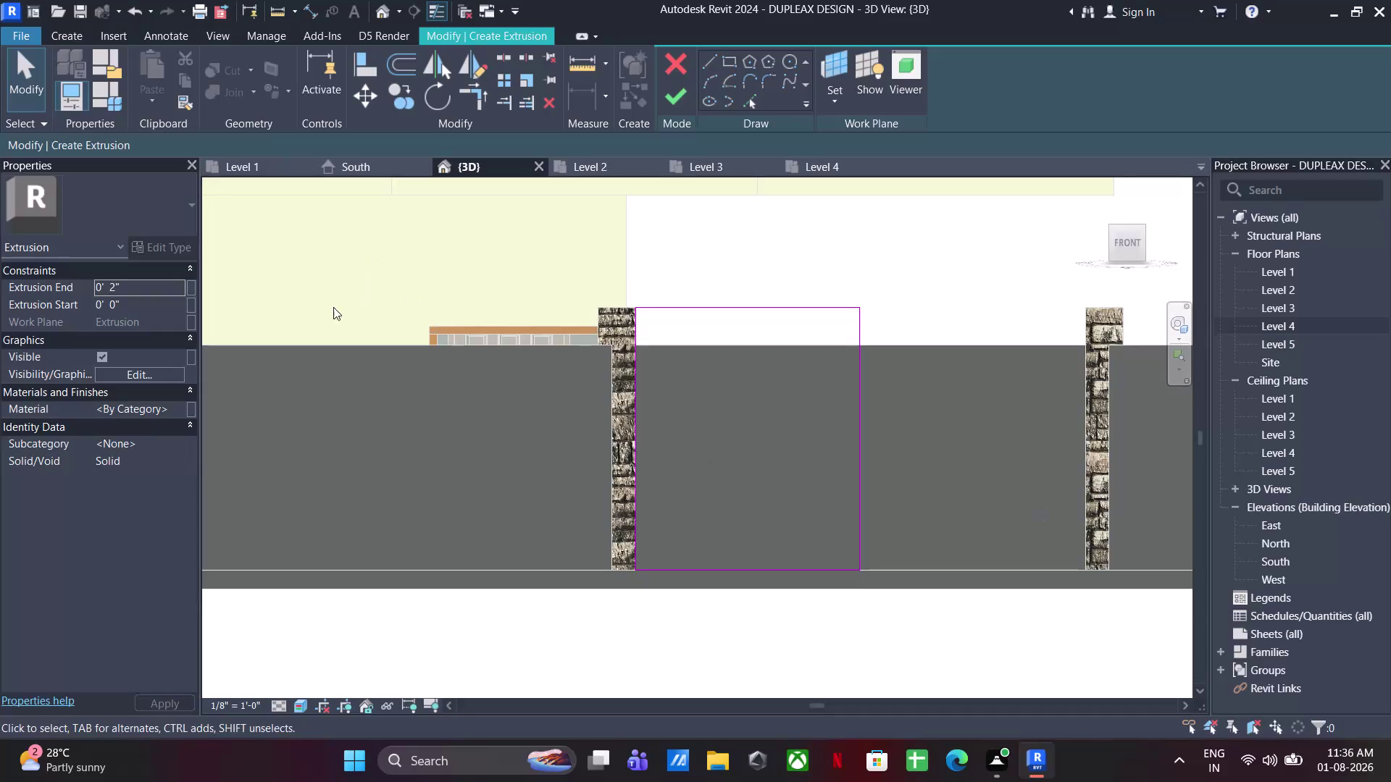
Set the extrusion end depth to 0' 1" and finish the panel extrusion.
click(161, 280)
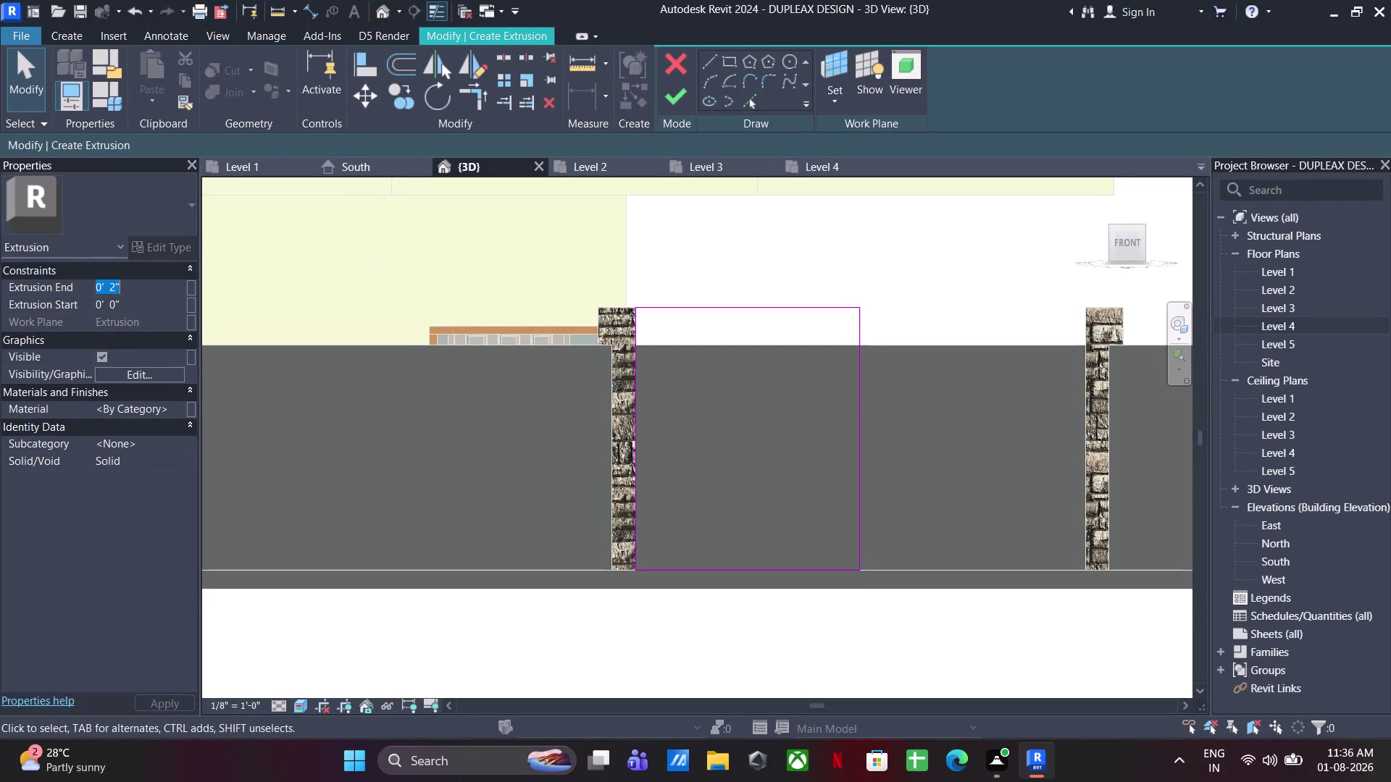
text(1")
key(Return)
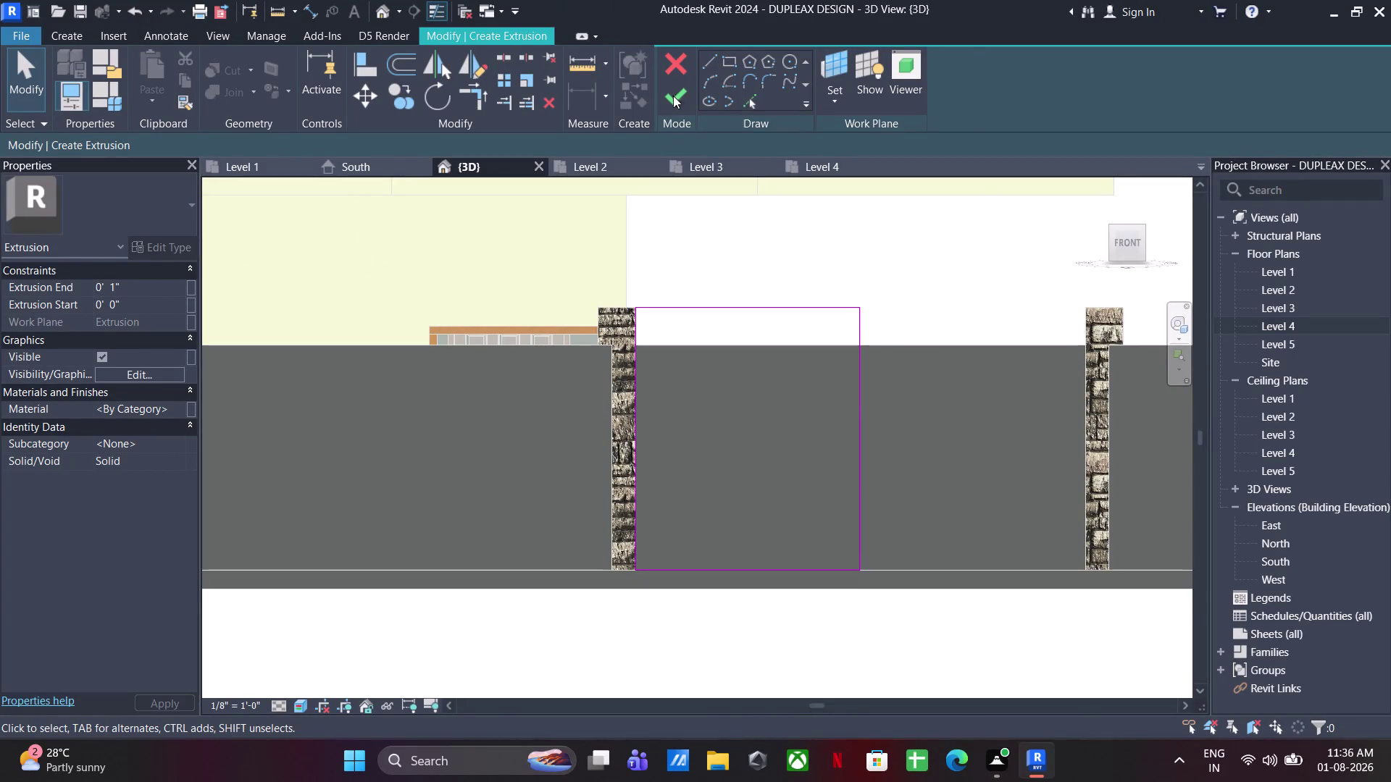
click(674, 95)
Orbit to the new panel beside the pillar, select it and view from above.
scroll(down, 3)
middle_drag(754, 423, 656, 629)
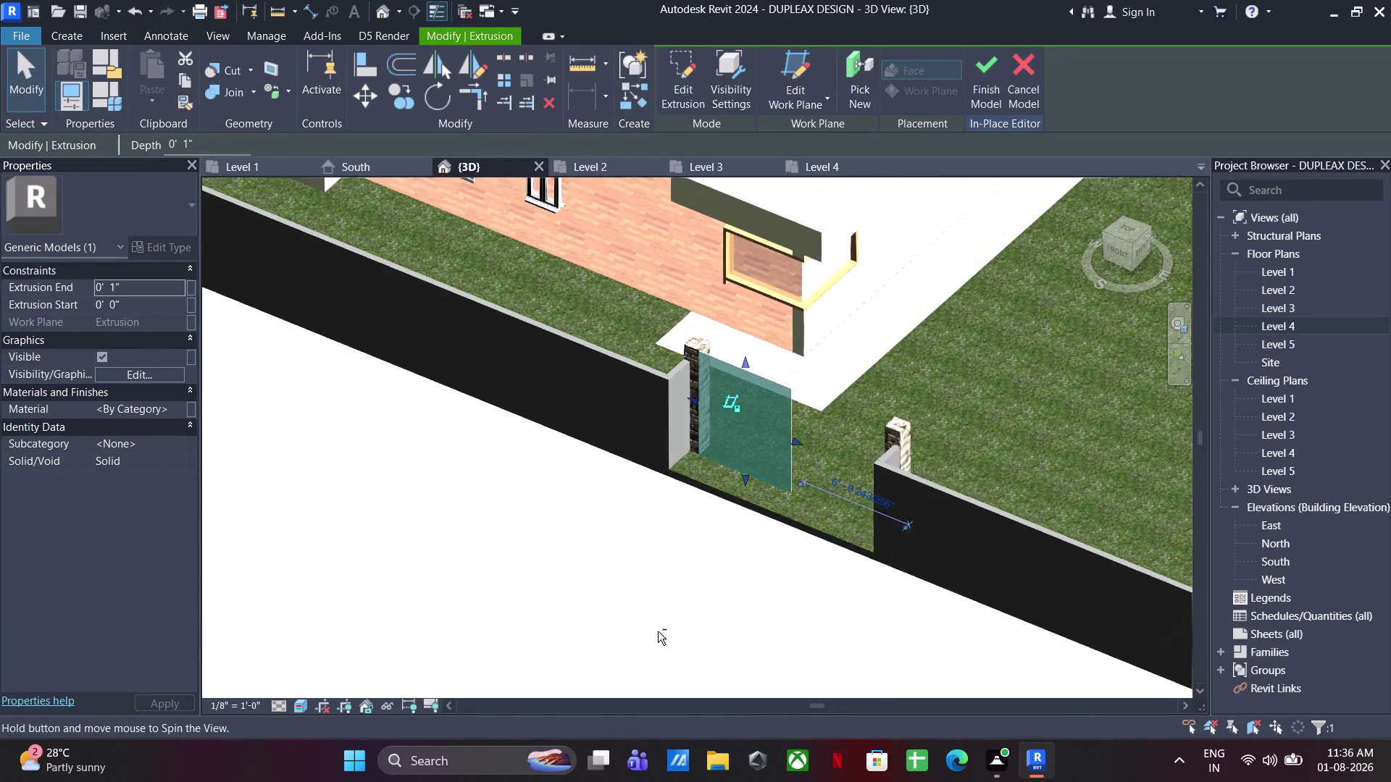
click(682, 617)
scroll(up, 3)
middle_drag(831, 413, 835, 586)
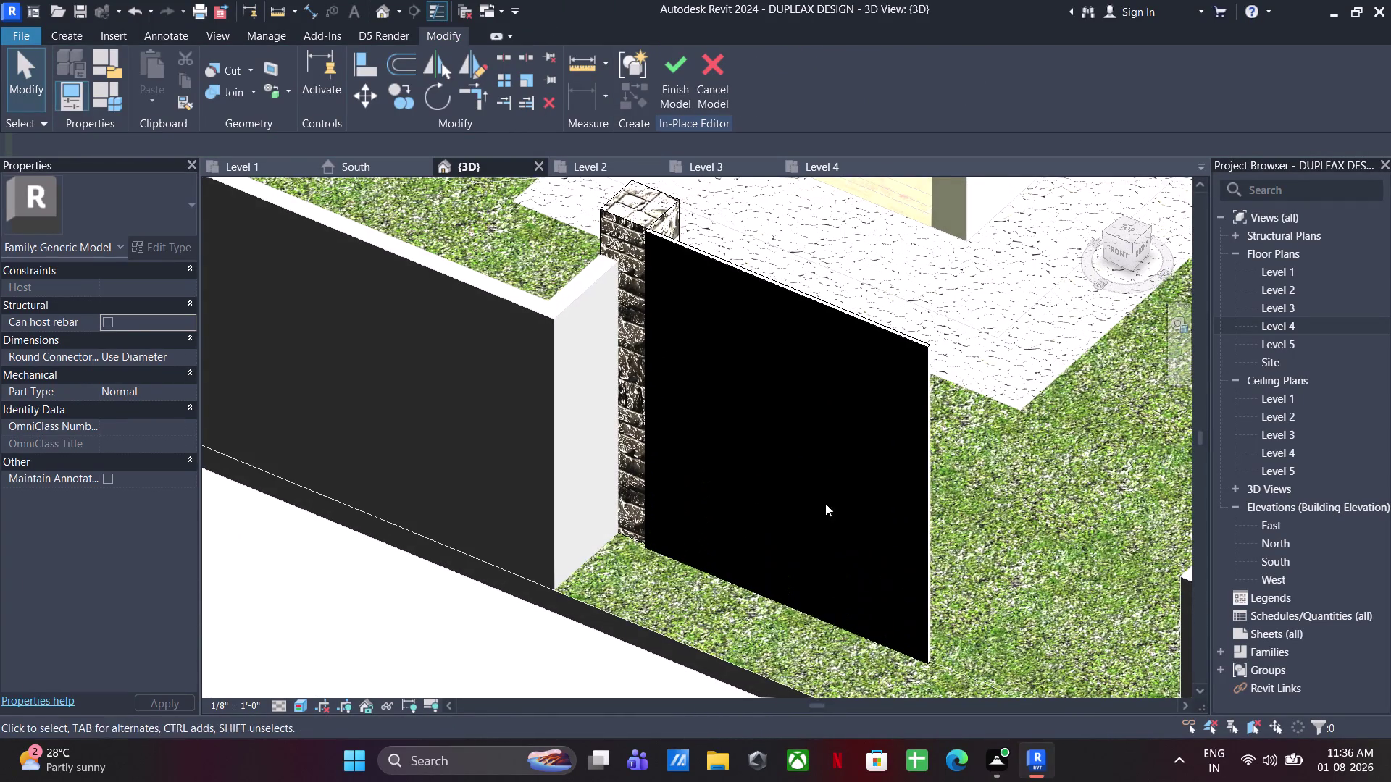
click(799, 292)
scroll(up, 3)
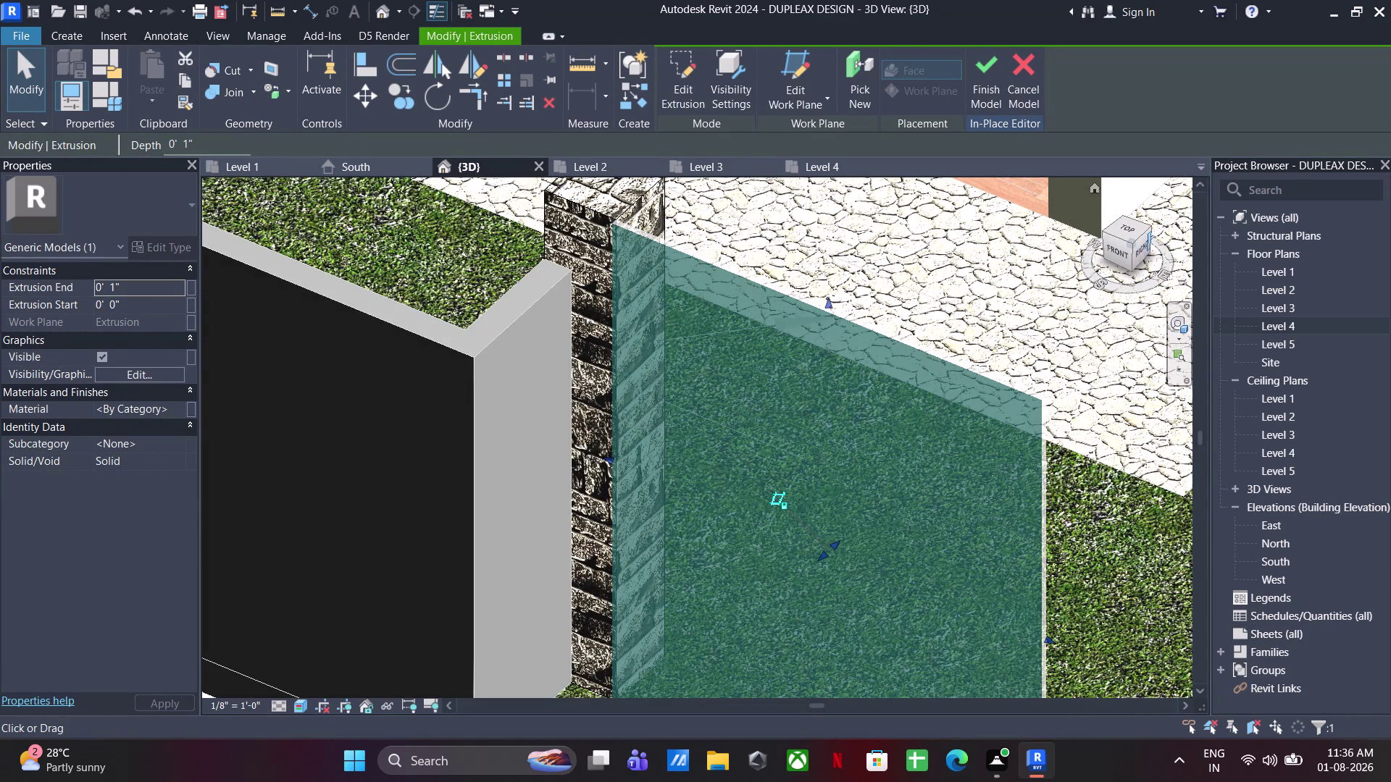
click(1127, 231)
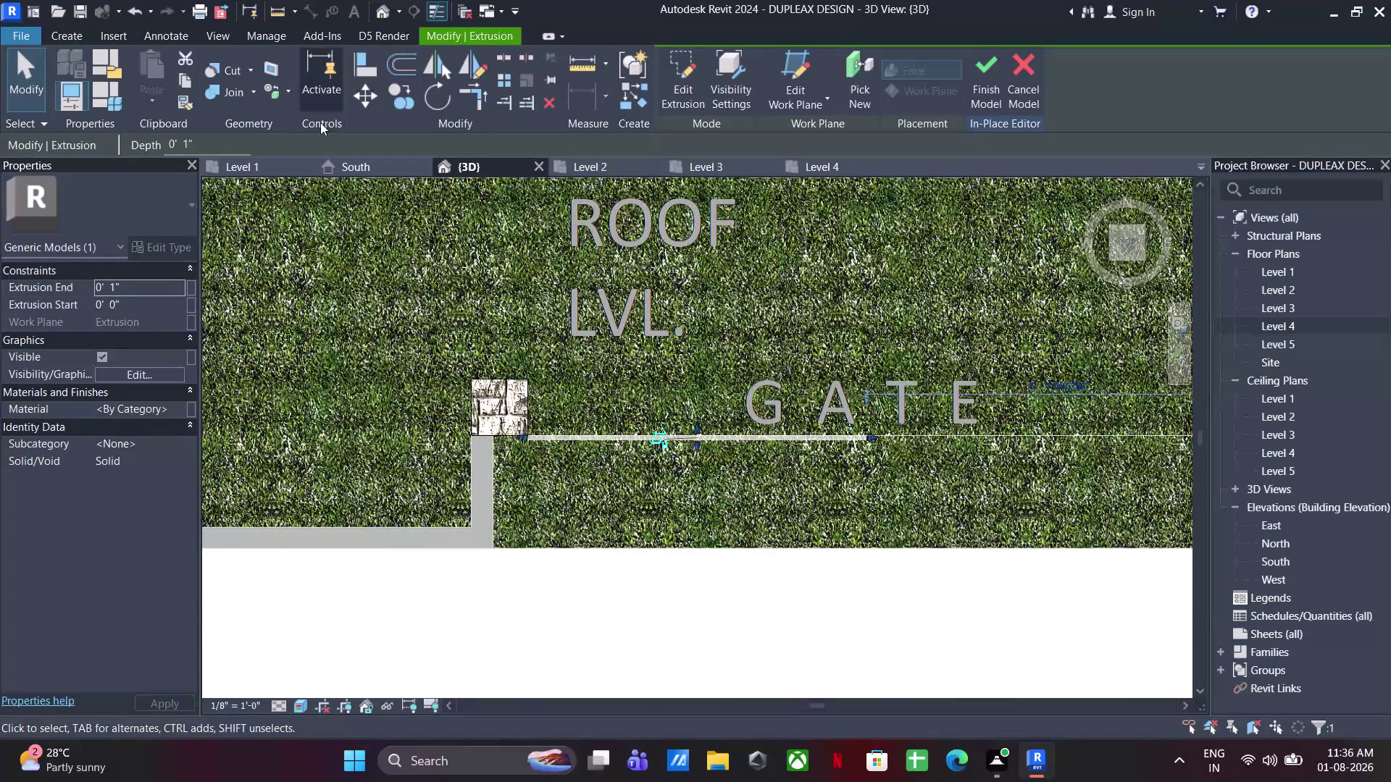
Try moving the panel with orthogonal constraint off, then cancel the move.
click(364, 102)
scroll(up, 3)
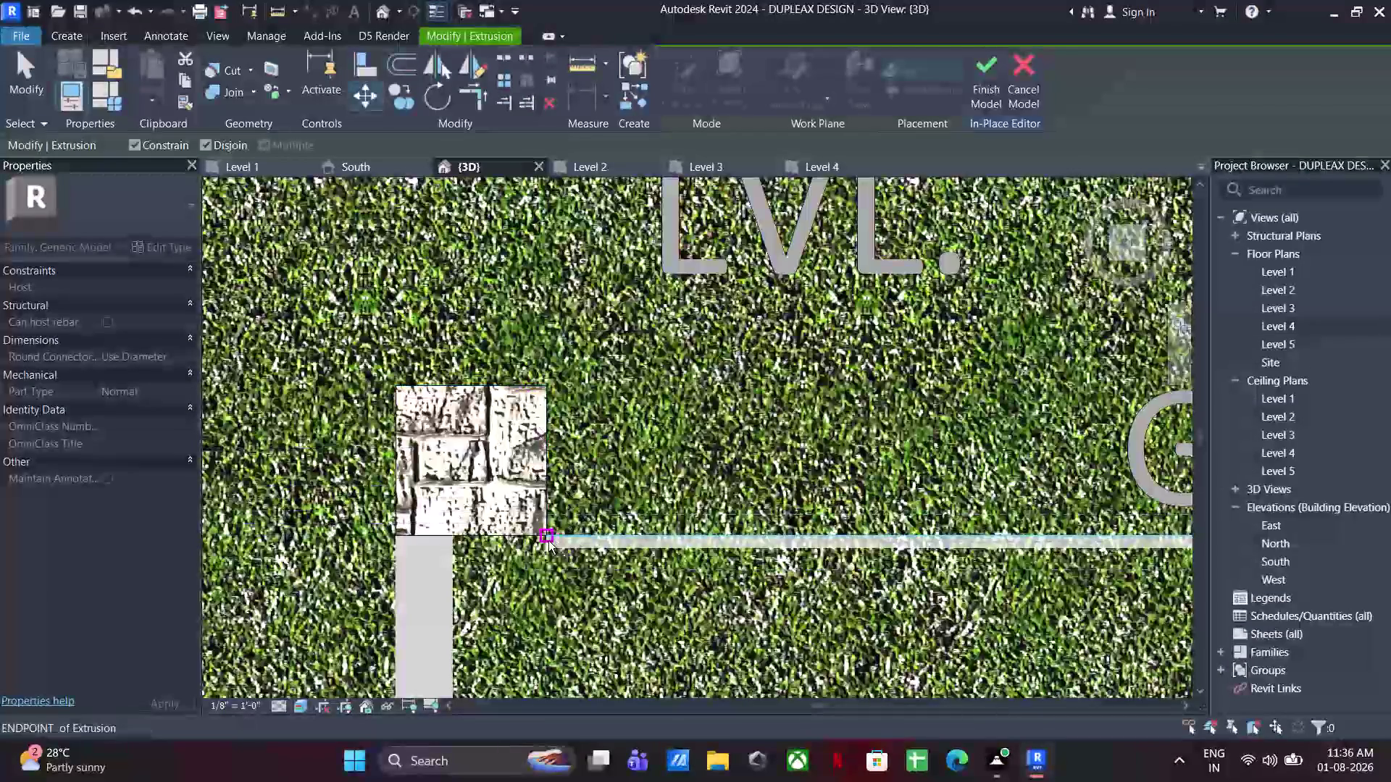
click(549, 541)
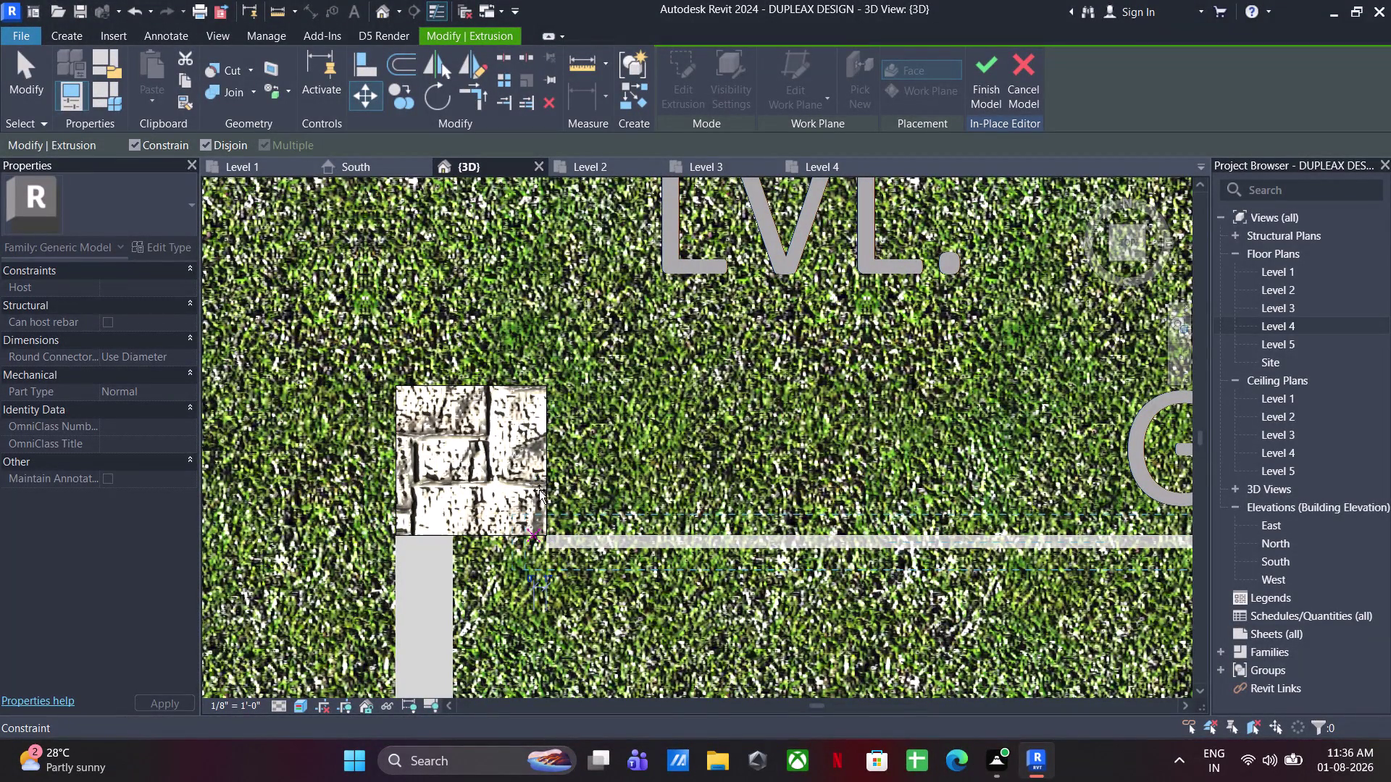
click(154, 141)
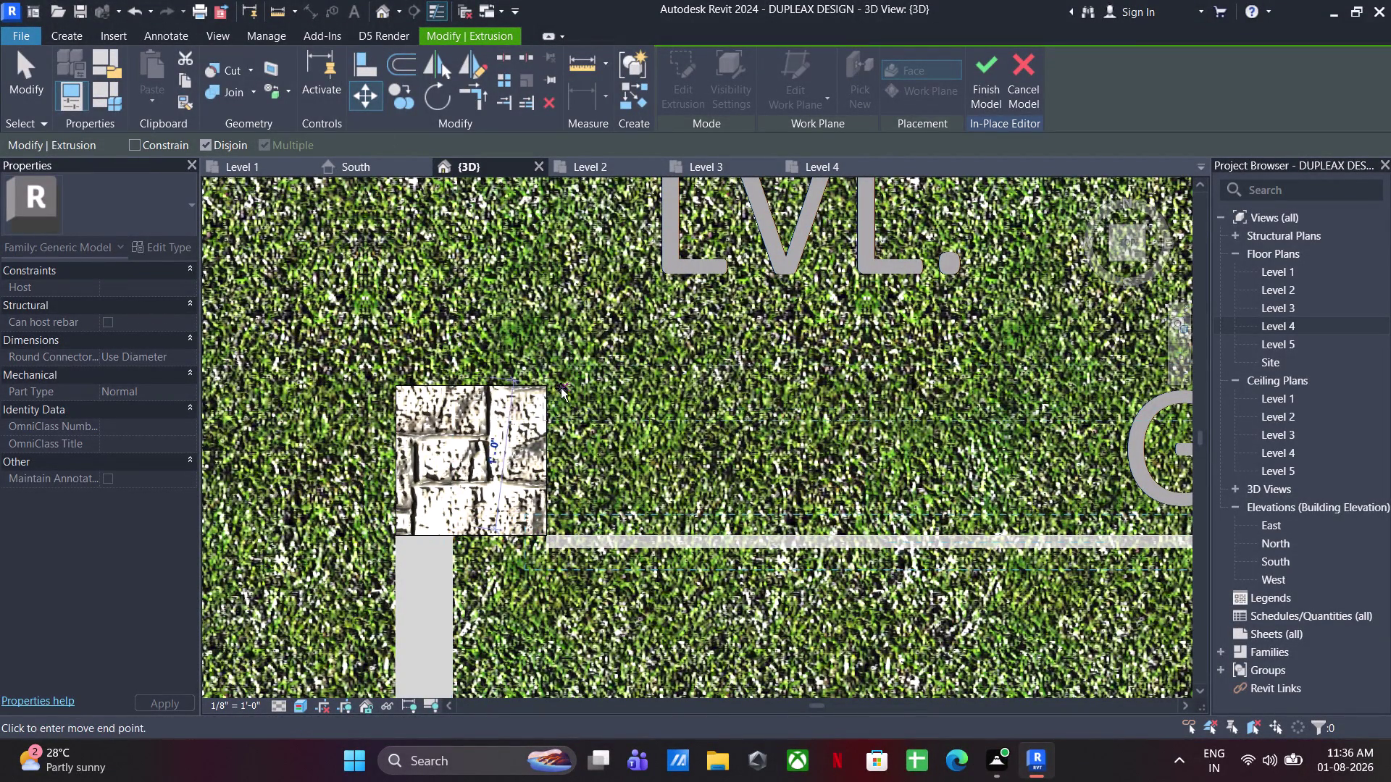
click(551, 393)
key(Escape)
key(Escape)
Orbit back to a wider 3D view of the gate panel.
scroll(down, 3)
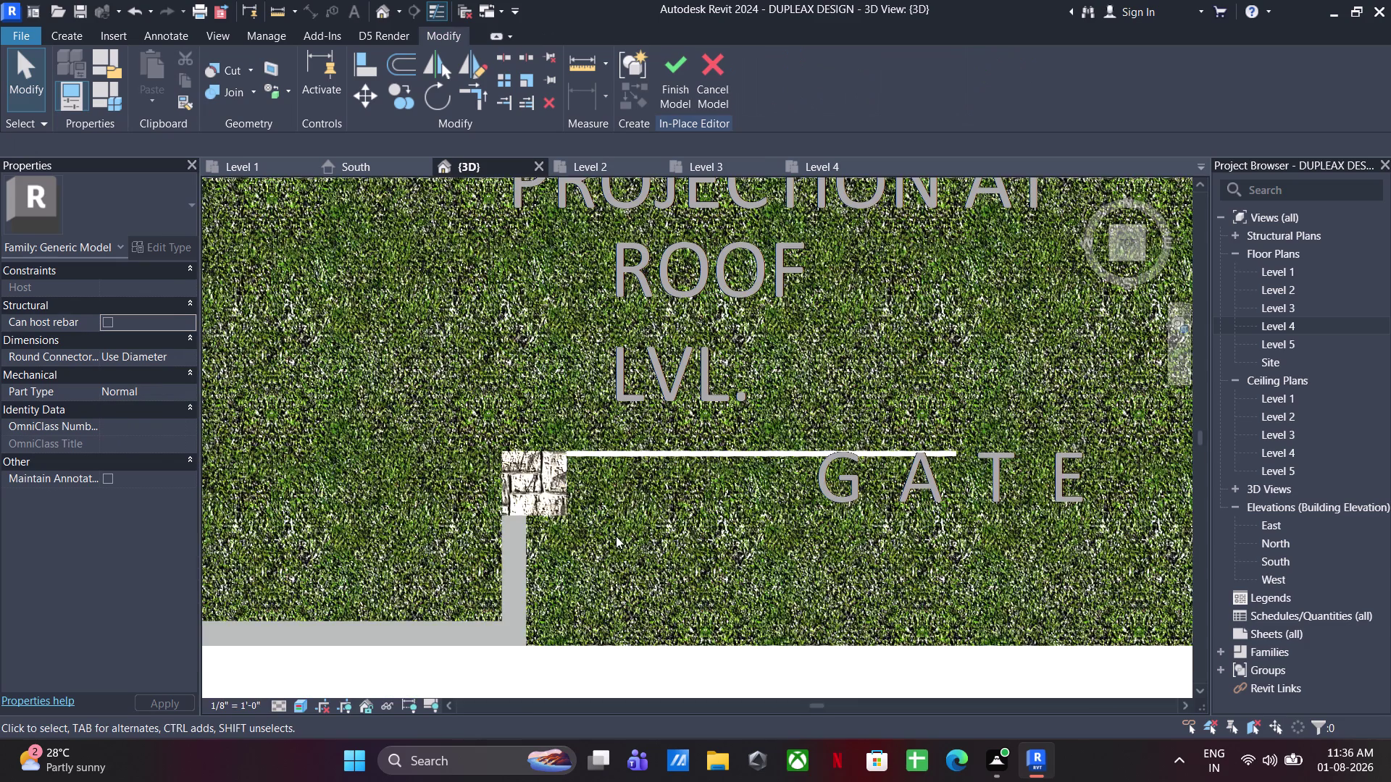
middle_drag(619, 532, 590, 278)
middle_drag(767, 406, 757, 229)
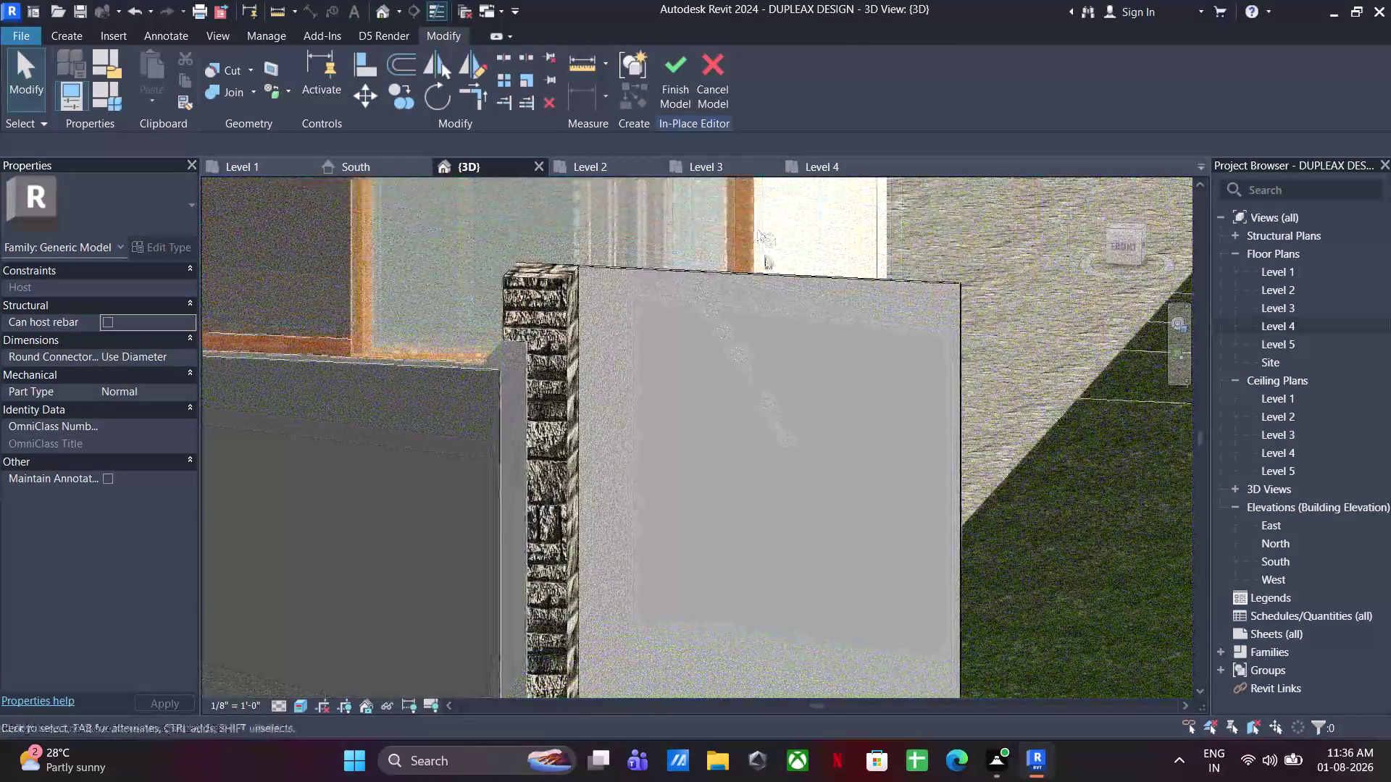
scroll(down, 3)
middle_drag(770, 285, 765, 313)
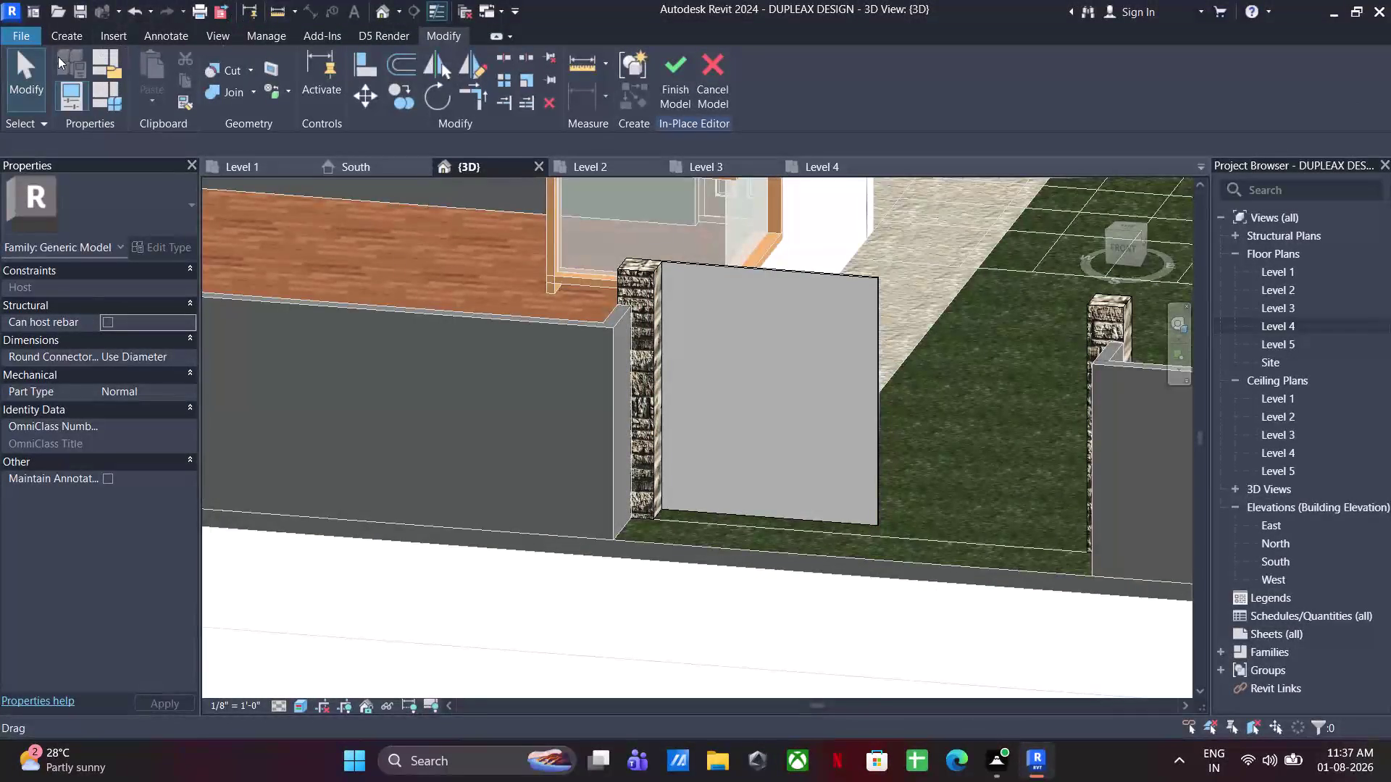
click(68, 33)
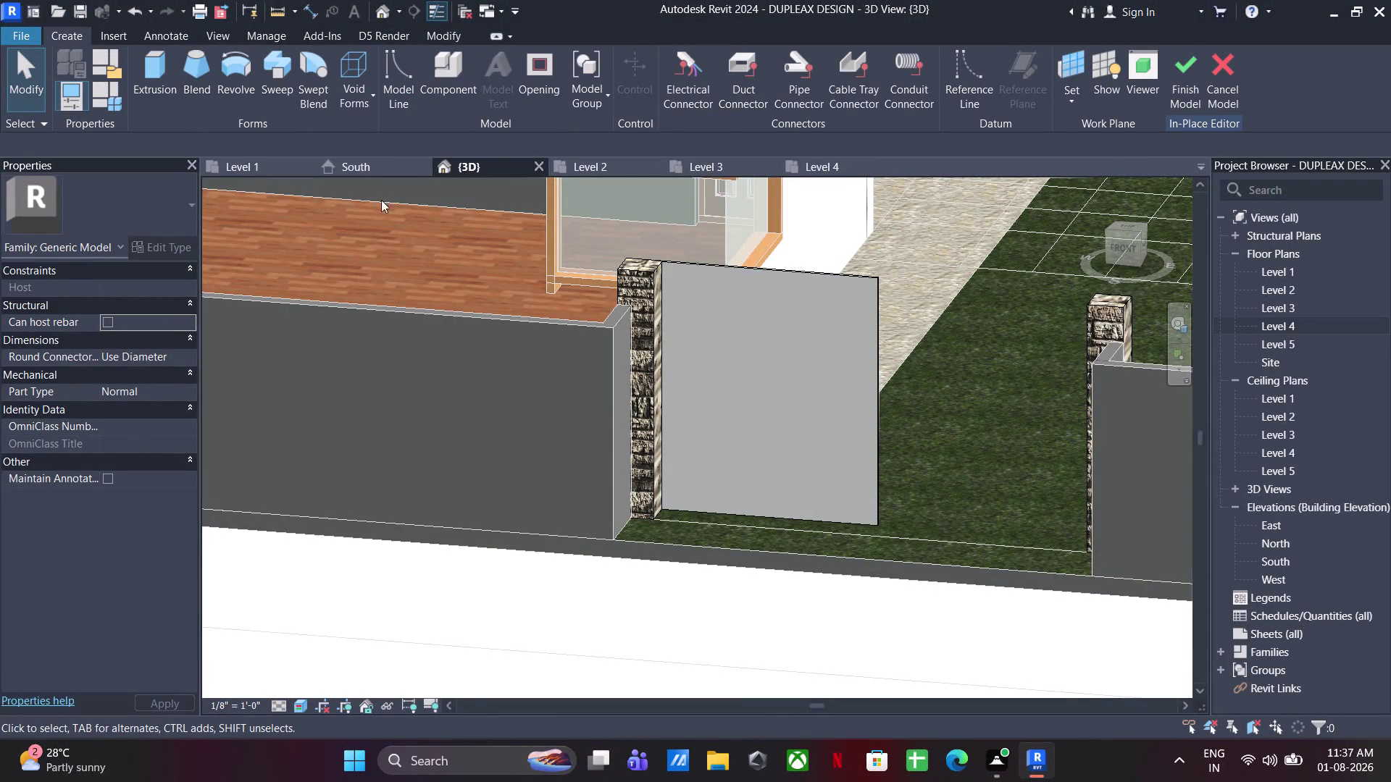
Start a new extrusion sketch using straight Line drawing.
click(146, 86)
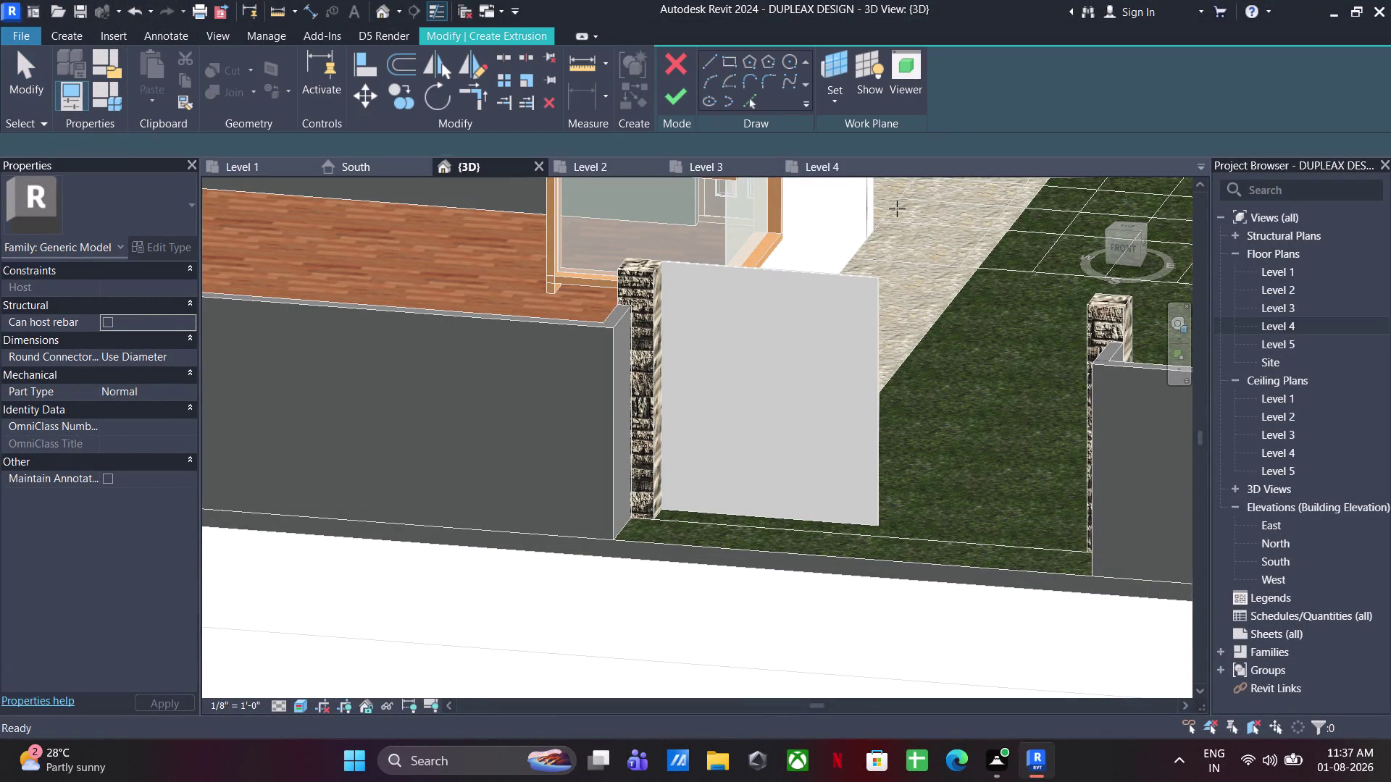
click(836, 106)
click(865, 176)
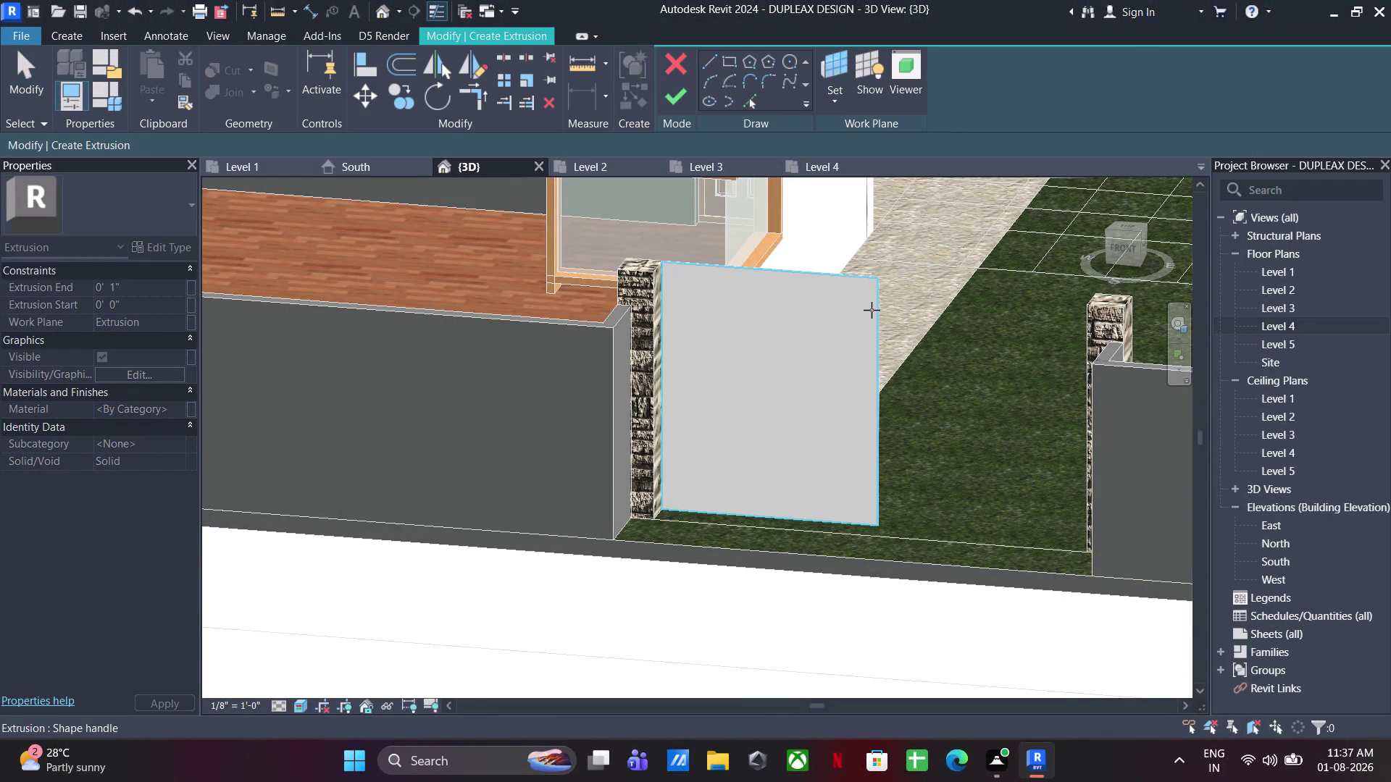
click(871, 310)
Sketch a vertical line on the panel face beside the stone pillar.
scroll(up, 3)
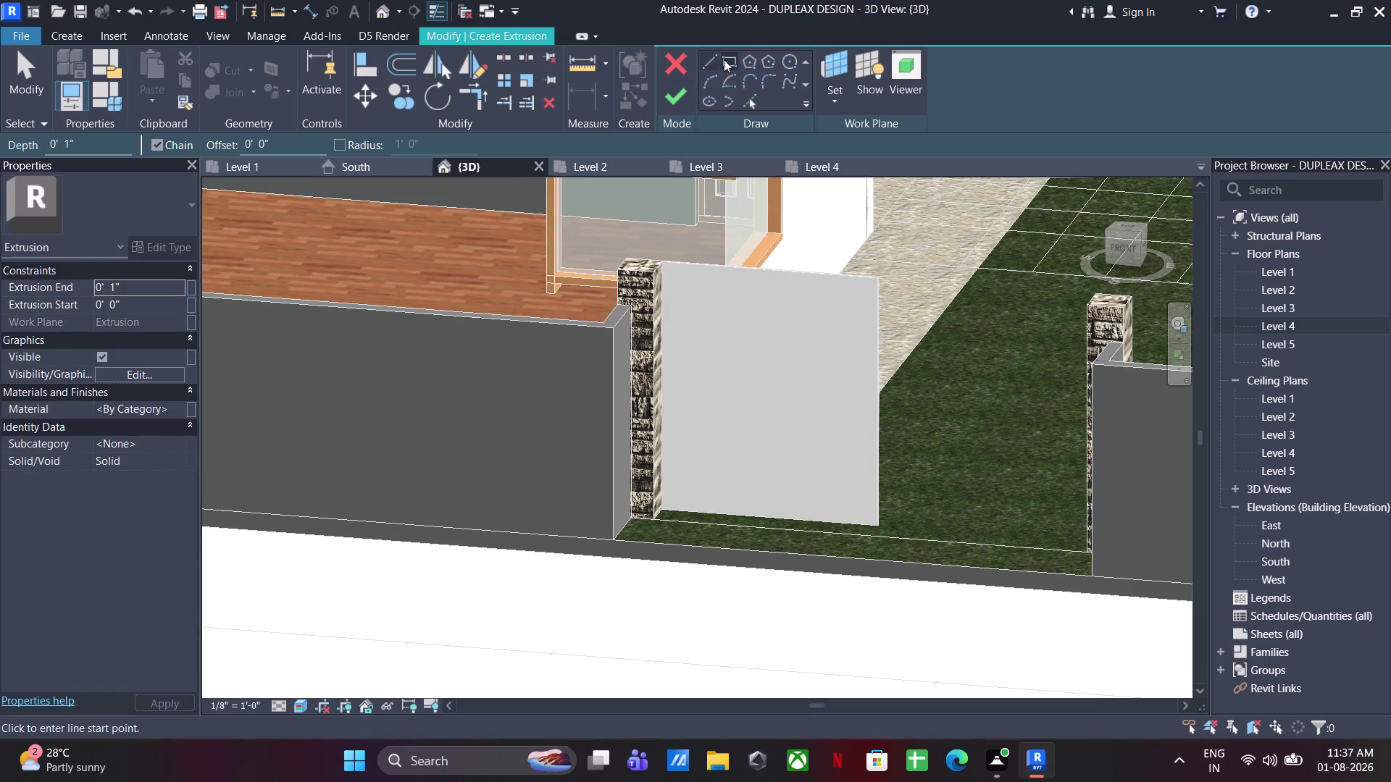
click(724, 61)
scroll(up, 3)
click(644, 522)
middle_drag(694, 351, 736, 517)
click(754, 257)
key(Escape)
key(Escape)
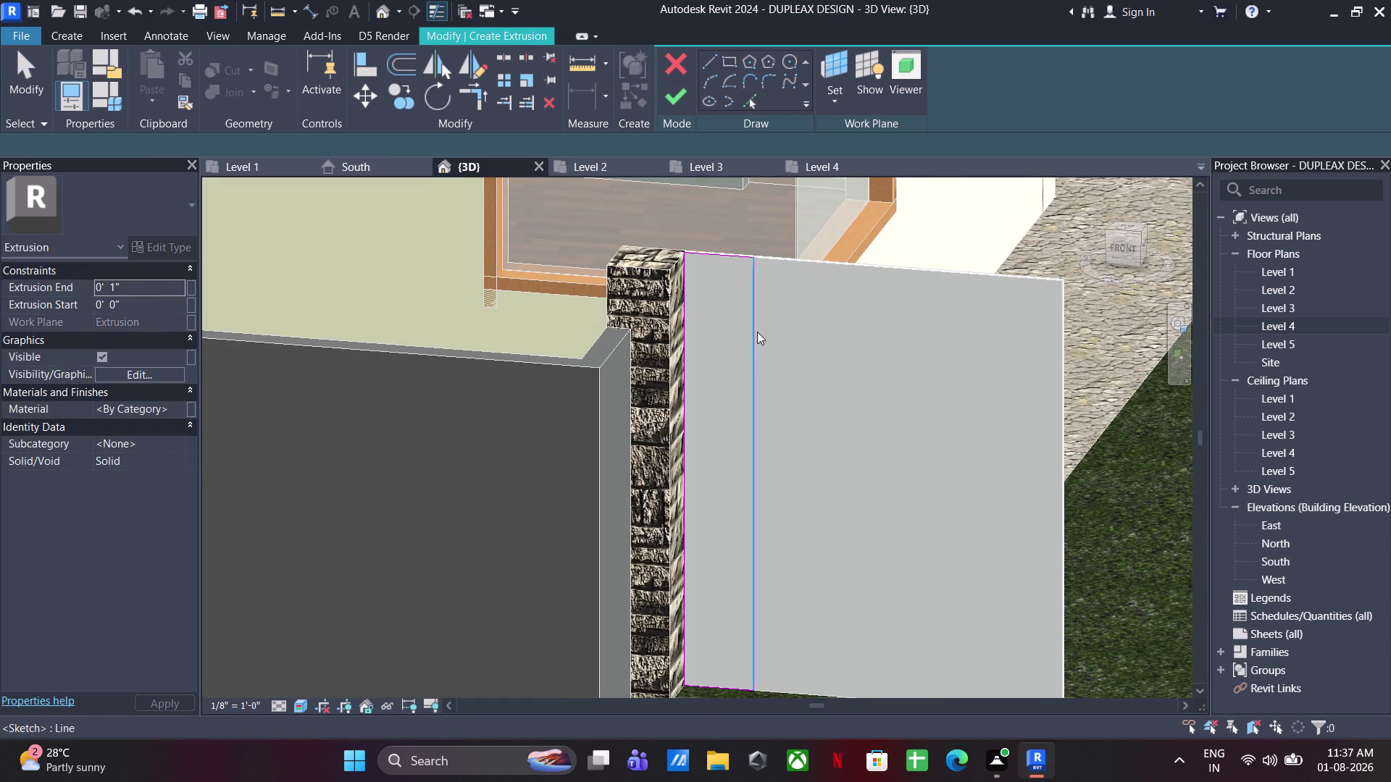
key(Escape)
Set the vertical line's offset from the pillar to 1', then 8".
click(753, 344)
middle_drag(718, 525, 783, 316)
click(784, 507)
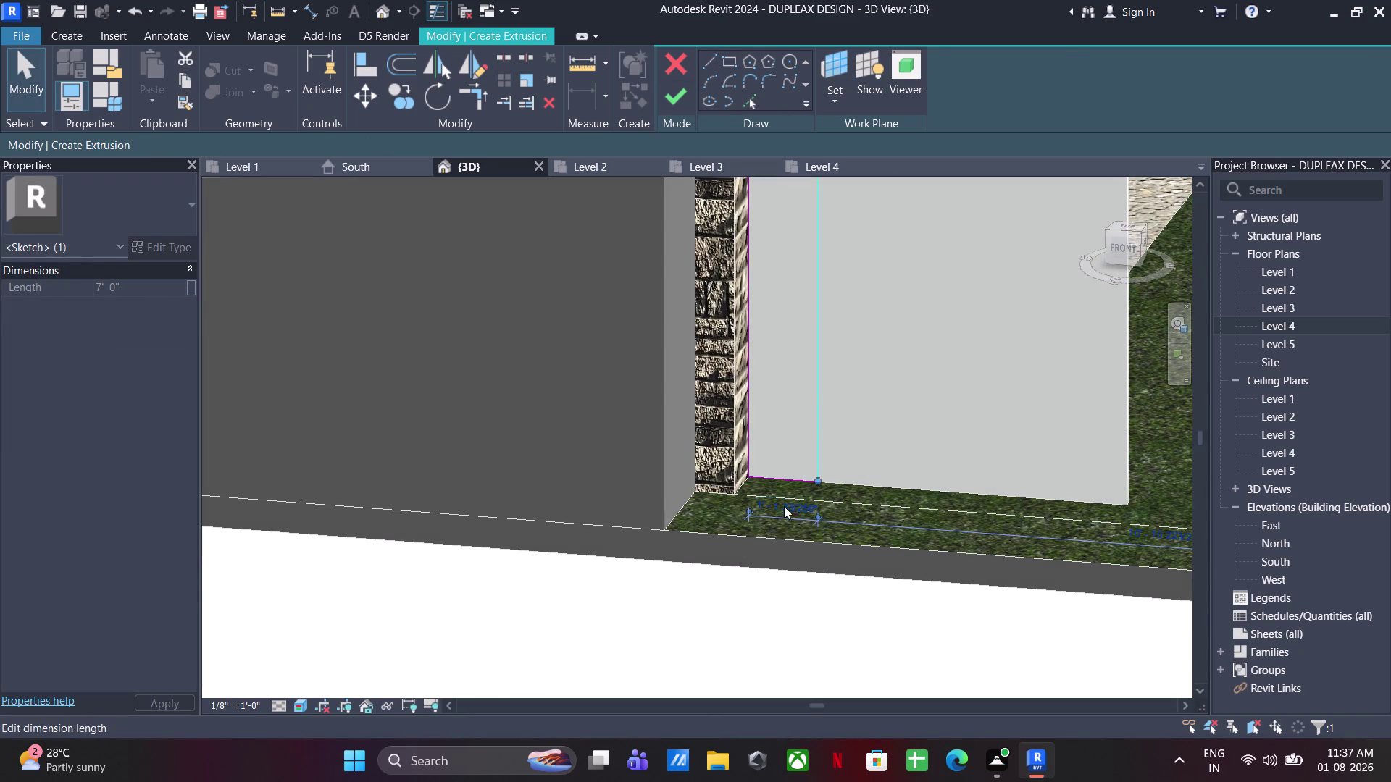
text(1')
key(Return)
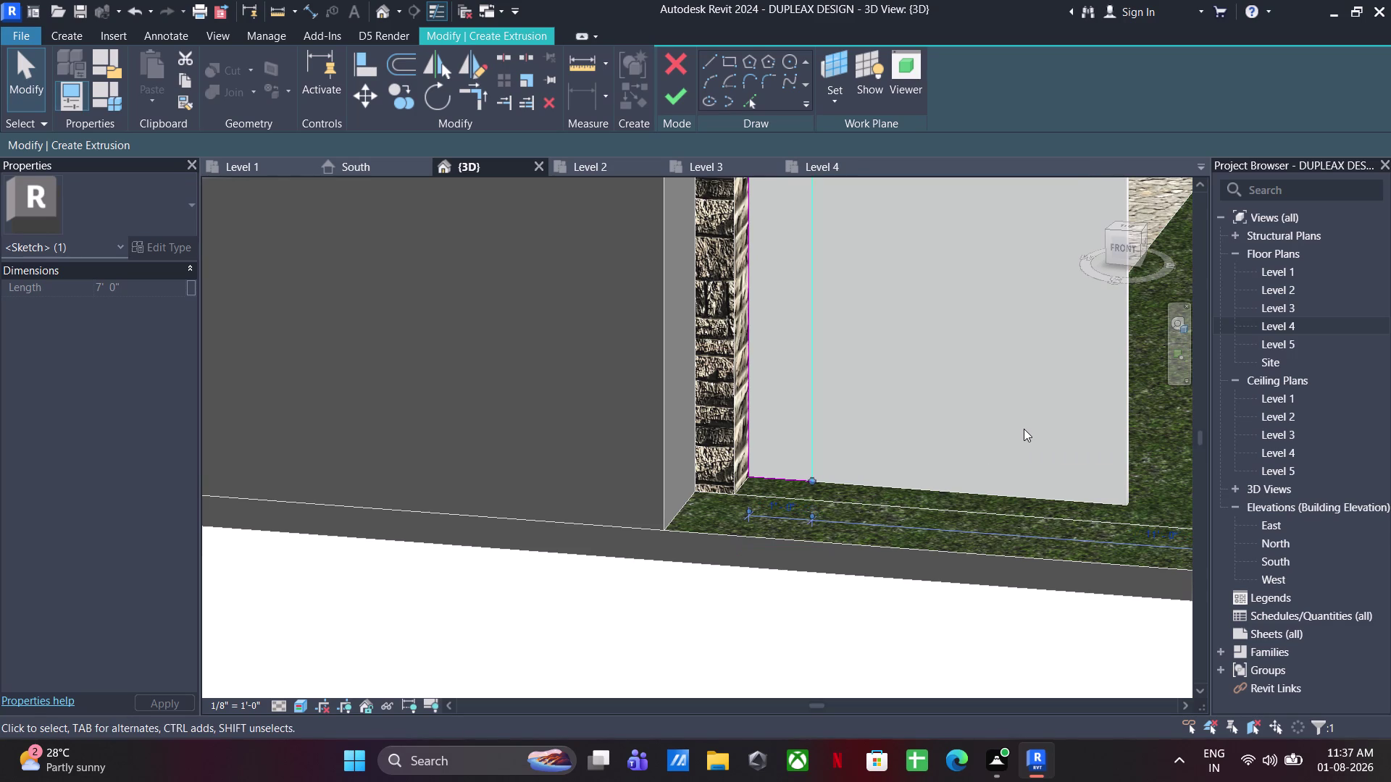
click(779, 505)
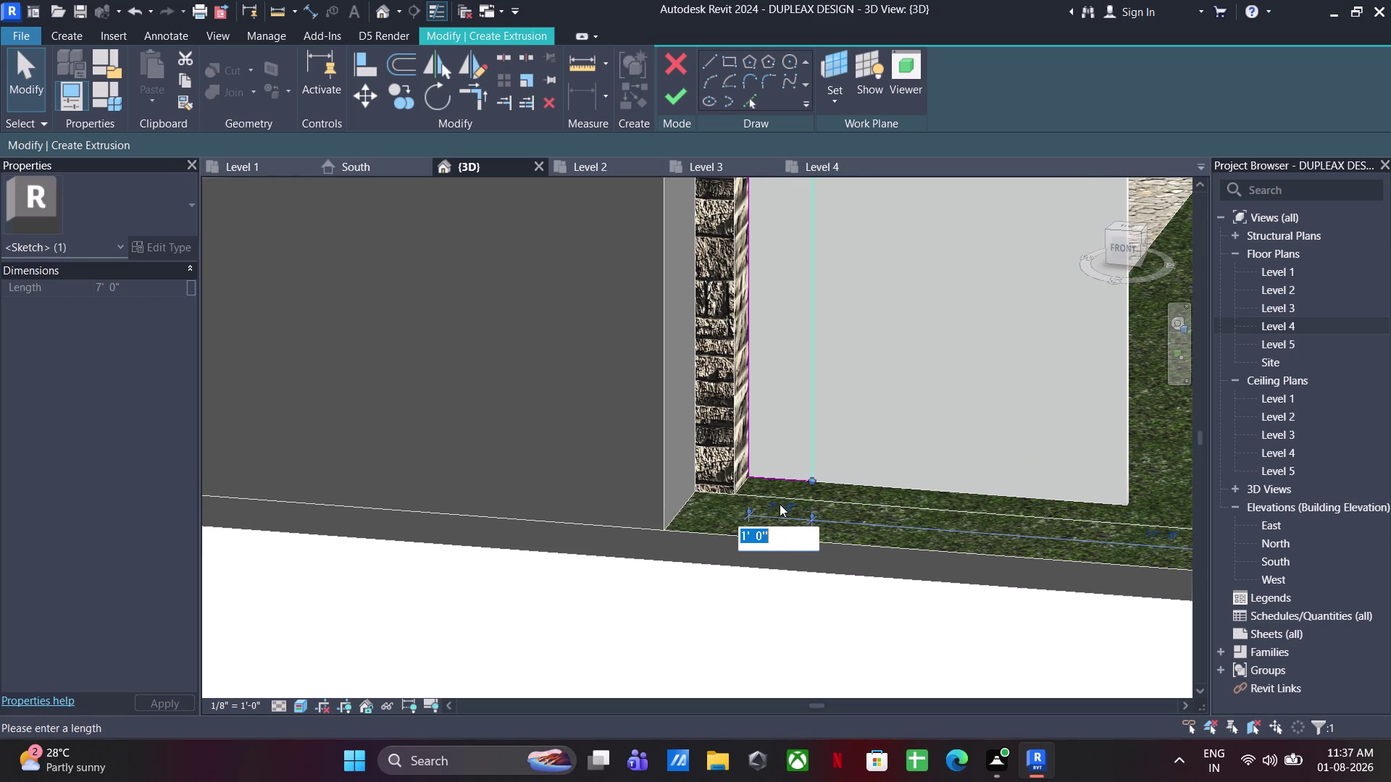
text(8")
key(Return)
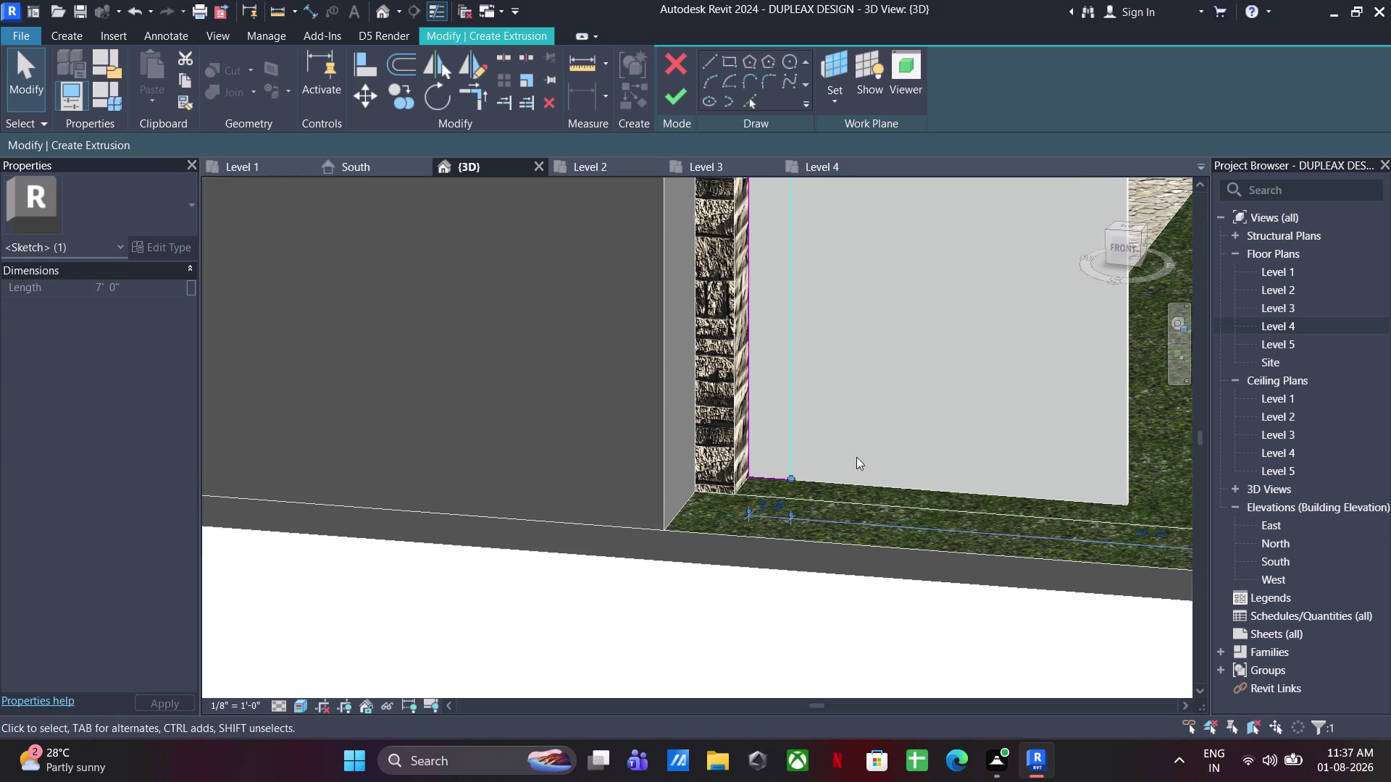
click(838, 408)
Copy the sketch lines beside the pillar 8.2" along the panel's top edge.
scroll(down, 3)
middle_drag(798, 477, 815, 572)
drag(865, 259, 746, 663)
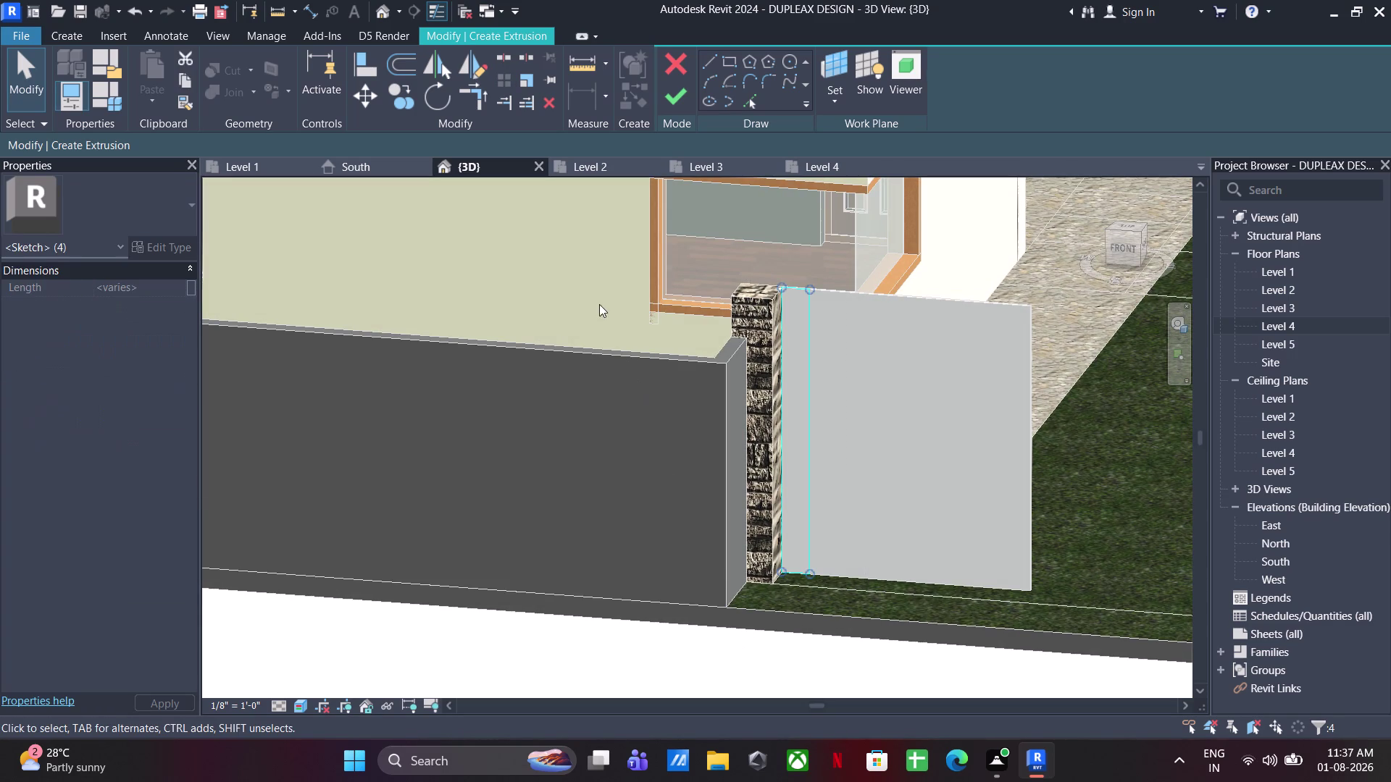
click(395, 103)
scroll(up, 3)
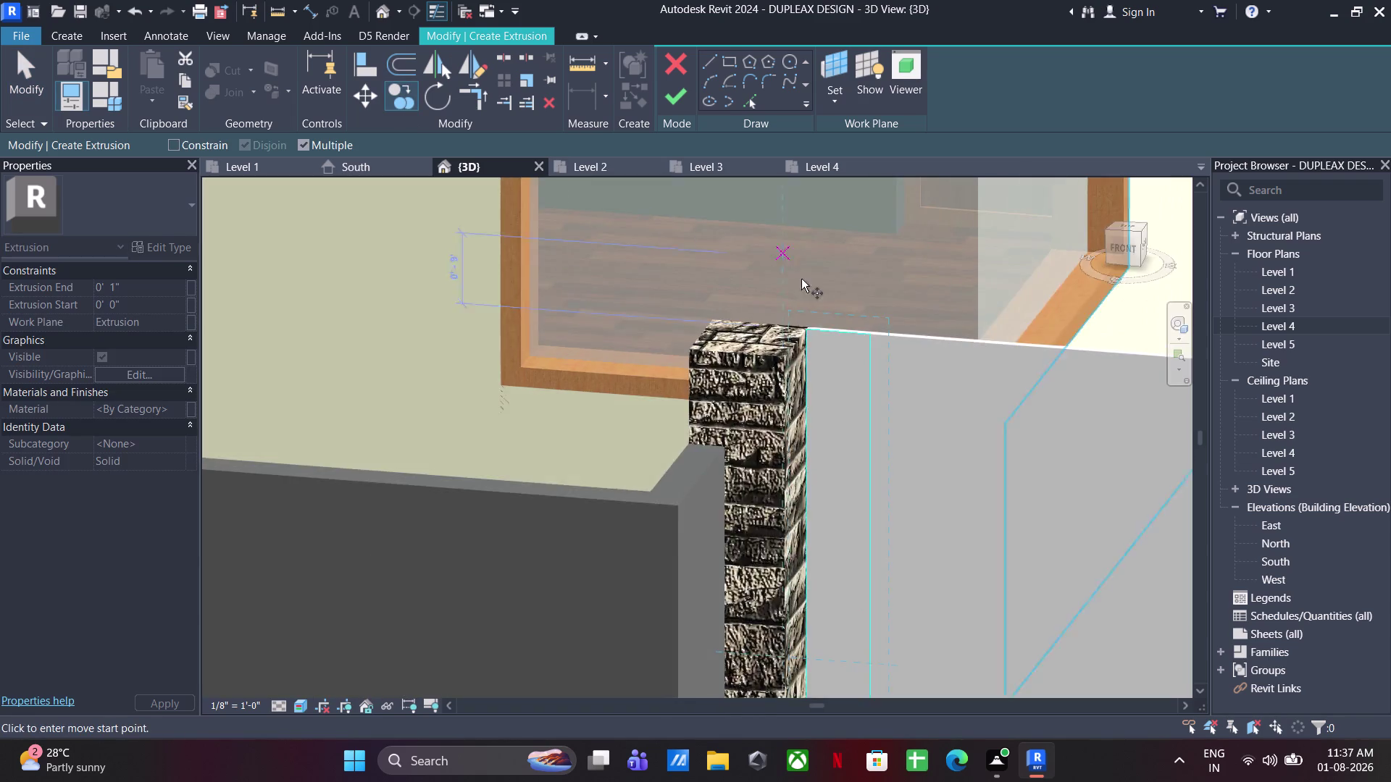
scroll(up, 3)
click(779, 324)
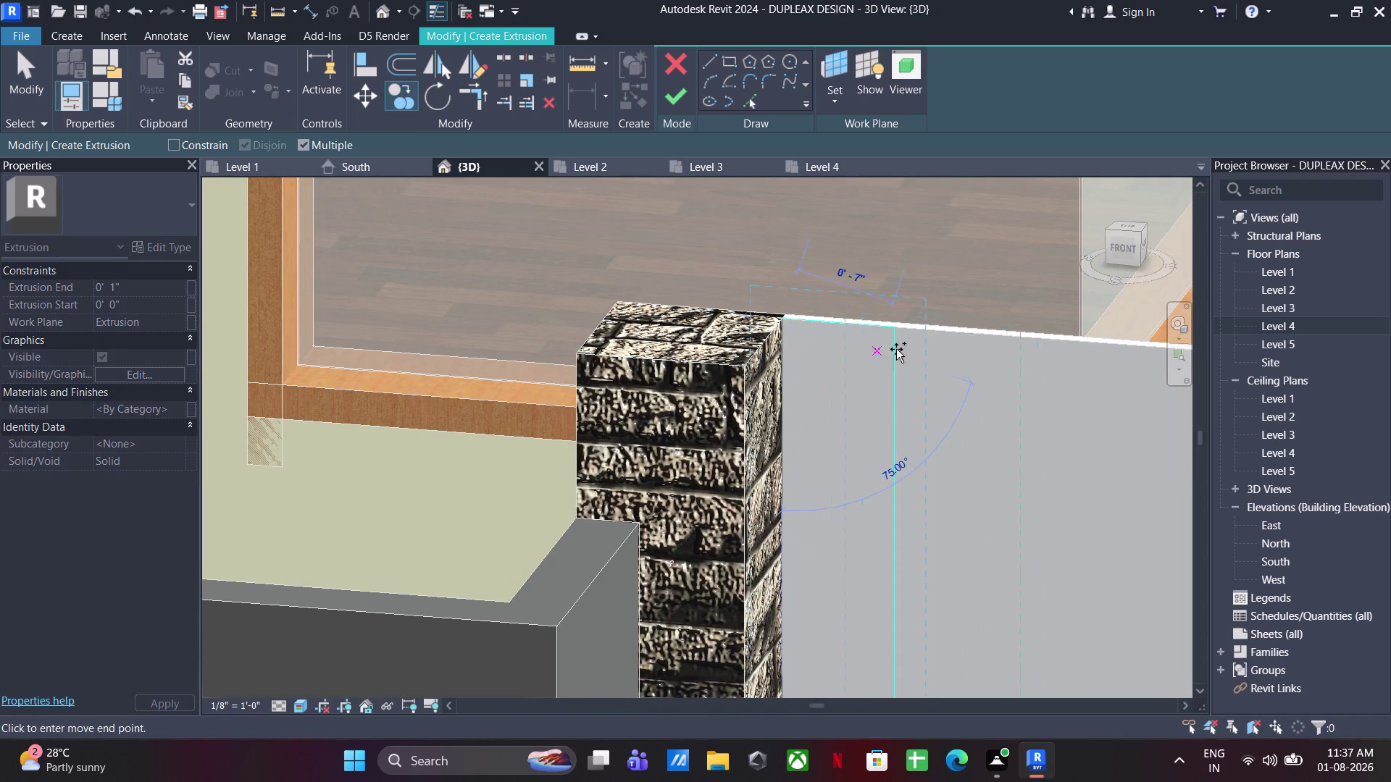
text(8)
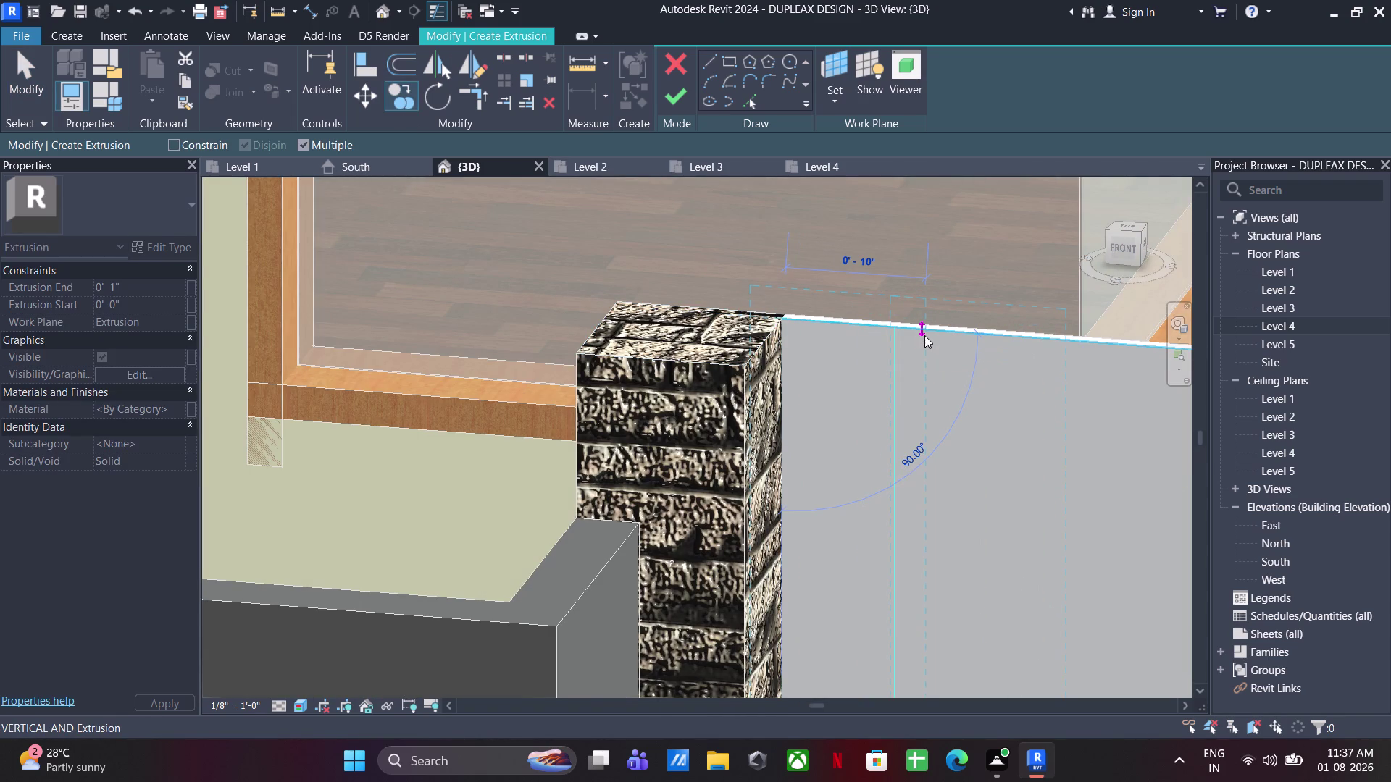
text(.2")
key(Return)
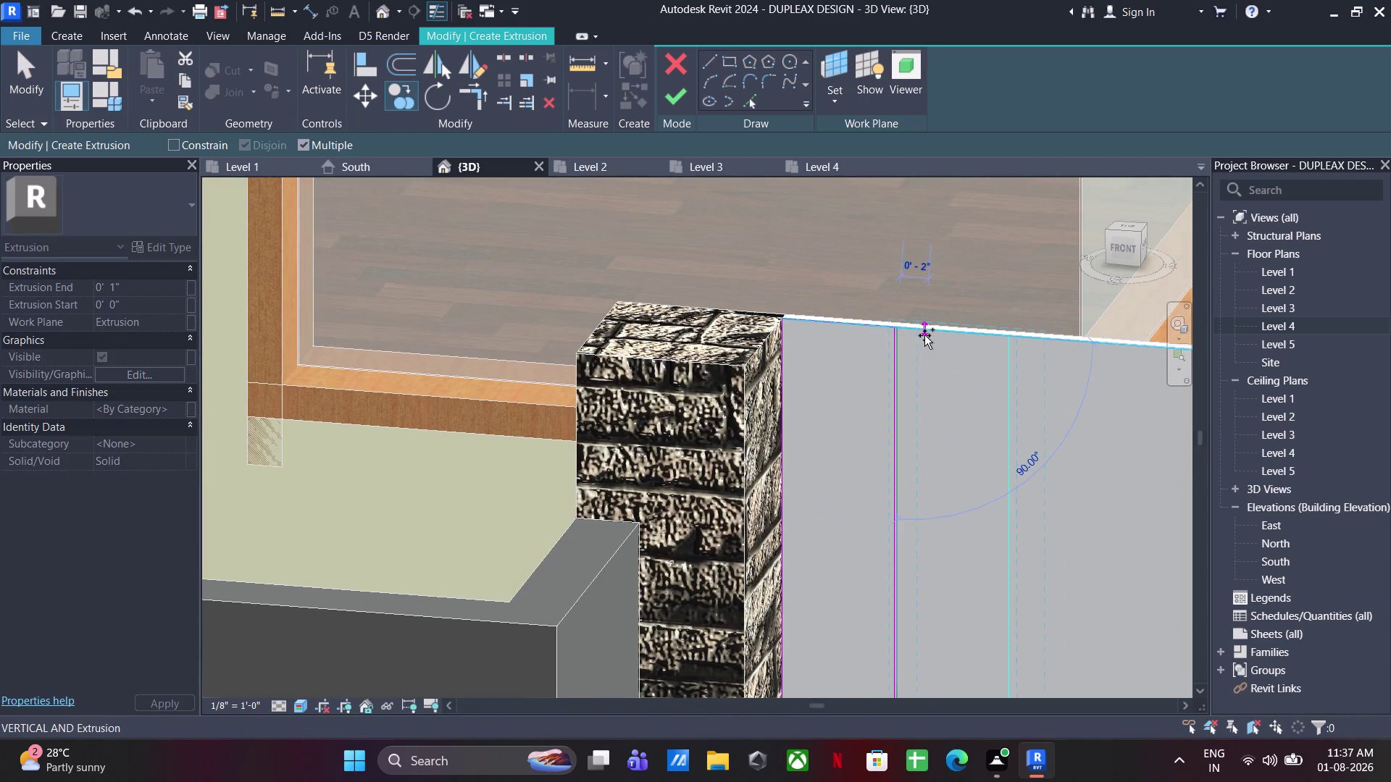
scroll(down, 3)
middle_drag(957, 326, 798, 245)
key(Escape)
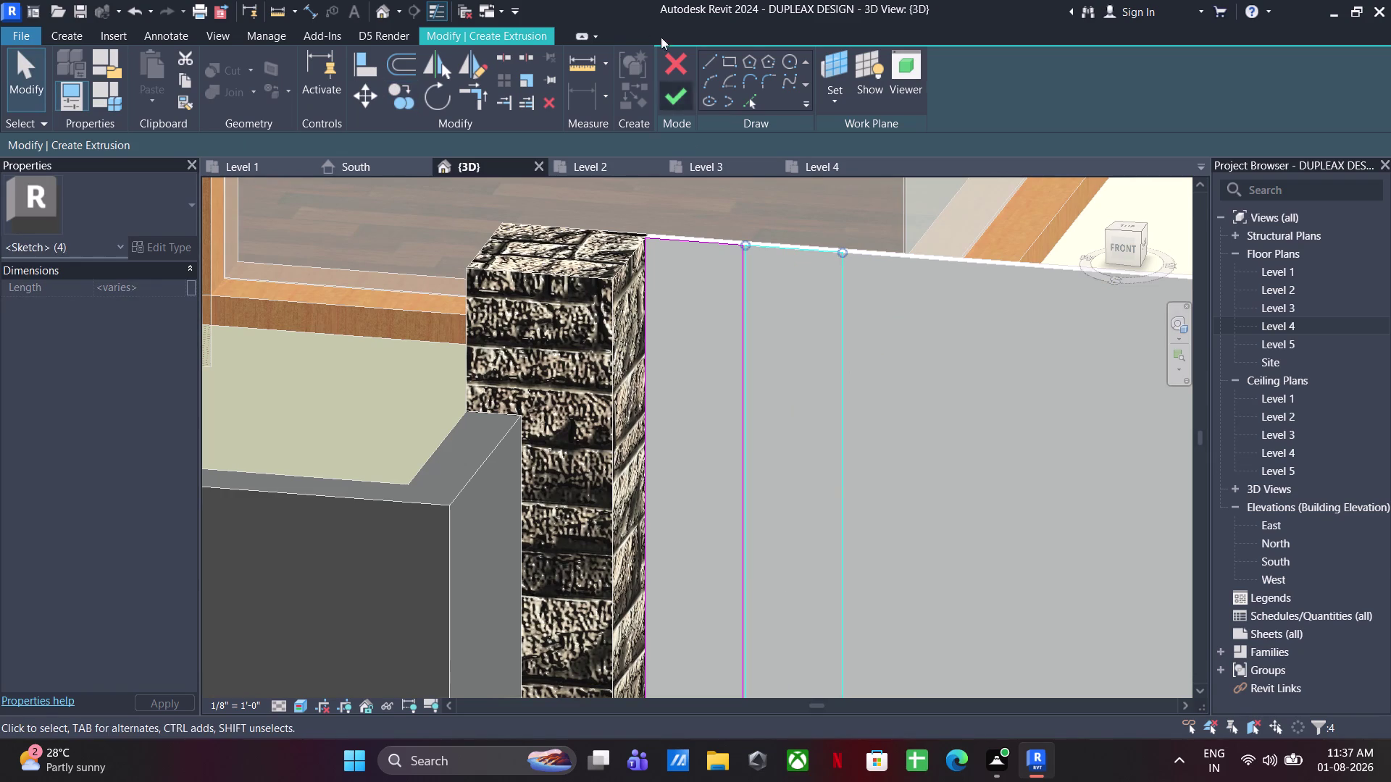
click(413, 94)
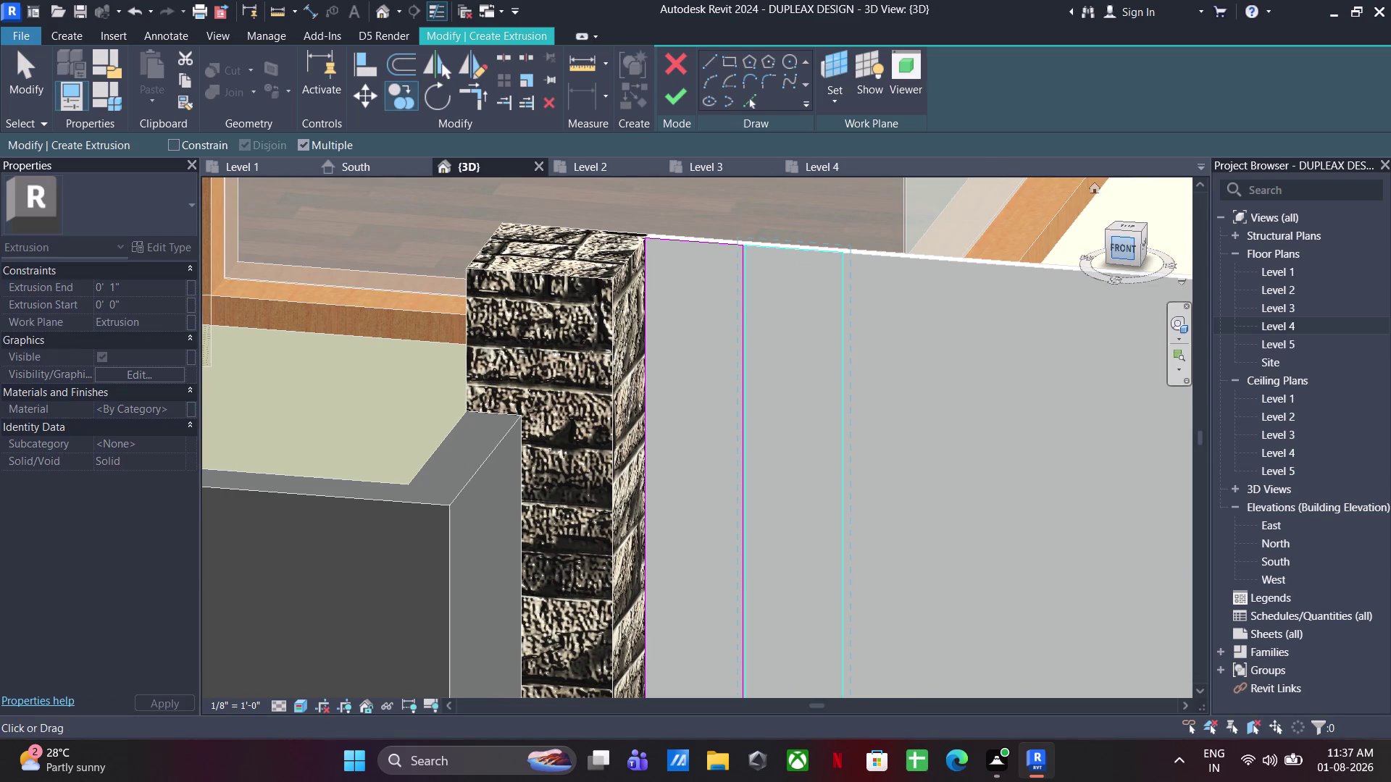
In front view, place the first slat line points along the opening's top edge.
click(1129, 246)
scroll(up, 3)
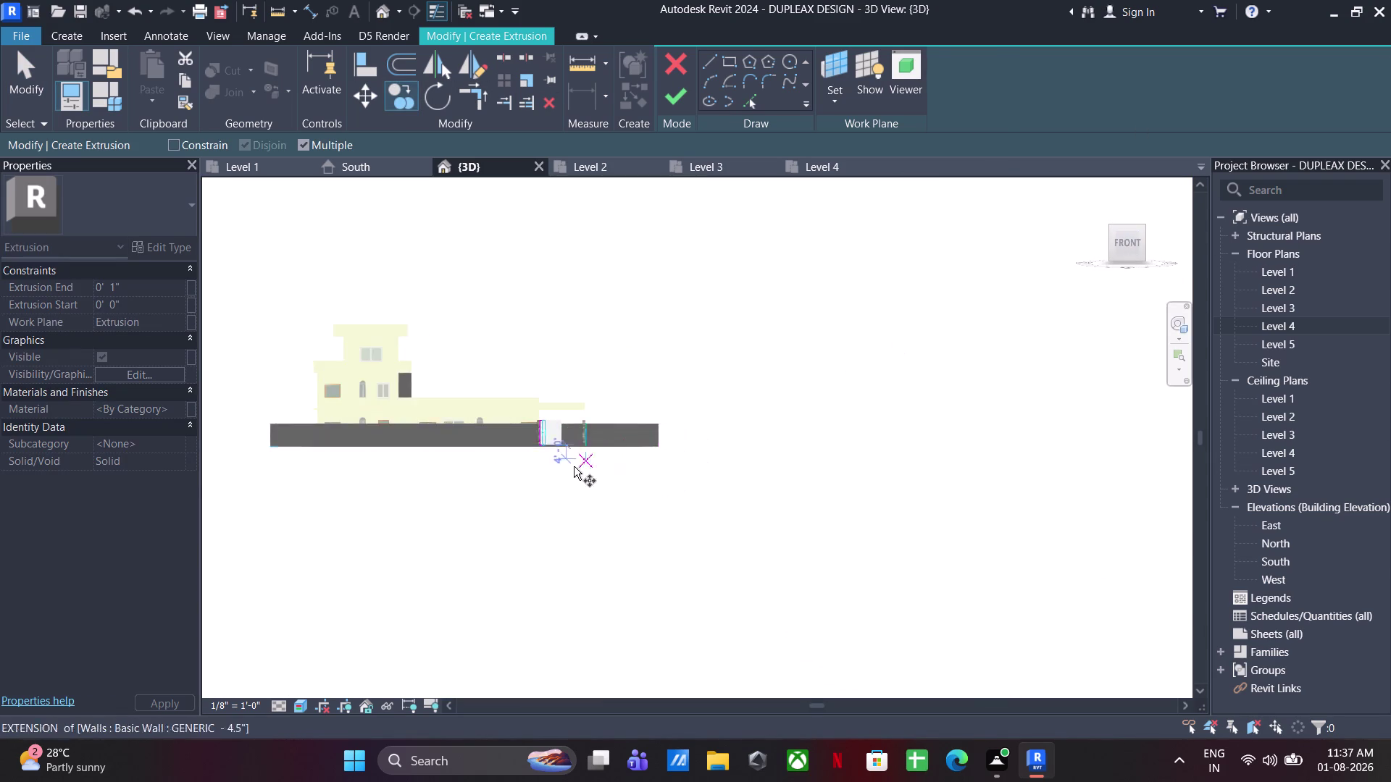
scroll(up, 3)
scroll(up, 3)
scroll(up, 3)
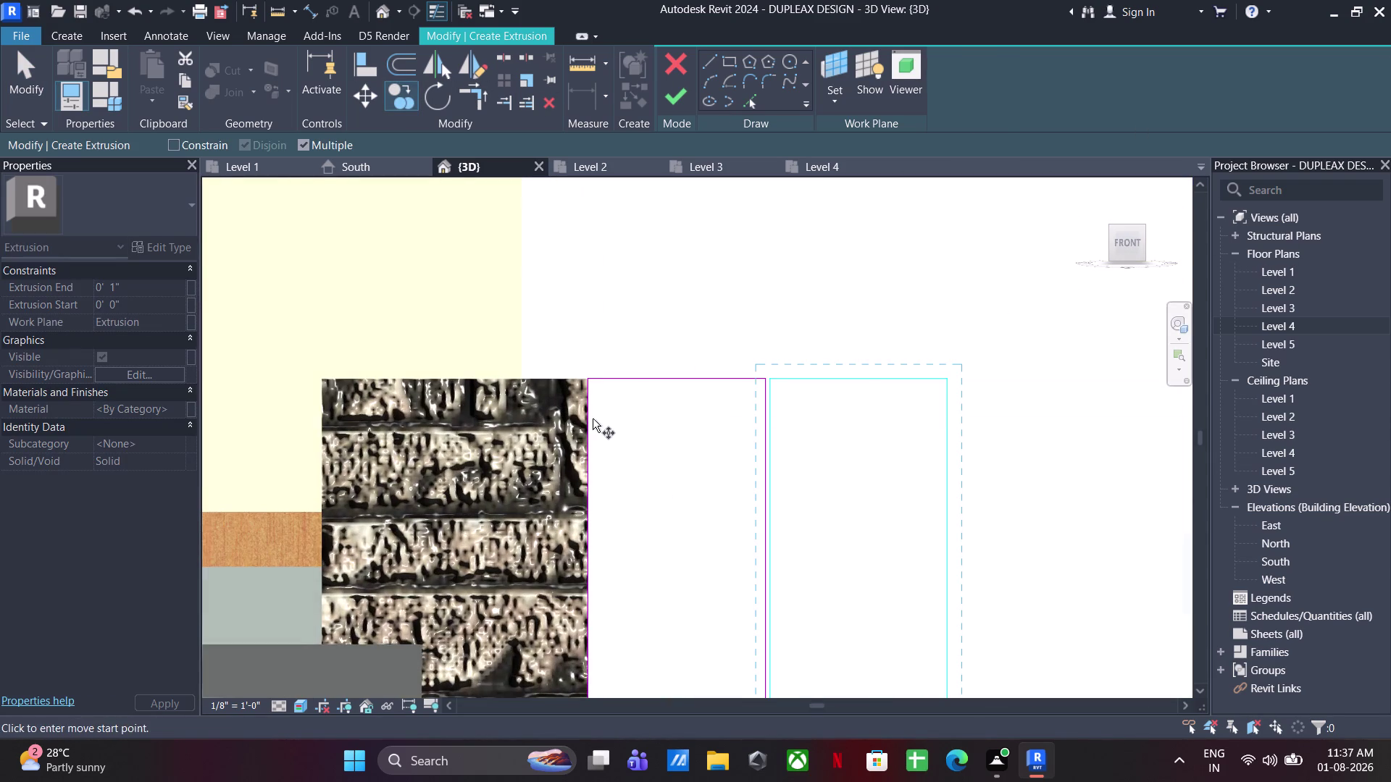
scroll(up, 3)
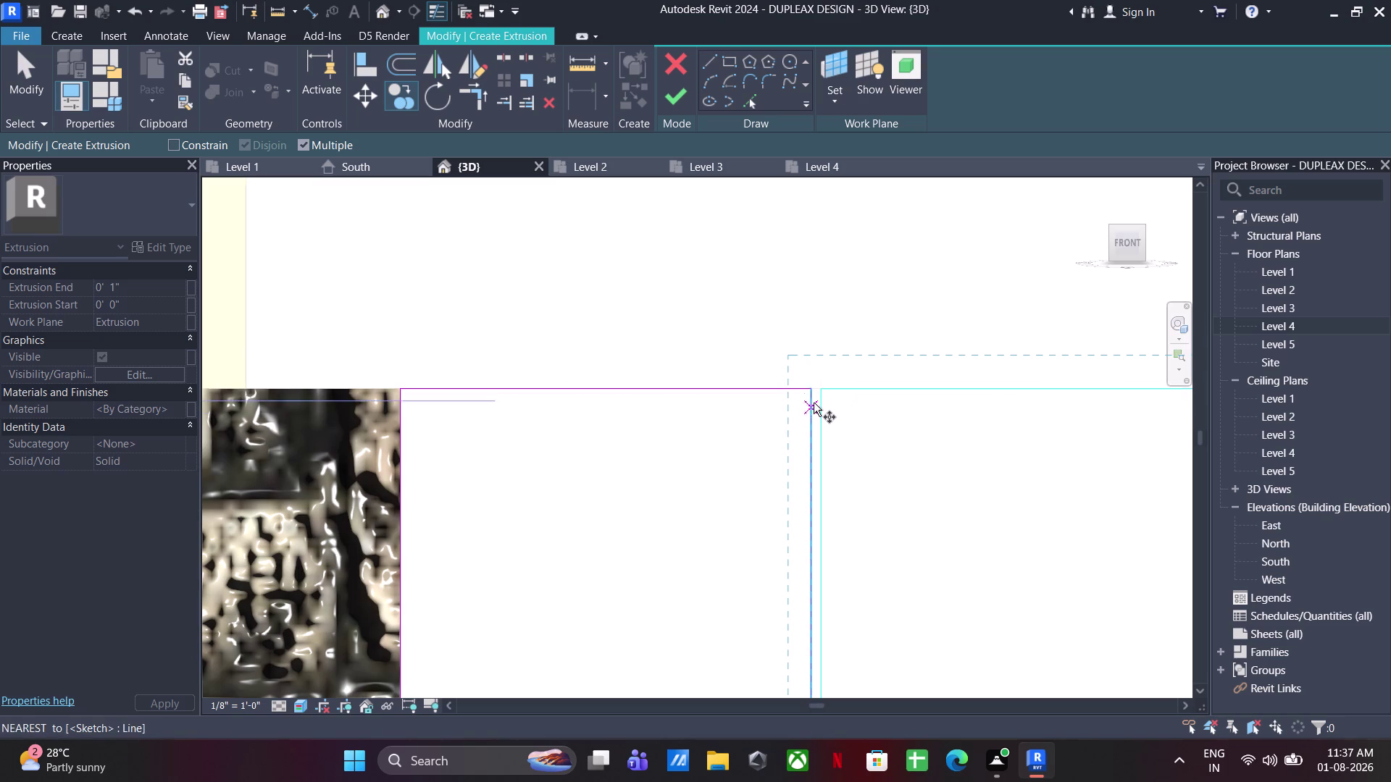
click(803, 389)
middle_drag(983, 434, 575, 427)
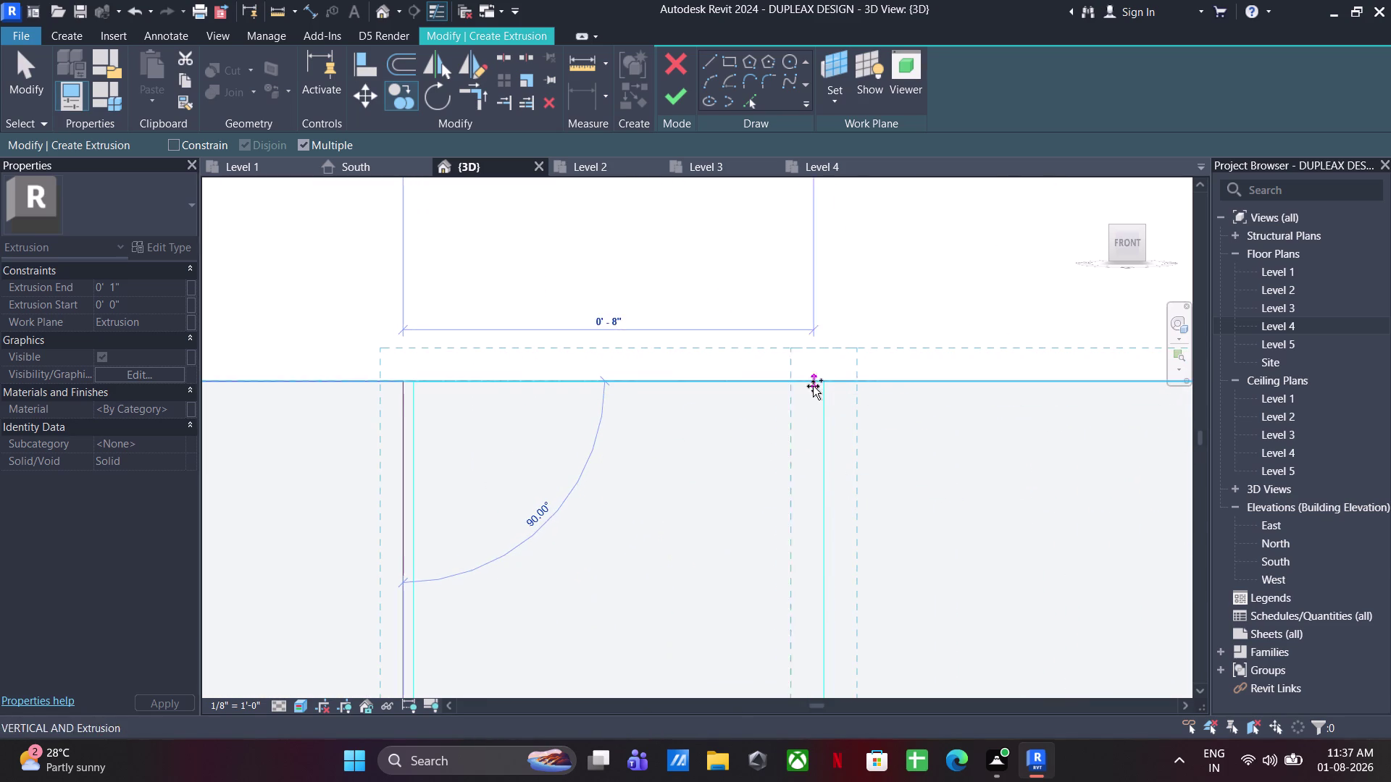
click(828, 386)
middle_drag(900, 417, 426, 394)
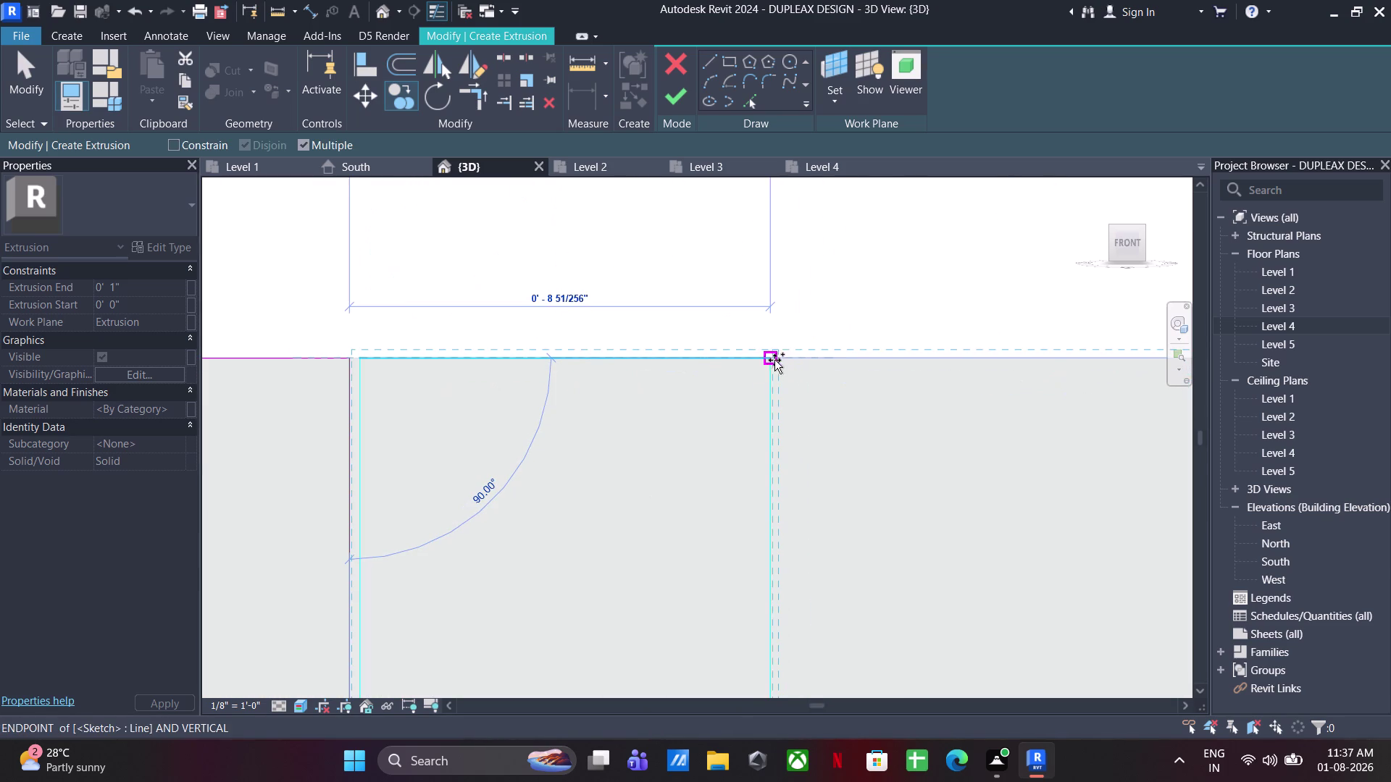
click(767, 359)
middle_drag(978, 421, 470, 422)
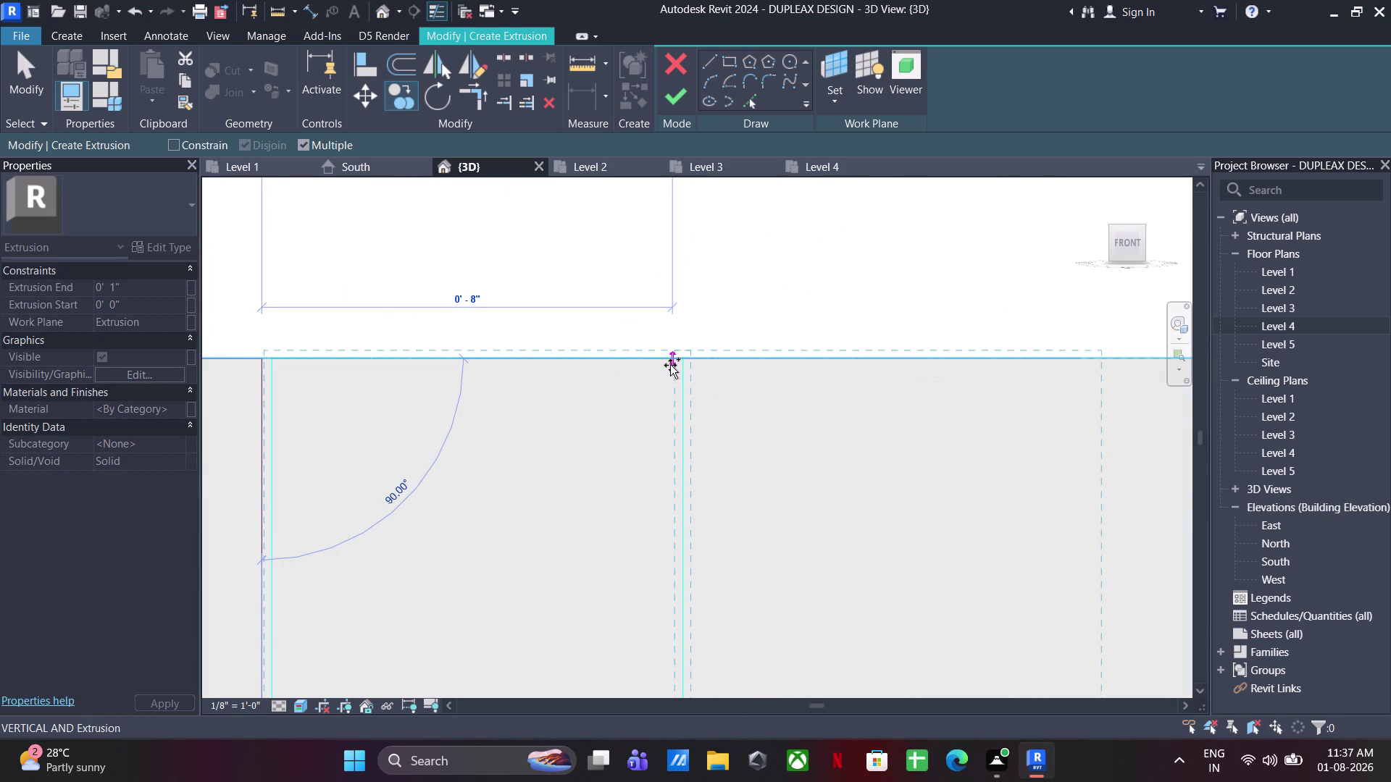
click(679, 361)
middle_drag(913, 441, 468, 444)
click(658, 357)
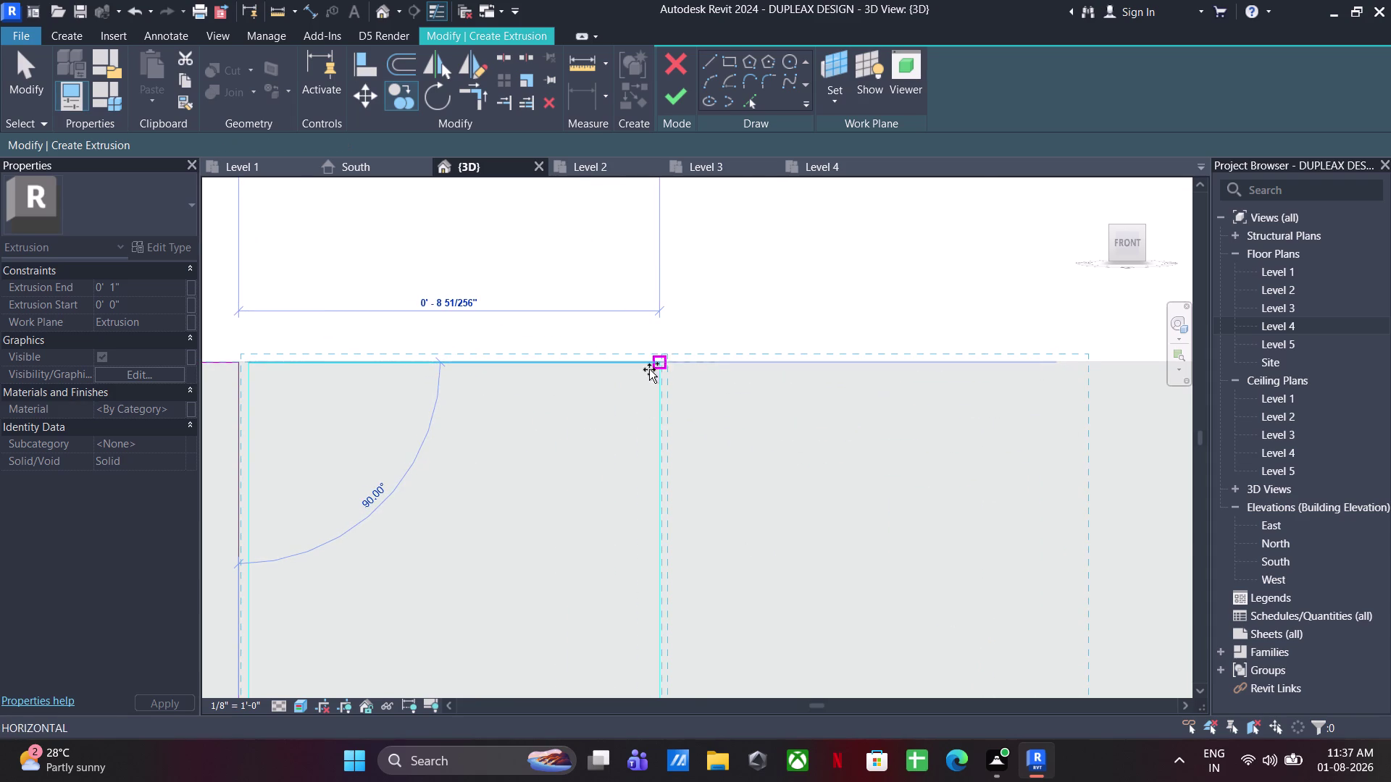
Place the remaining slat line points across the opening and stop drawing.
scroll(down, 3)
middle_drag(929, 457, 625, 470)
click(760, 385)
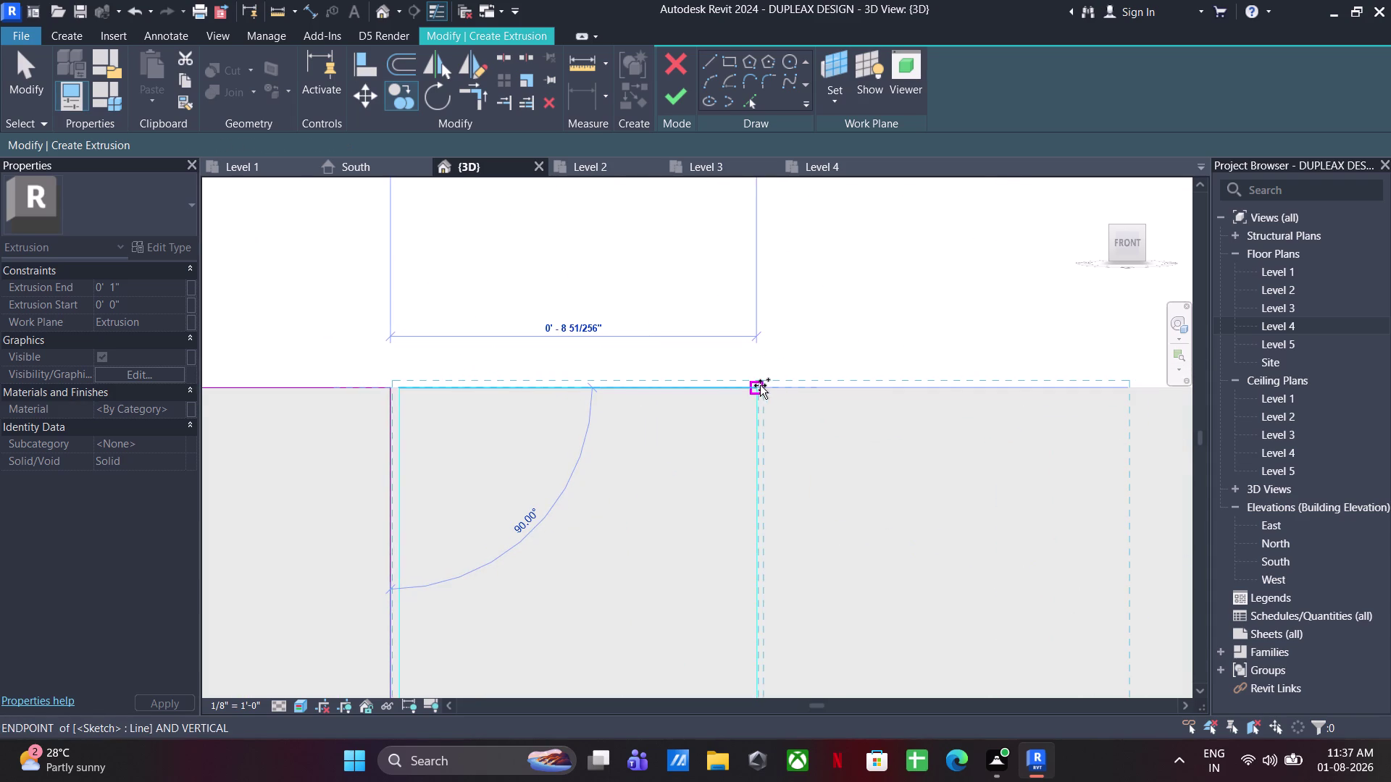
middle_drag(962, 471, 584, 493)
click(745, 410)
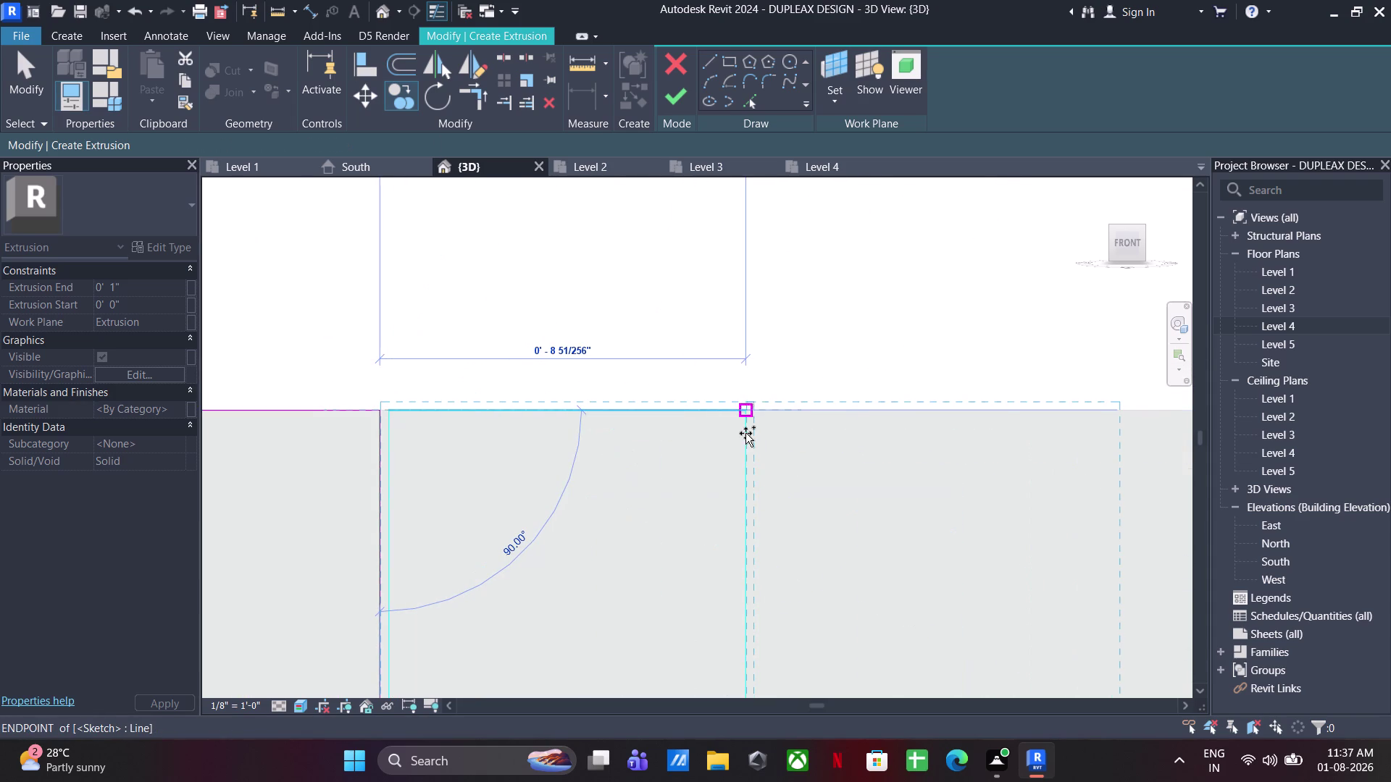
middle_drag(866, 479, 450, 483)
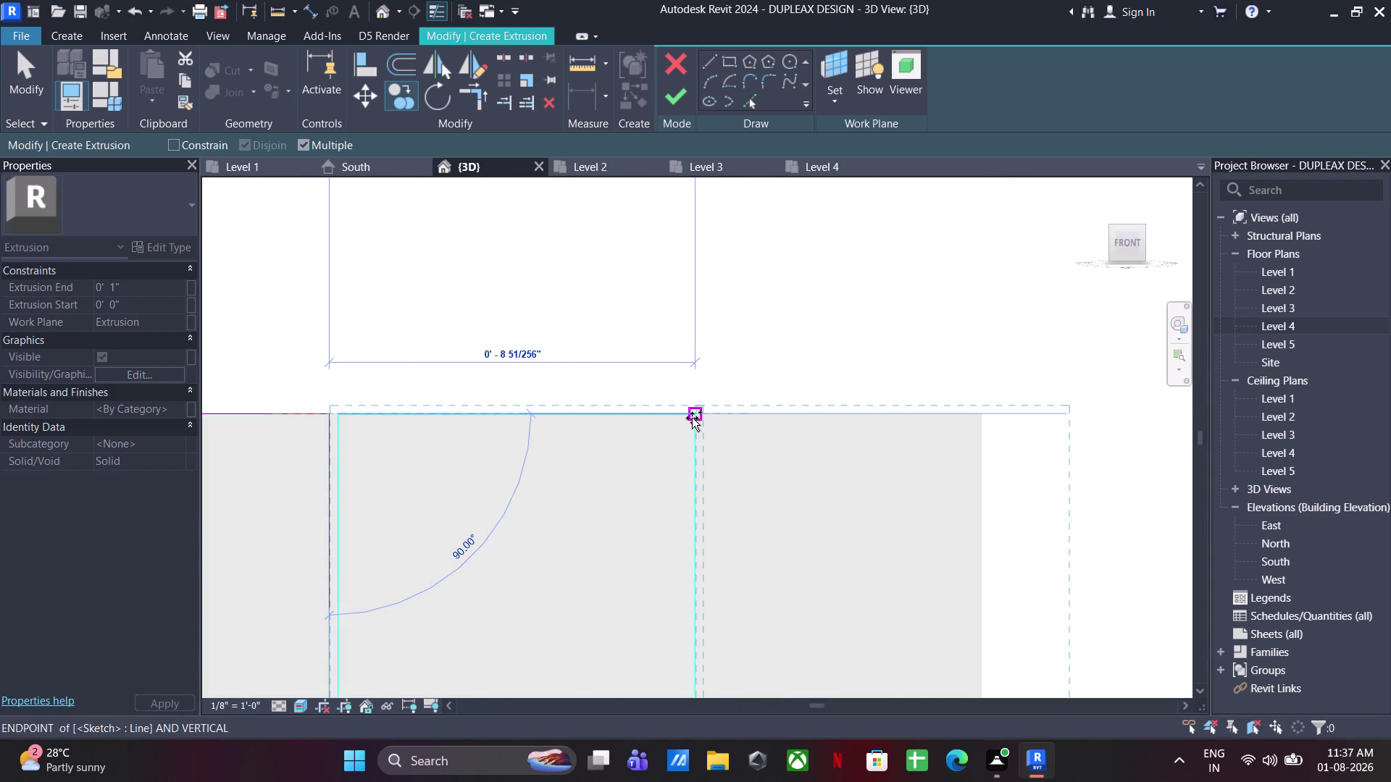
click(692, 418)
scroll(down, 3)
middle_drag(897, 409, 904, 376)
key(Escape)
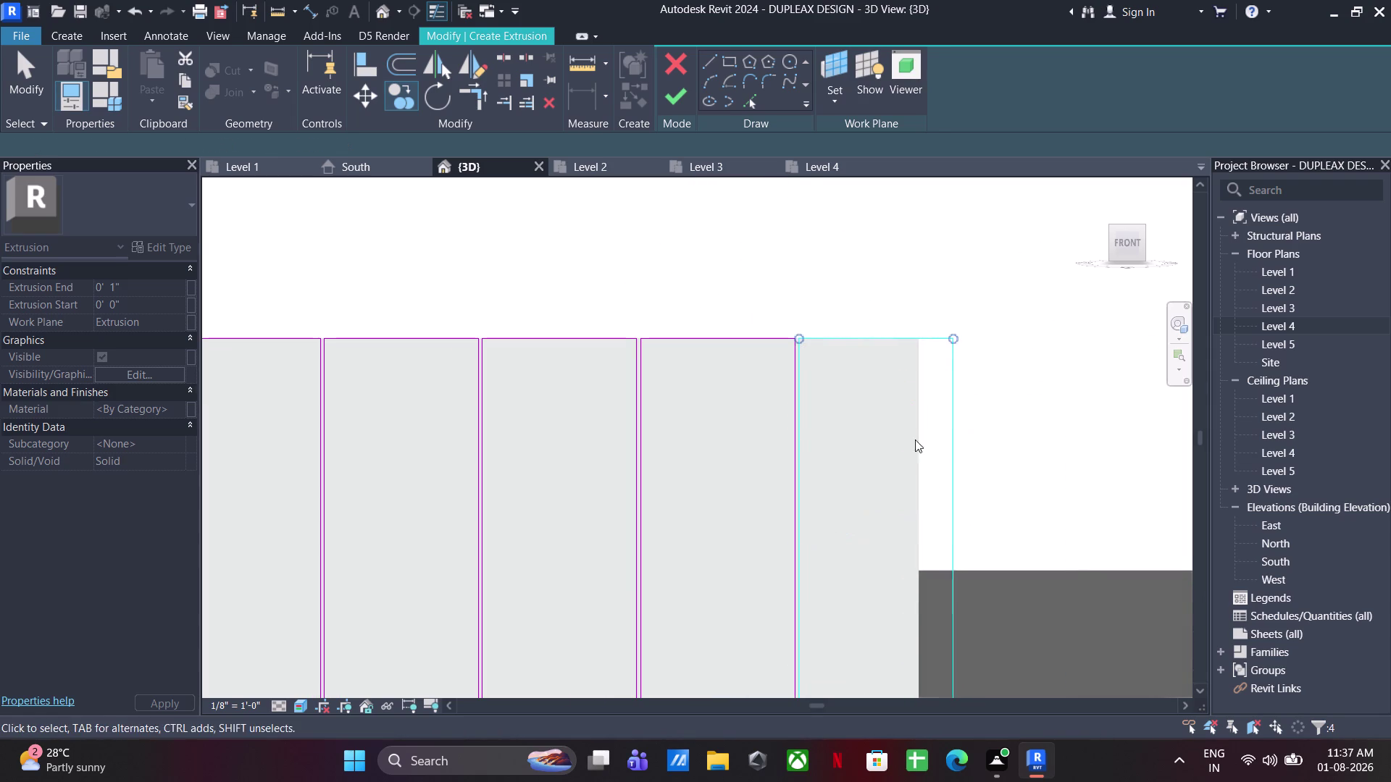
key(Escape)
key(Escape)
Adjust the rightmost sketch lines and finish the slat extrusion.
click(951, 440)
drag(954, 447, 919, 451)
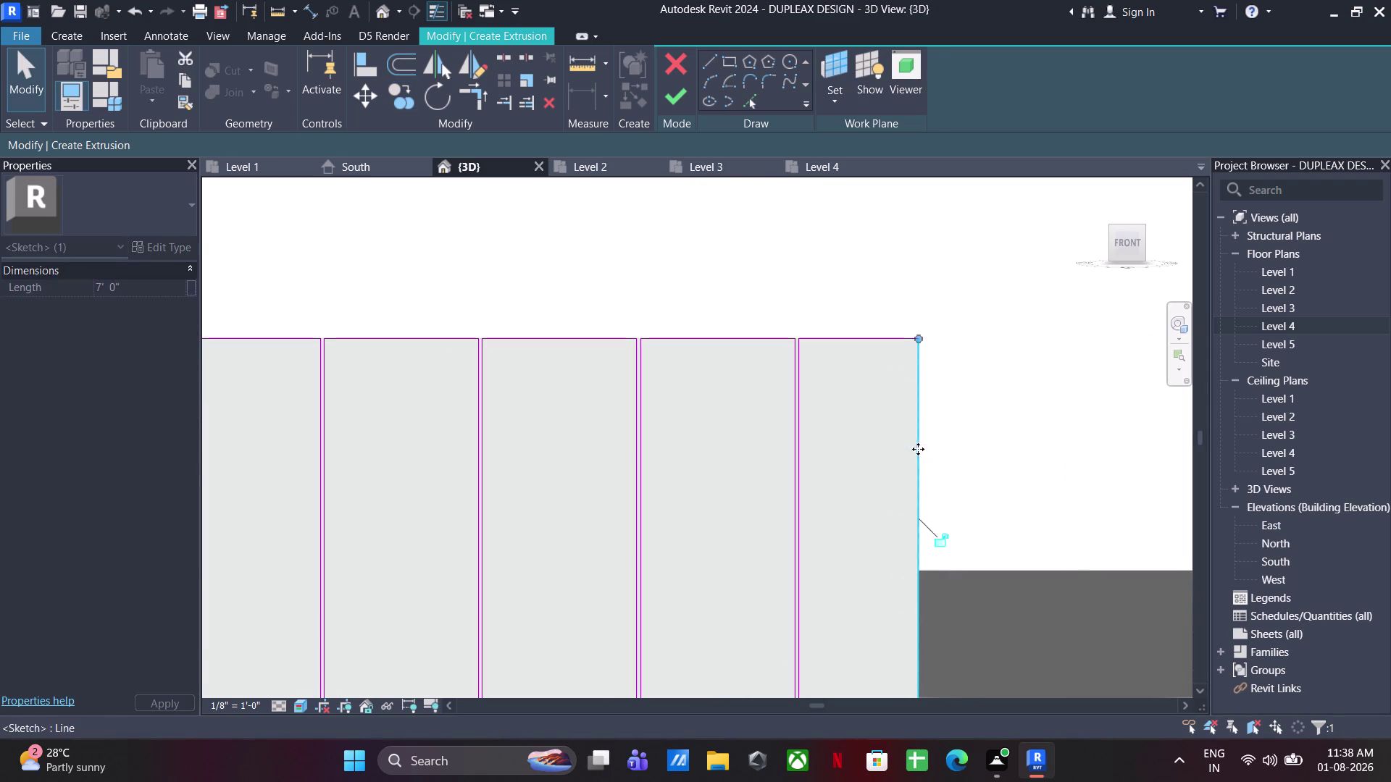
click(996, 405)
scroll(down, 3)
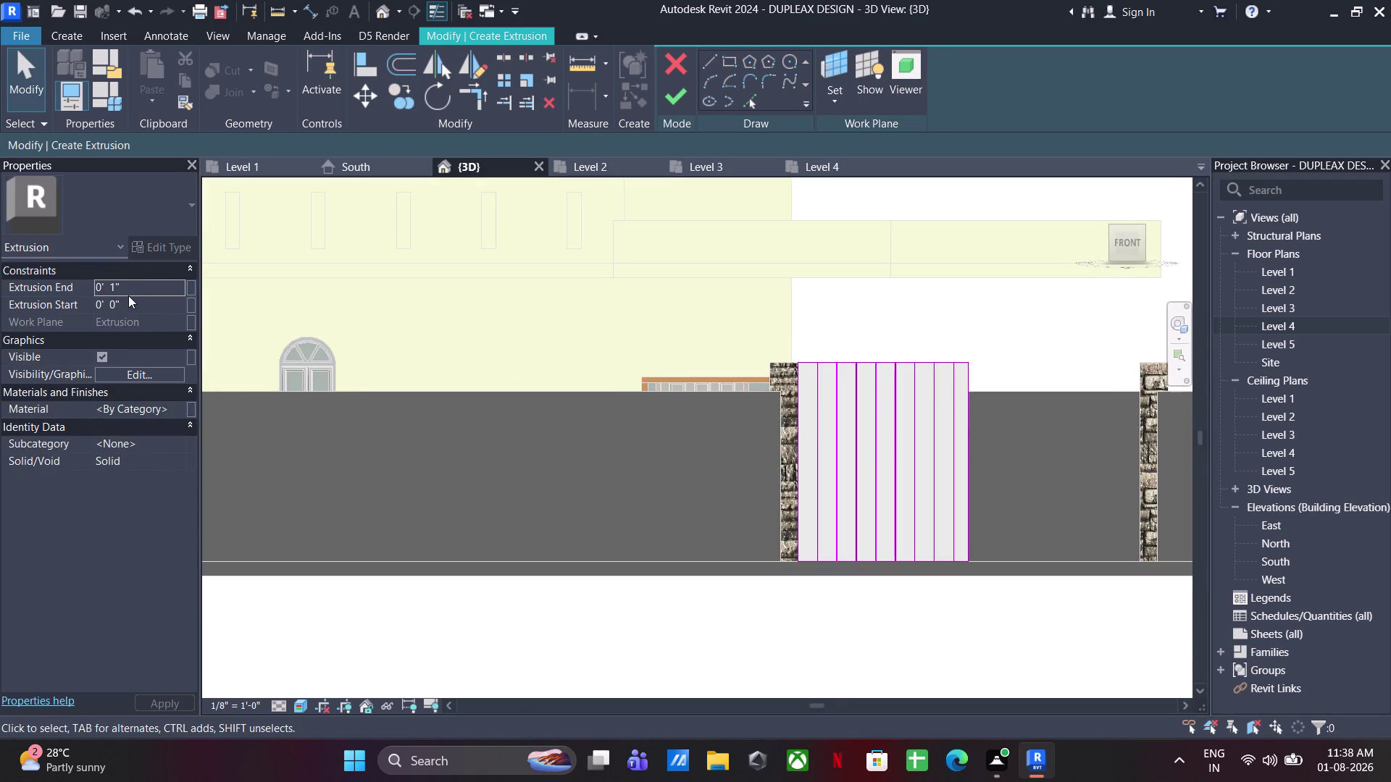
click(666, 97)
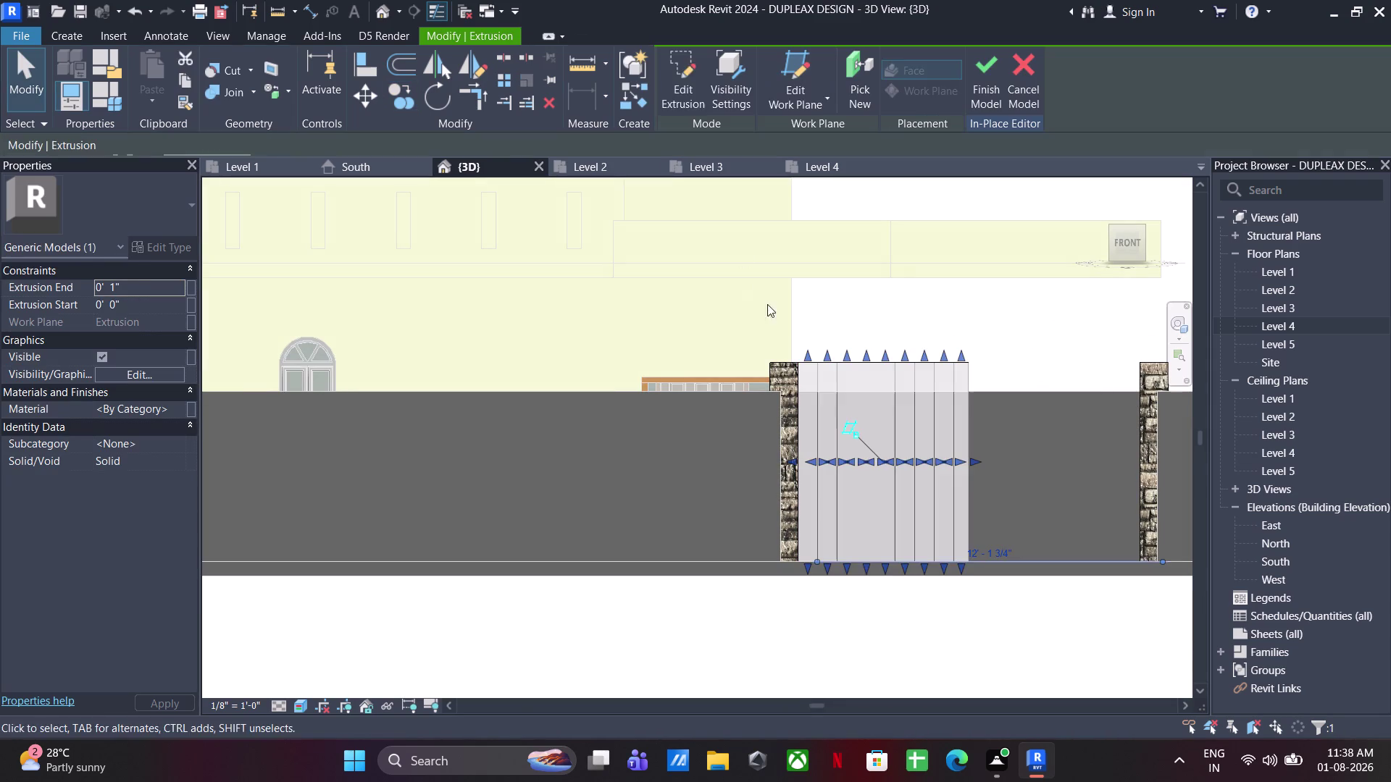
Orbit to bring the slatted gate into 3D view.
click(915, 575)
scroll(down, 3)
middle_drag(899, 501, 799, 638)
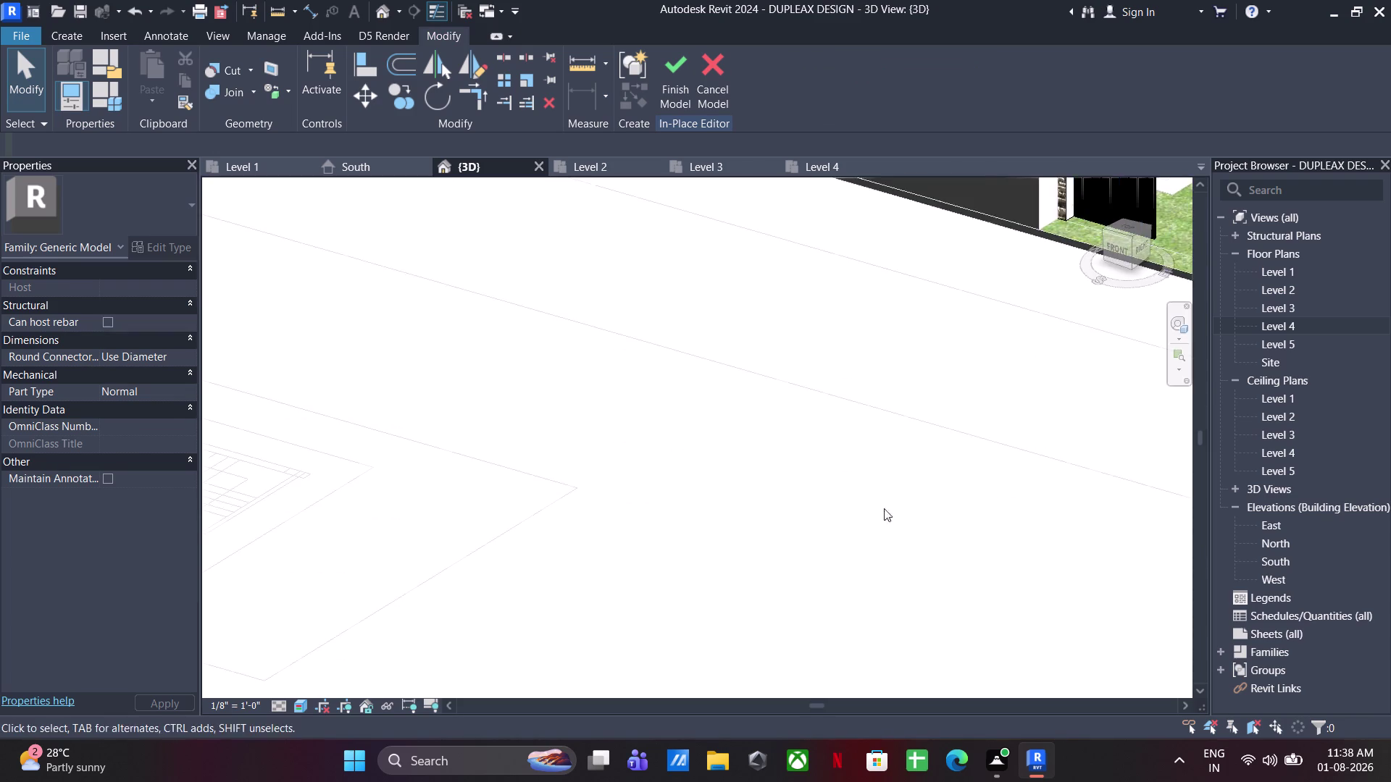
middle_drag(963, 434, 611, 712)
scroll(up, 3)
middle_drag(865, 528, 862, 494)
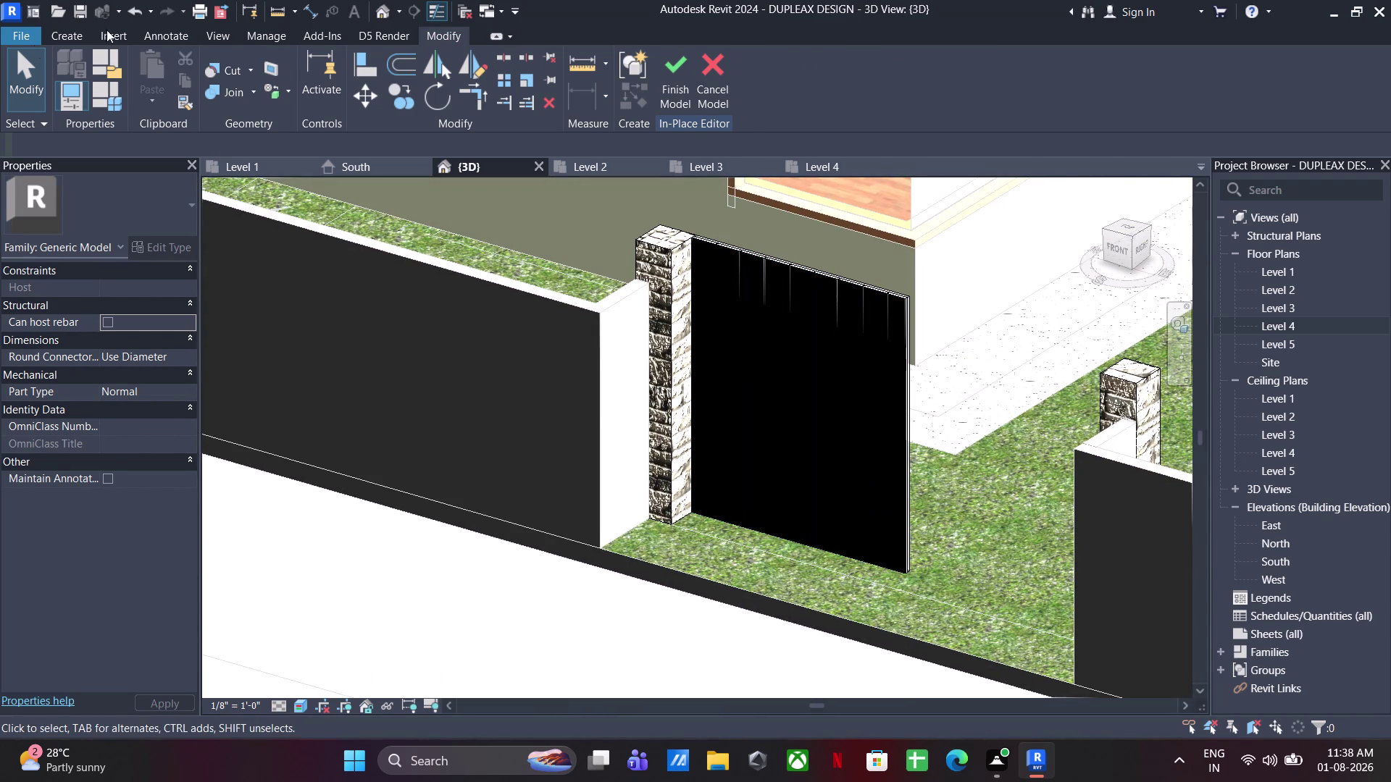
Start a new extrusion with the gate face as work plane.
click(57, 33)
click(178, 55)
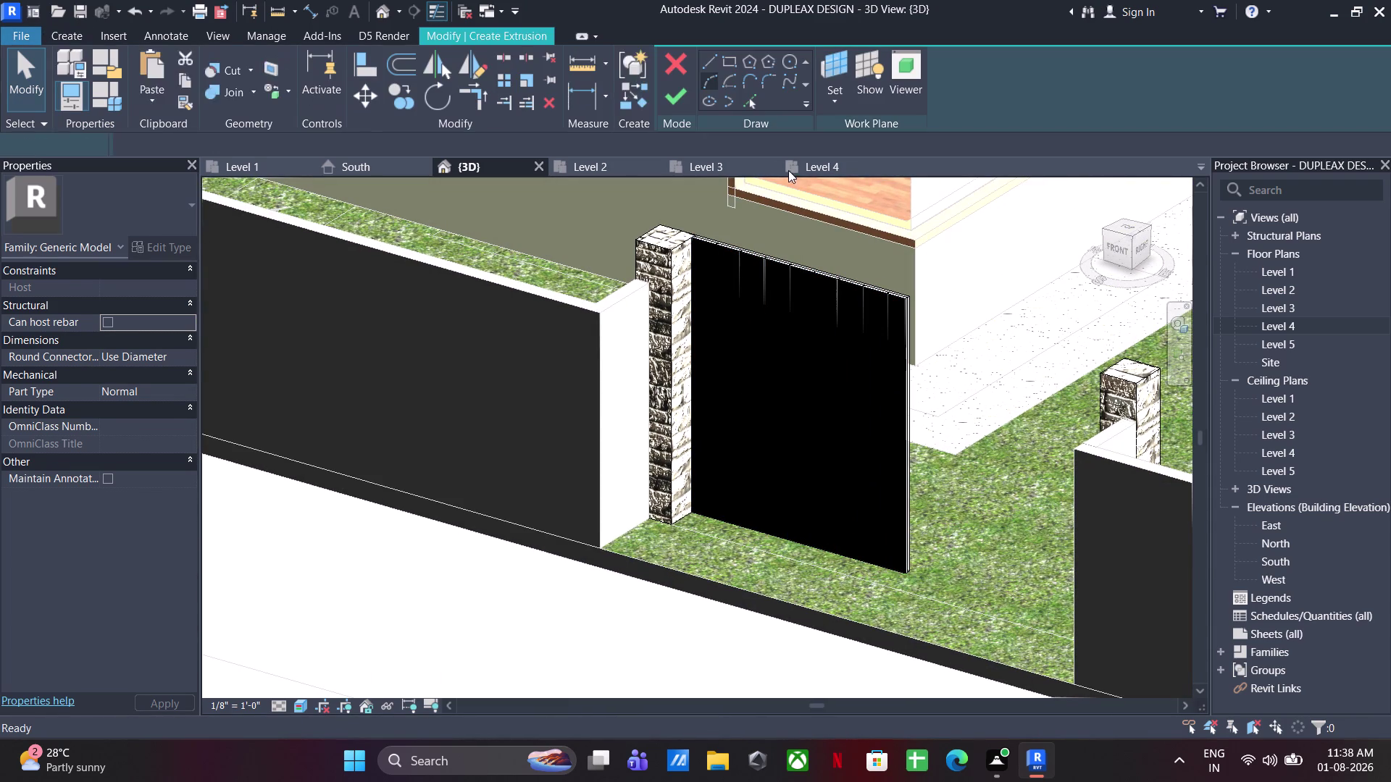
click(828, 102)
click(859, 175)
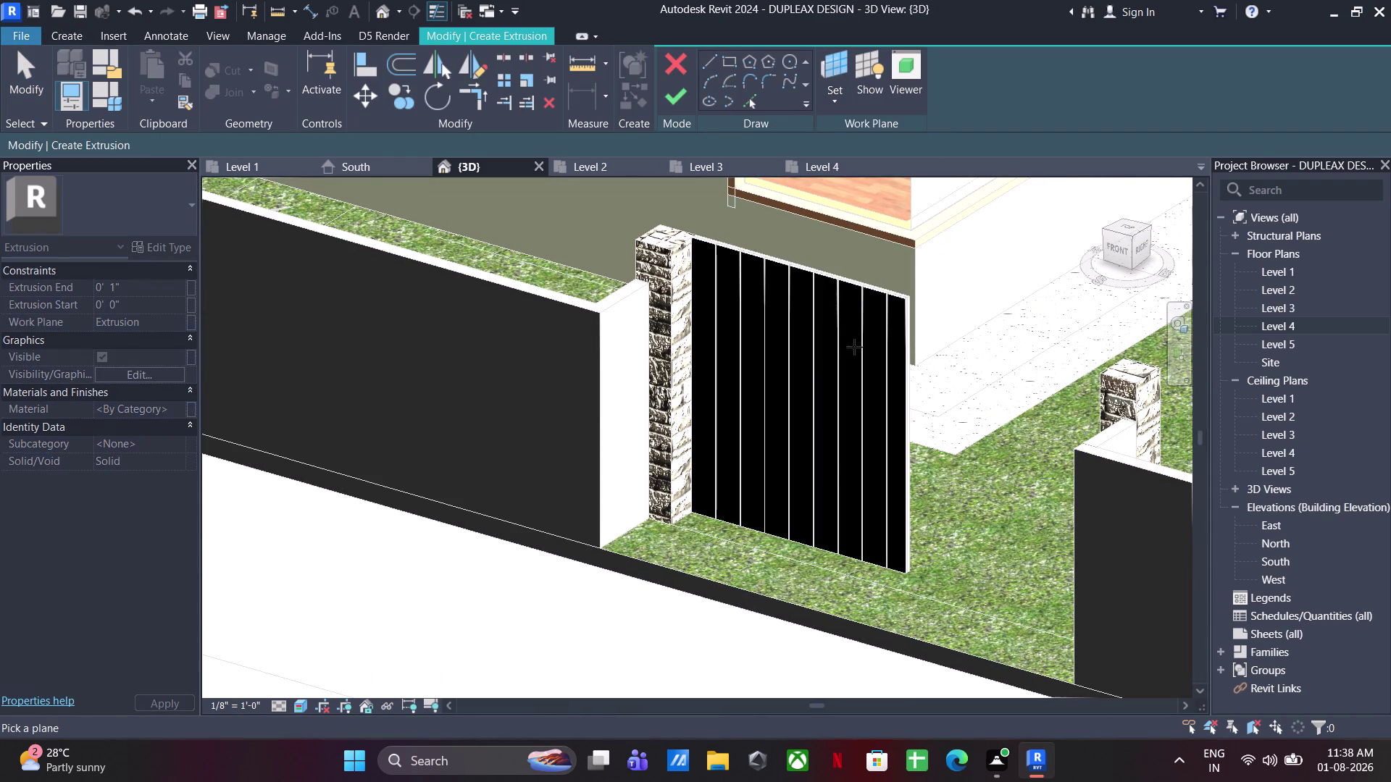
click(864, 325)
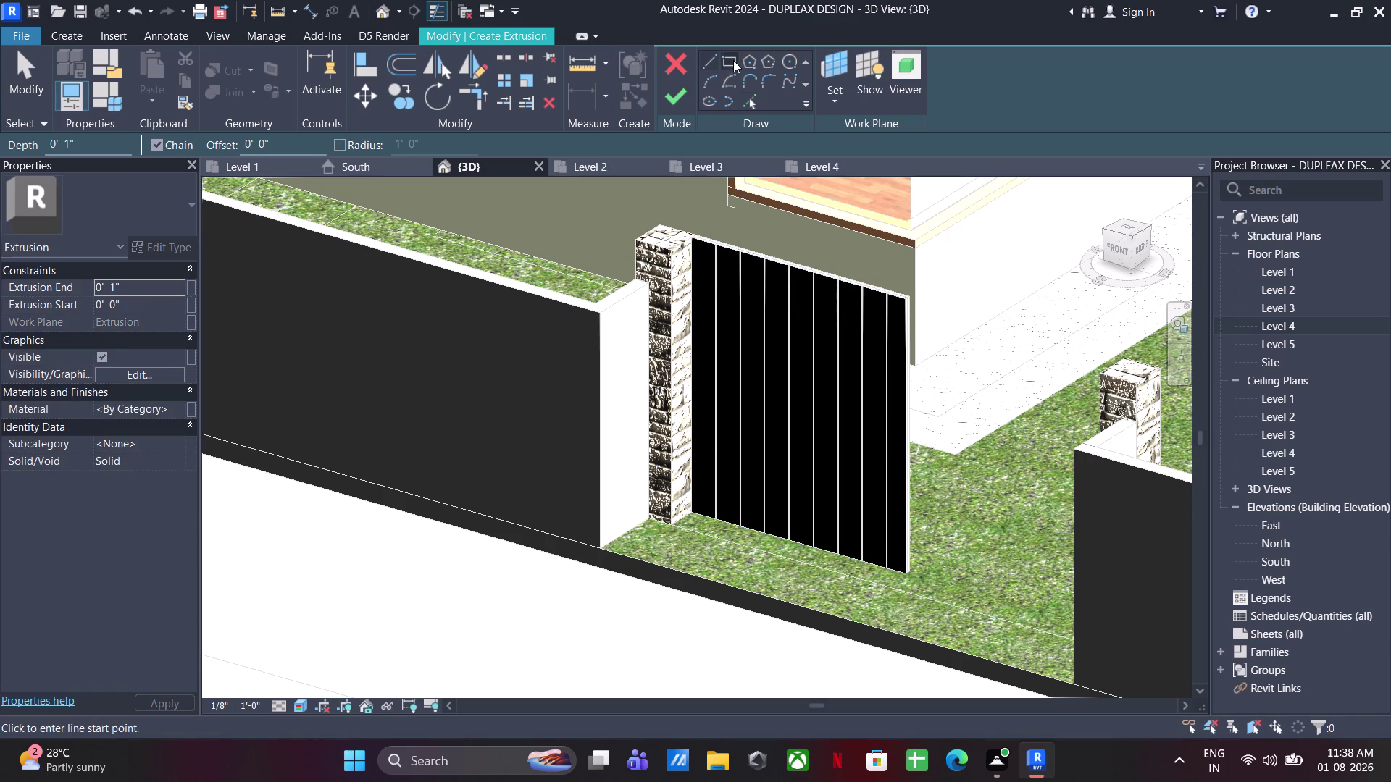
Try an offset rectangle around the gate at 6", then cancel it.
click(729, 57)
click(688, 513)
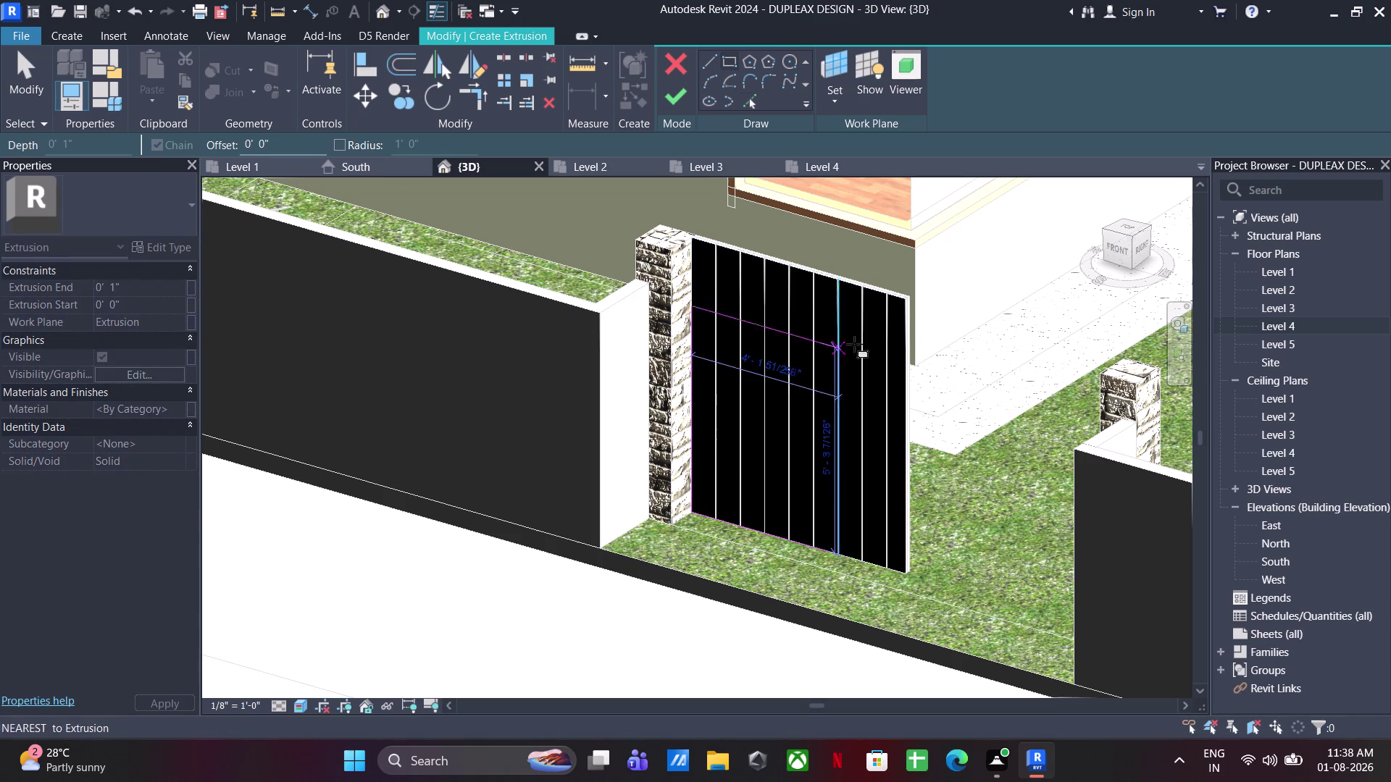
click(912, 303)
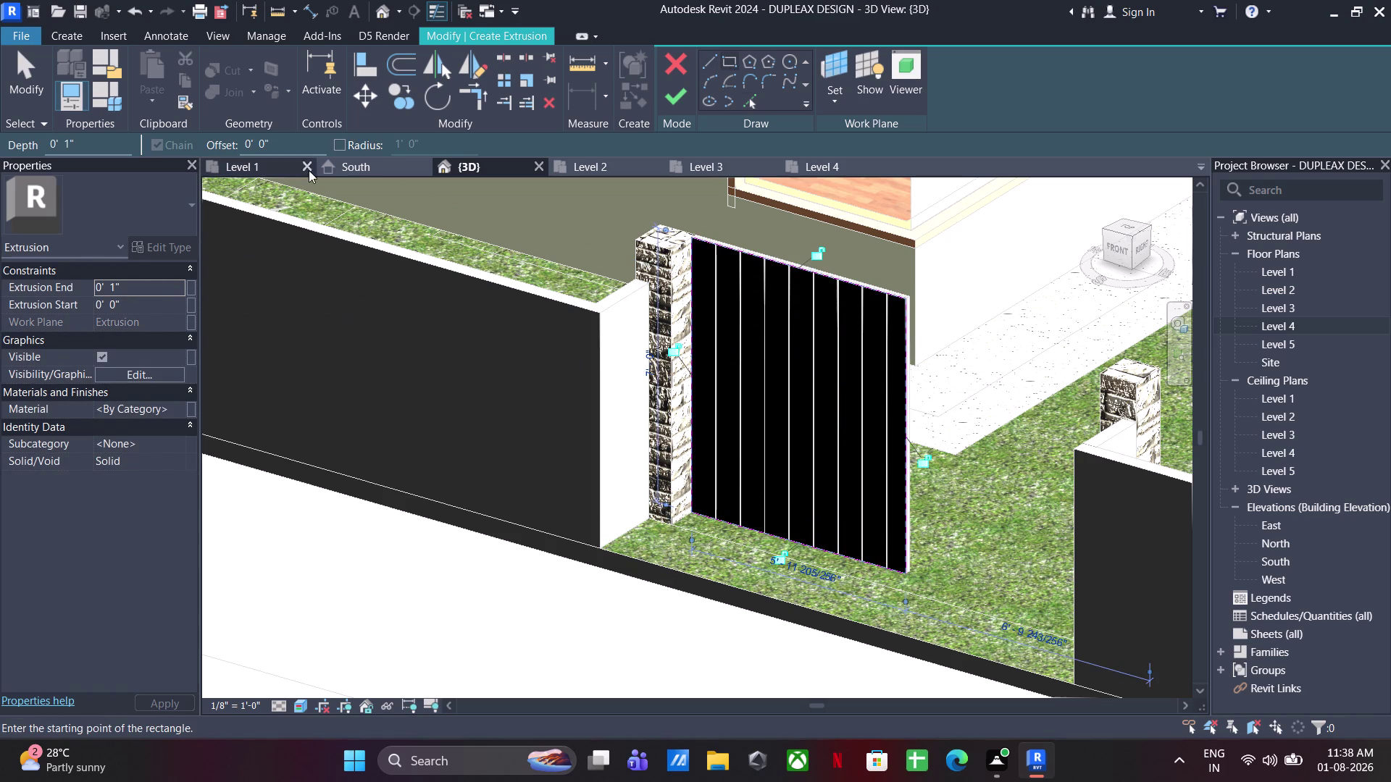
drag(280, 142, 237, 142)
text(6")
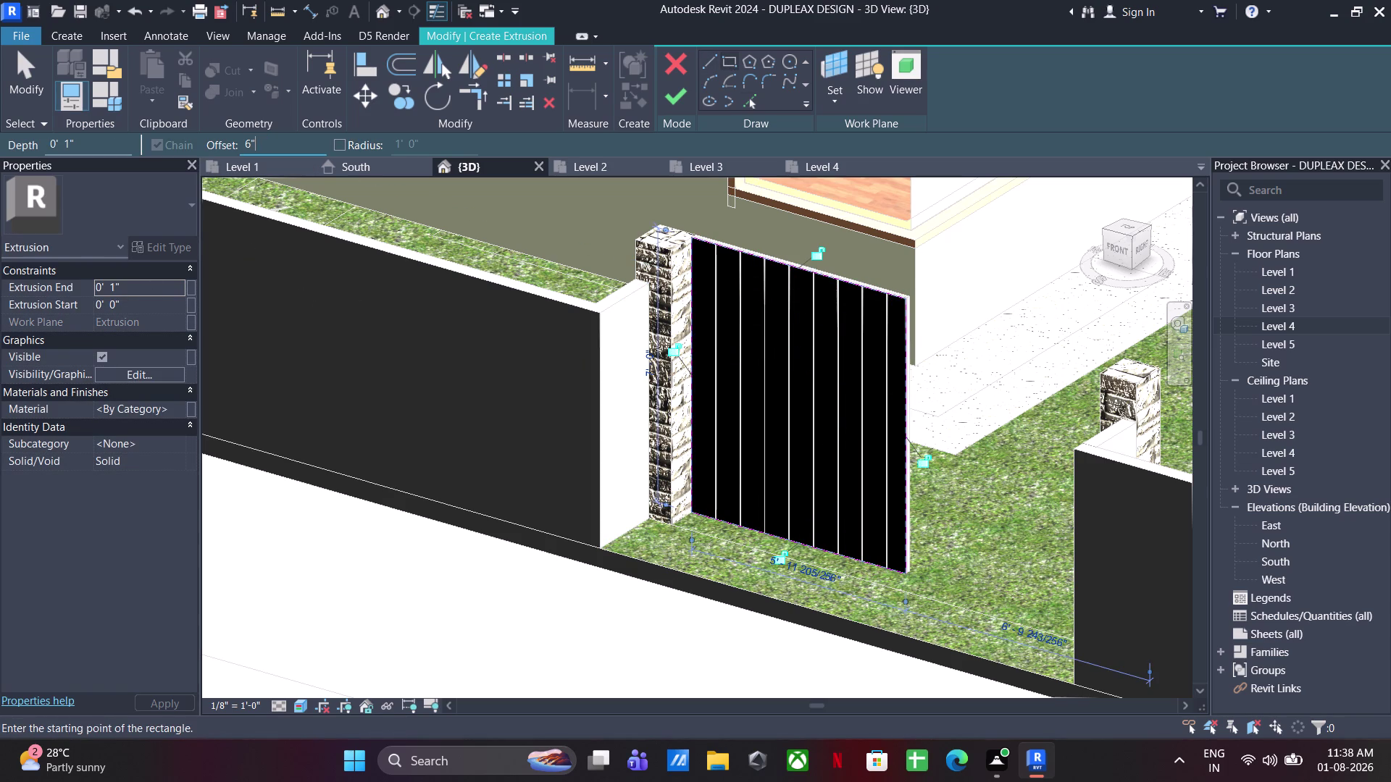
key(Return)
click(687, 506)
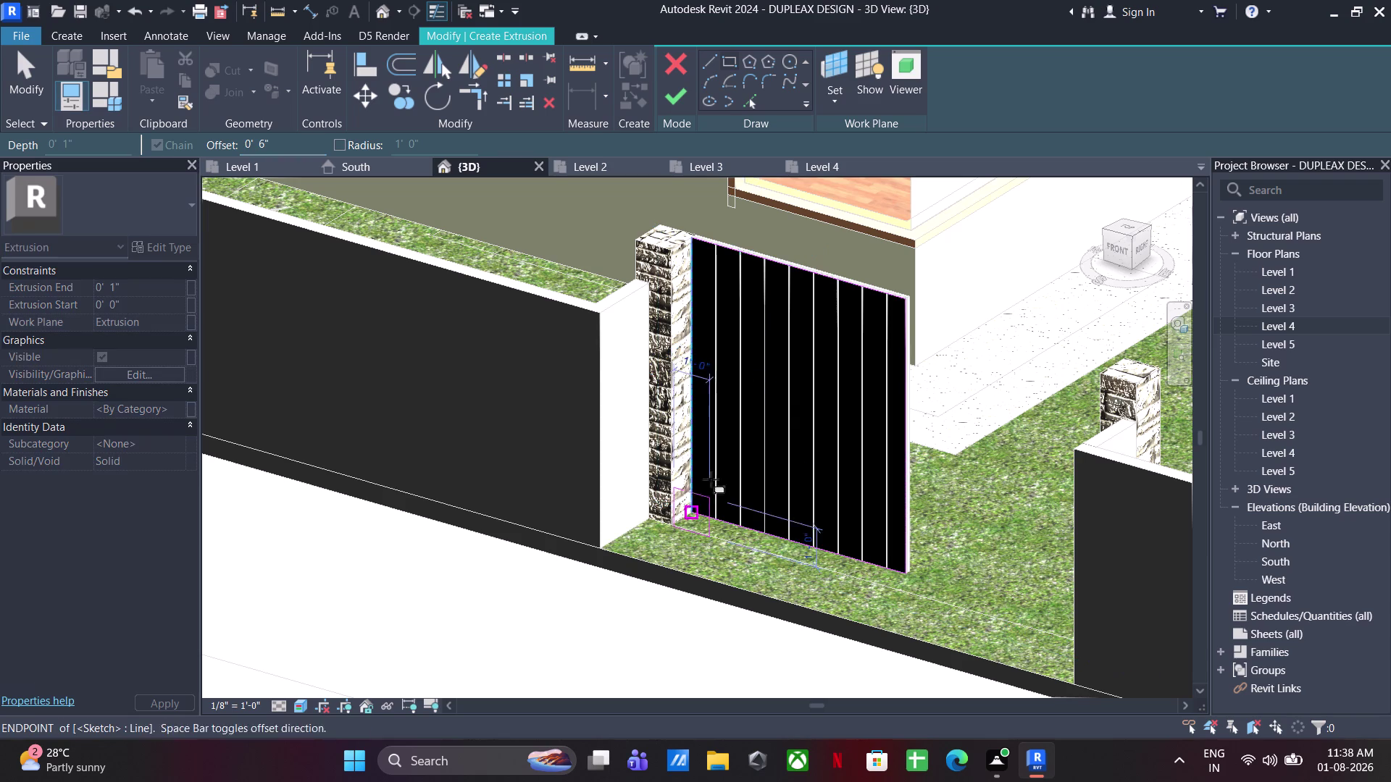
key(space)
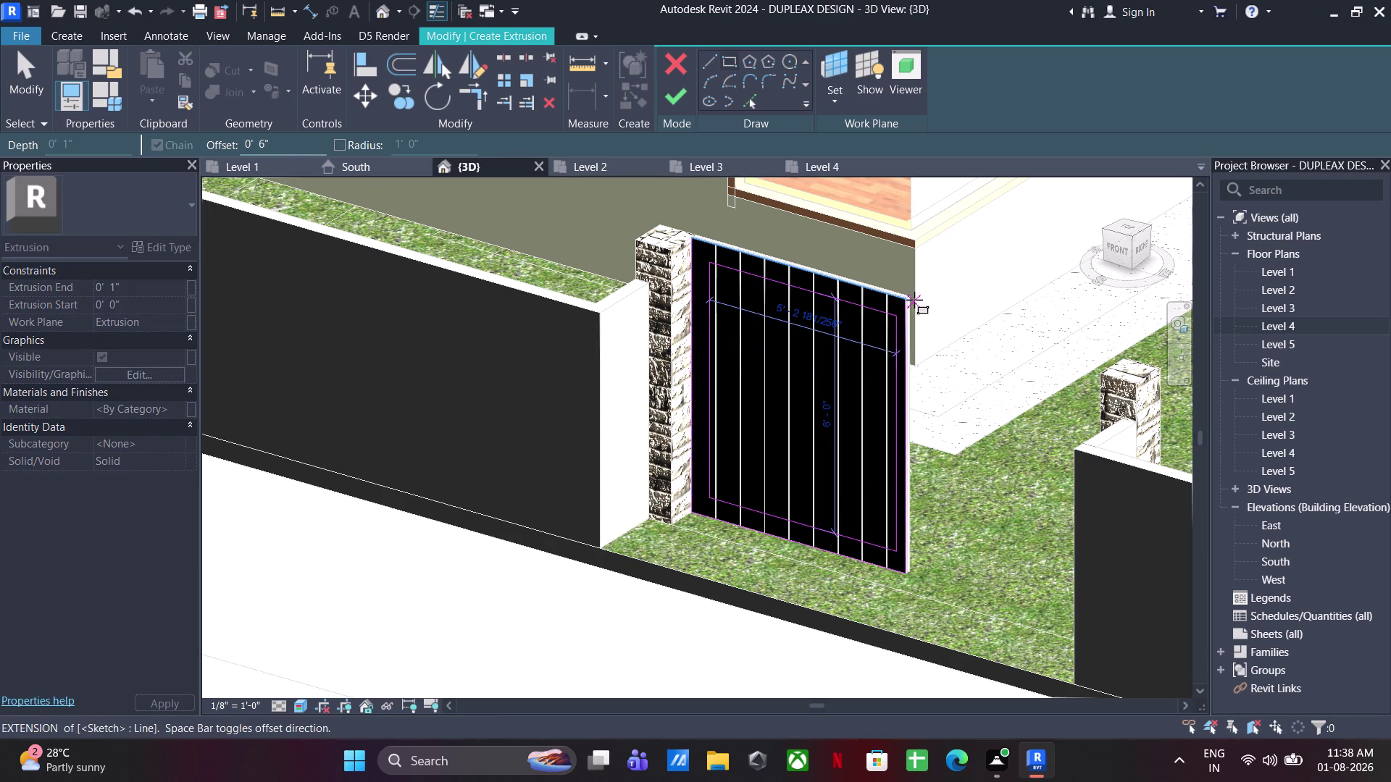
key(Escape)
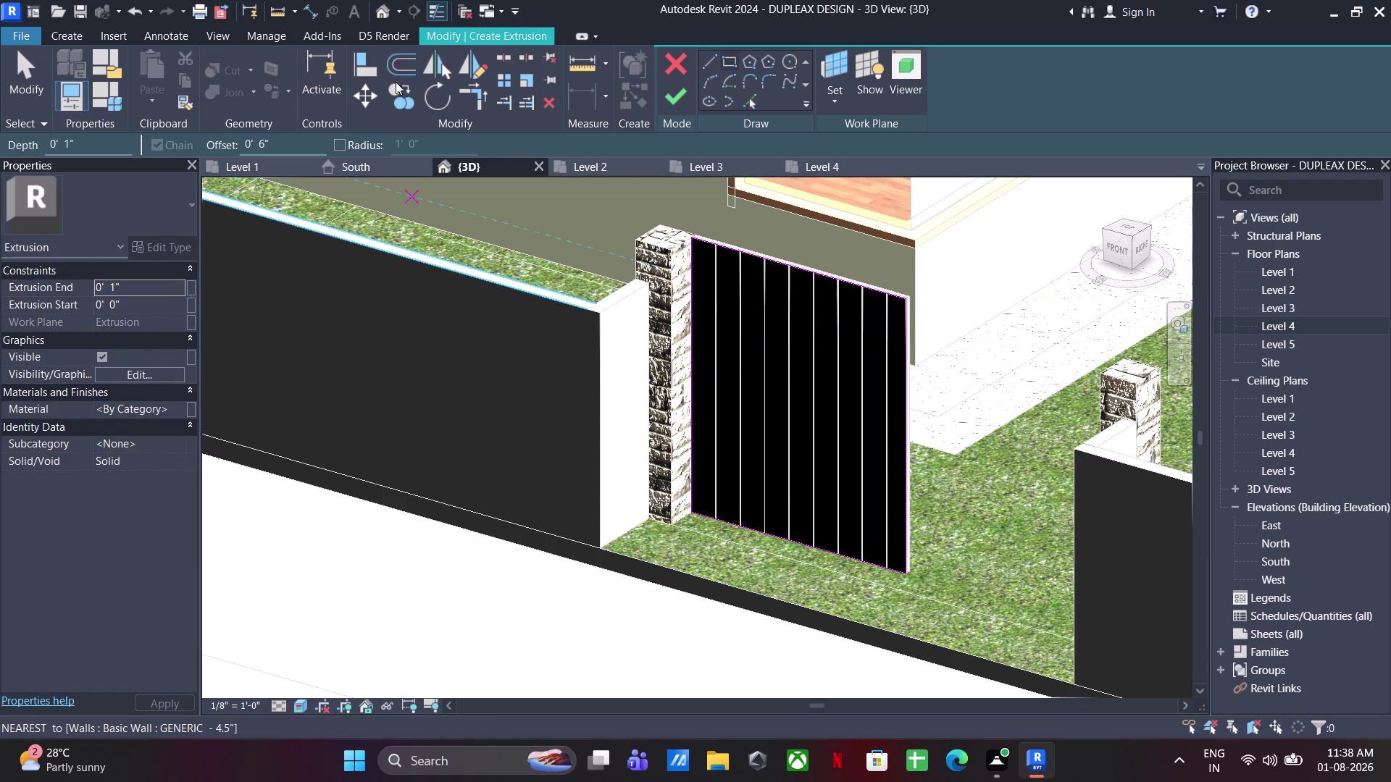
Draw a 4" offset rectangle around the gate corners and finish the frame extrusion.
drag(303, 141, 213, 136)
text(4")
key(Return)
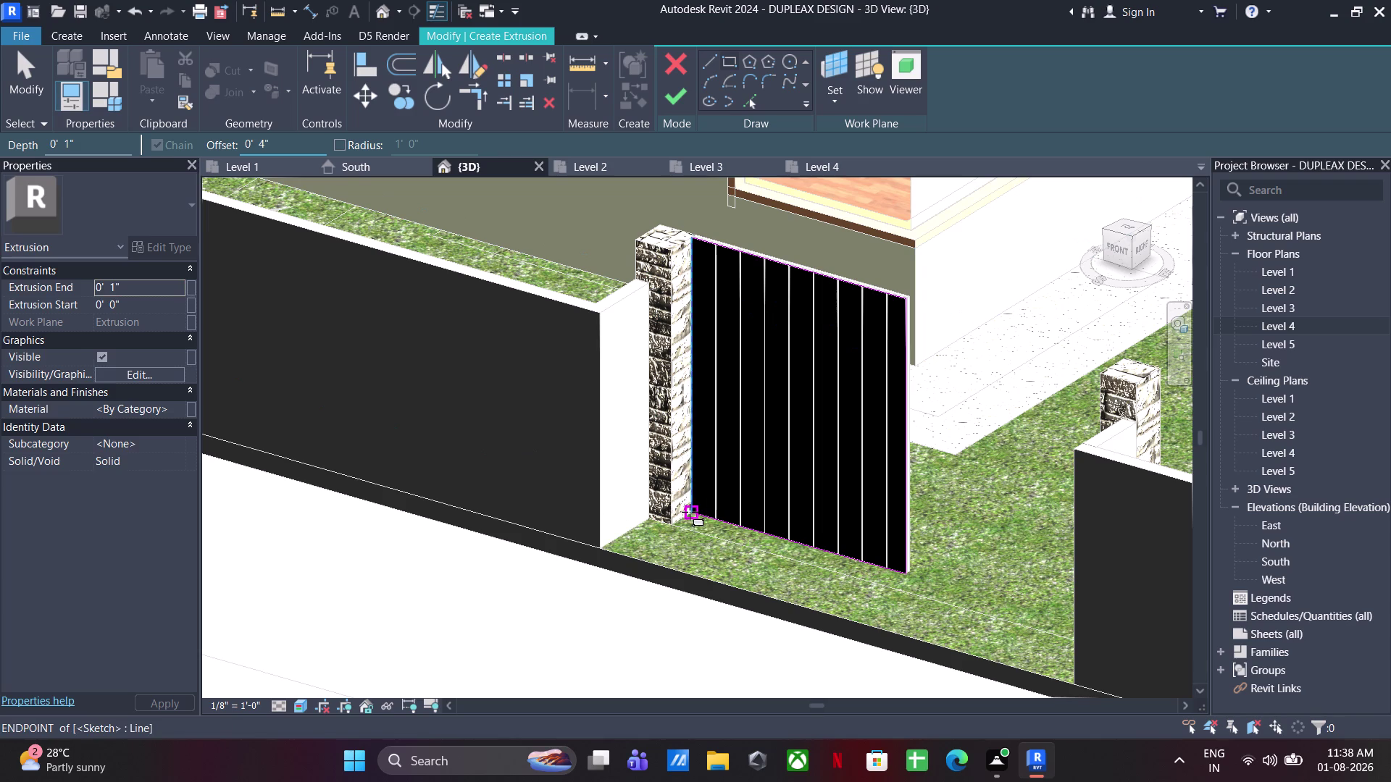
click(689, 512)
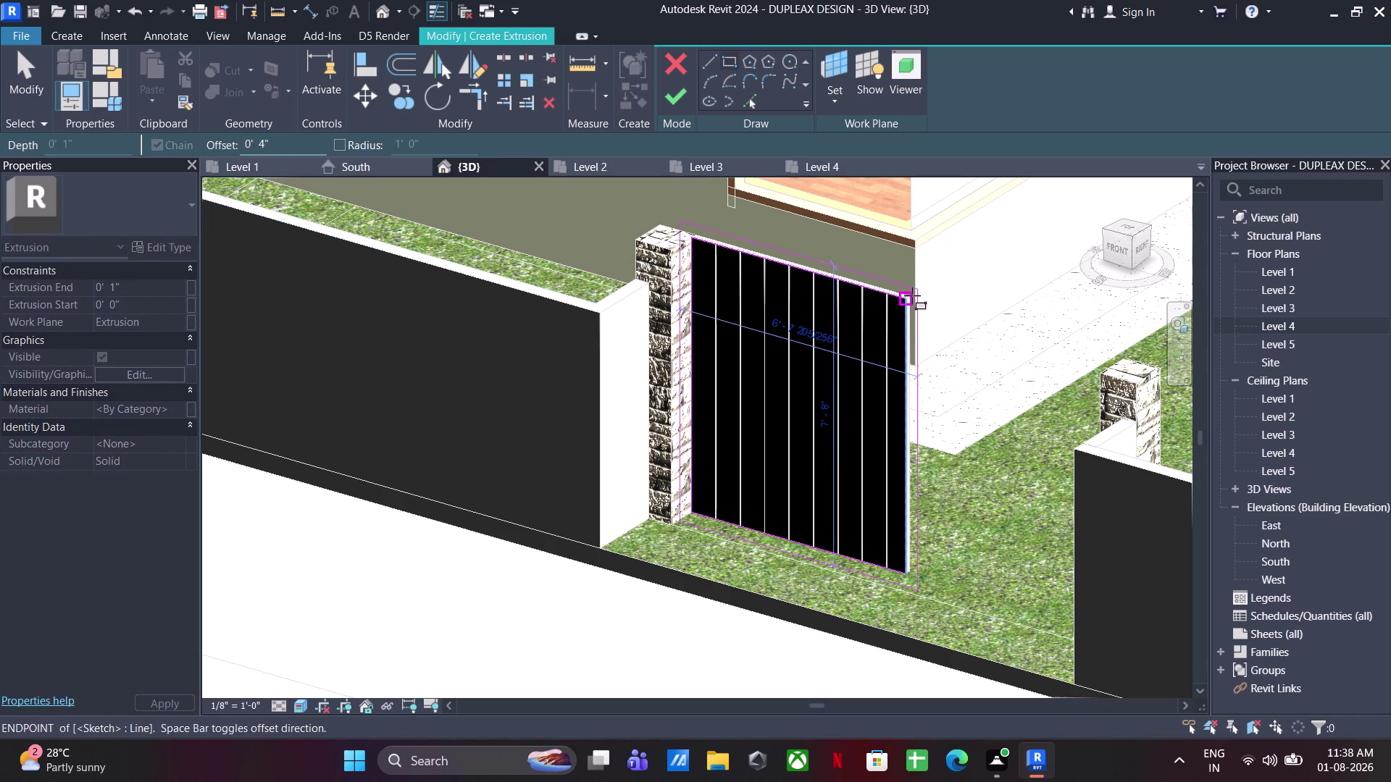
key(space)
click(911, 297)
key(Escape)
key(Escape)
key(Escape)
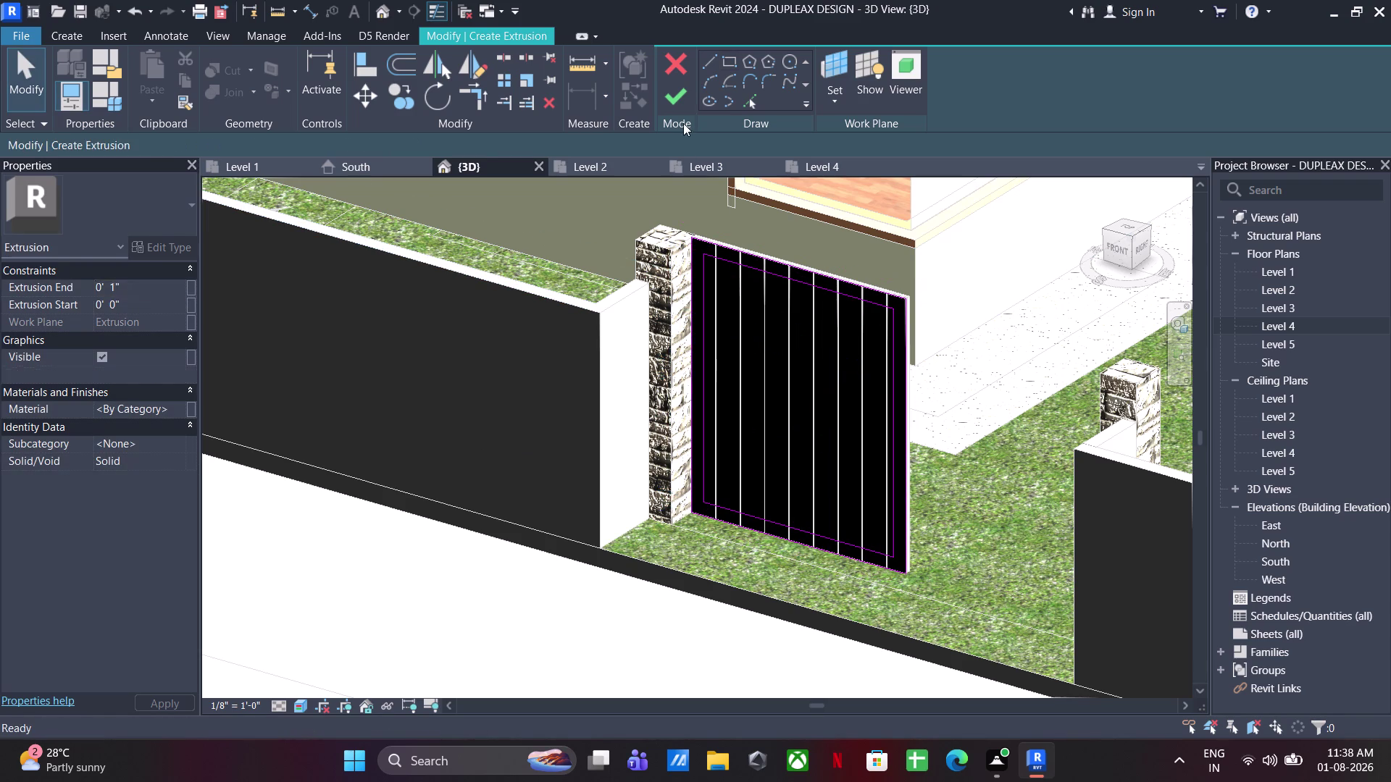
click(679, 99)
Finish the frame extrusion and select the gate frame and slats.
click(1004, 429)
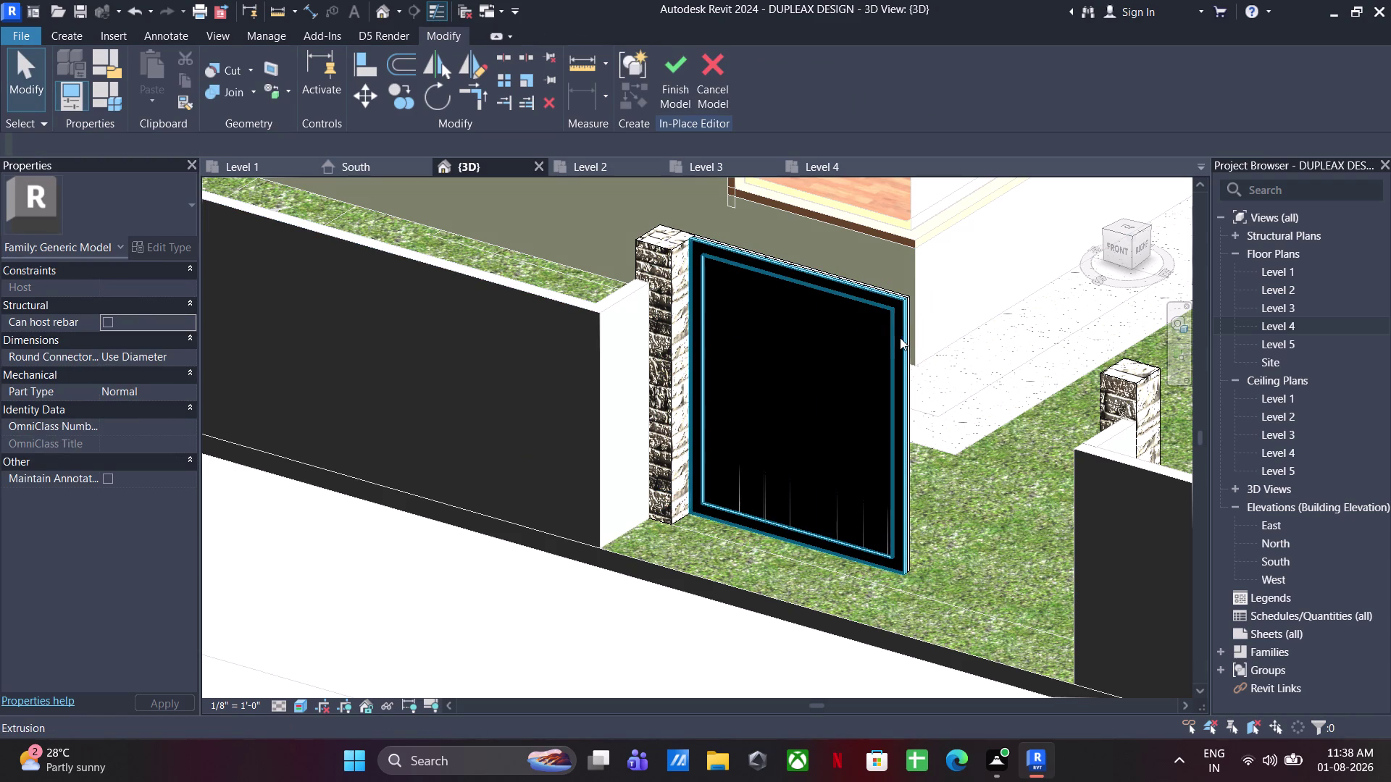
drag(966, 262, 709, 585)
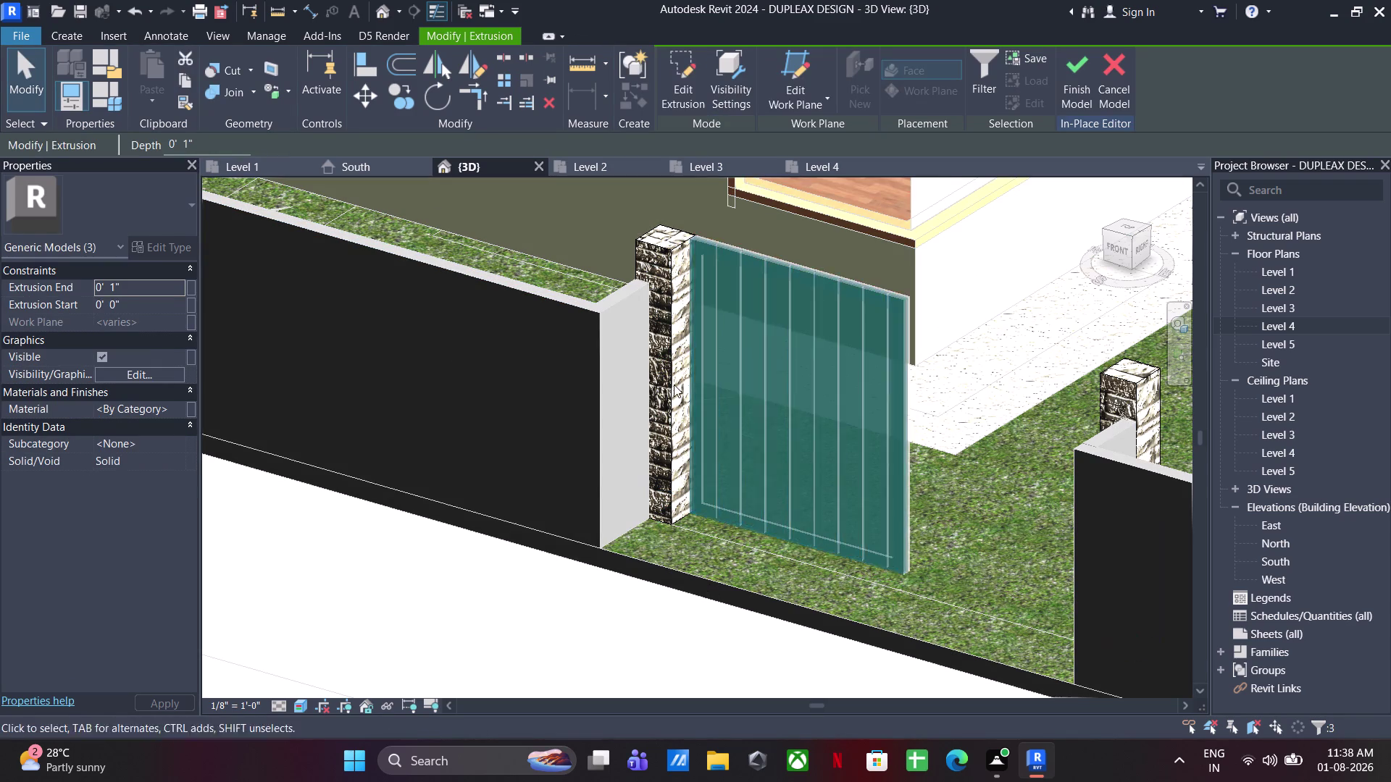
scroll(down, 3)
middle_drag(799, 452, 822, 453)
click(870, 467)
drag(880, 449, 816, 508)
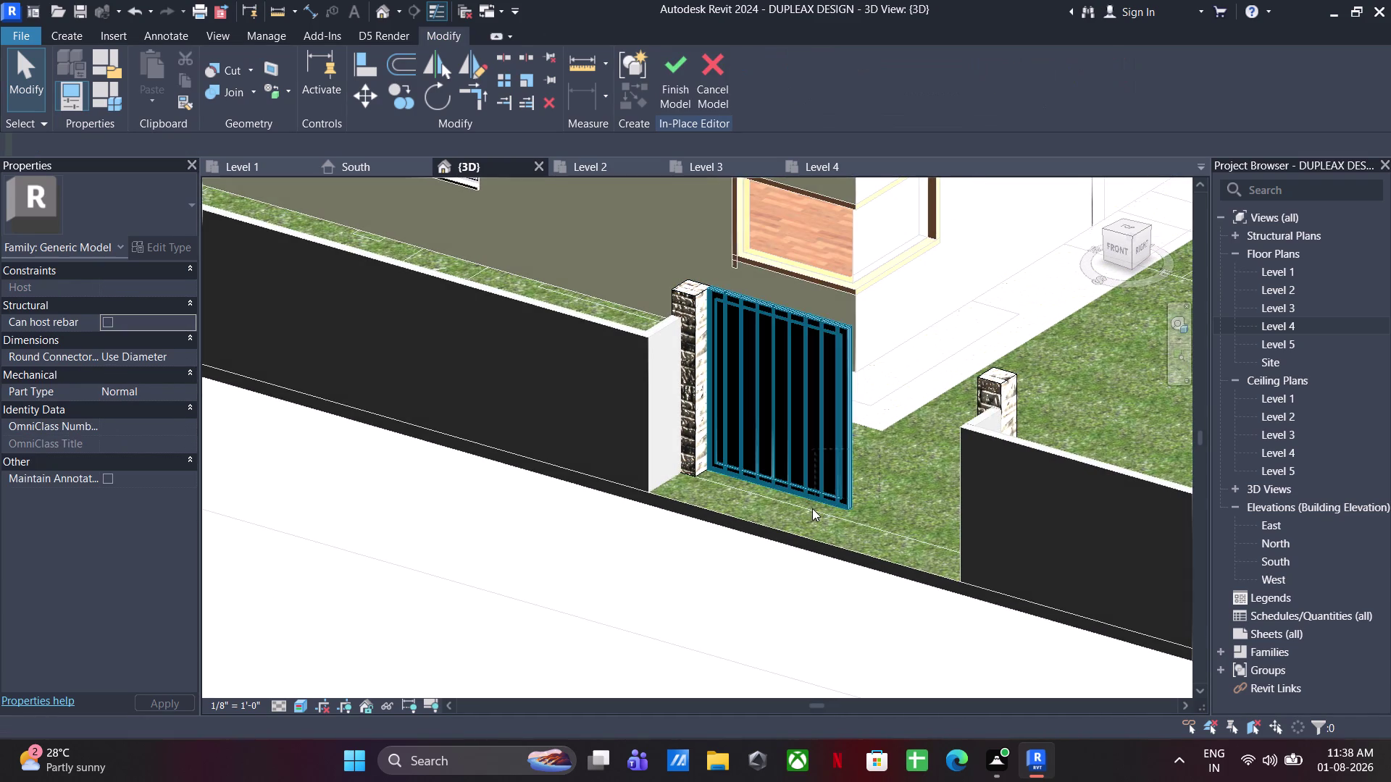
drag(817, 508, 812, 509)
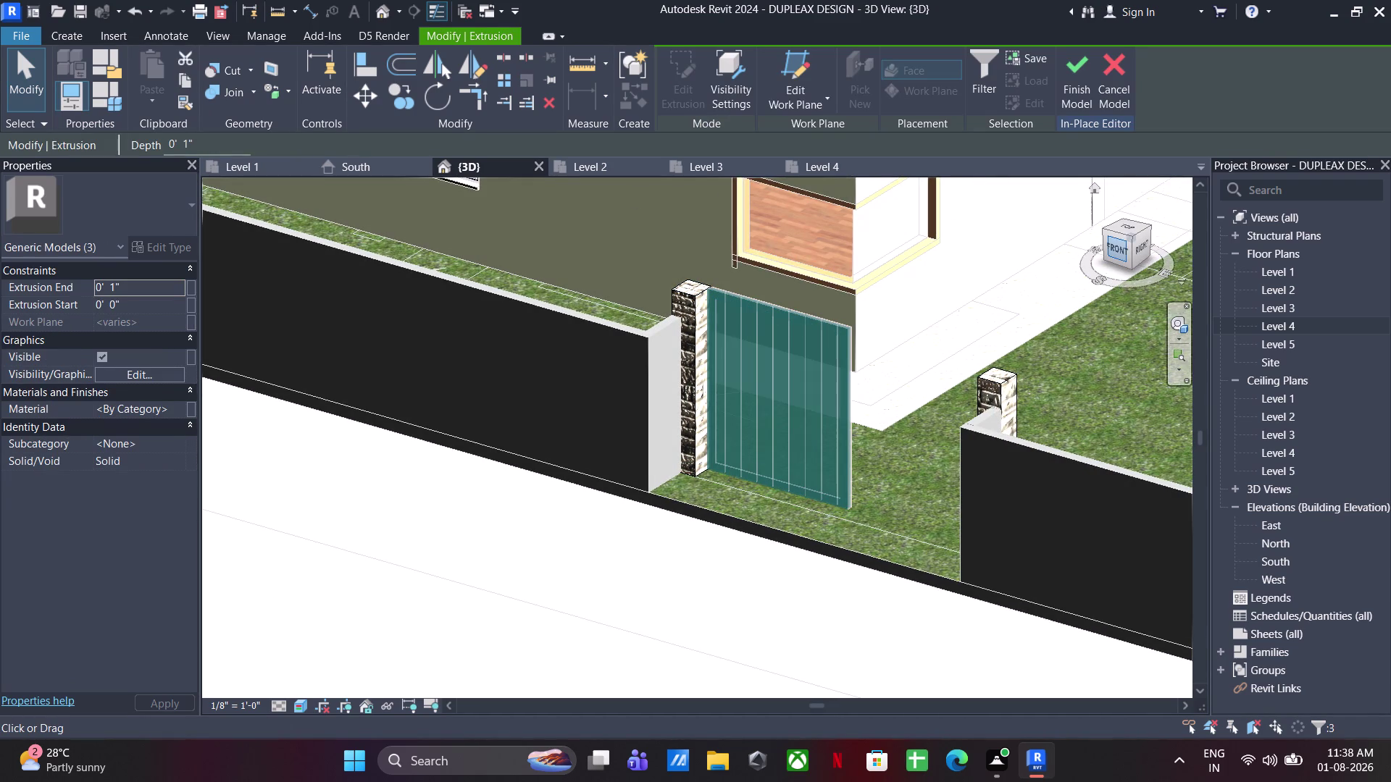
click(1119, 260)
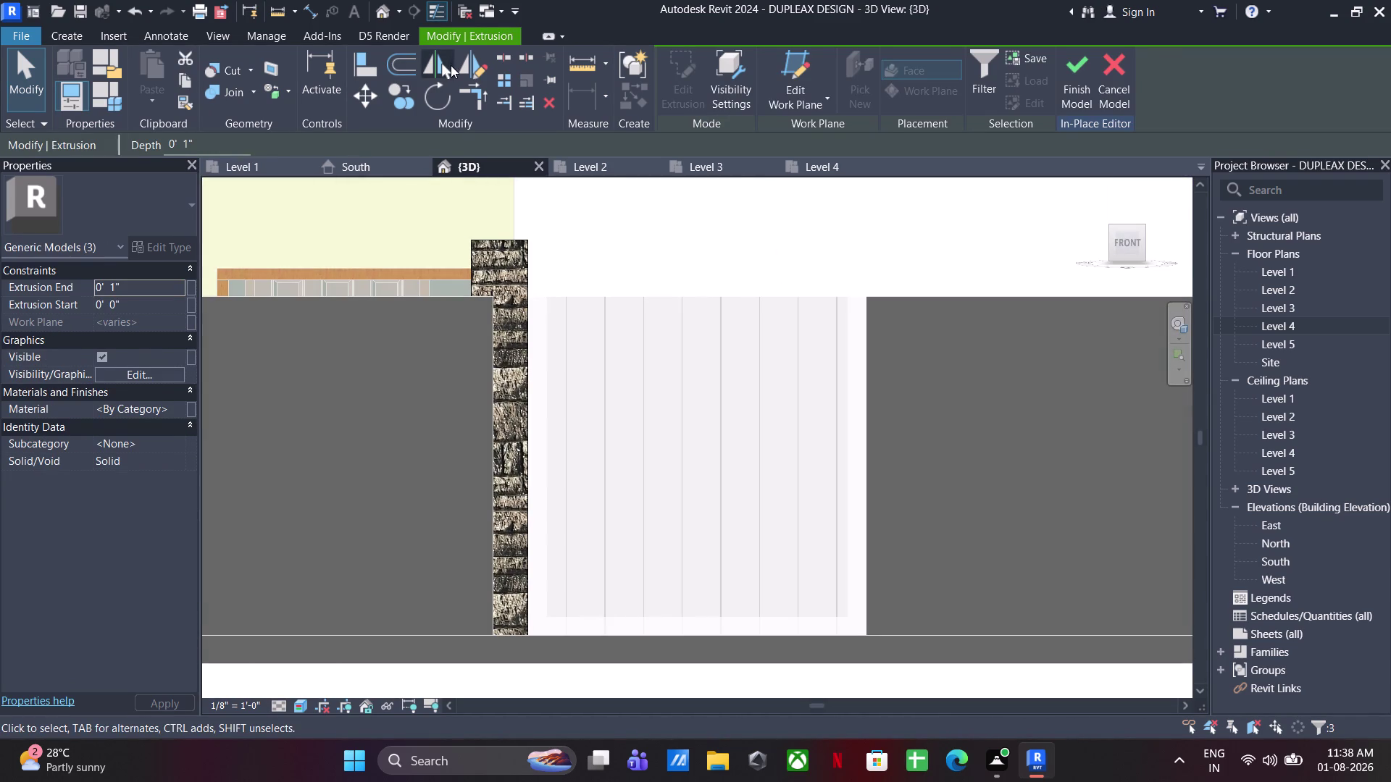
Select the second gate leaf's pieces, panning out to see both leaves.
click(451, 65)
click(865, 378)
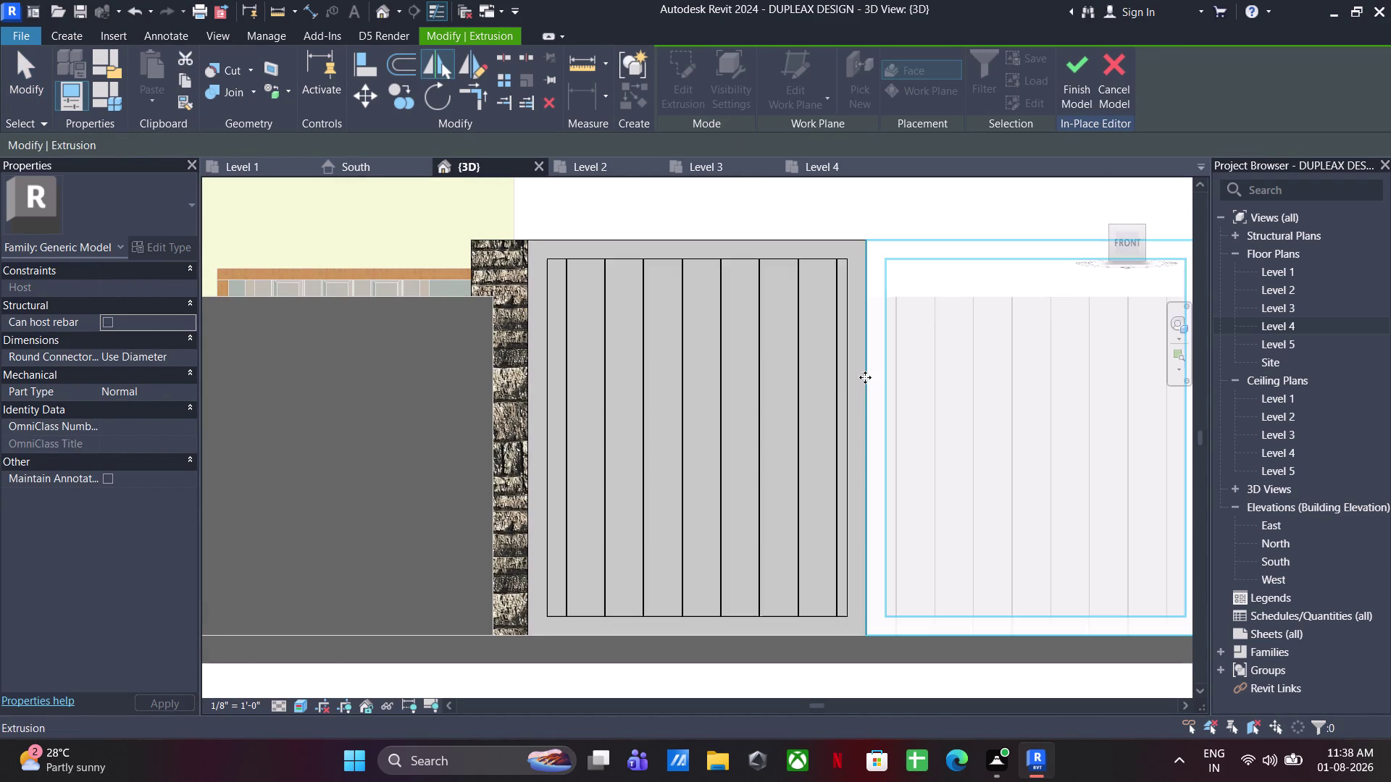
scroll(down, 3)
middle_drag(847, 373, 833, 374)
key(Escape)
key(Escape)
key(Escape)
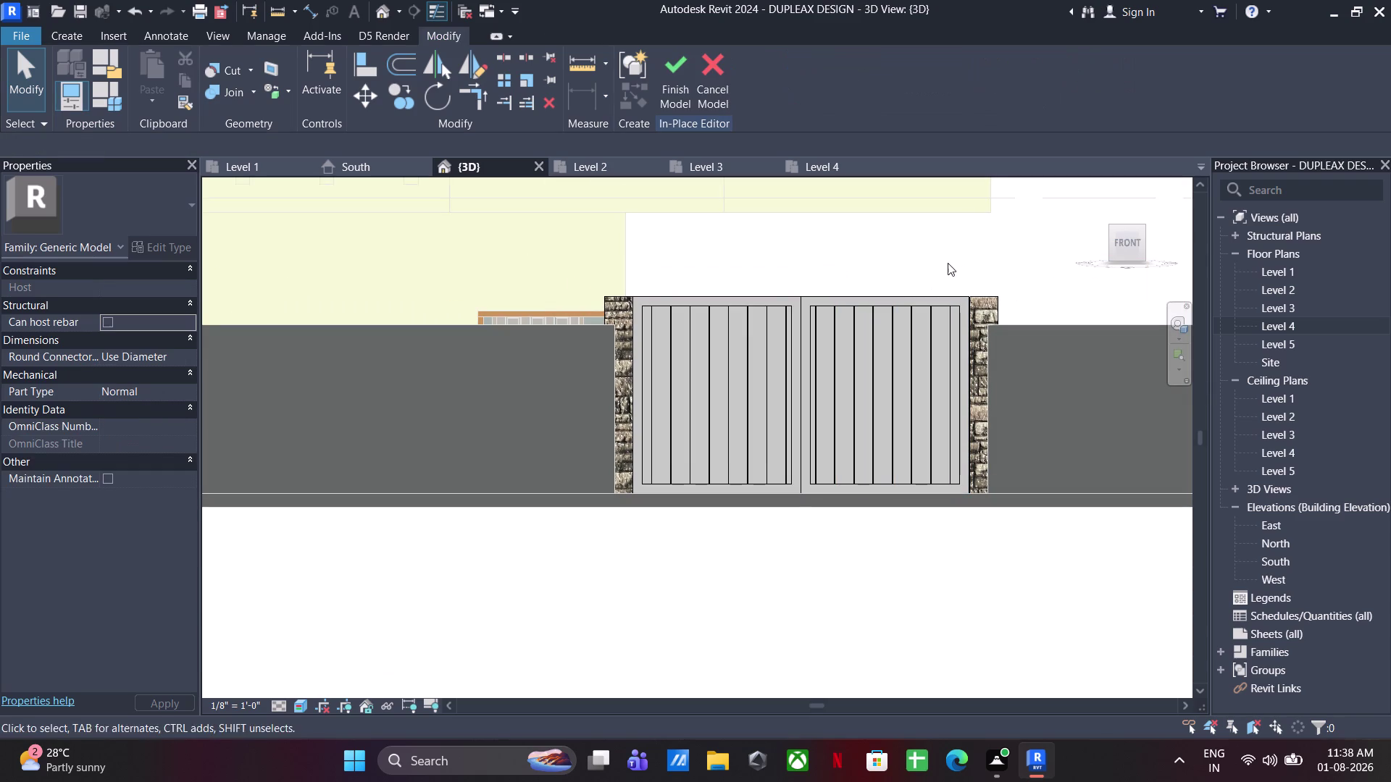
drag(939, 262, 857, 393)
scroll(up, 3)
scroll(up, 3)
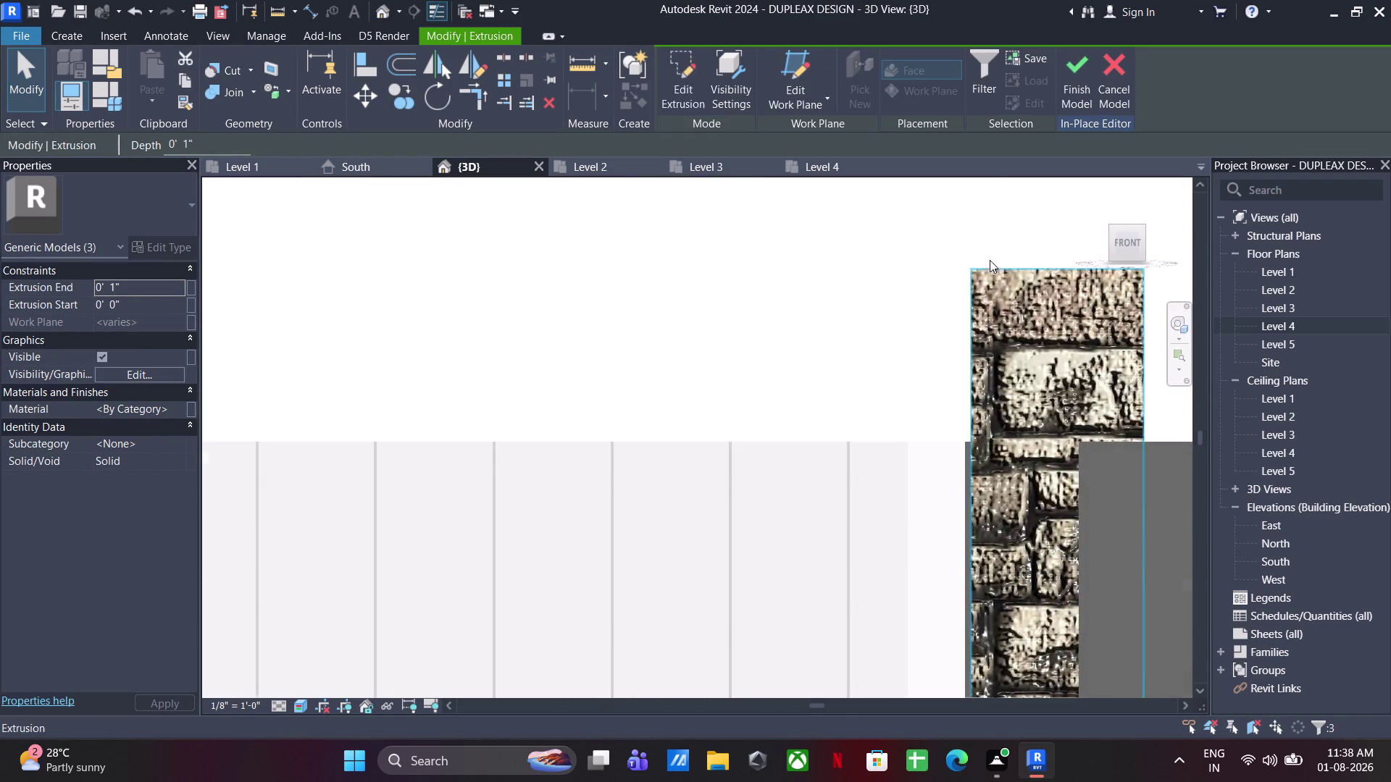
scroll(up, 3)
Move the leaf from its corner flush against the pillar edge and orbit to check.
click(373, 87)
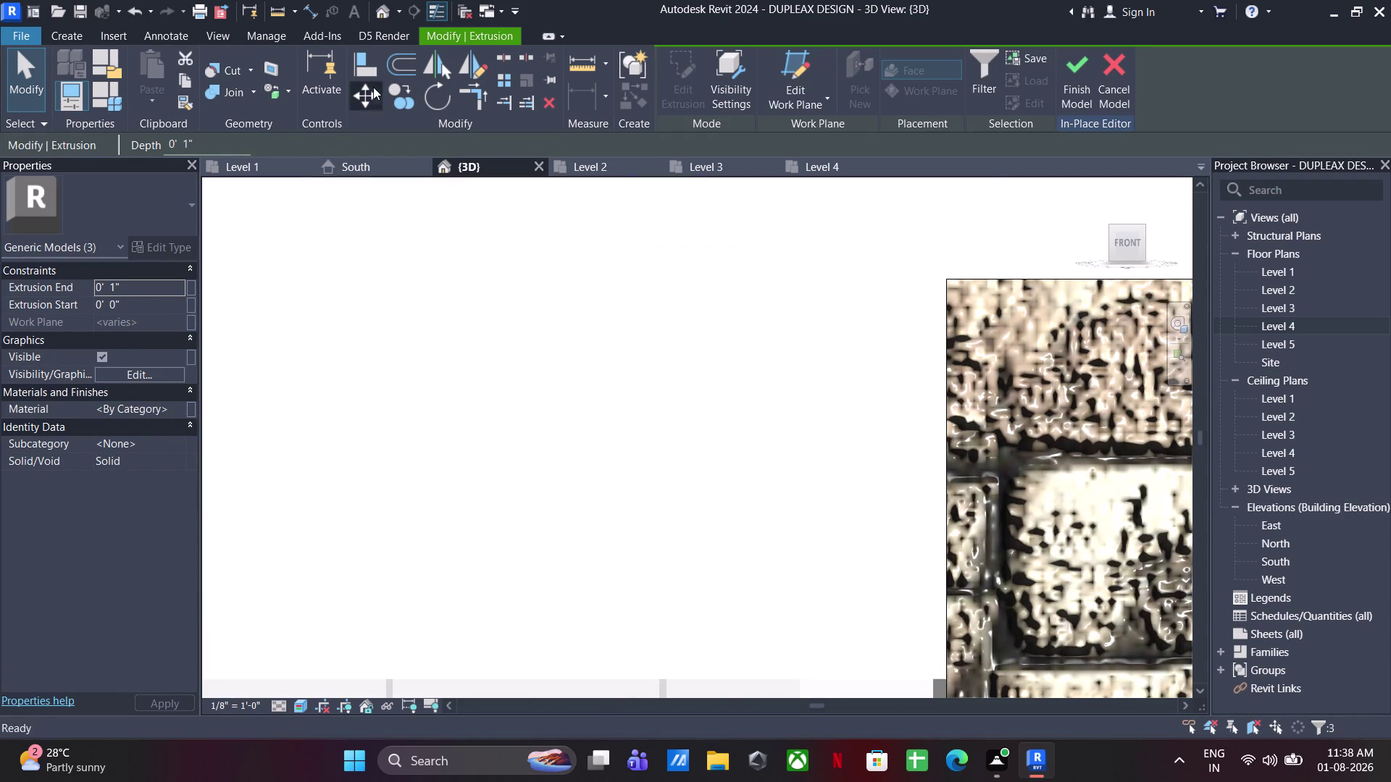
click(939, 284)
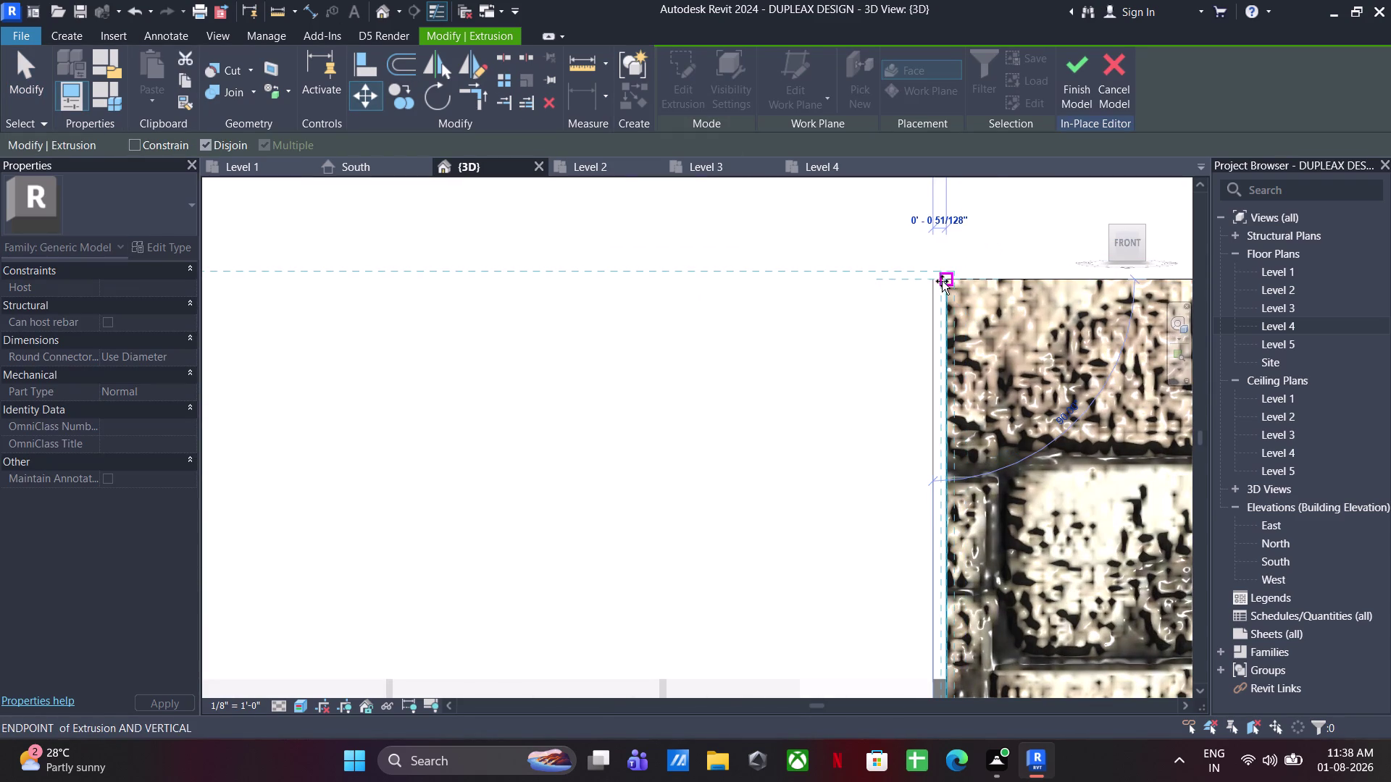
click(942, 281)
scroll(down, 3)
key(Escape)
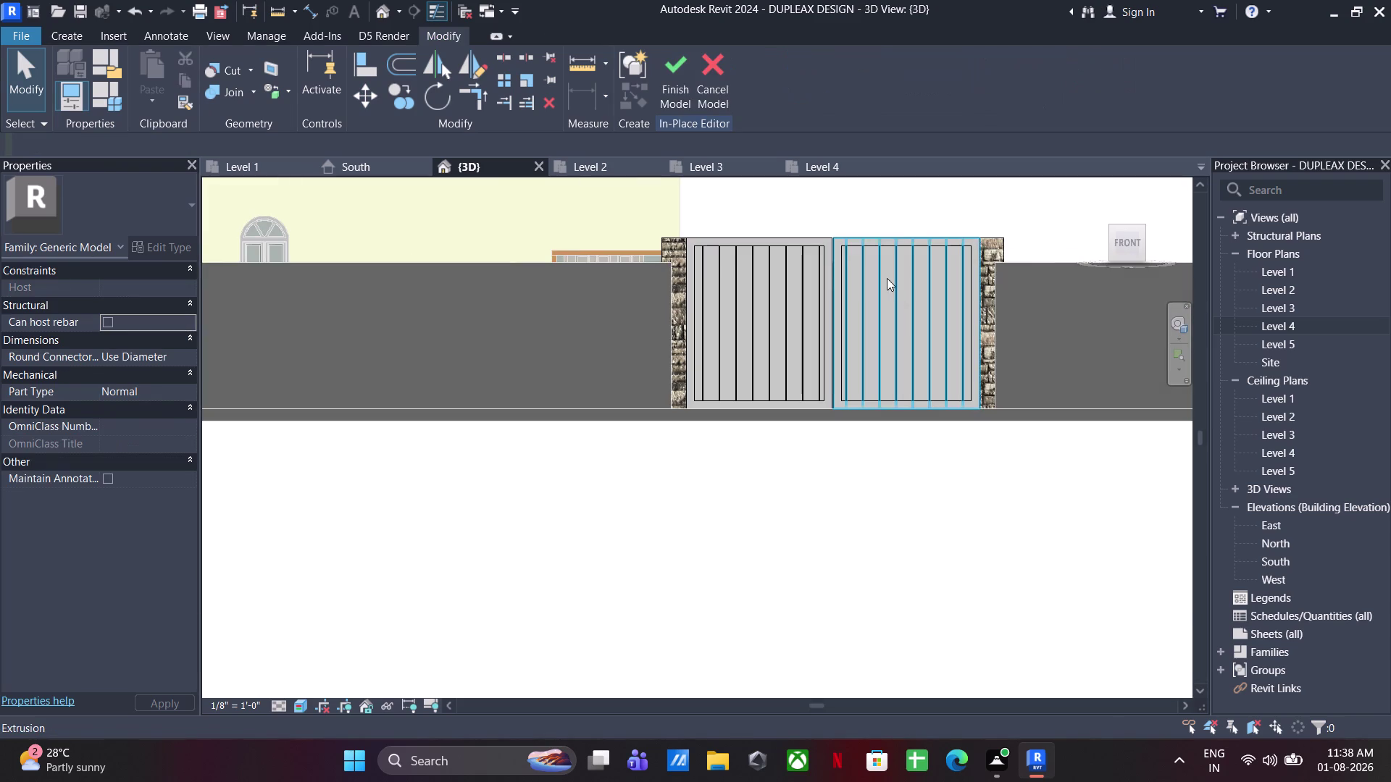
key(Escape)
middle_drag(895, 267, 880, 493)
drag(907, 228, 906, 246)
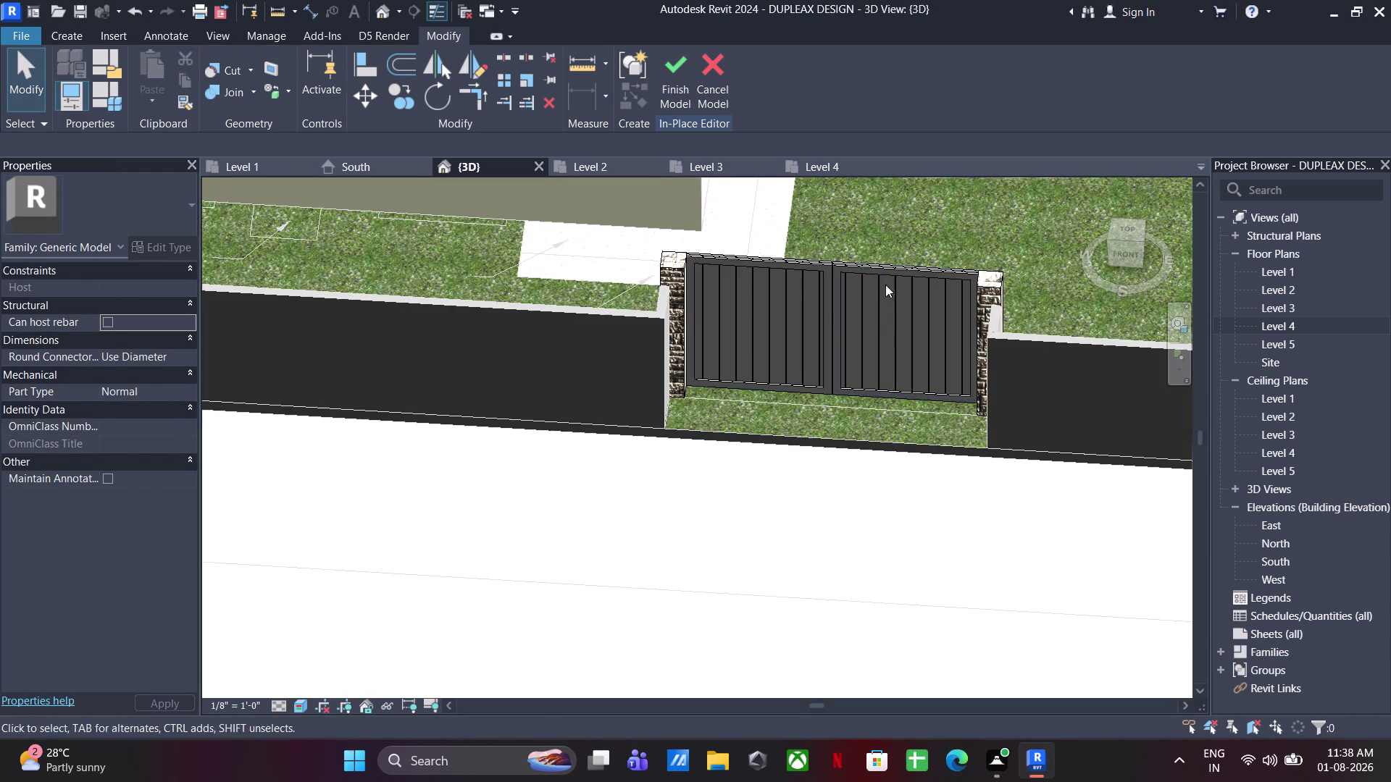
drag(907, 246, 718, 425)
Give both gate leaves the Door - Architrave material from the Wood-filtered project materials.
click(187, 416)
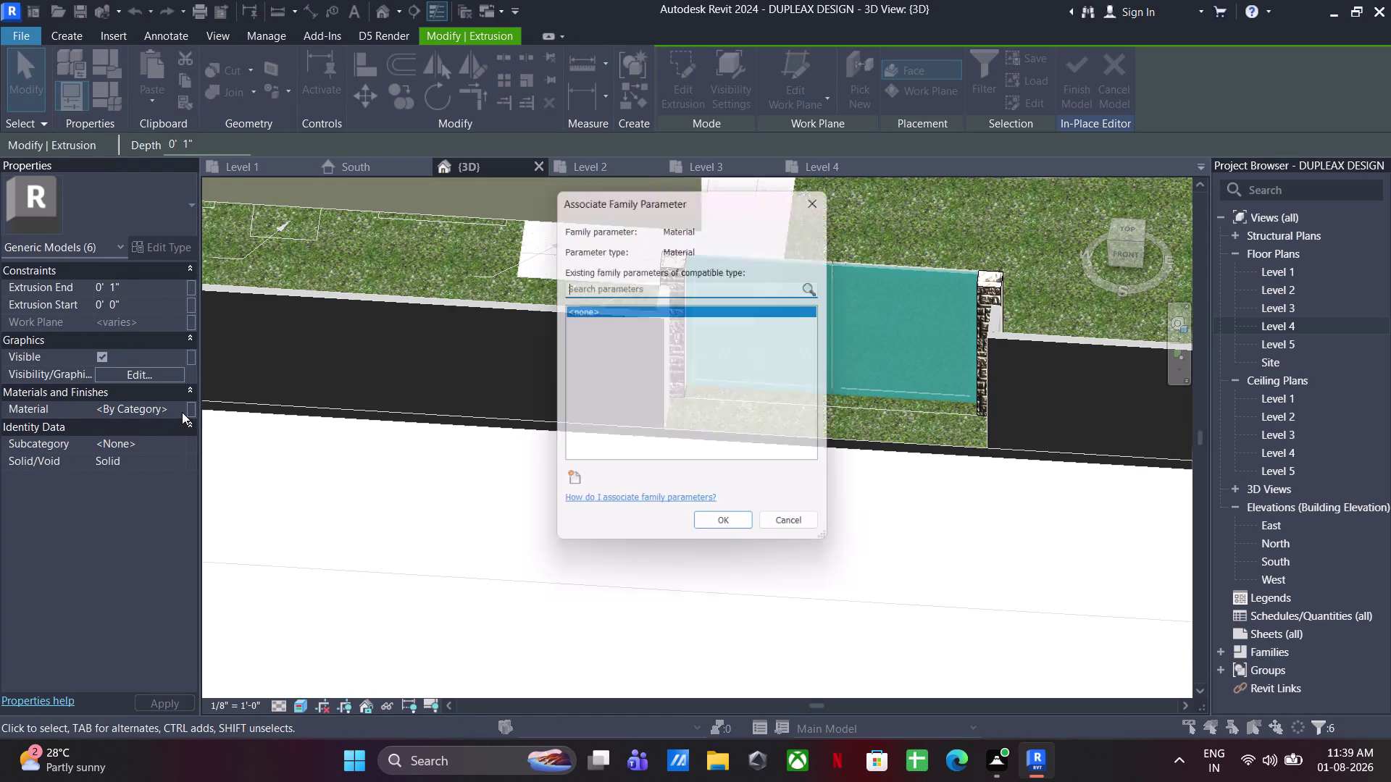
click(182, 411)
click(829, 199)
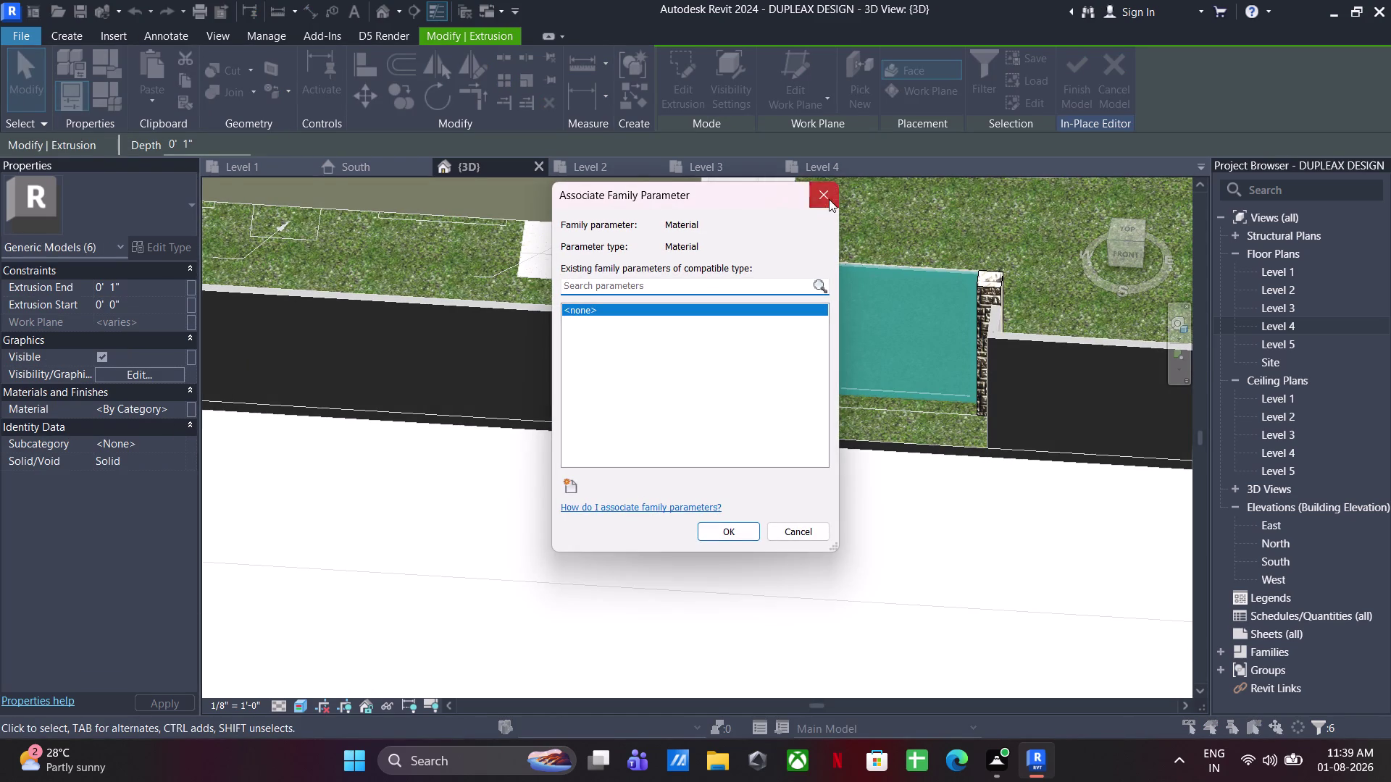
click(183, 410)
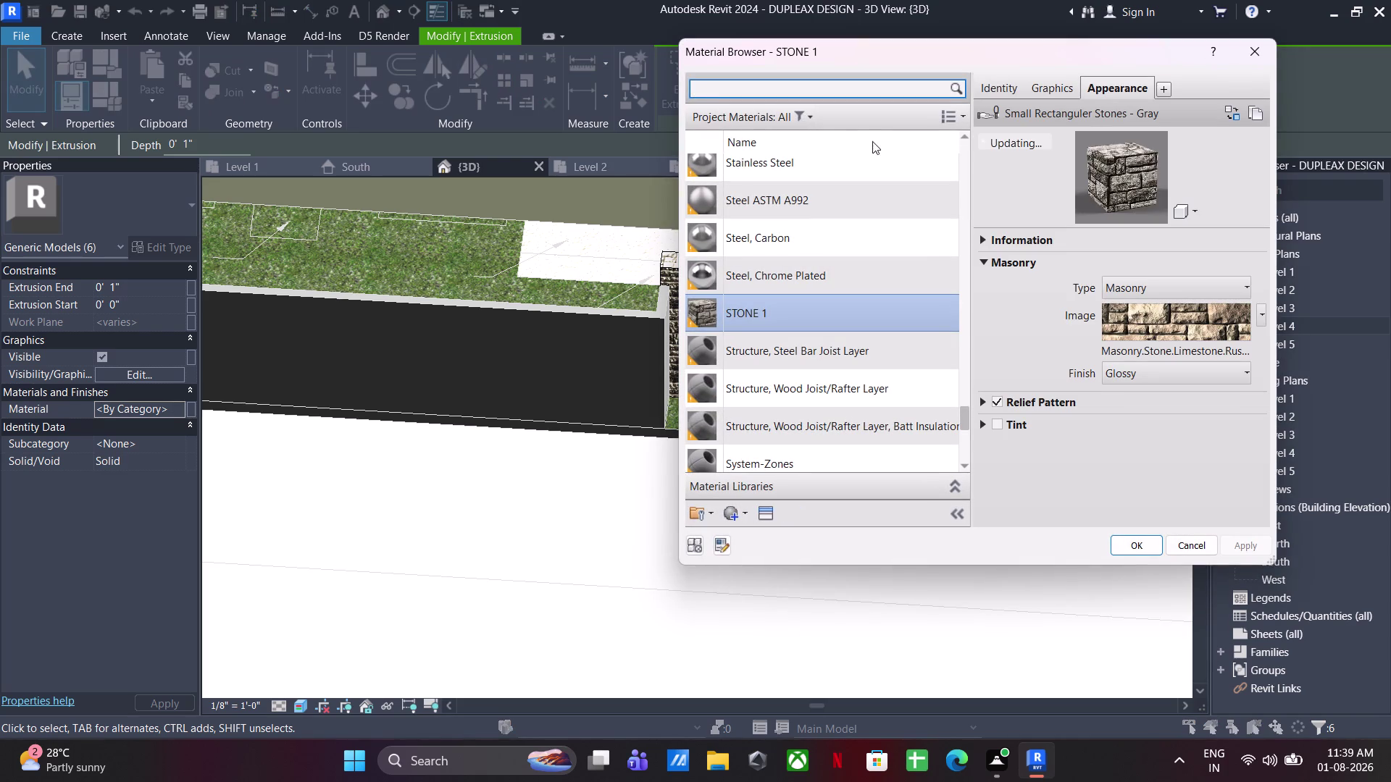
click(813, 119)
click(718, 430)
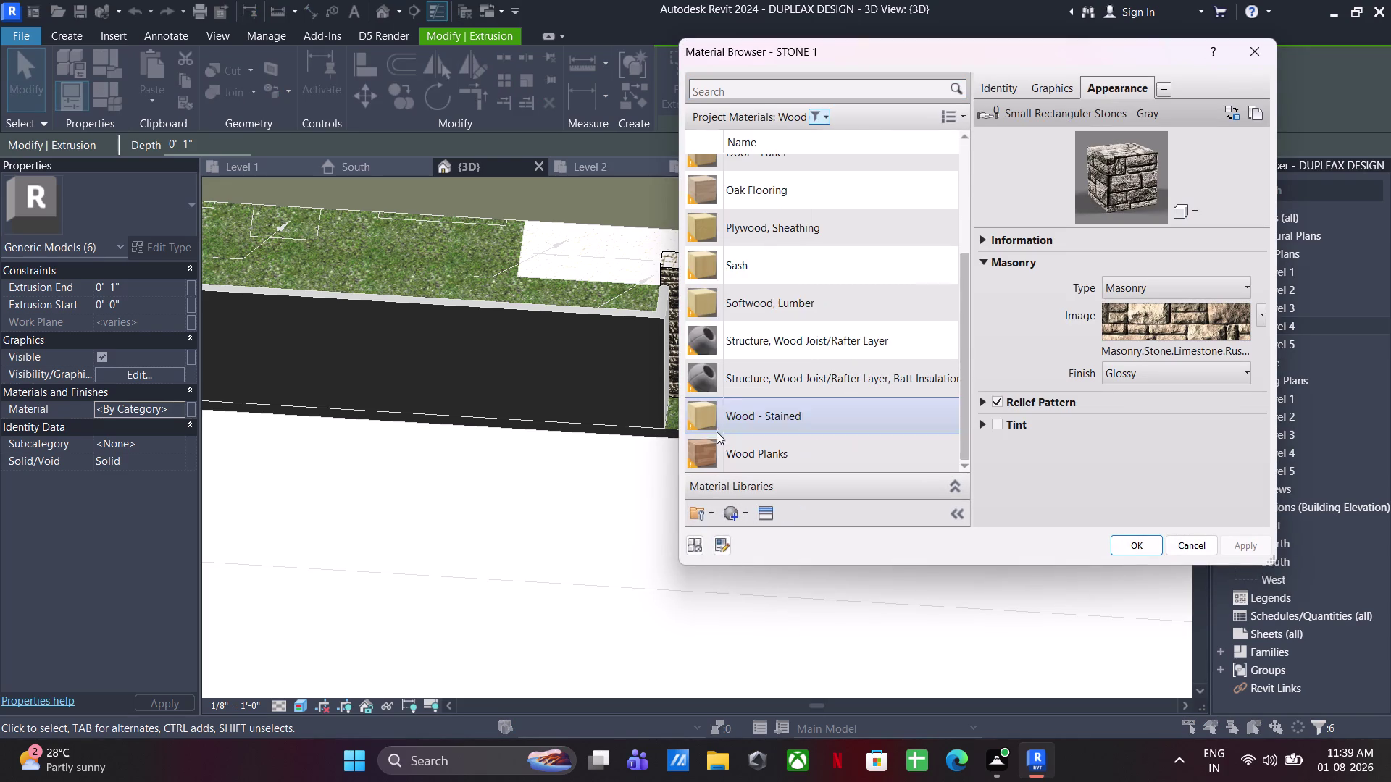
scroll(up, 3)
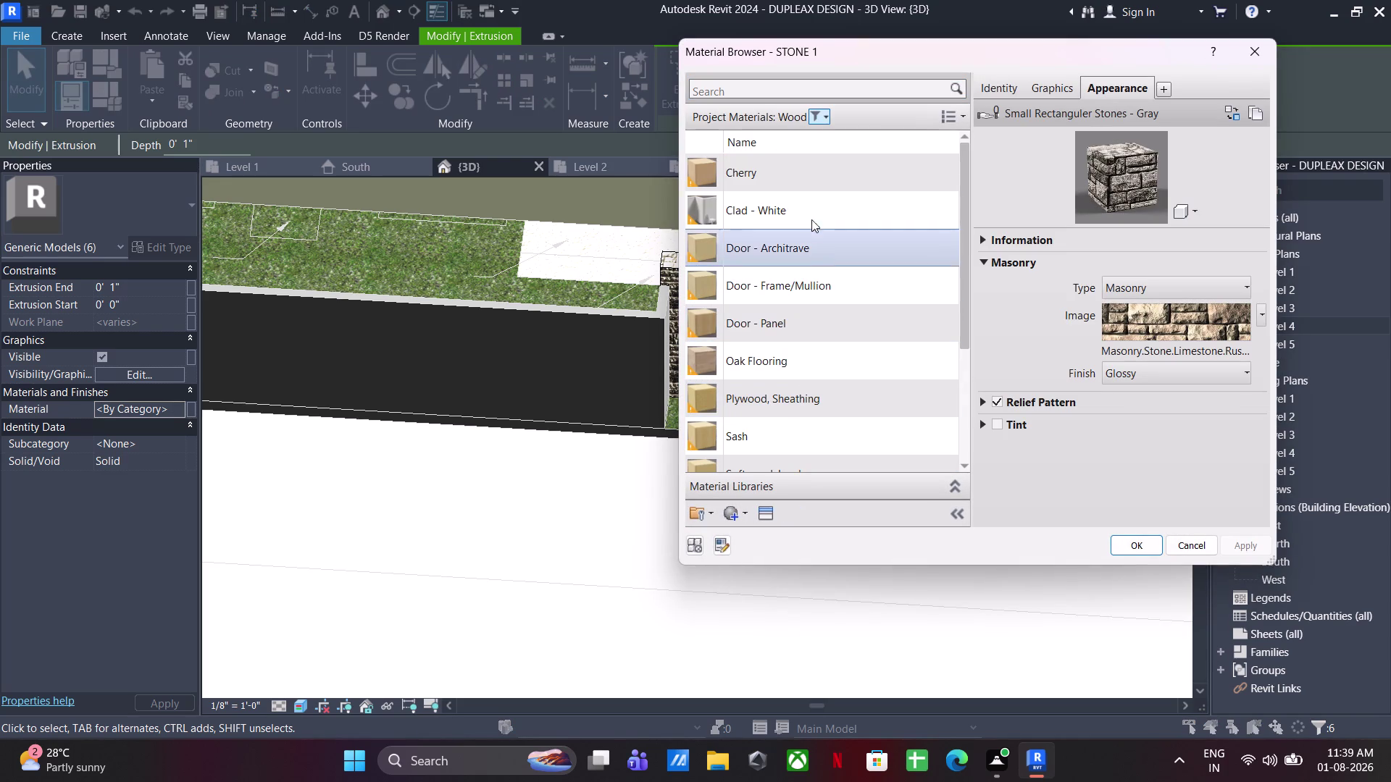
click(795, 242)
click(1144, 540)
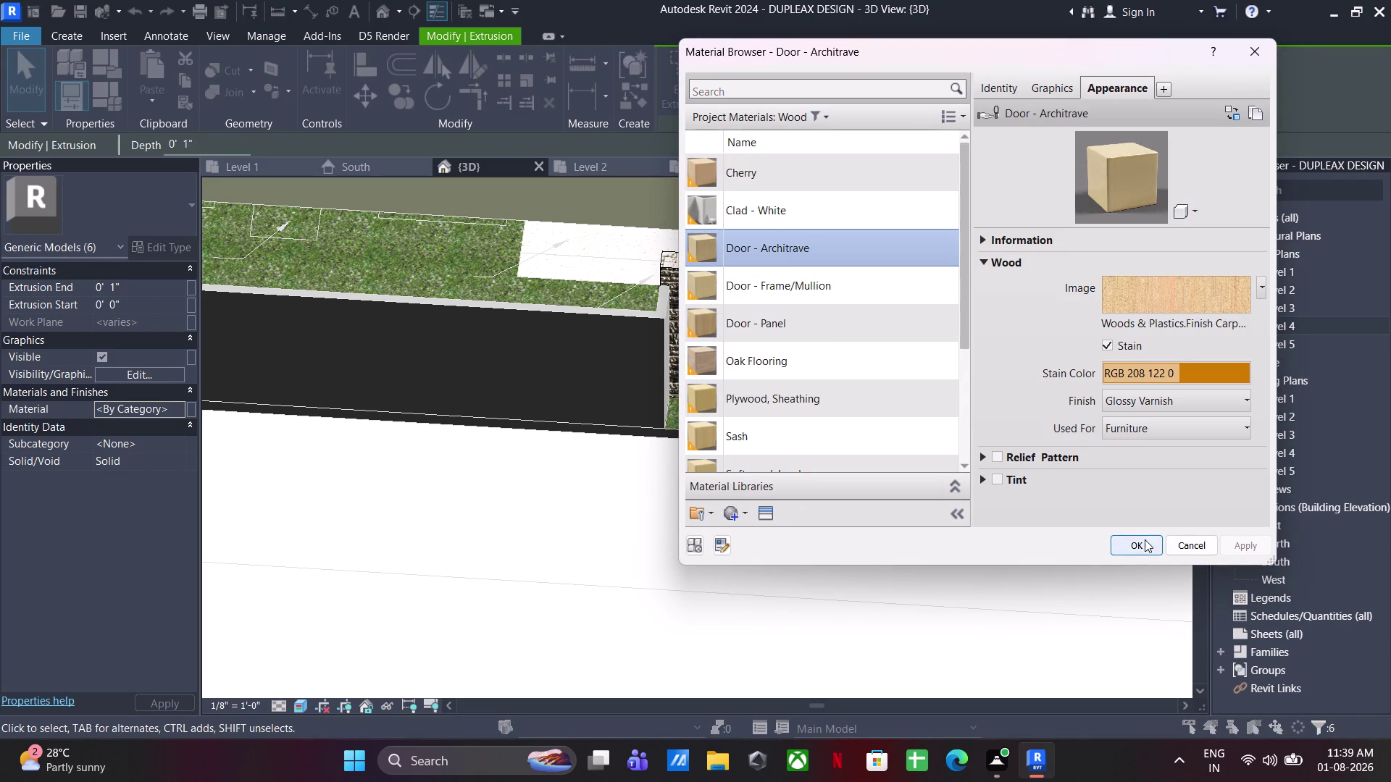
click(865, 579)
middle_drag(807, 499, 838, 475)
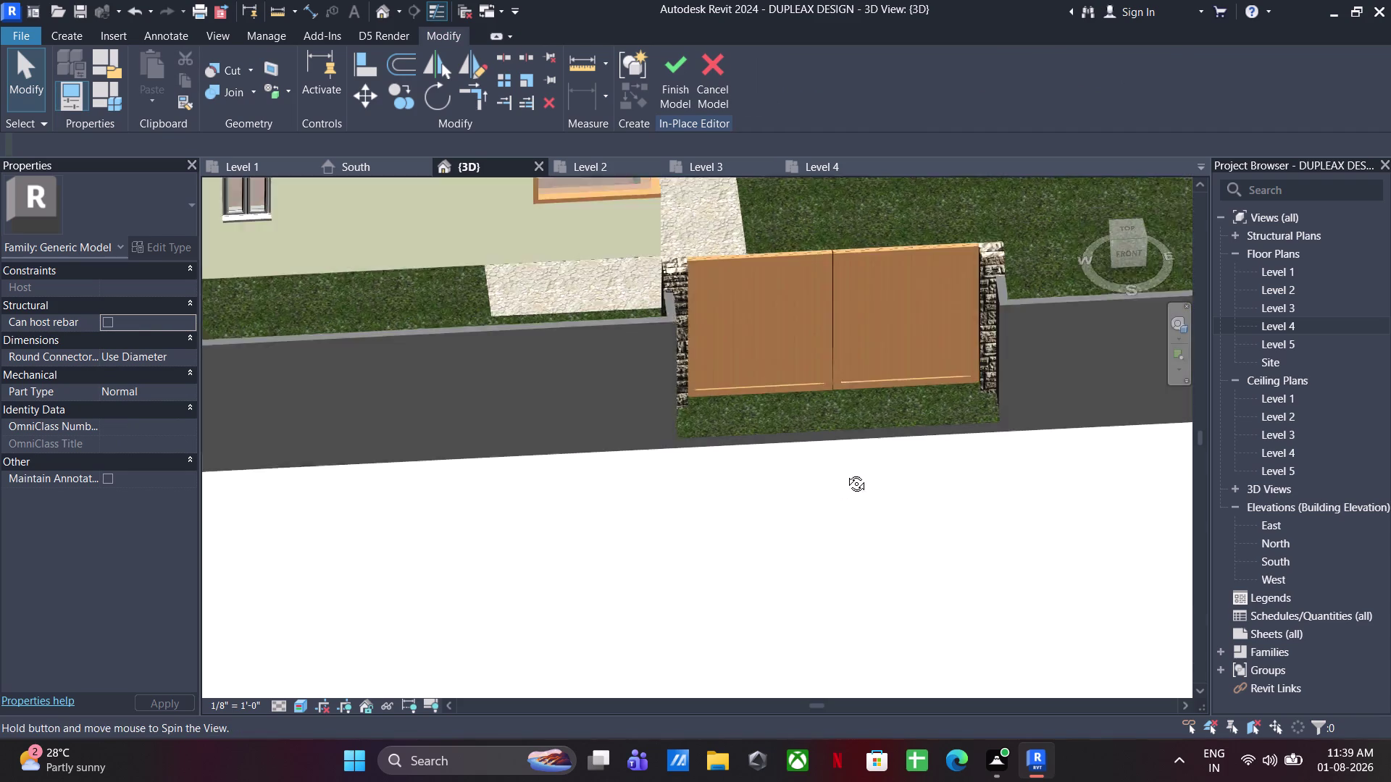
Select the right gate leaf and orbit between top and 3D views of the gate.
middle_drag(838, 475, 872, 462)
drag(908, 198, 873, 273)
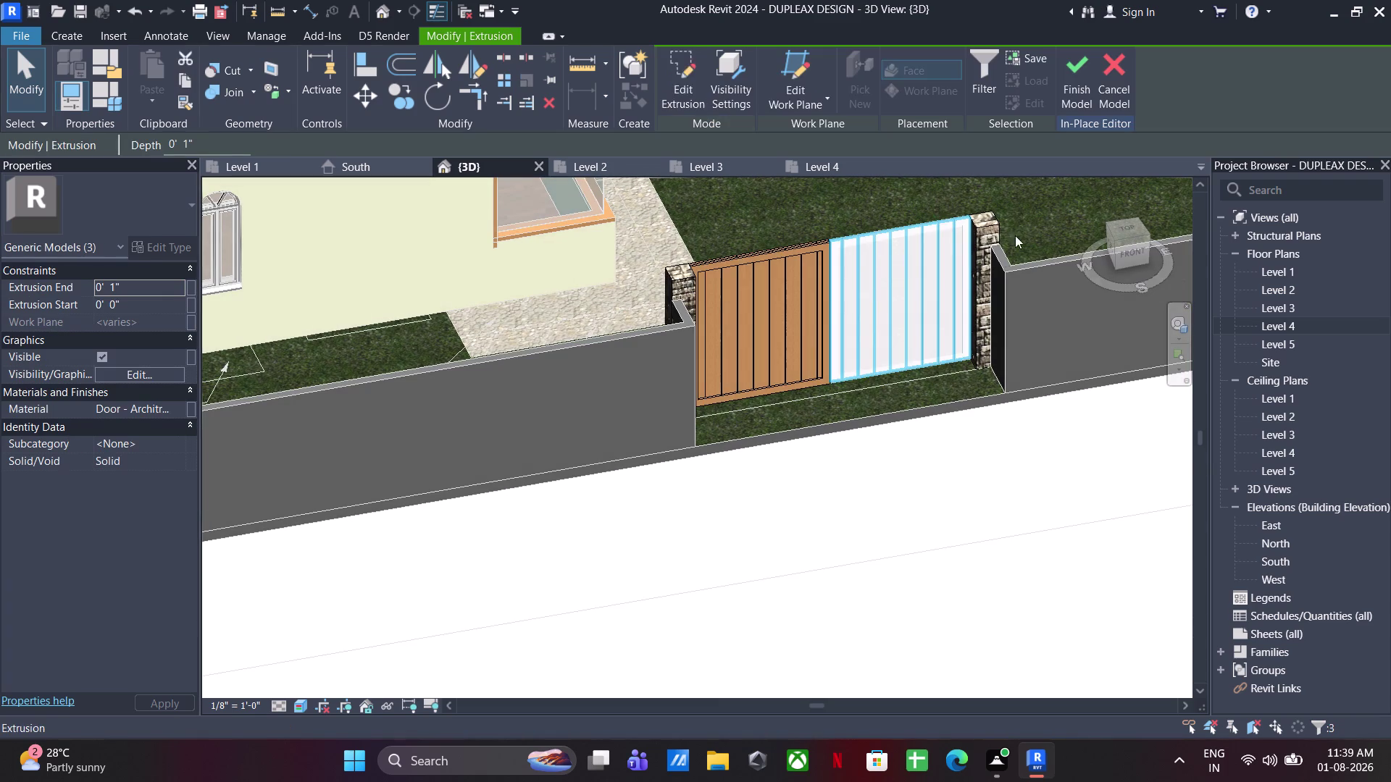
click(1130, 229)
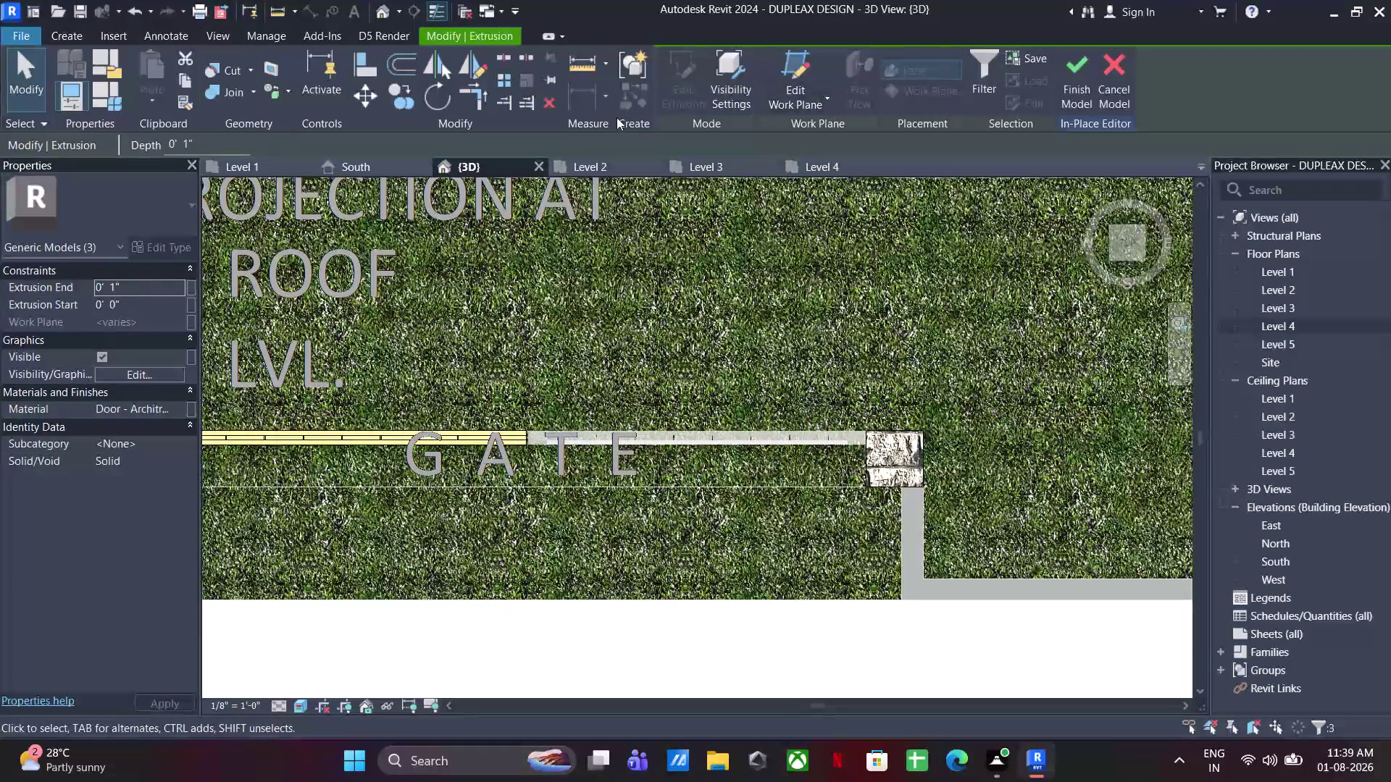
key(Escape)
key(Escape)
click(80, 28)
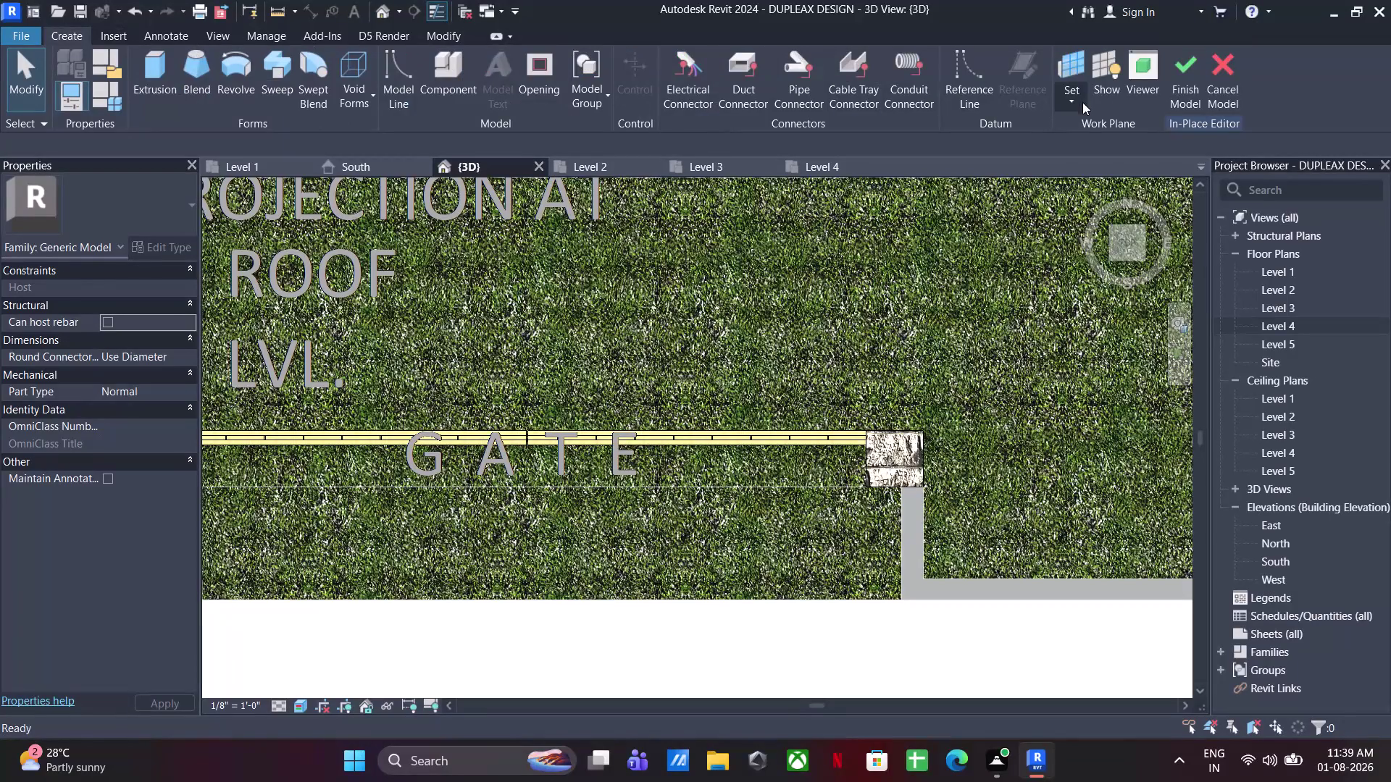
click(1082, 100)
click(1074, 170)
middle_drag(821, 604, 817, 599)
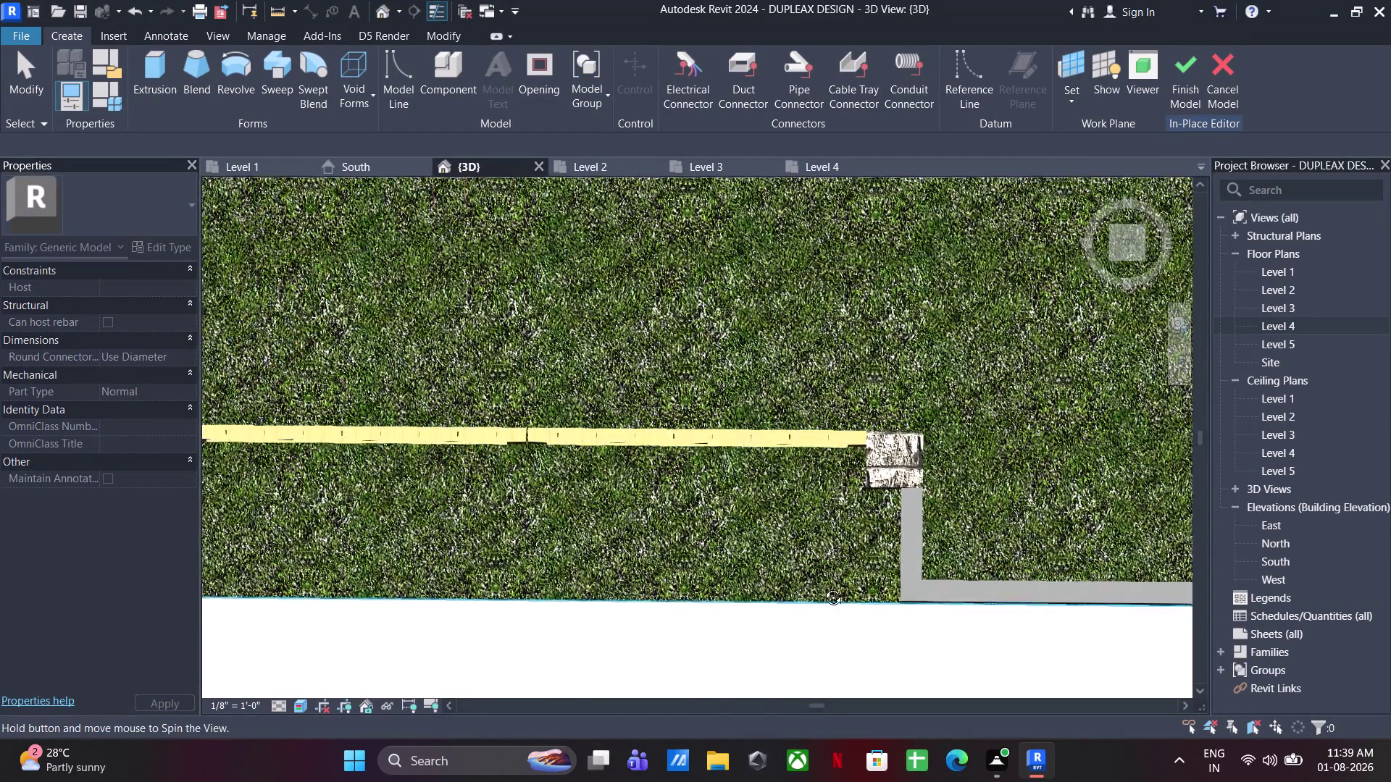
middle_drag(817, 600, 891, 381)
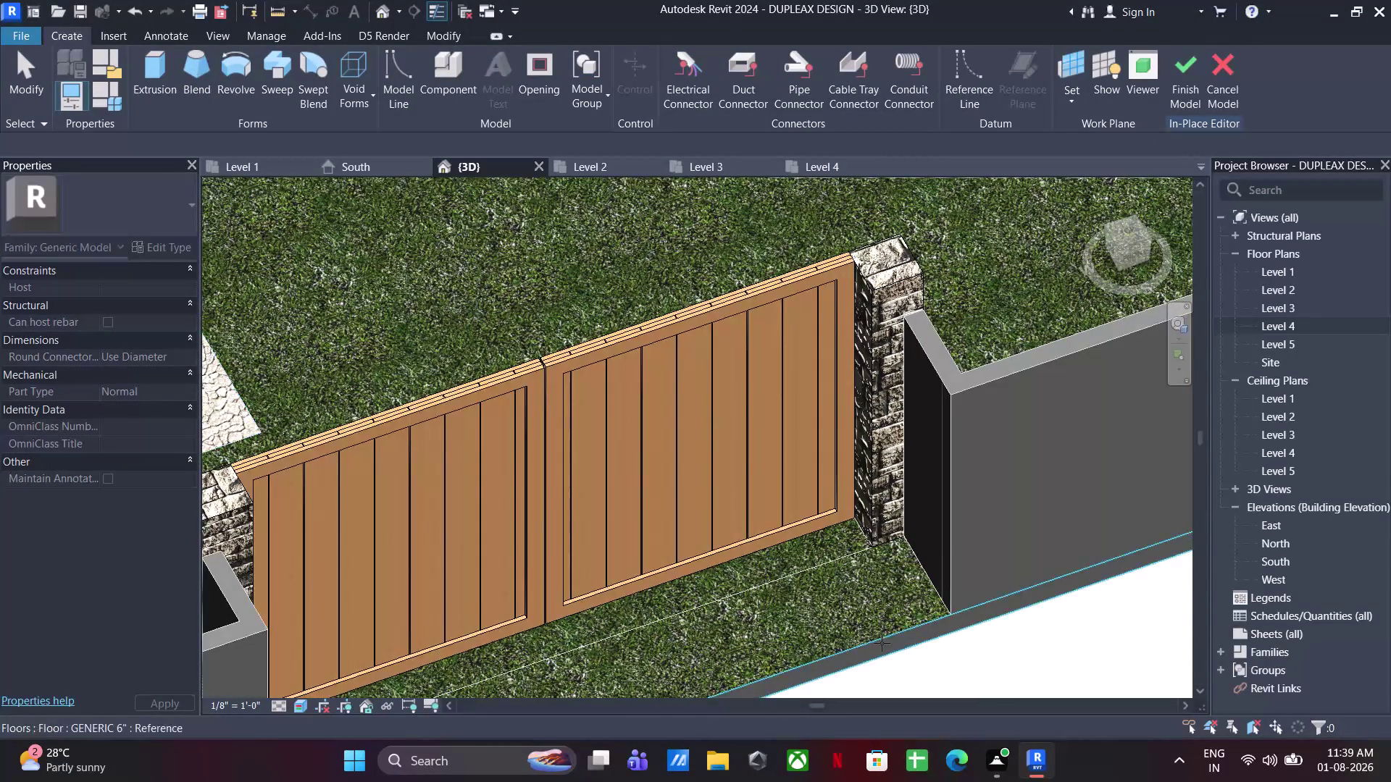
scroll(down, 3)
middle_drag(881, 624, 884, 568)
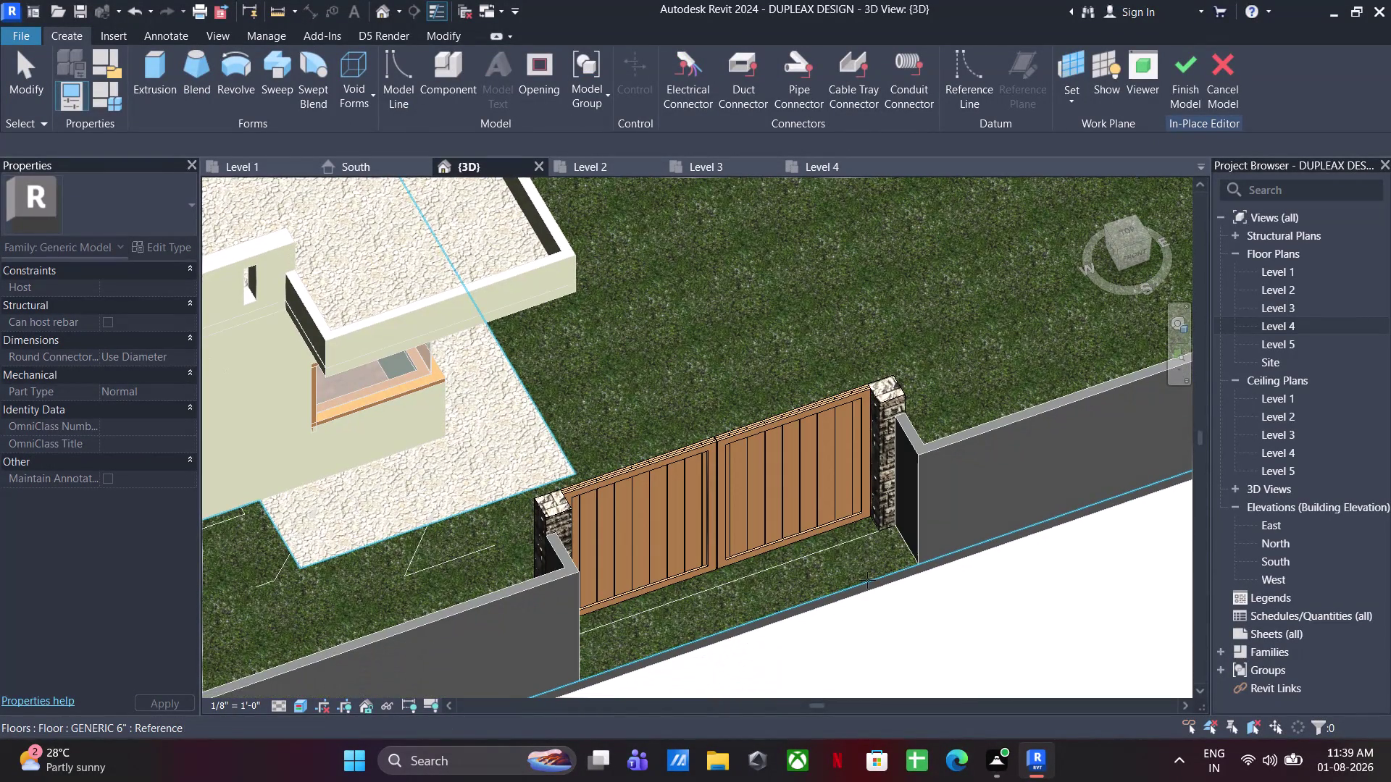
click(867, 581)
key(Escape)
key(Escape)
key(Escape)
Rotate the right gate leaf about a pivot at its end to swing it open.
drag(815, 354, 769, 441)
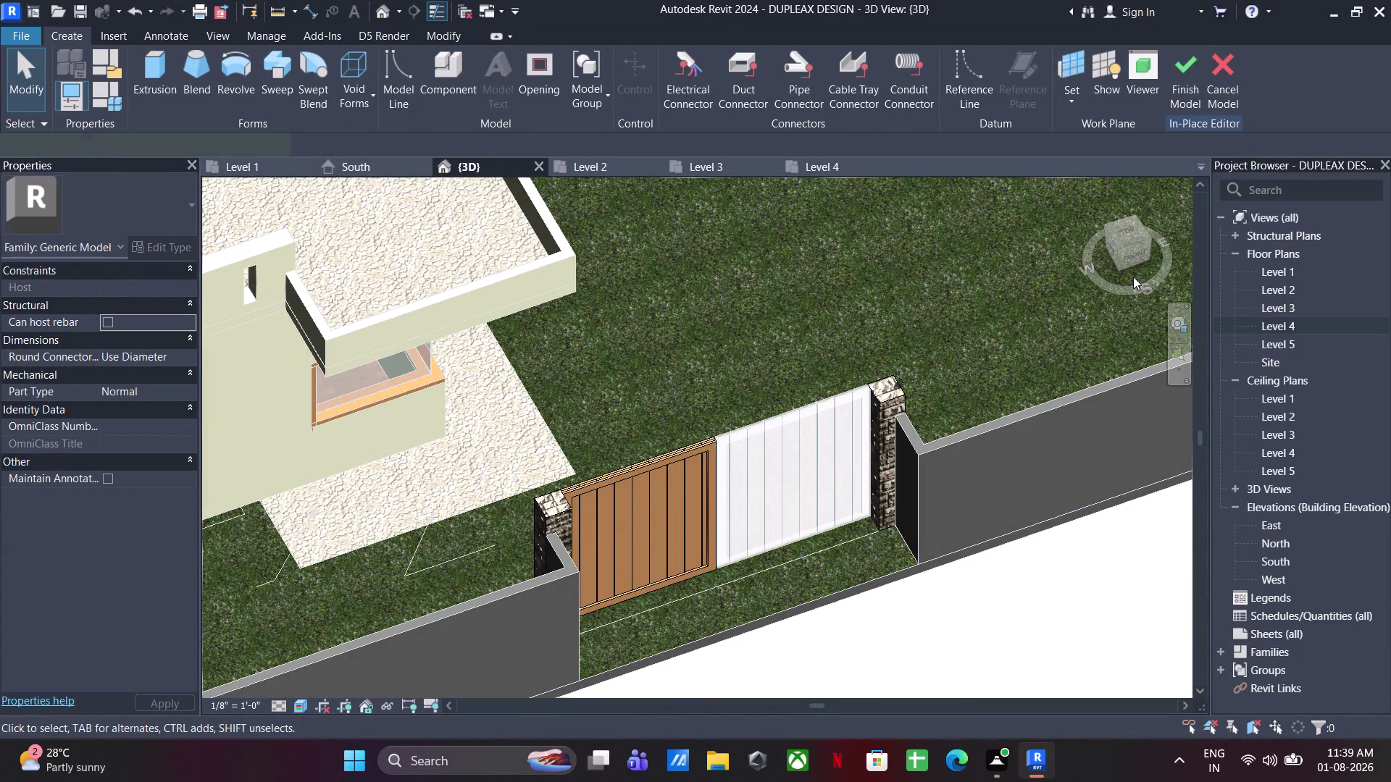
click(1128, 234)
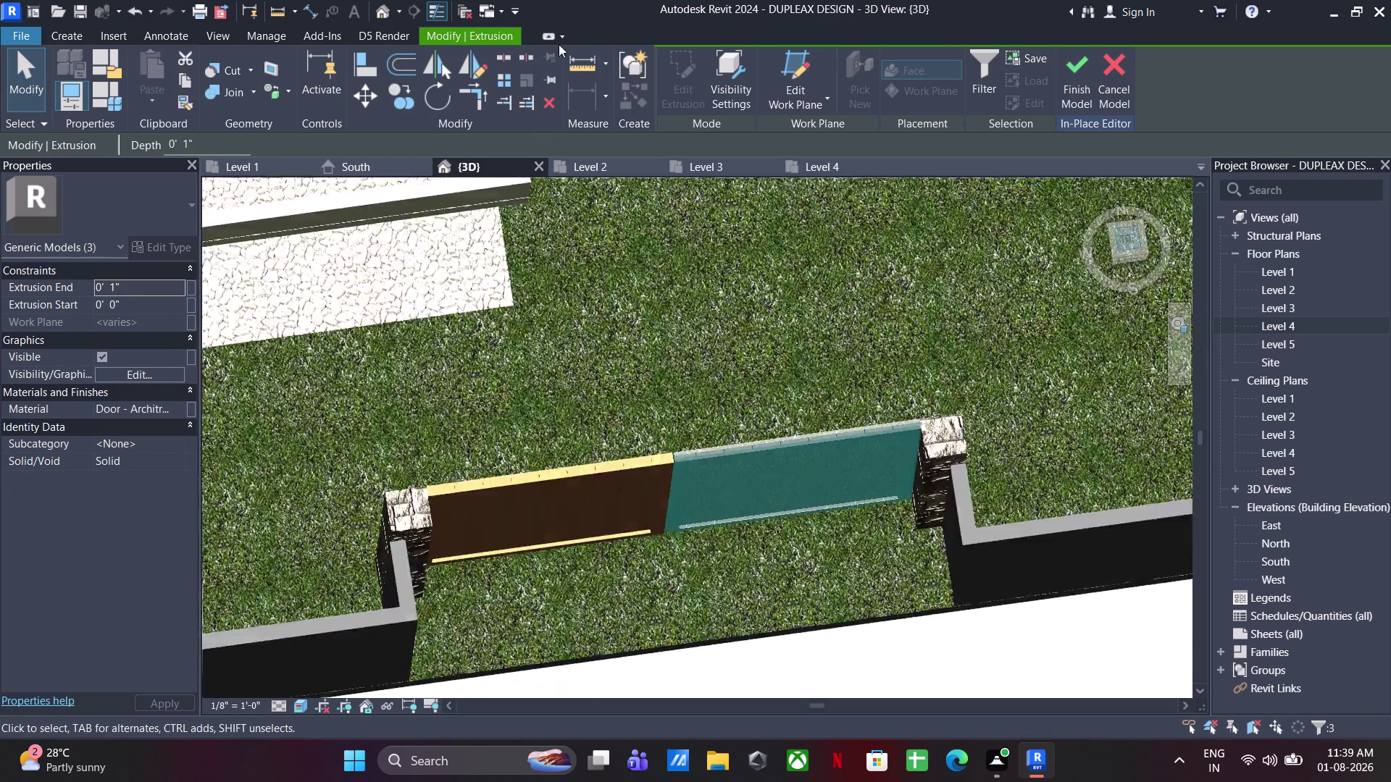
click(441, 97)
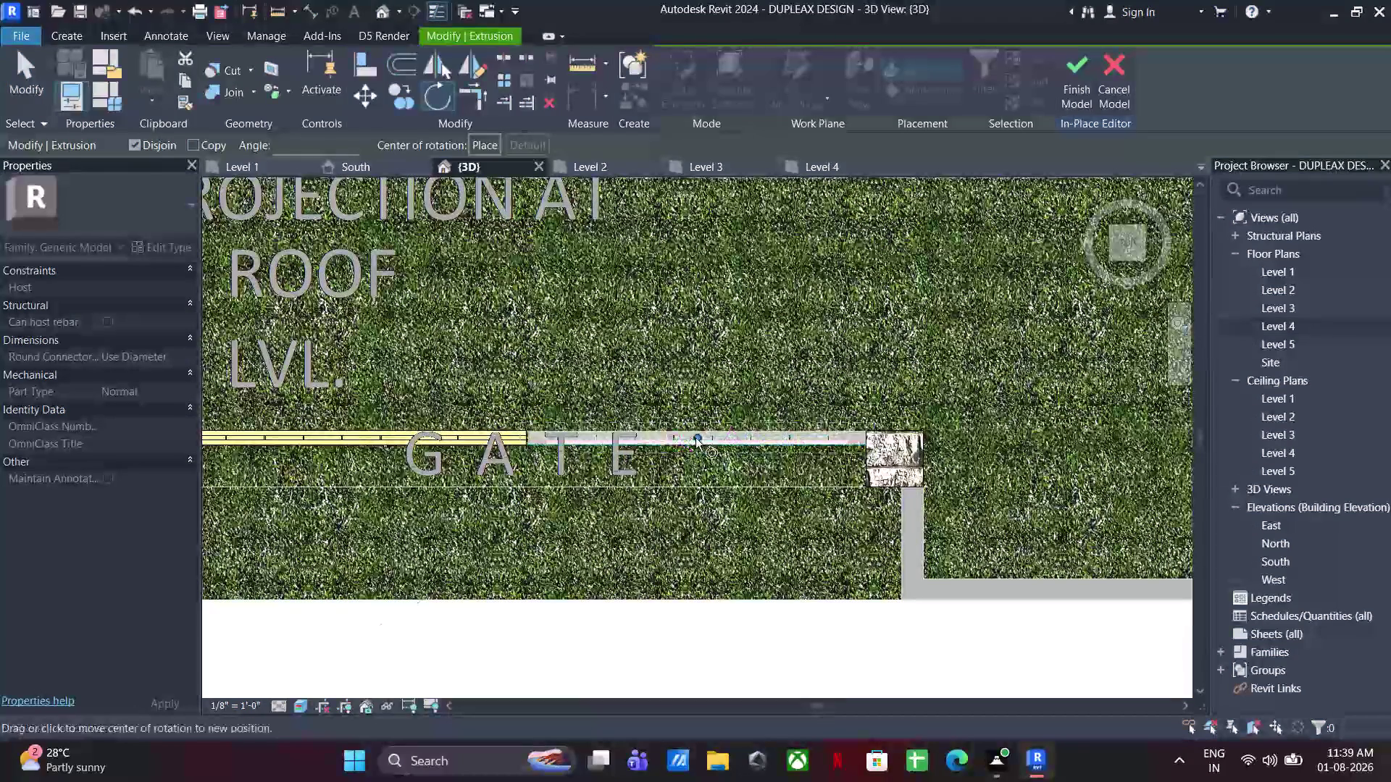
drag(695, 438, 868, 435)
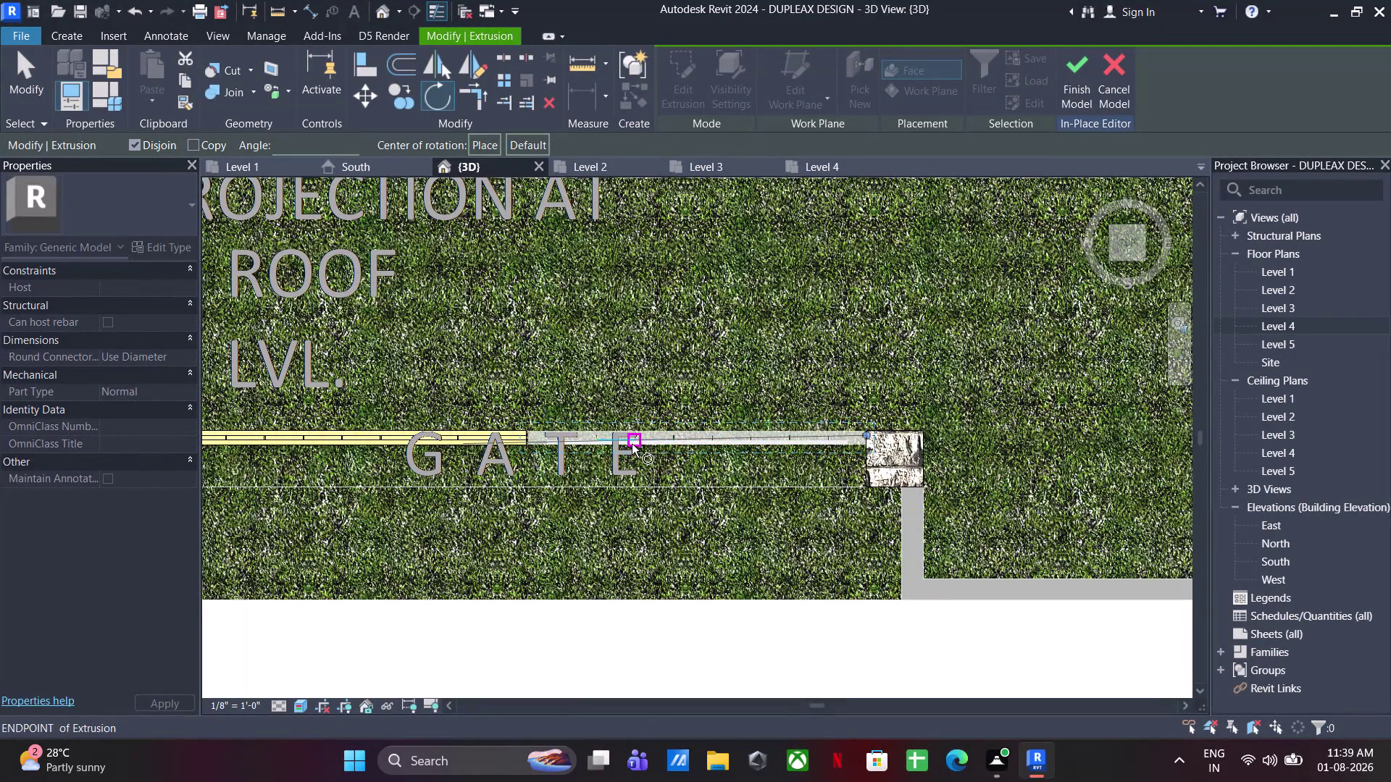
click(636, 433)
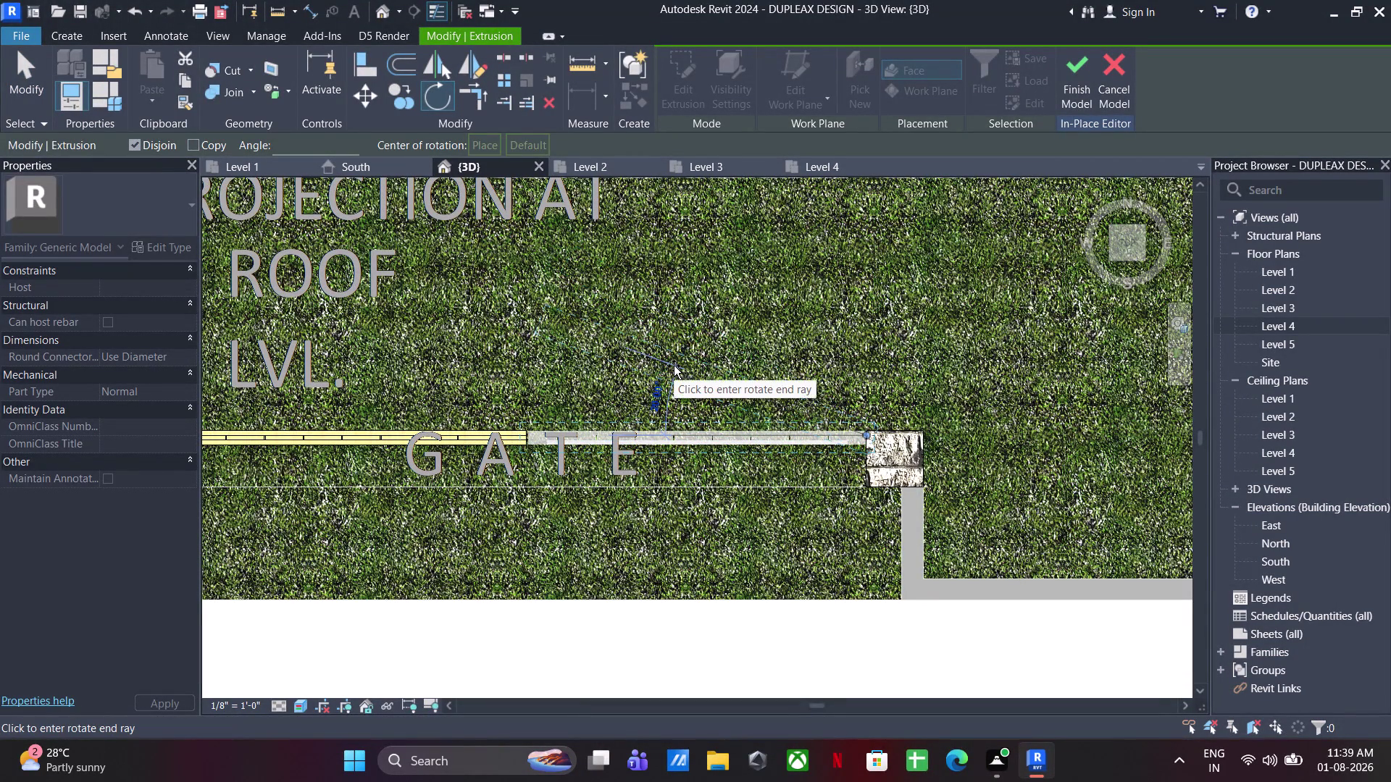
click(674, 366)
Inspect the opened leaf from several angles and finish the in-place gate model.
key(Escape)
key(Escape)
scroll(down, 3)
key(Escape)
key(Escape)
middle_drag(821, 371, 809, 238)
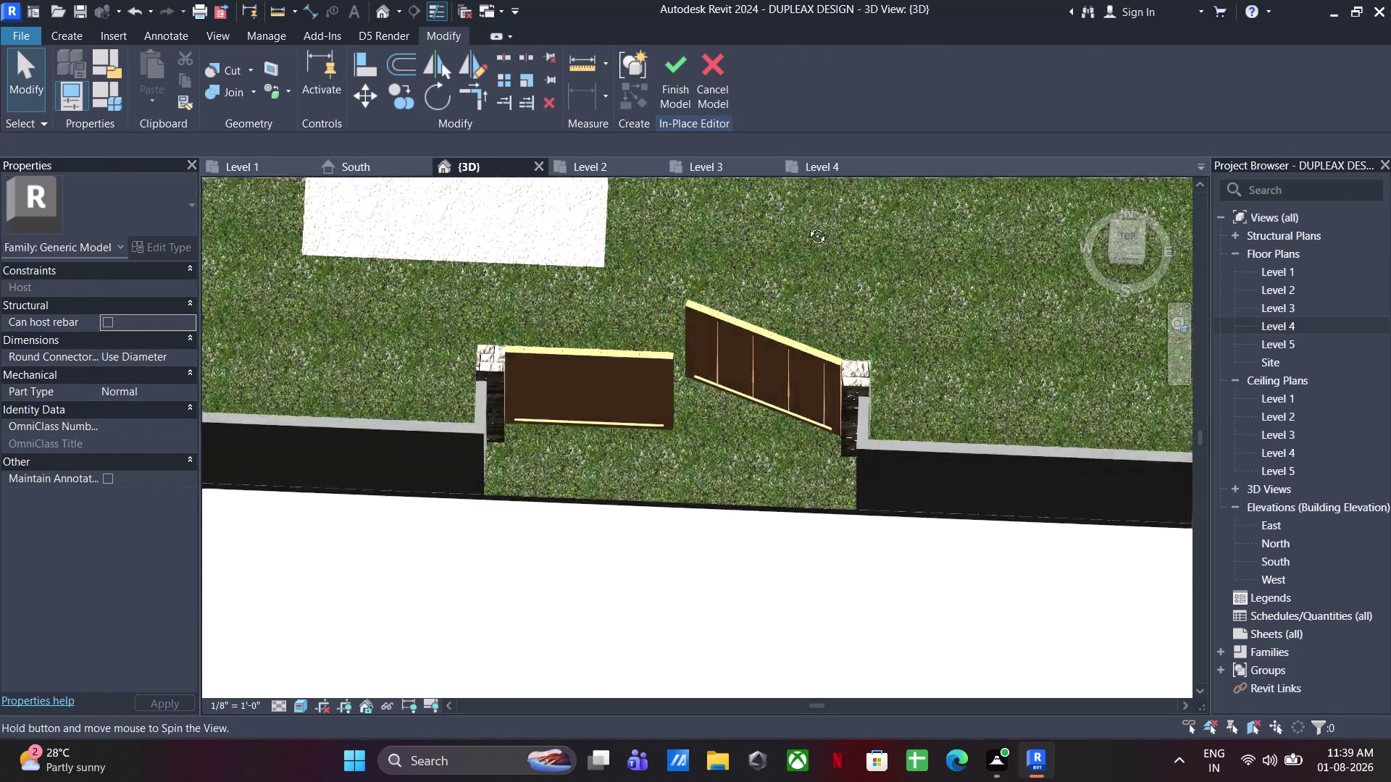
middle_drag(809, 238, 825, 94)
middle_drag(803, 454, 919, 350)
middle_drag(824, 555, 623, 497)
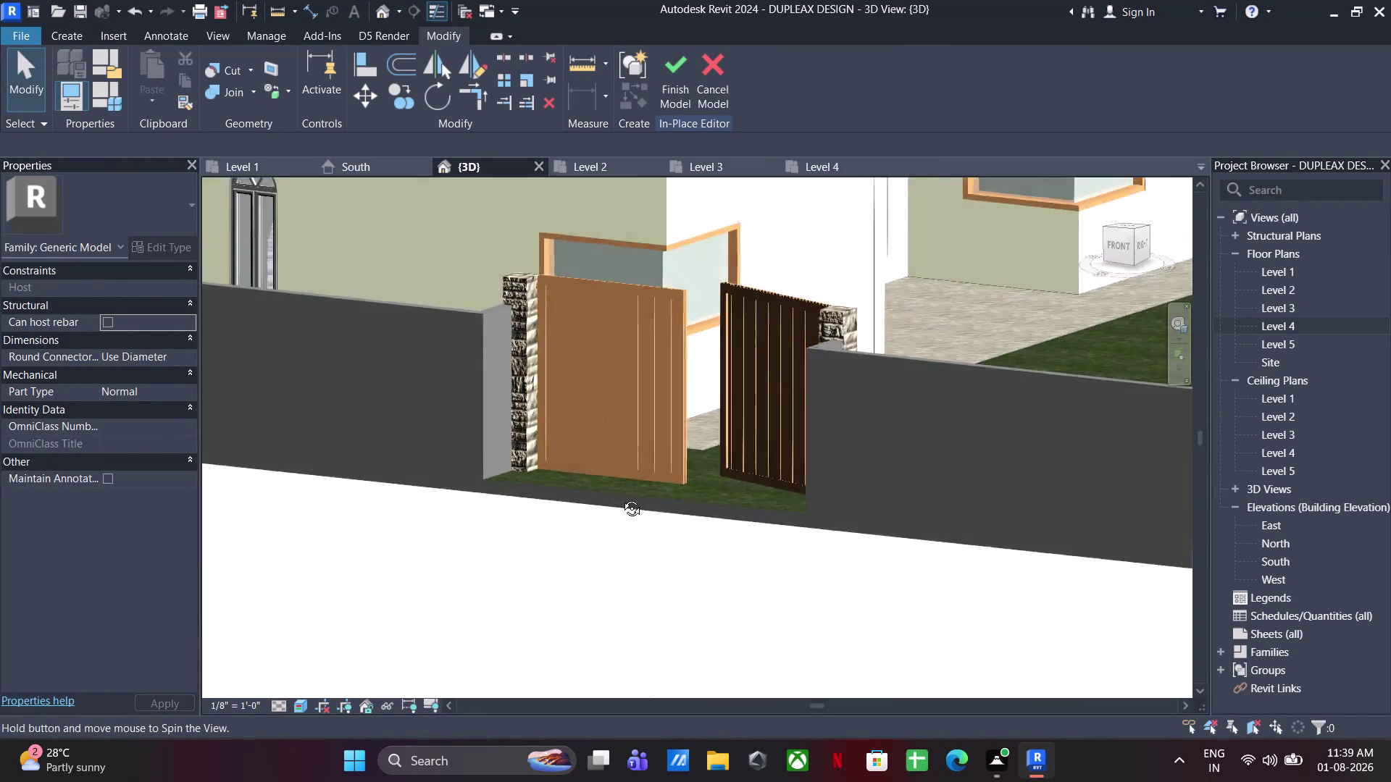
middle_drag(624, 498, 786, 488)
click(683, 67)
Start the Paint tool (PT) and pick OUTER WALL PAINT by searching 'OUTER'.
scroll(down, 3)
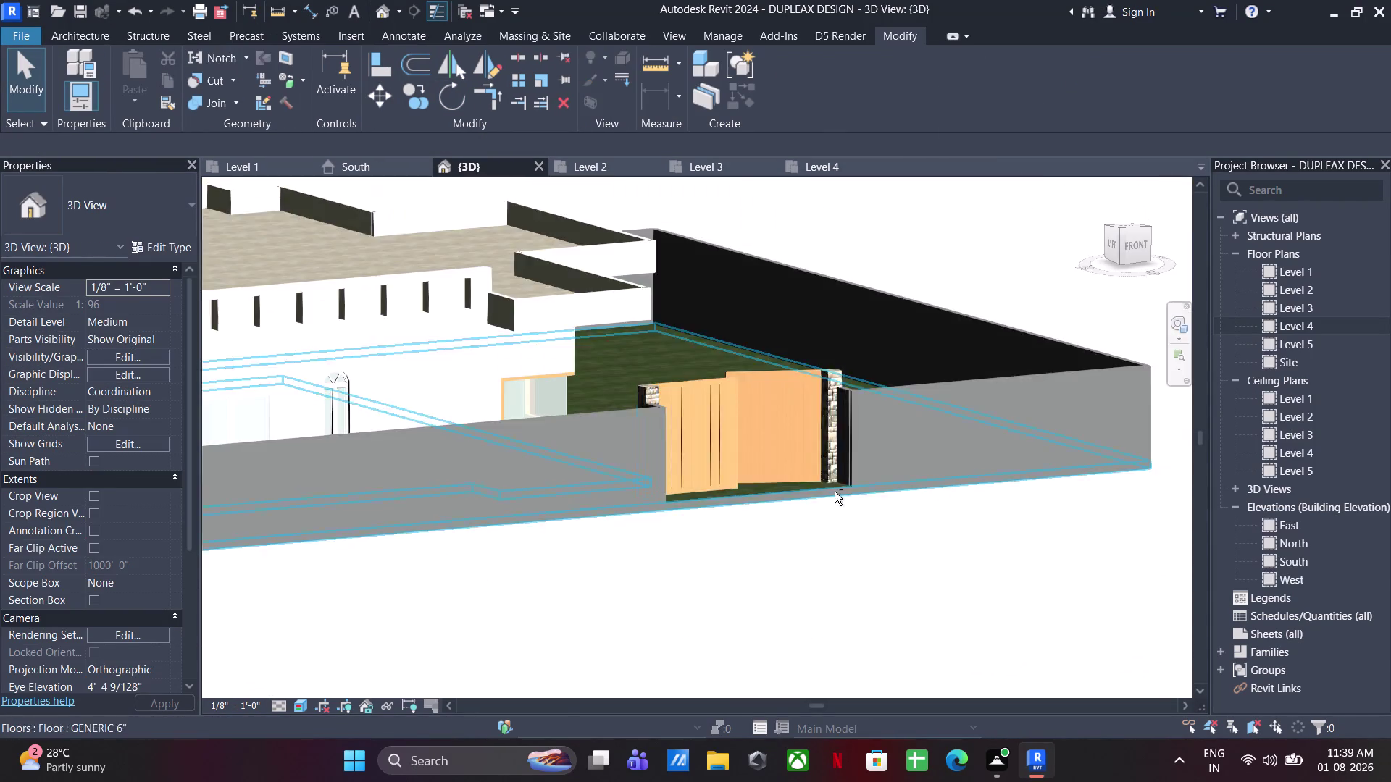
middle_drag(825, 505, 730, 585)
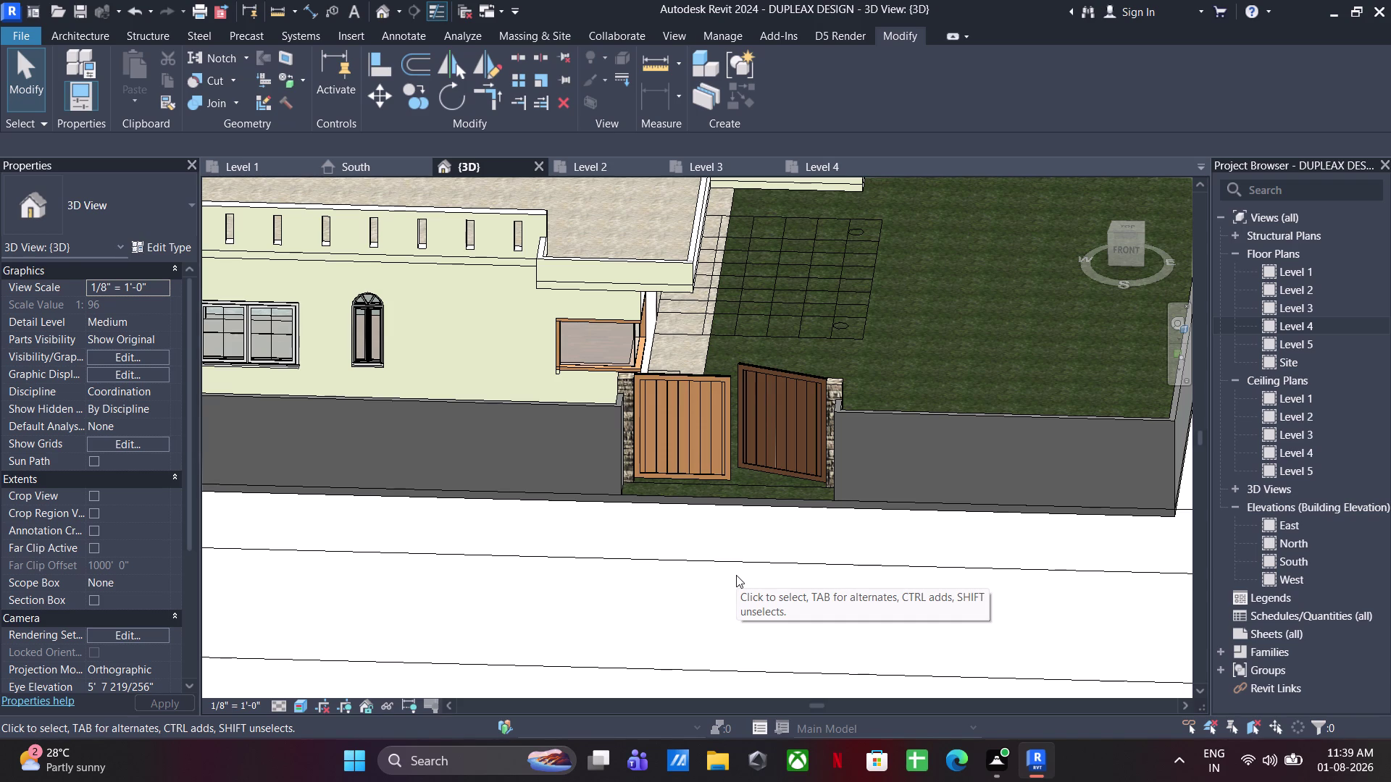
text(PT)
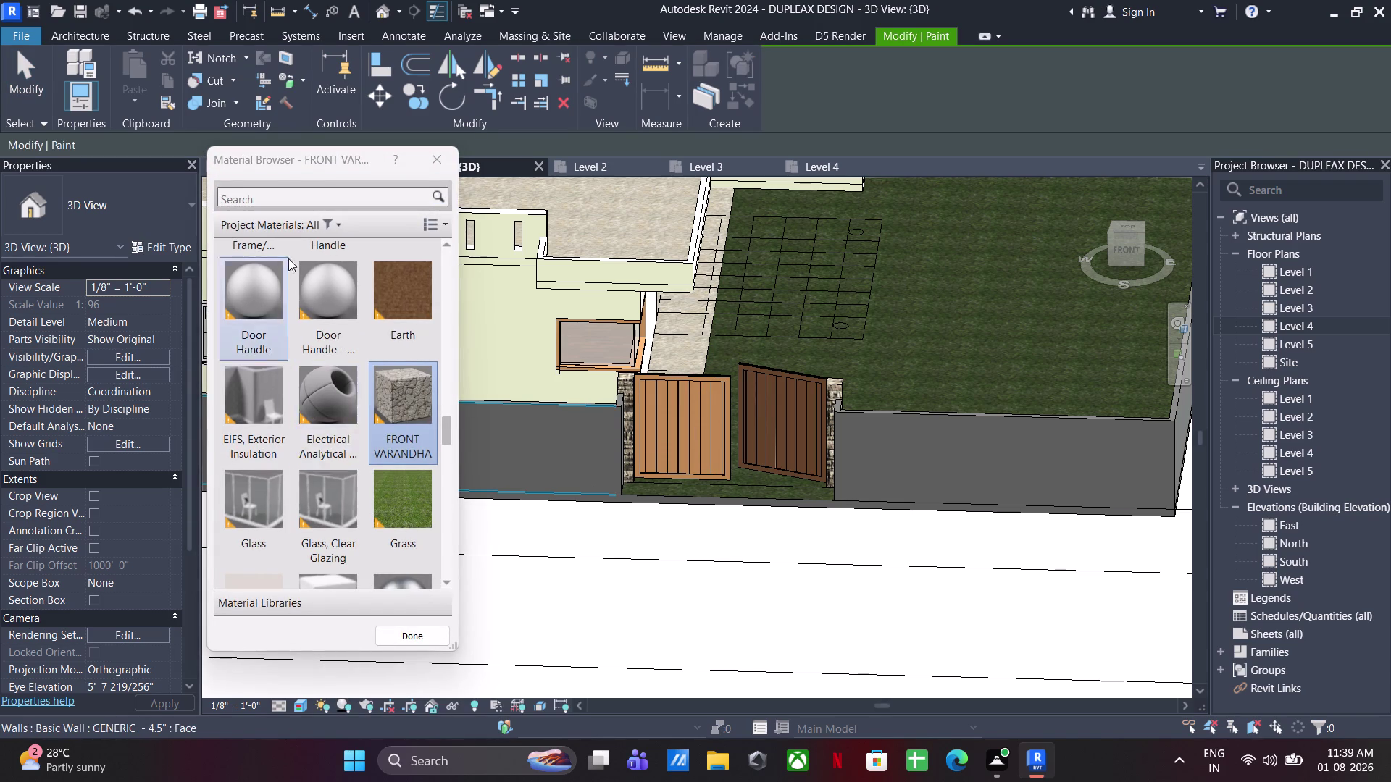
click(319, 198)
text(OU)
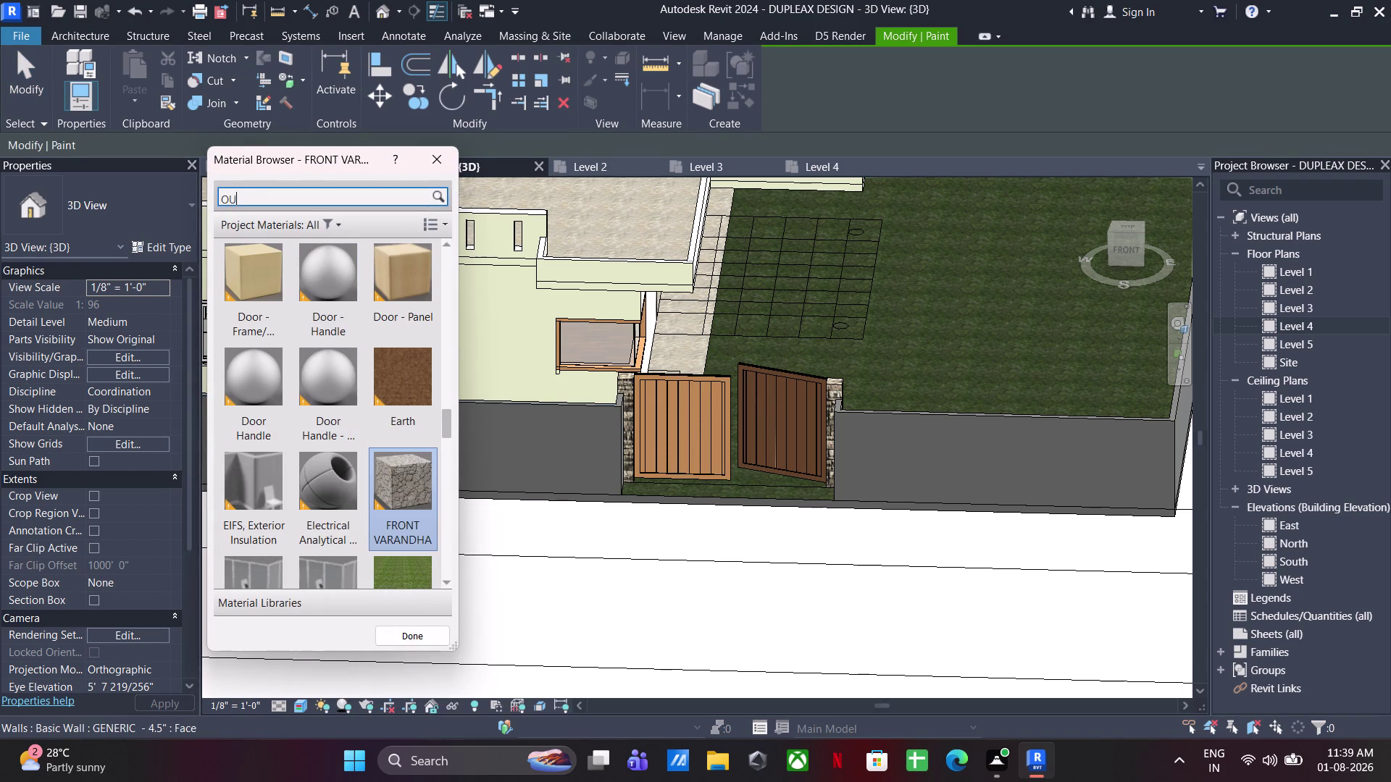
text(TER)
click(254, 300)
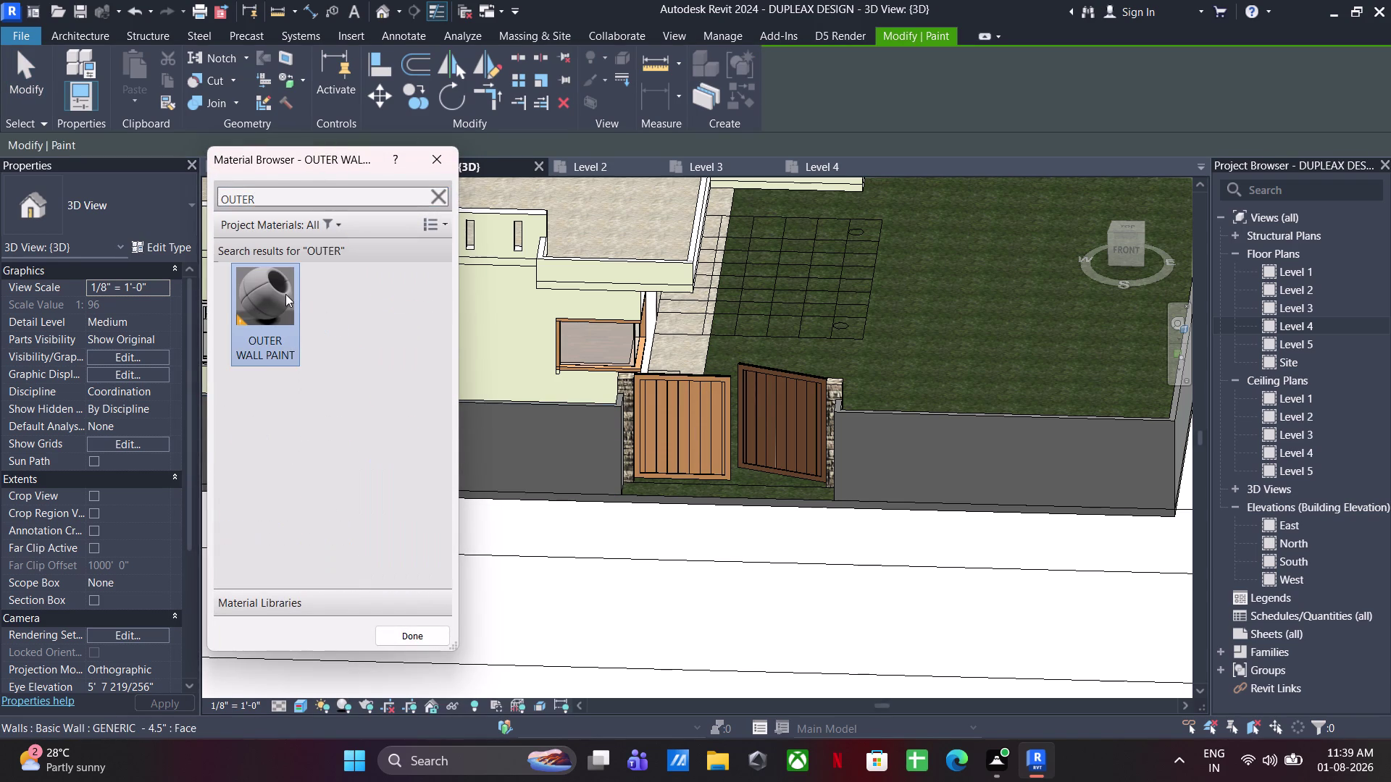
Paint a wall face and the boundary walls beside and in front of the gate.
click(946, 444)
middle_drag(851, 485, 1069, 503)
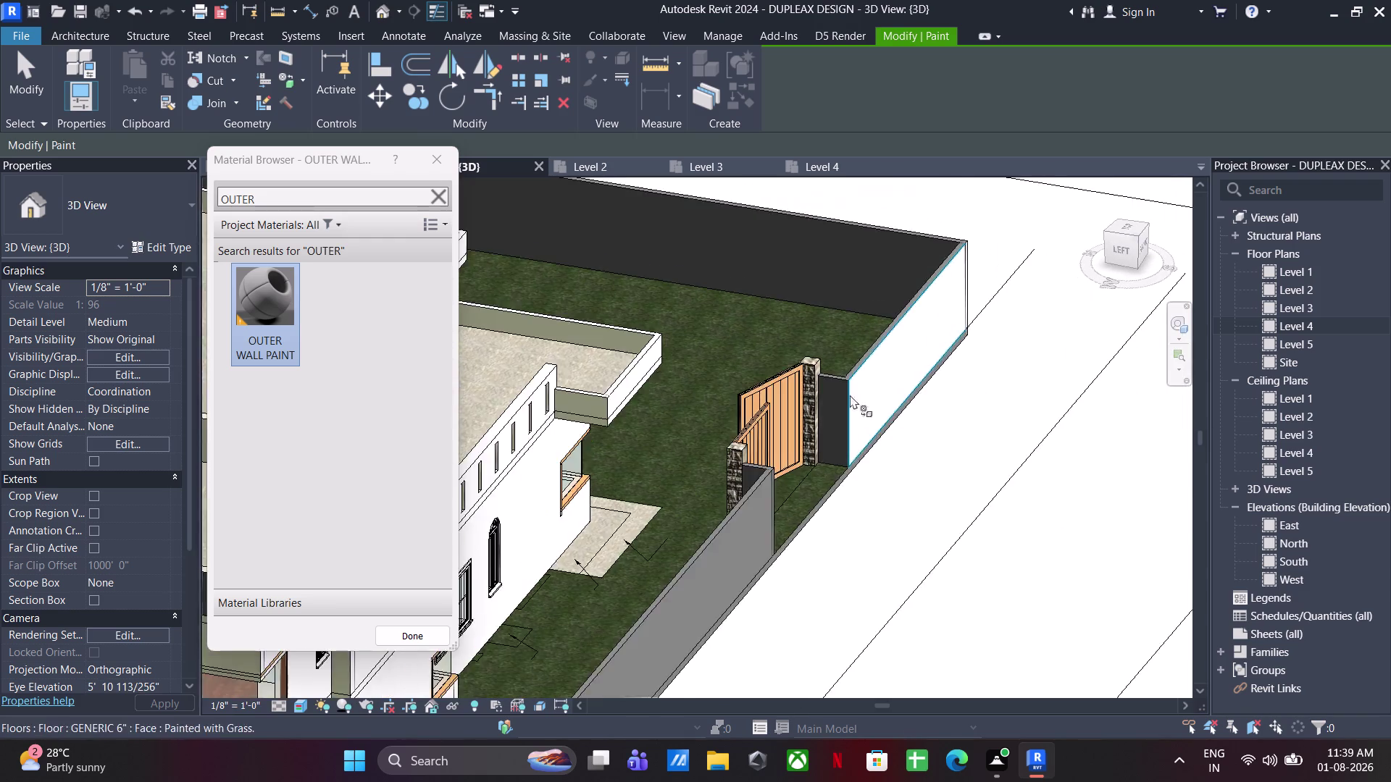
scroll(up, 3)
click(833, 402)
scroll(down, 3)
middle_drag(943, 498, 617, 483)
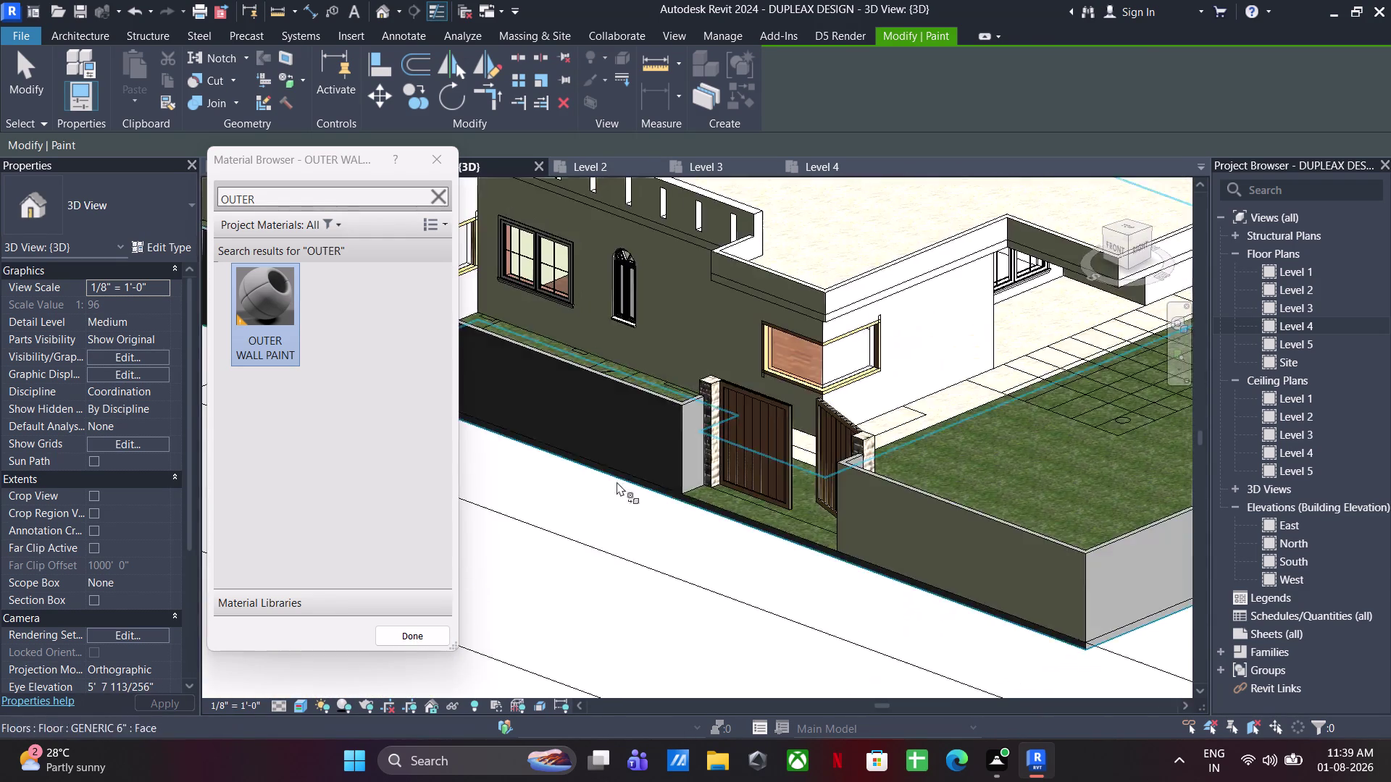
scroll(up, 3)
click(728, 431)
Paint more boundary and house wall faces while orbiting around the site.
click(688, 423)
scroll(down, 3)
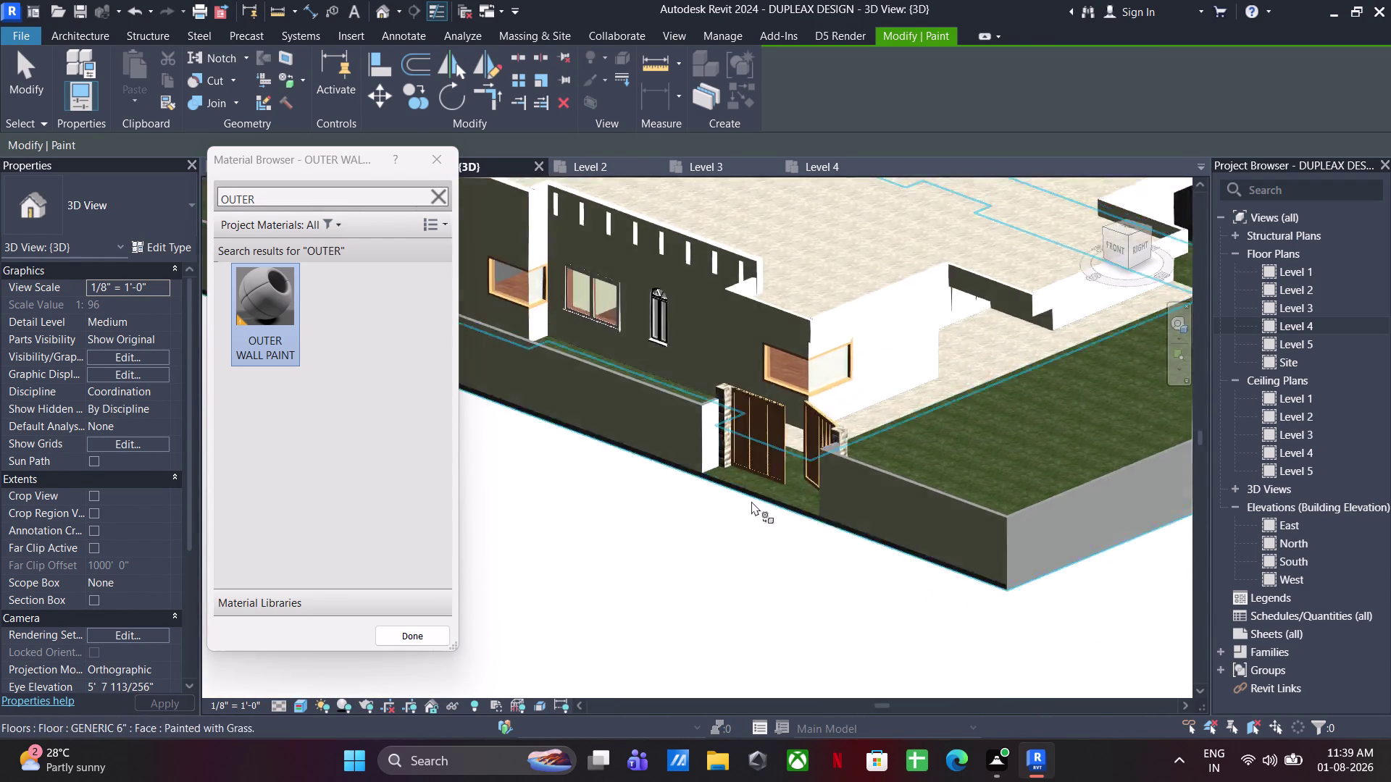
scroll(down, 3)
middle_drag(857, 525, 490, 461)
click(665, 444)
scroll(down, 3)
middle_drag(1028, 451, 707, 516)
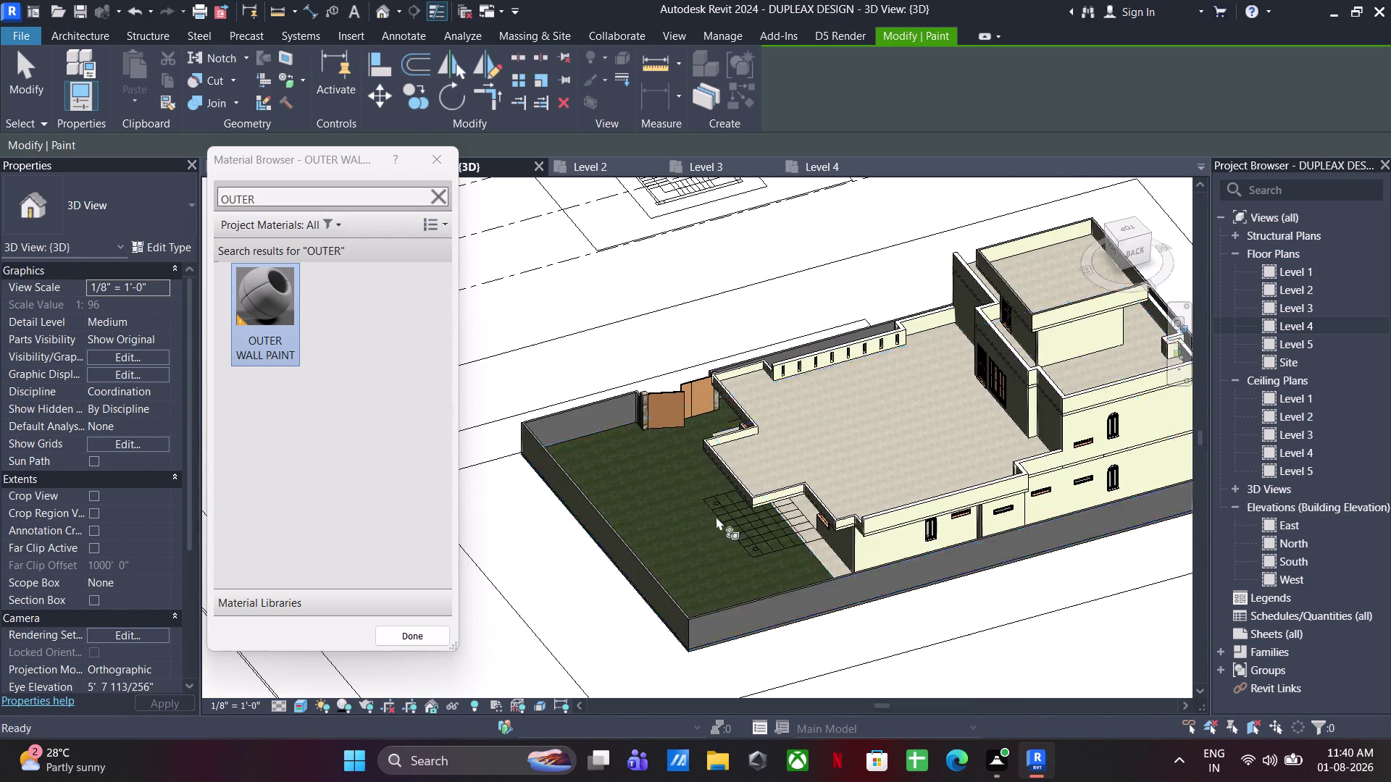
click(783, 611)
scroll(down, 3)
middle_drag(995, 552, 664, 561)
middle_drag(662, 555, 662, 525)
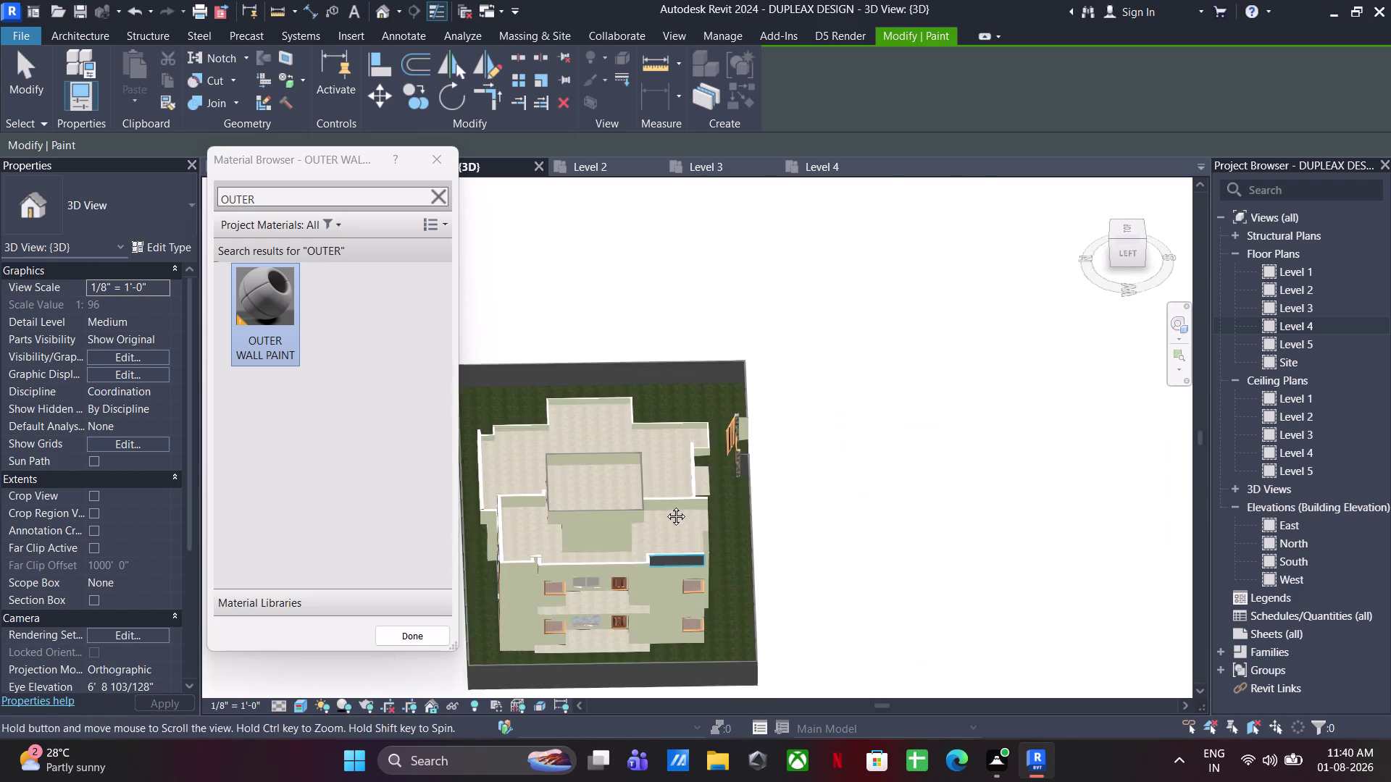
middle_drag(662, 525, 686, 400)
click(631, 520)
middle_drag(757, 531, 583, 444)
middle_drag(678, 342, 794, 414)
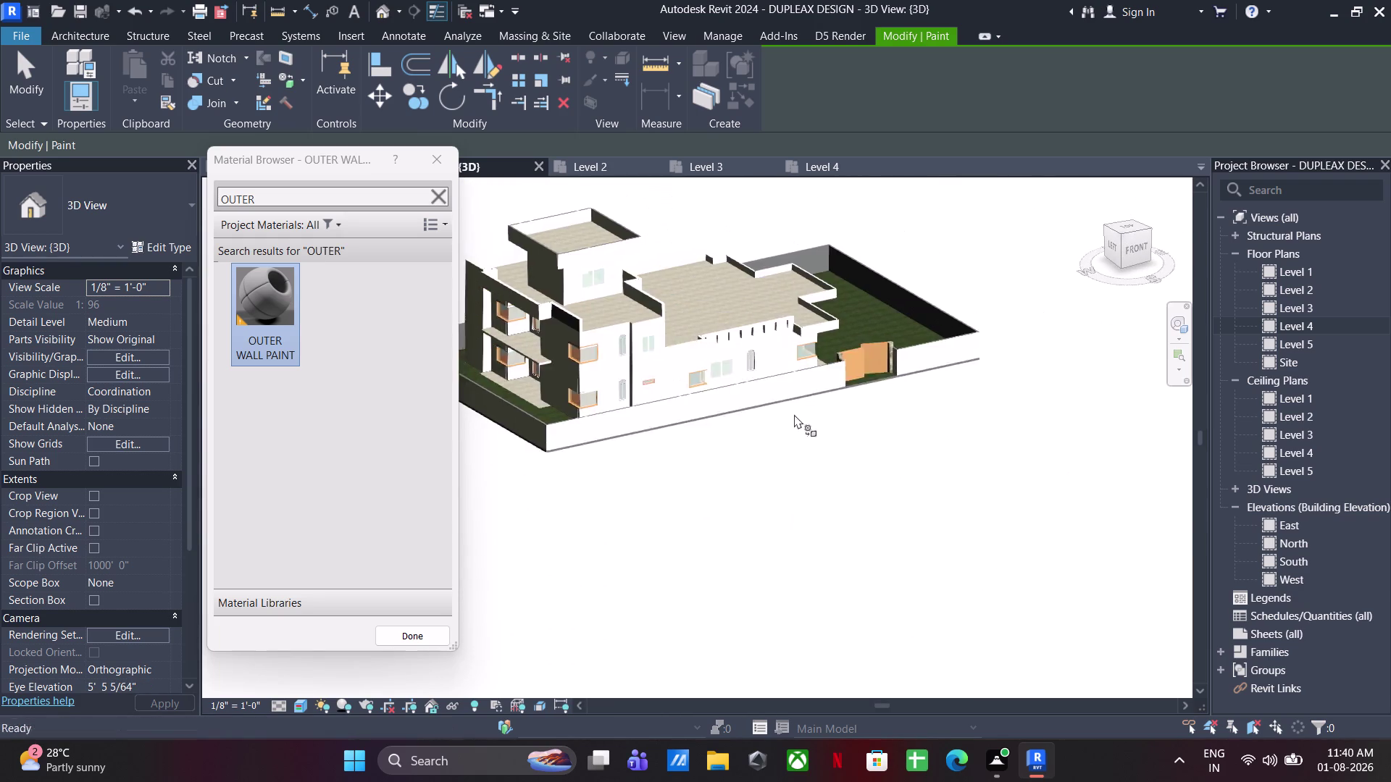
Exit painting and orbit around the house and over the roofs.
key(Escape)
scroll(up, 3)
key(Escape)
key(Escape)
scroll(up, 3)
middle_drag(801, 404, 723, 406)
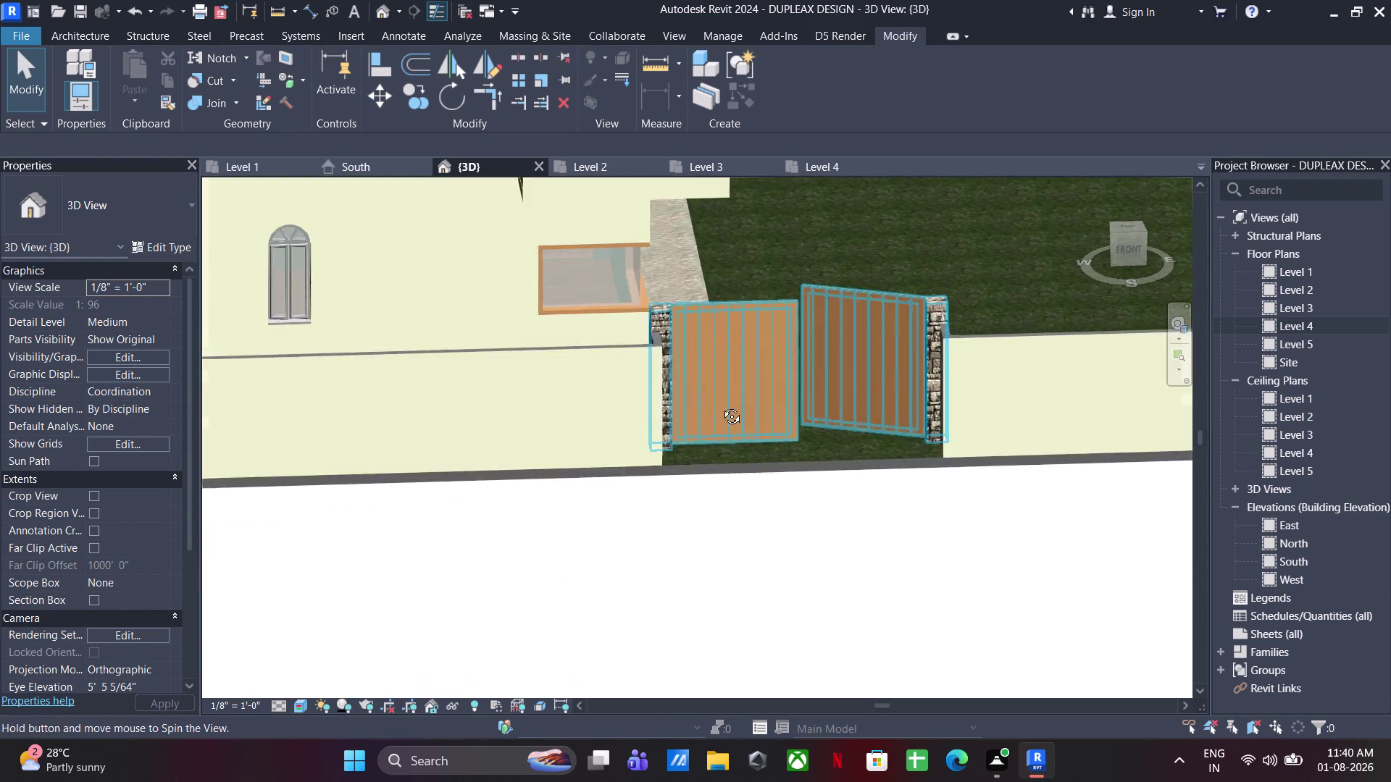
middle_drag(723, 406, 710, 390)
scroll(down, 3)
middle_drag(832, 417, 1076, 420)
scroll(down, 3)
middle_drag(852, 495, 740, 449)
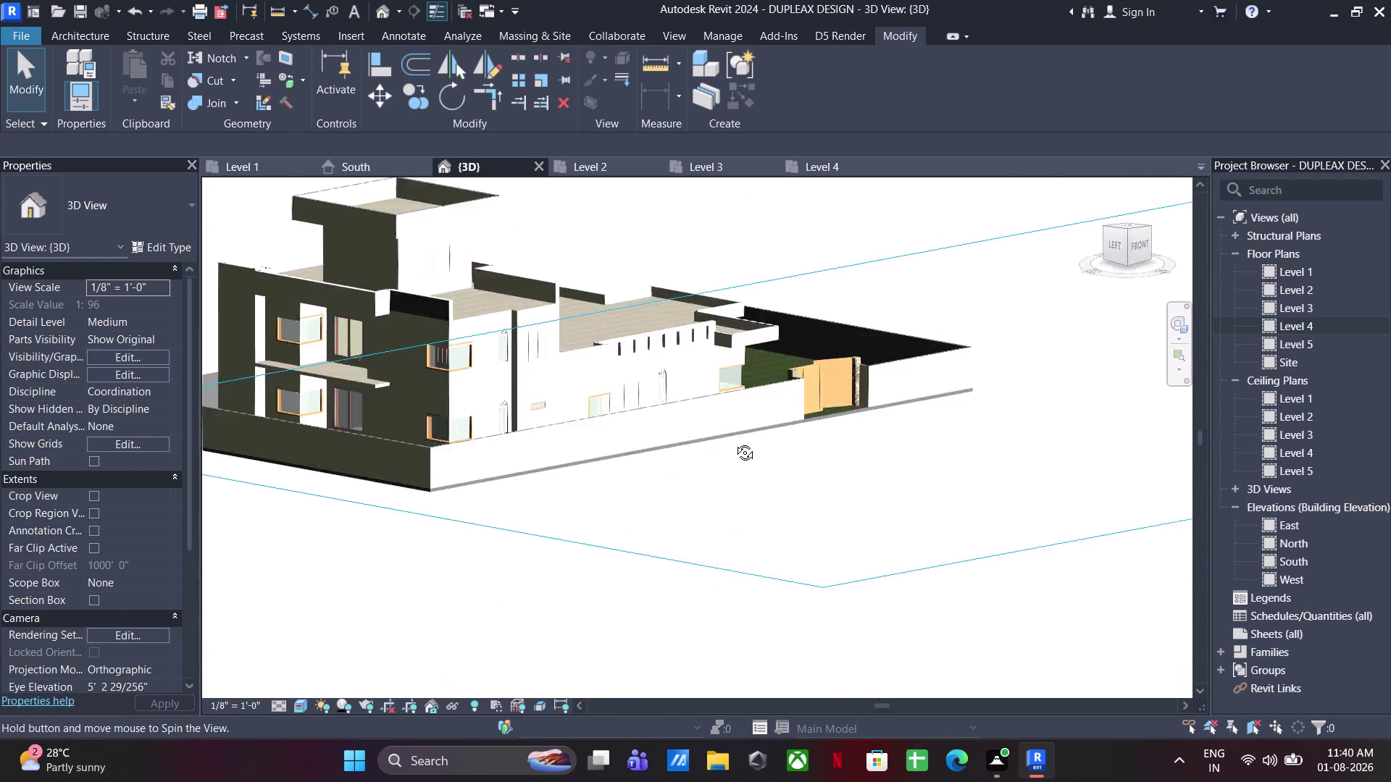
middle_drag(741, 450, 720, 412)
middle_drag(665, 439, 660, 549)
middle_drag(804, 436, 838, 516)
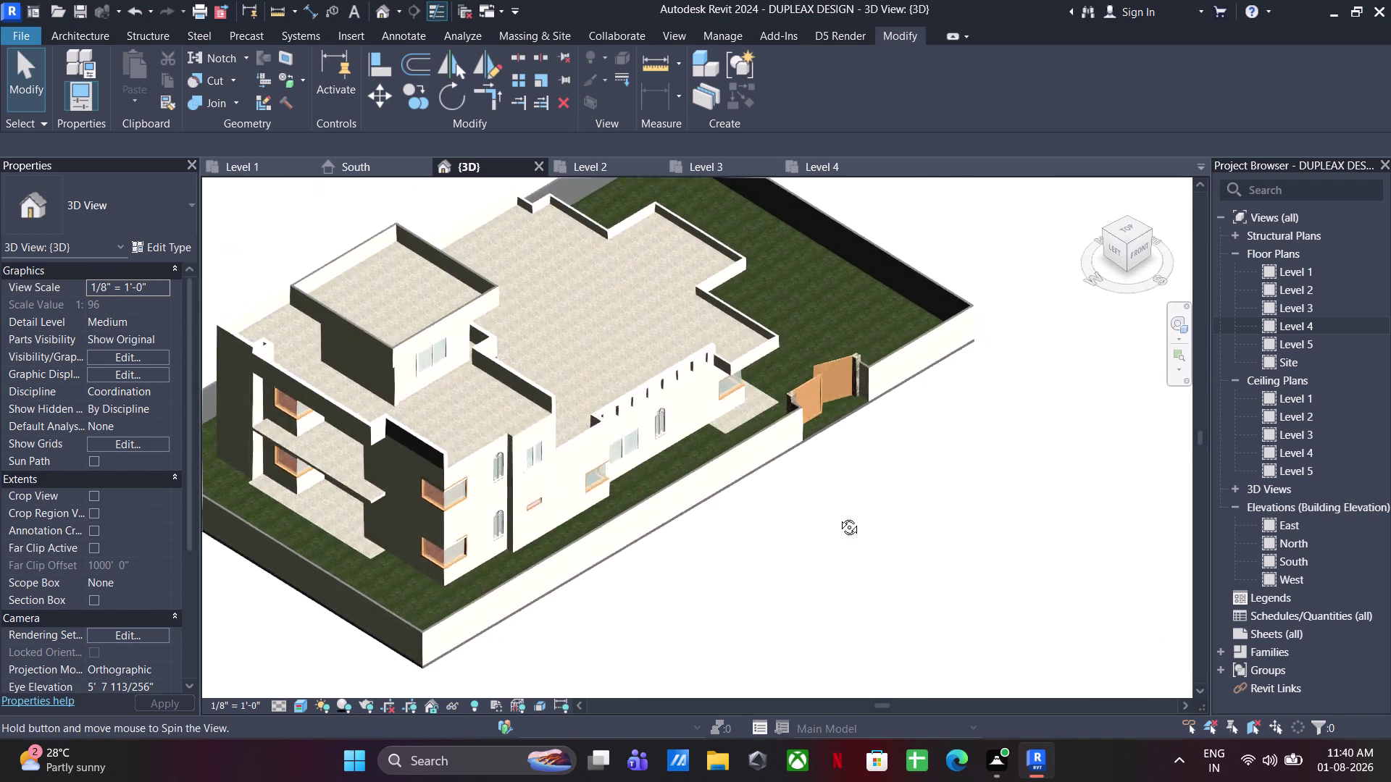
Review the painted front walls and whole site, then save the project.
middle_drag(838, 515, 838, 517)
scroll(down, 3)
middle_drag(840, 467, 543, 361)
scroll(up, 3)
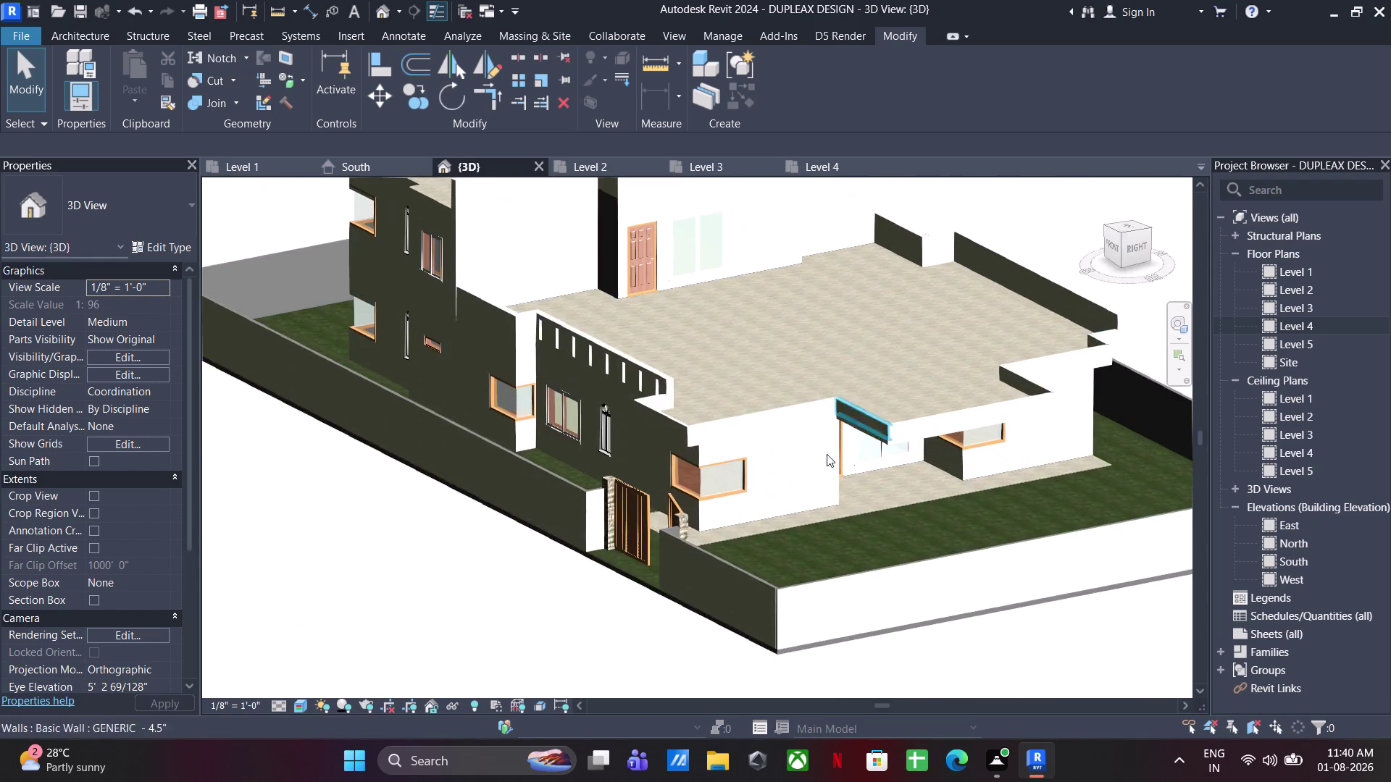
middle_drag(813, 471, 838, 528)
scroll(down, 3)
middle_drag(845, 484, 988, 484)
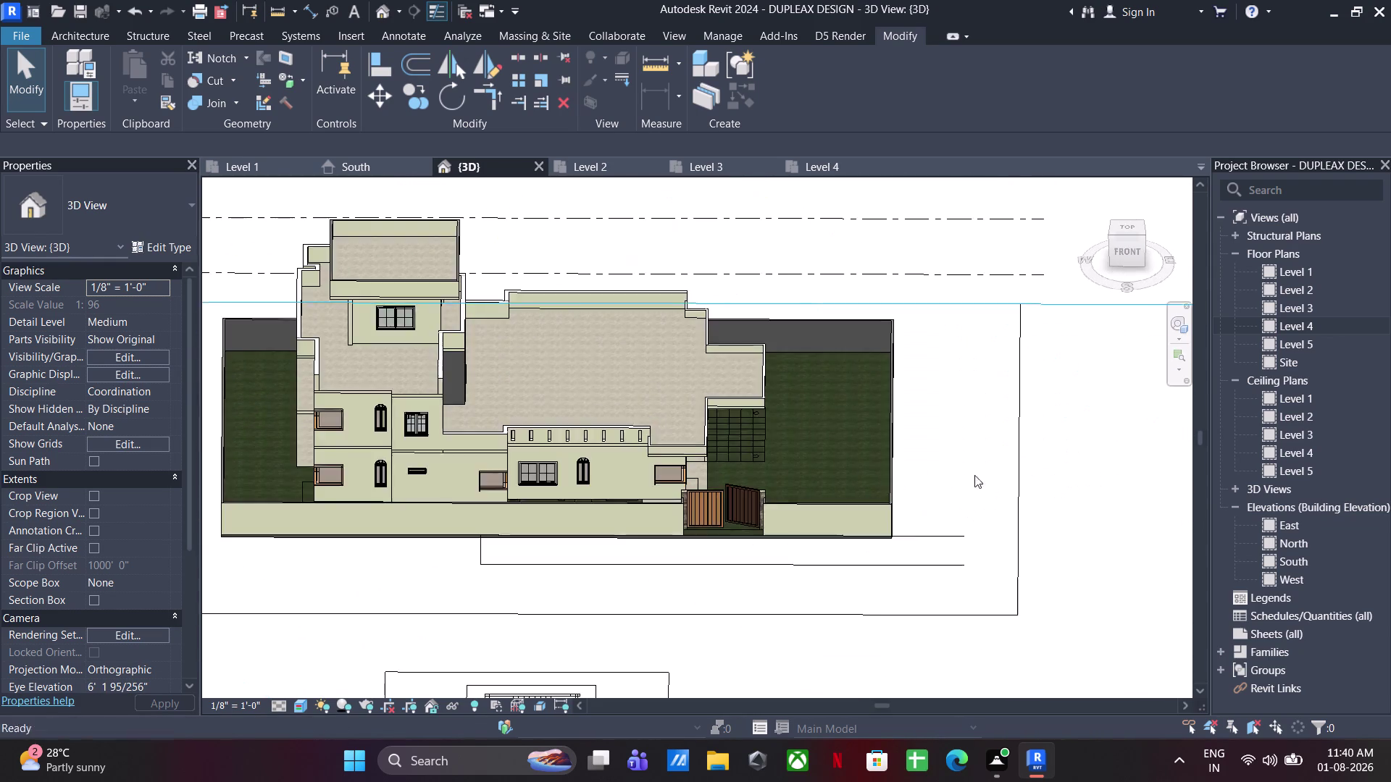
scroll(down, 3)
middle_drag(858, 472, 705, 445)
scroll(down, 3)
middle_drag(751, 472, 784, 567)
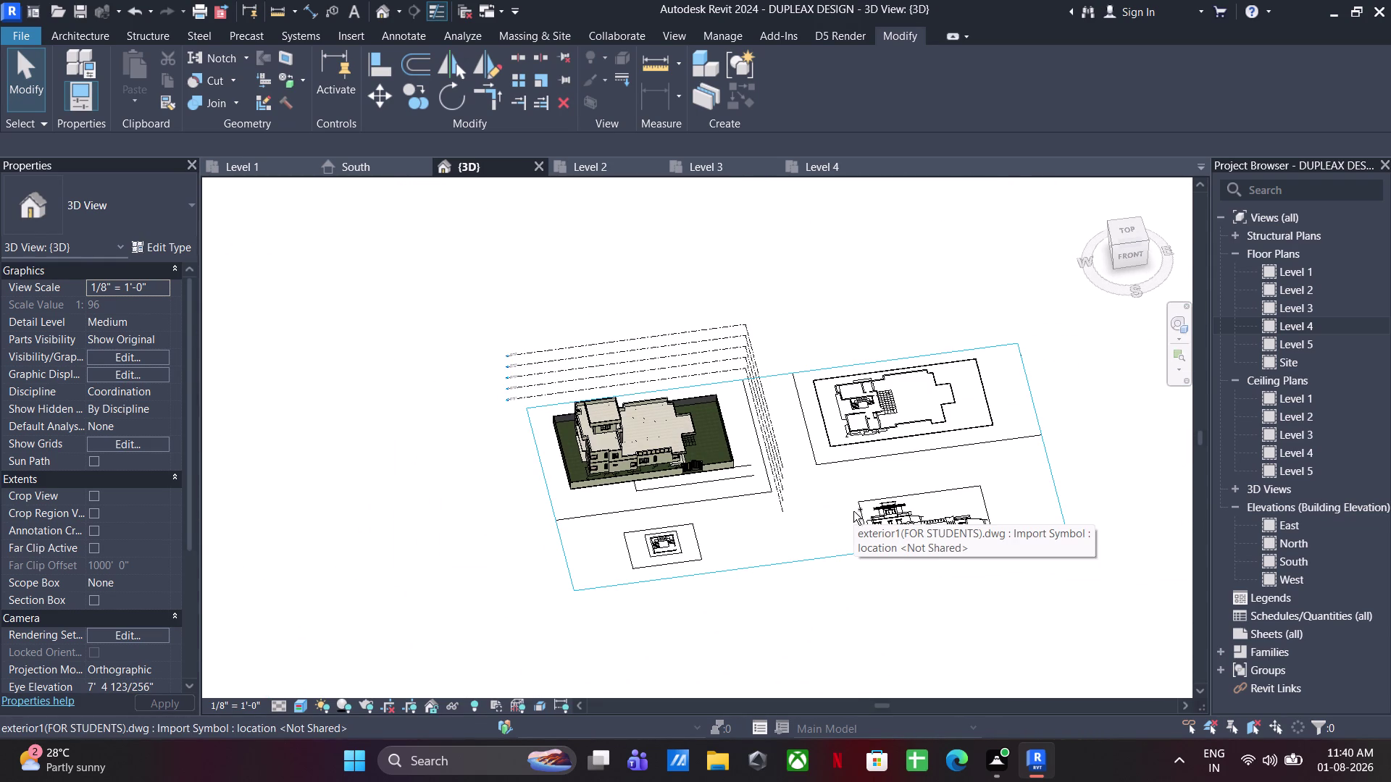
key(ctrl+s)
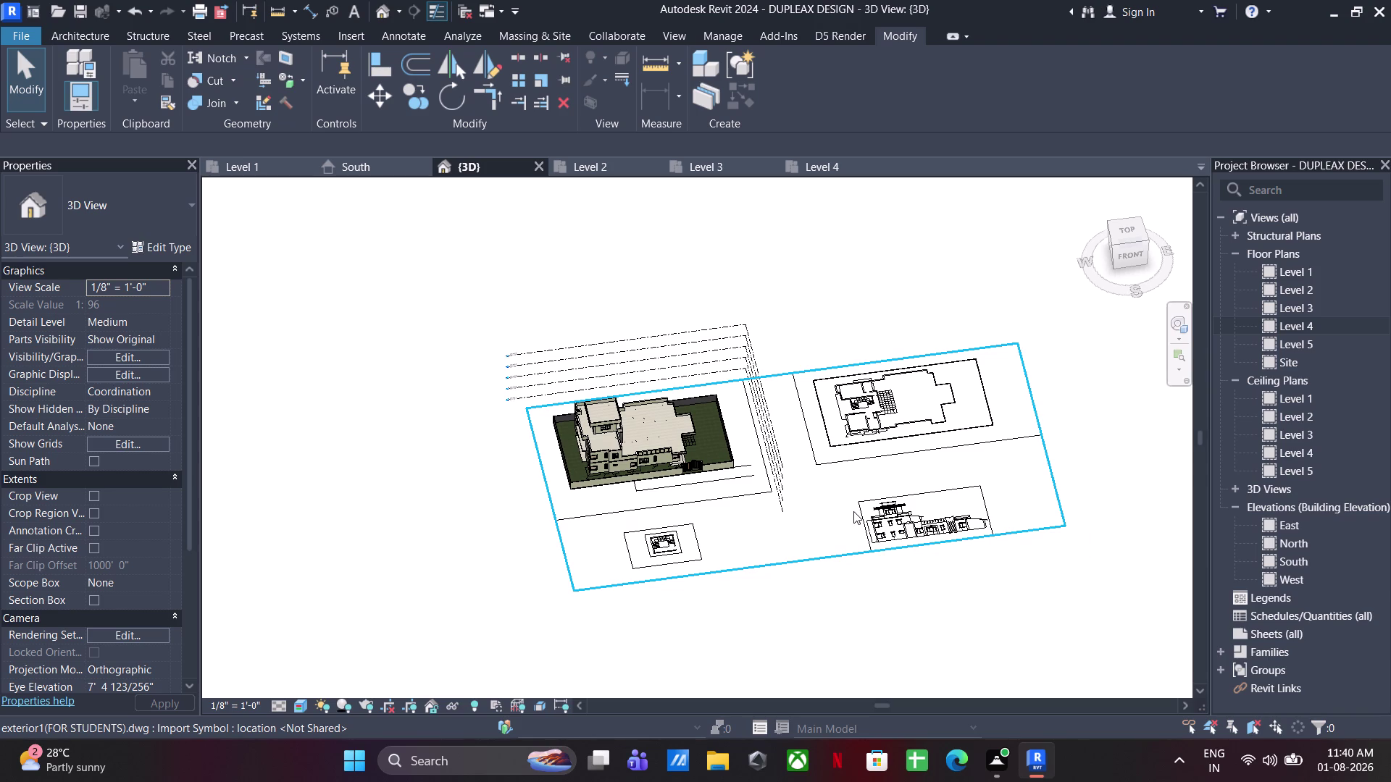
click(96, 29)
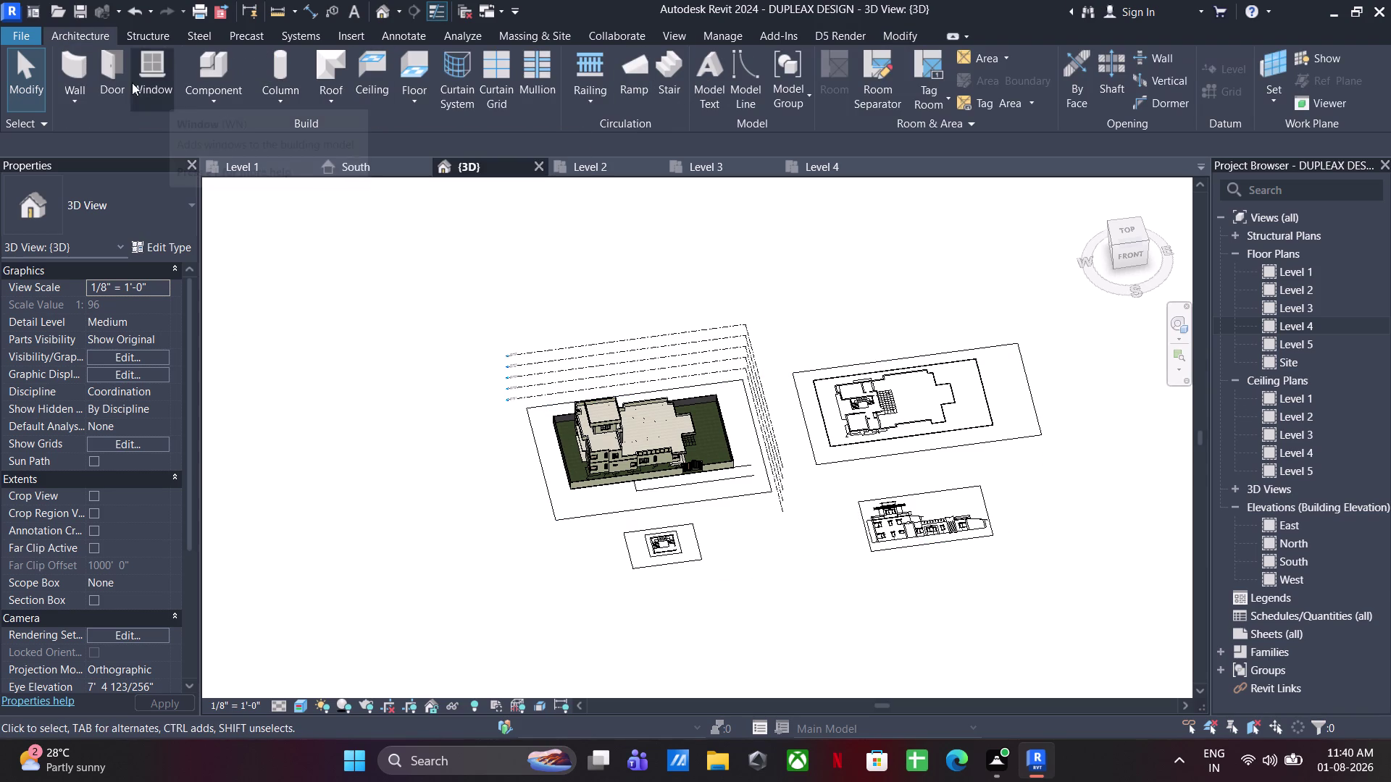
Create a Generic Models in-place model 'design 1' and begin an extrusion's work plane setup.
click(233, 104)
click(250, 166)
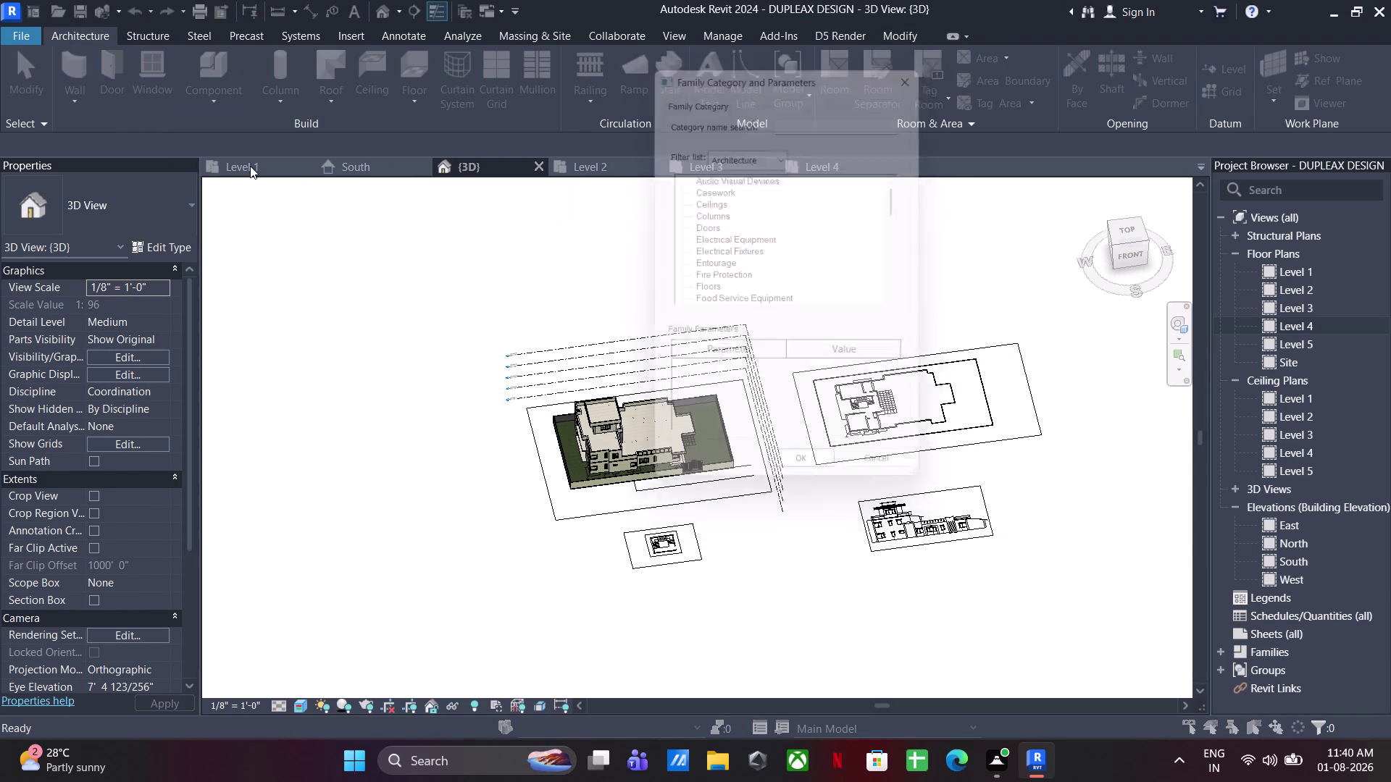
scroll(down, 3)
click(733, 273)
click(811, 486)
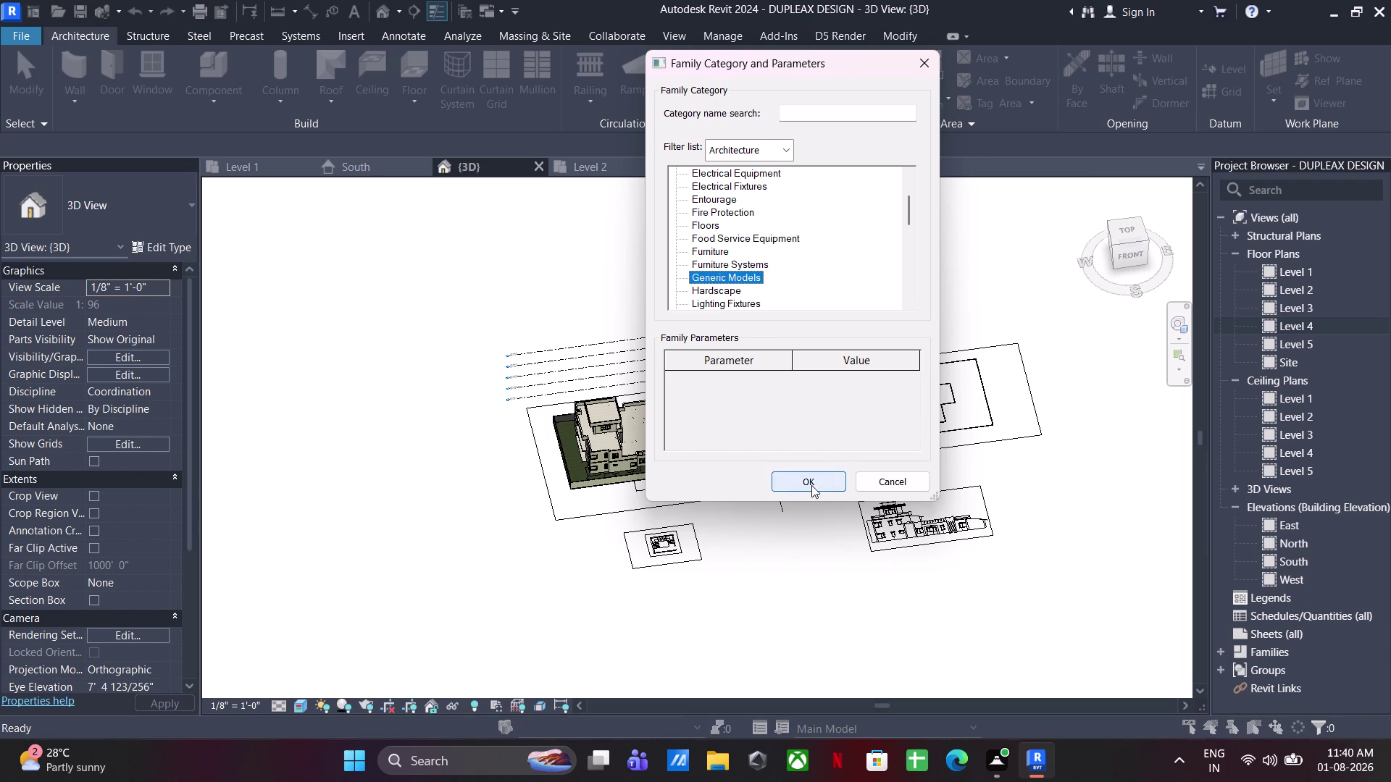
text(desig)
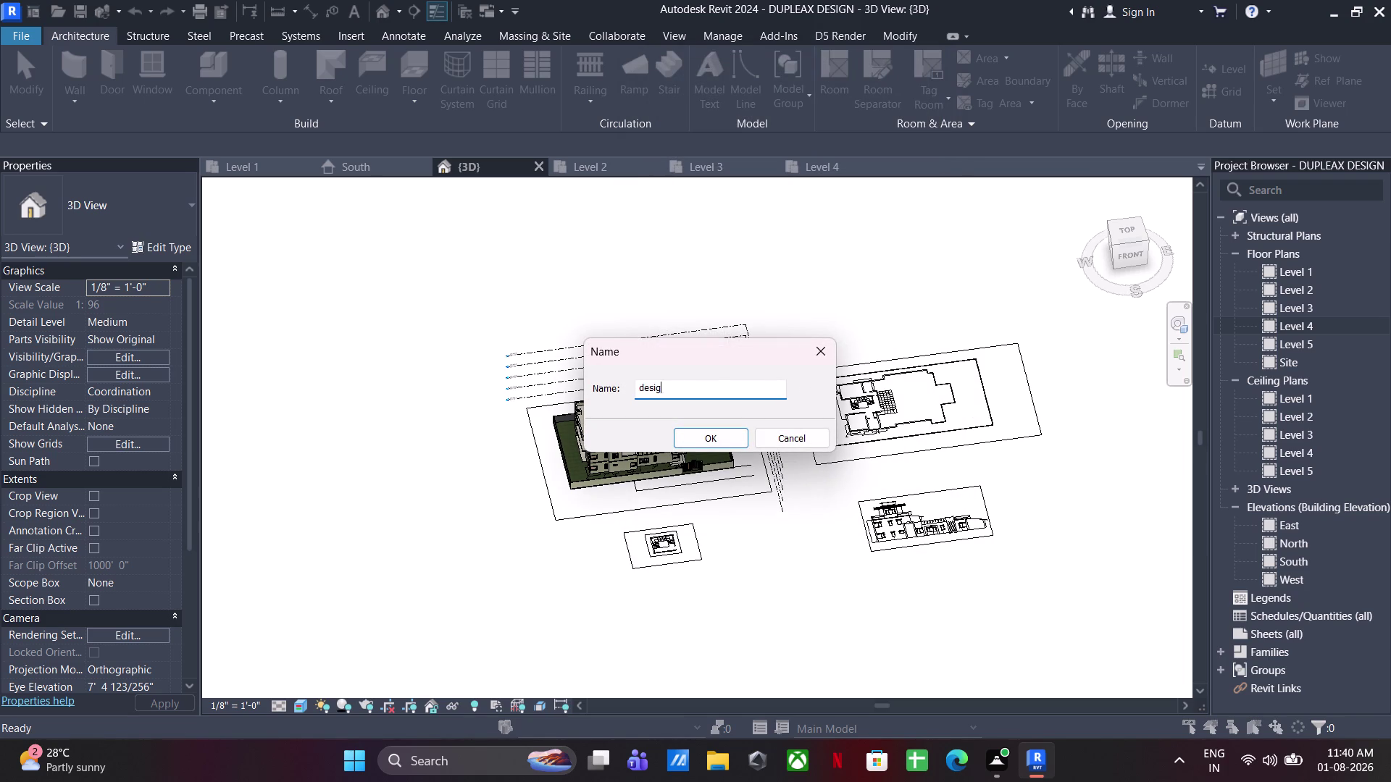
text(n 1)
click(735, 435)
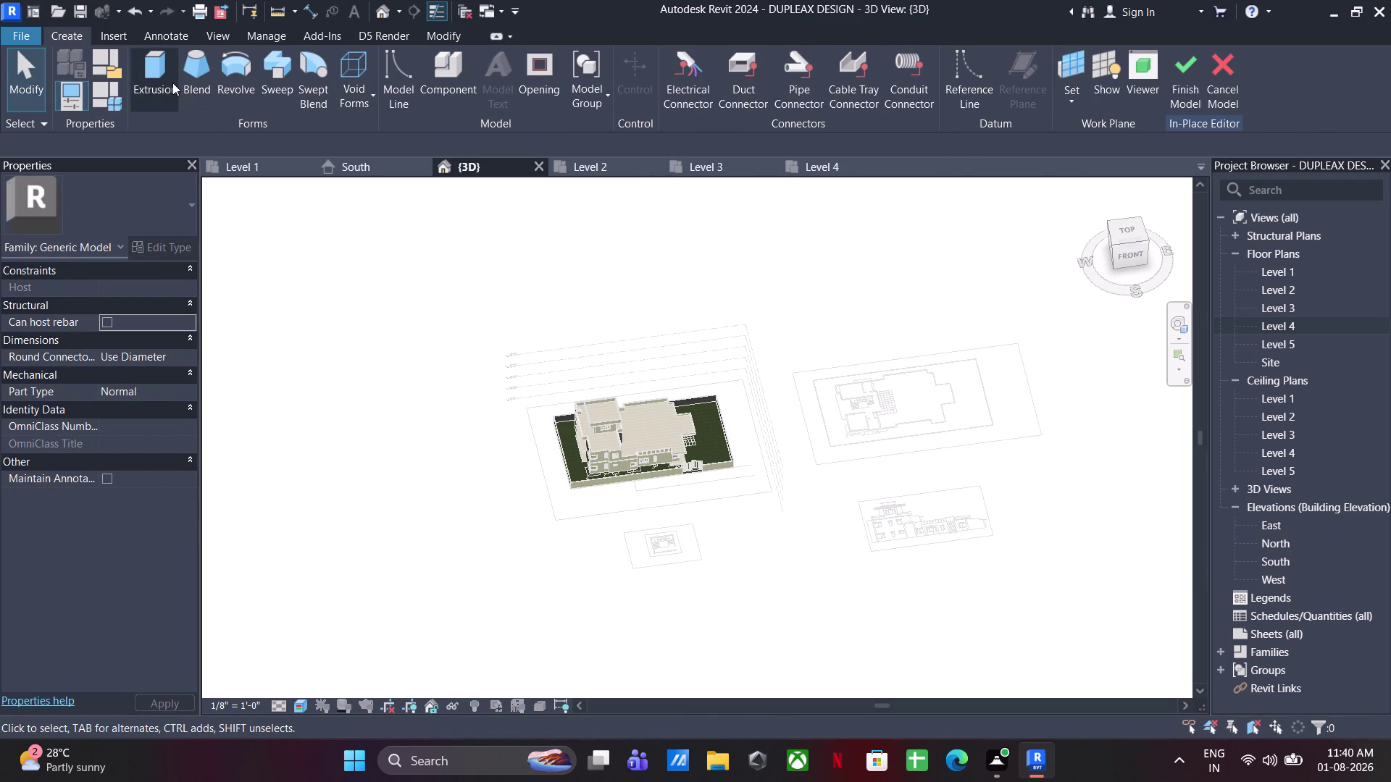
click(173, 83)
click(821, 101)
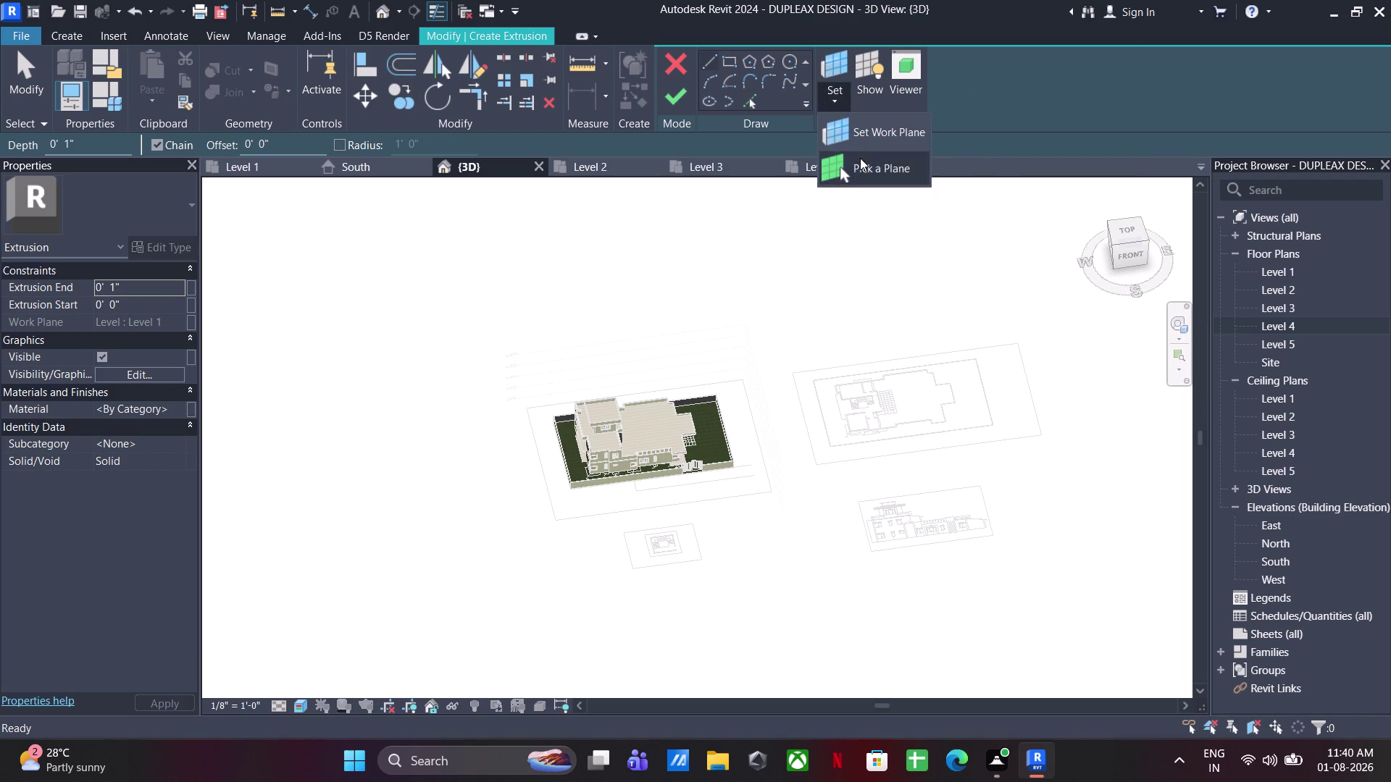
Pick the floor as the sketch plane and zoom in on the entrance area.
click(860, 158)
scroll(up, 3)
scroll(up, 3)
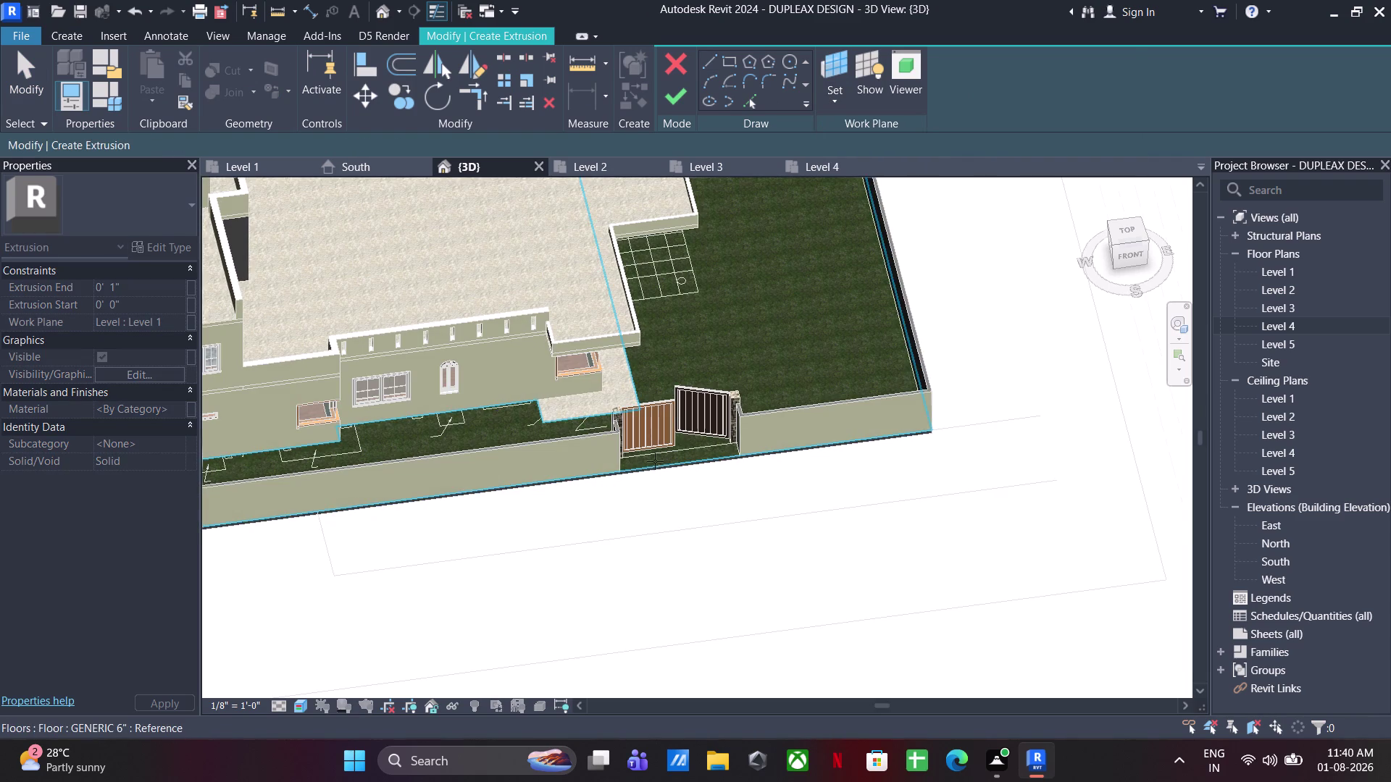
click(655, 462)
click(743, 103)
scroll(down, 3)
middle_drag(864, 340, 860, 339)
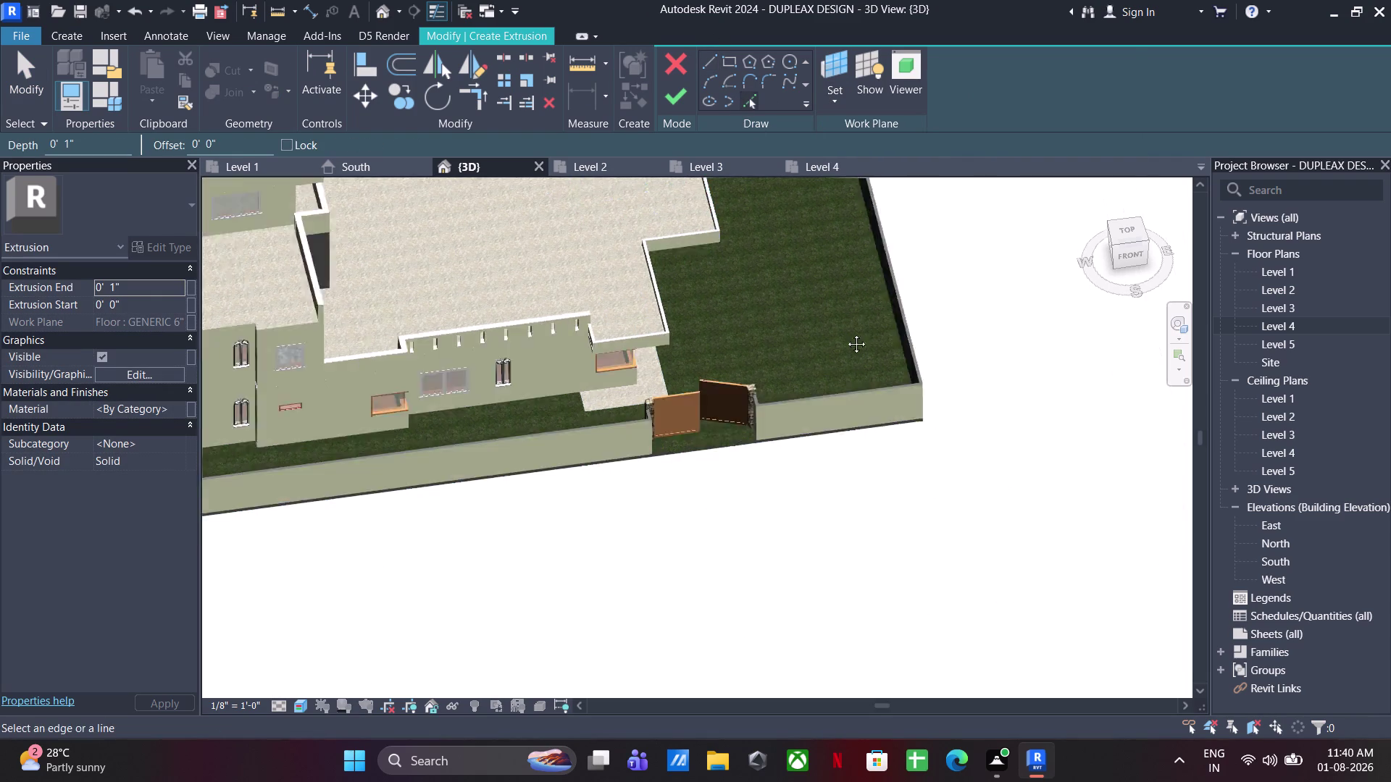
middle_drag(861, 339, 335, 175)
middle_drag(861, 395, 528, 281)
middle_drag(1008, 400, 622, 436)
scroll(up, 3)
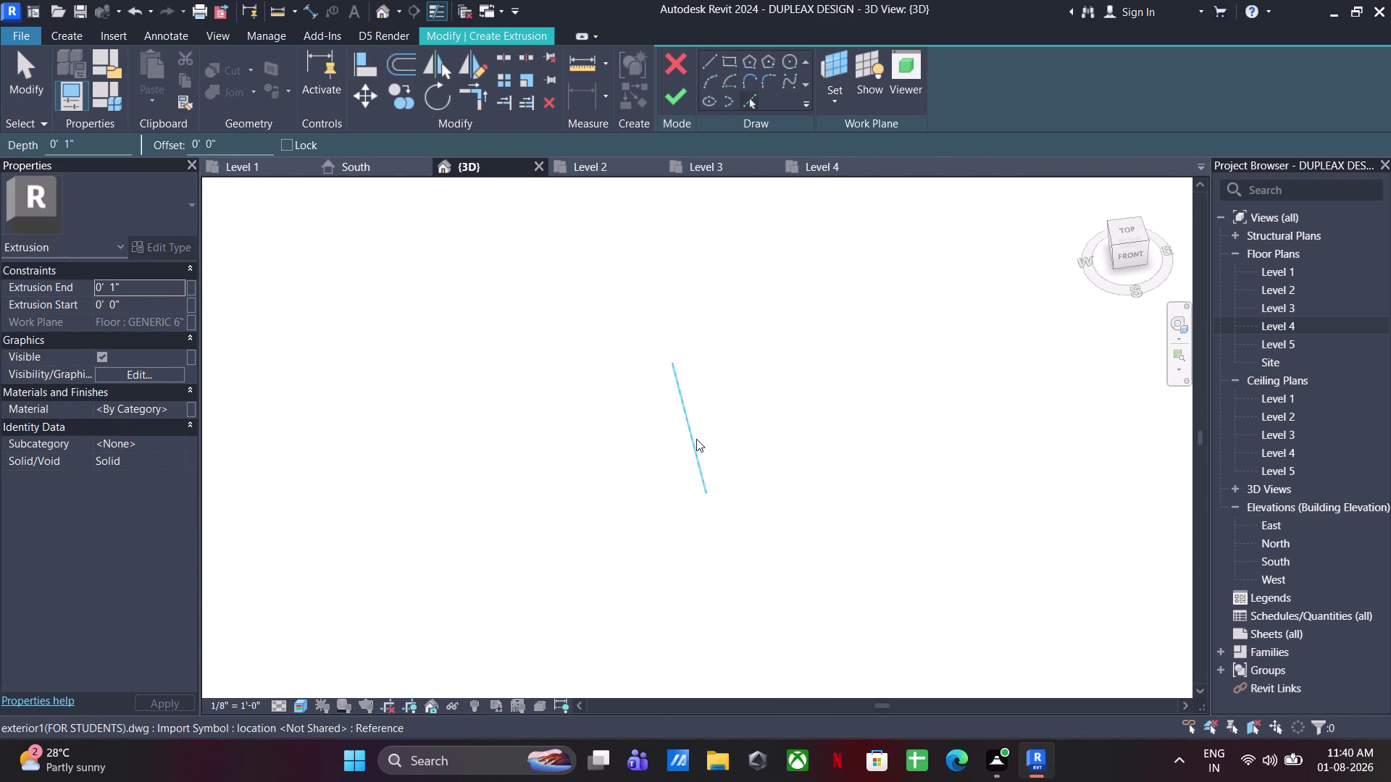
Pick the existing side, bottom and curved top edges into the outline sketch.
click(703, 413)
click(593, 459)
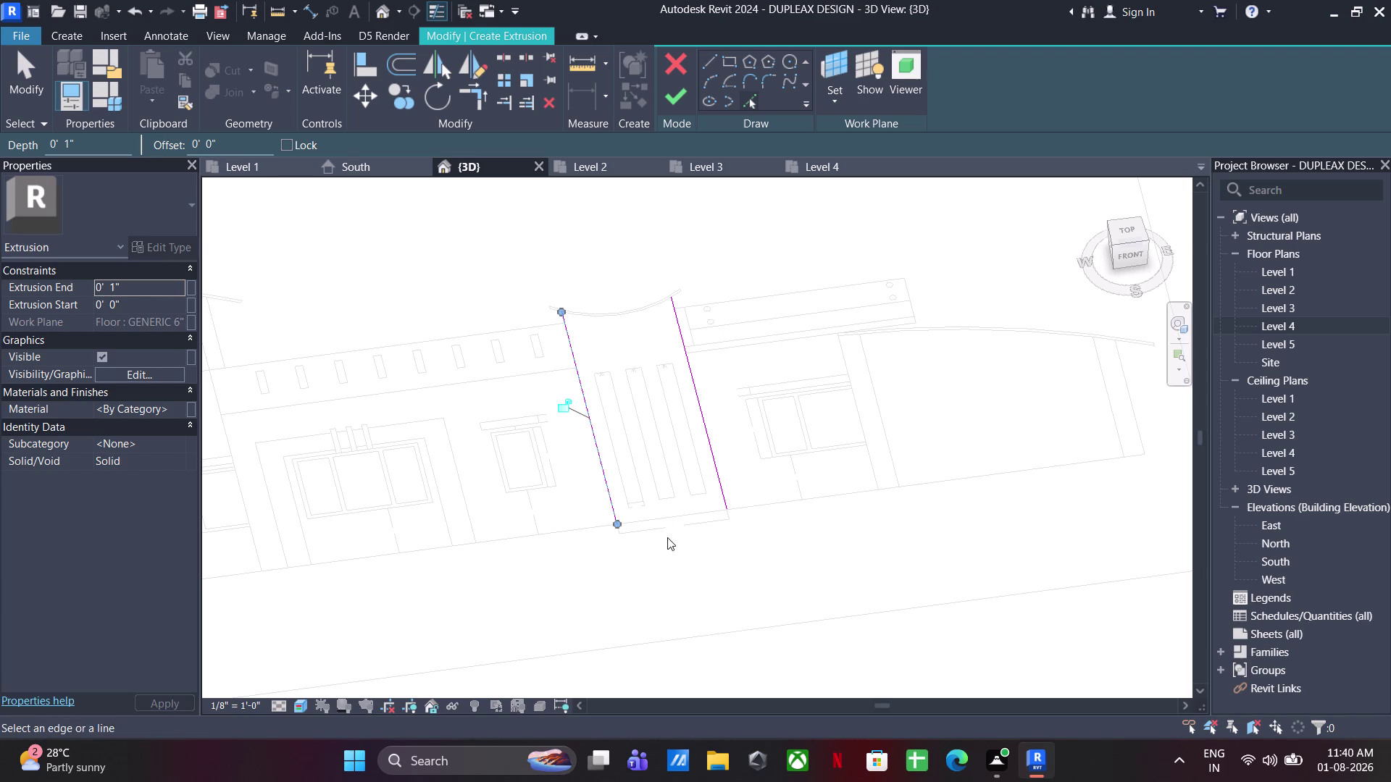
click(659, 511)
scroll(up, 3)
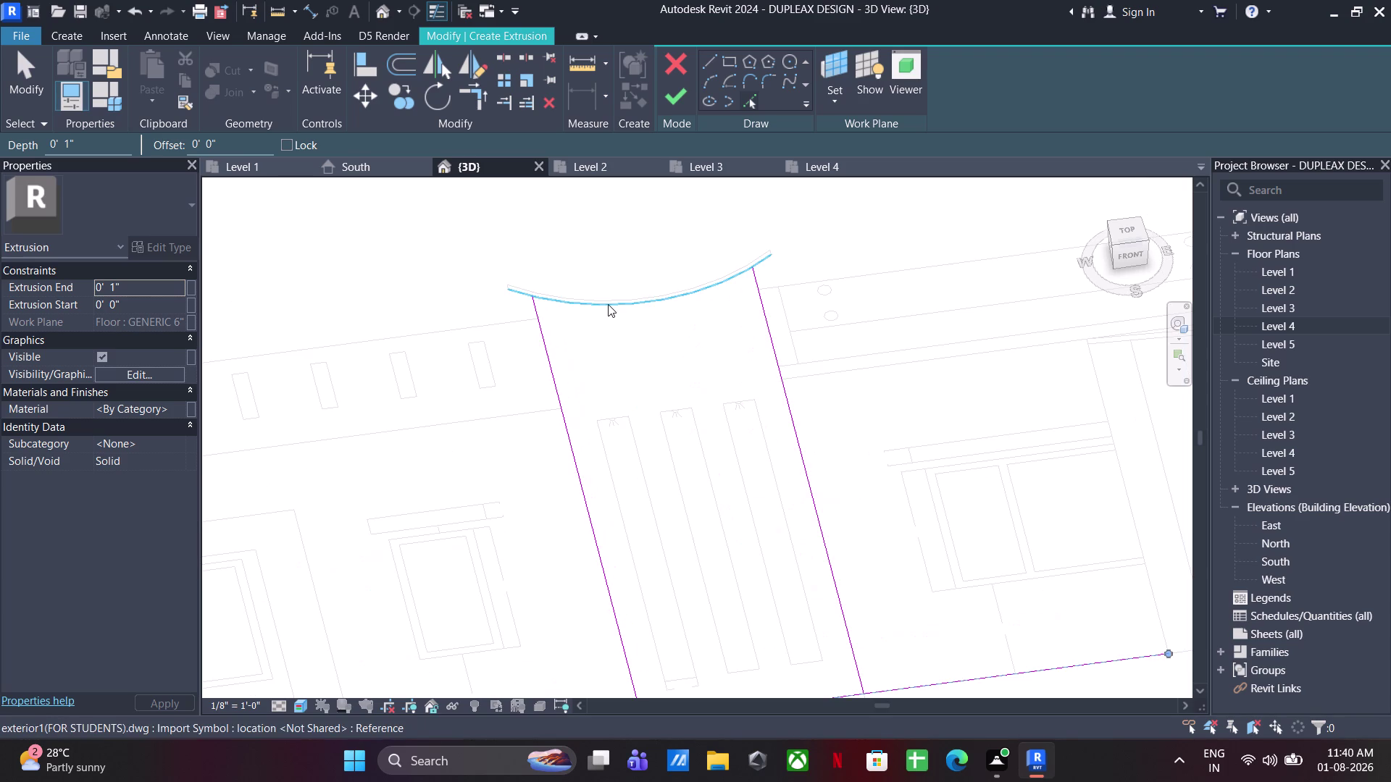
click(608, 304)
Trim the top corners of the frame outline.
click(468, 99)
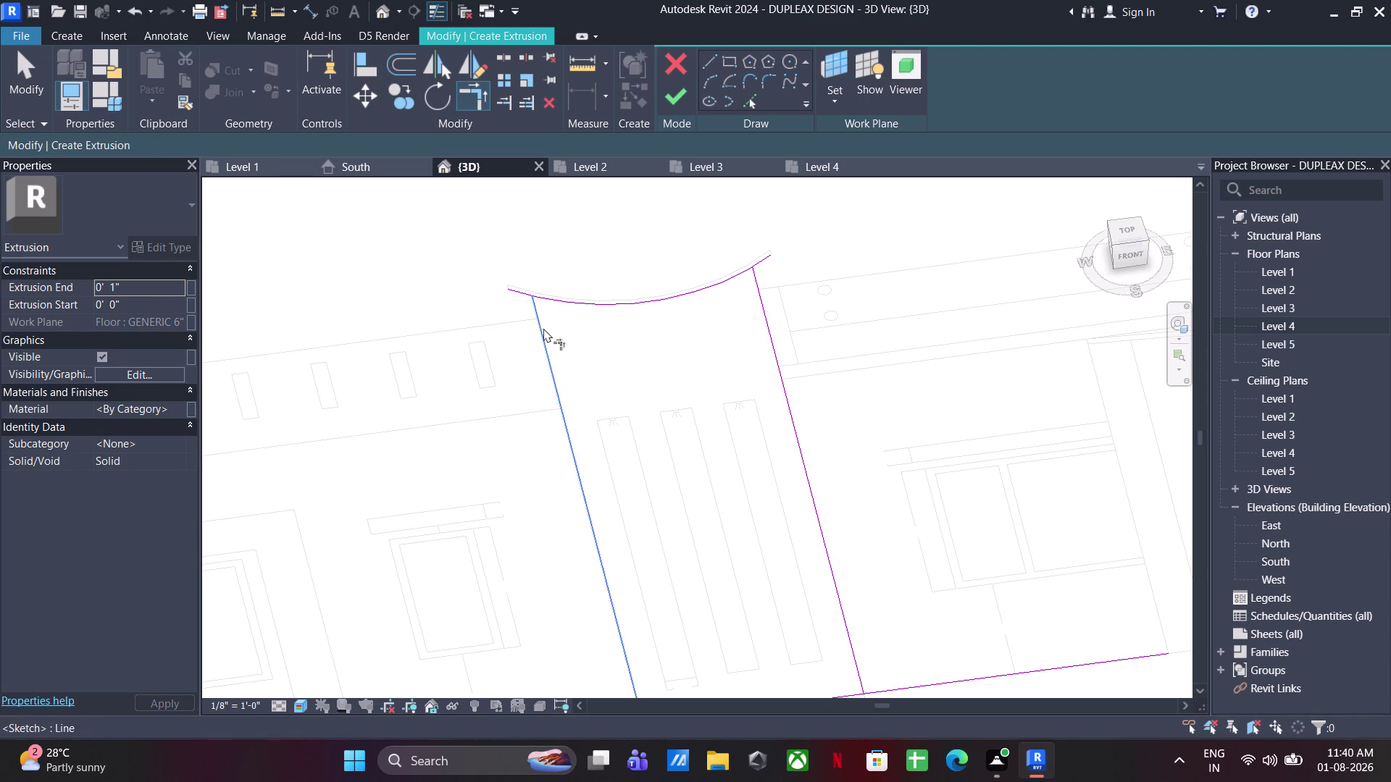
click(543, 328)
click(557, 304)
click(733, 283)
click(755, 291)
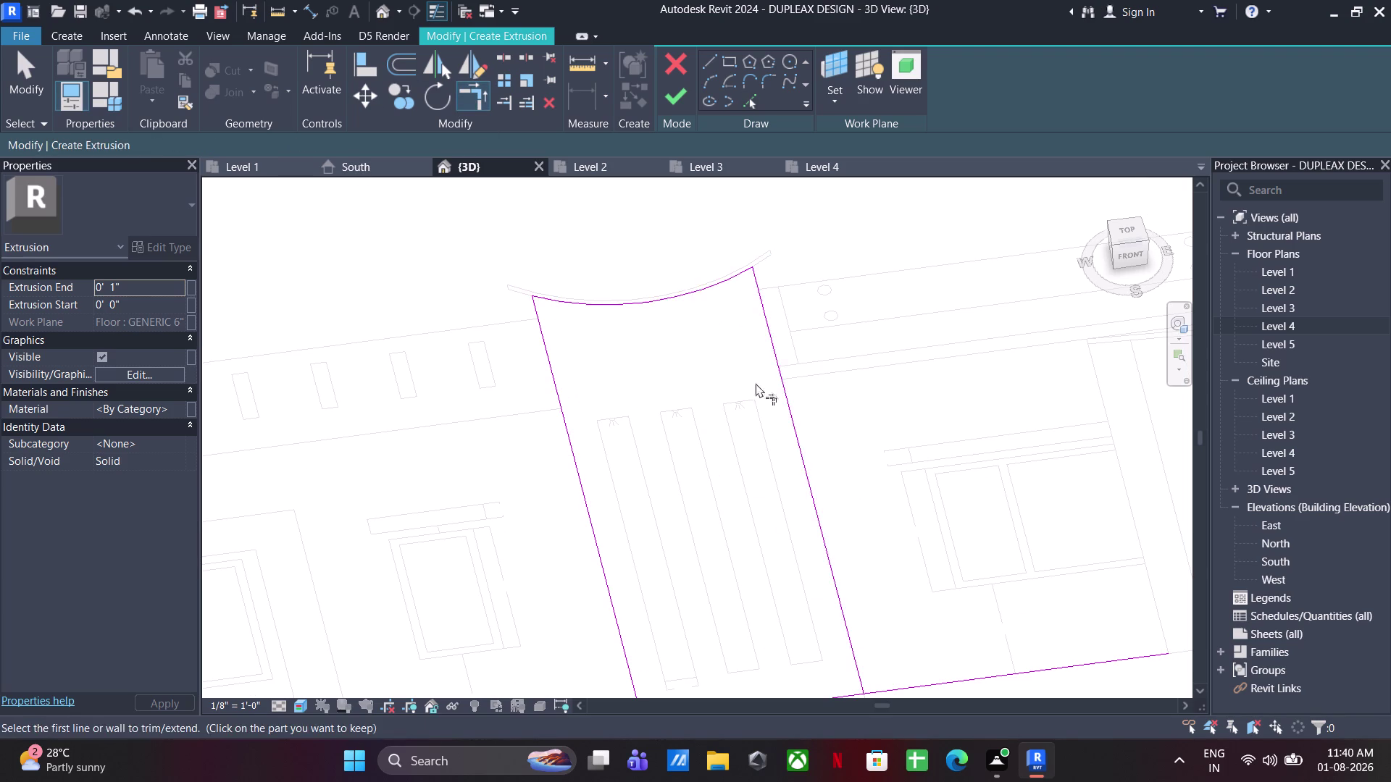
Trim the bottom corners and lower lines of the outline.
scroll(down, 3)
middle_drag(751, 510, 705, 121)
scroll(up, 3)
click(587, 253)
click(651, 269)
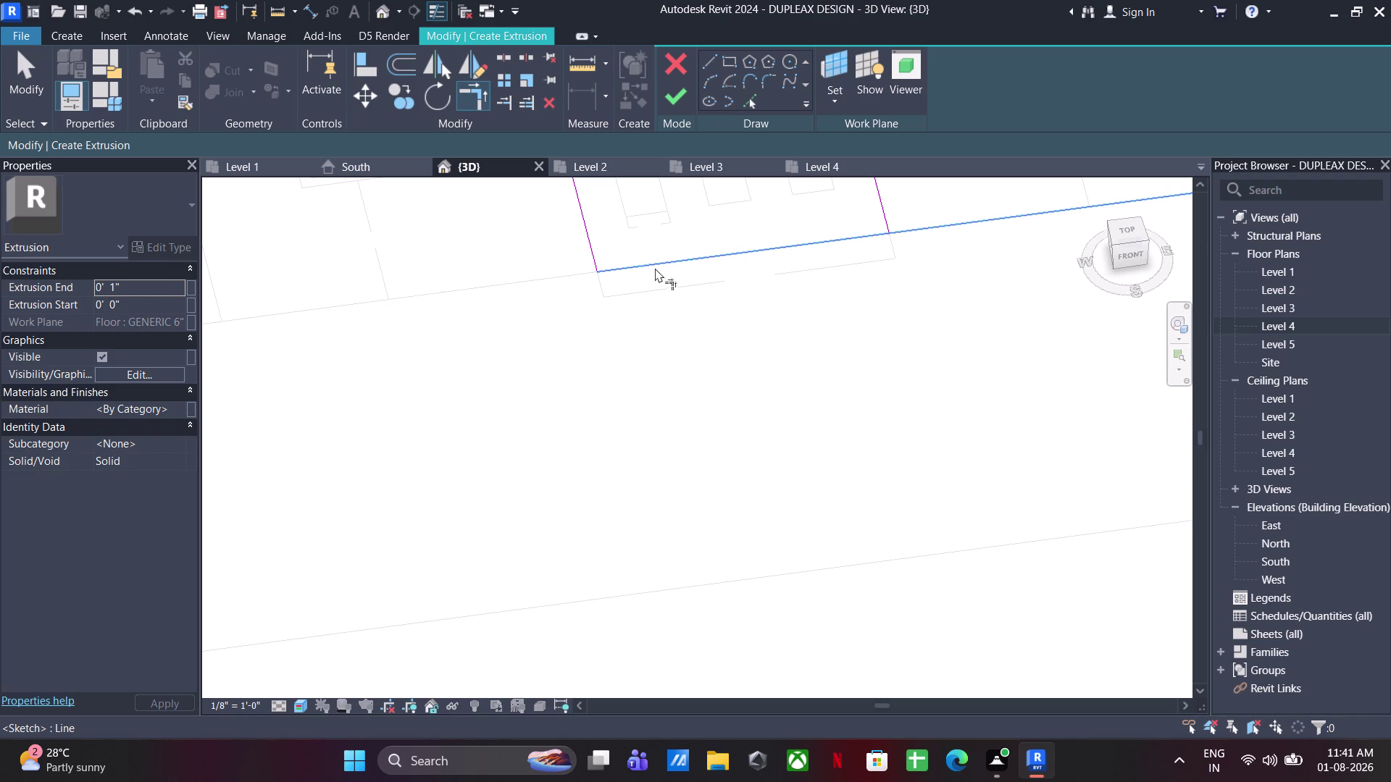
click(826, 236)
click(897, 212)
click(884, 221)
click(864, 235)
scroll(down, 3)
middle_drag(845, 265, 829, 496)
key(Escape)
key(Escape)
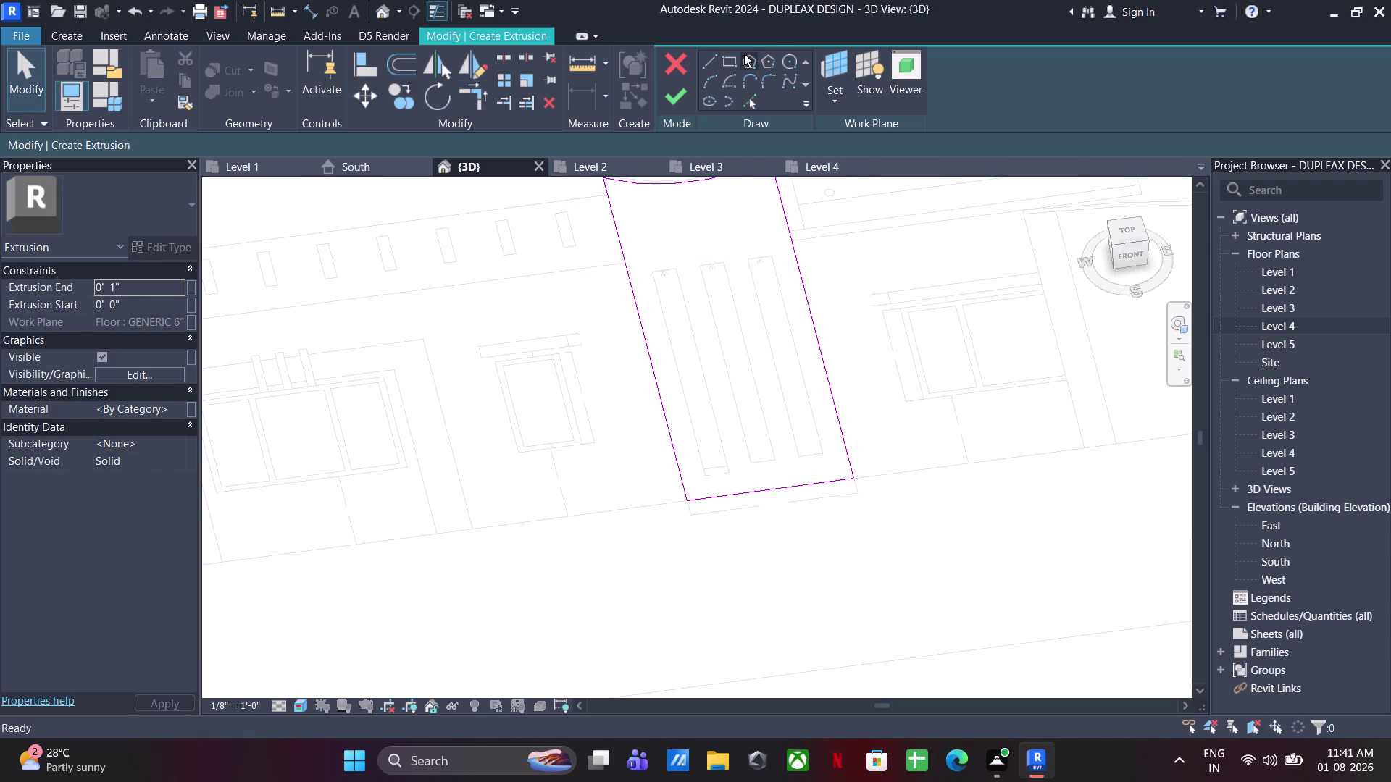
Sketch a rectangle inside the curved-top outline.
click(725, 63)
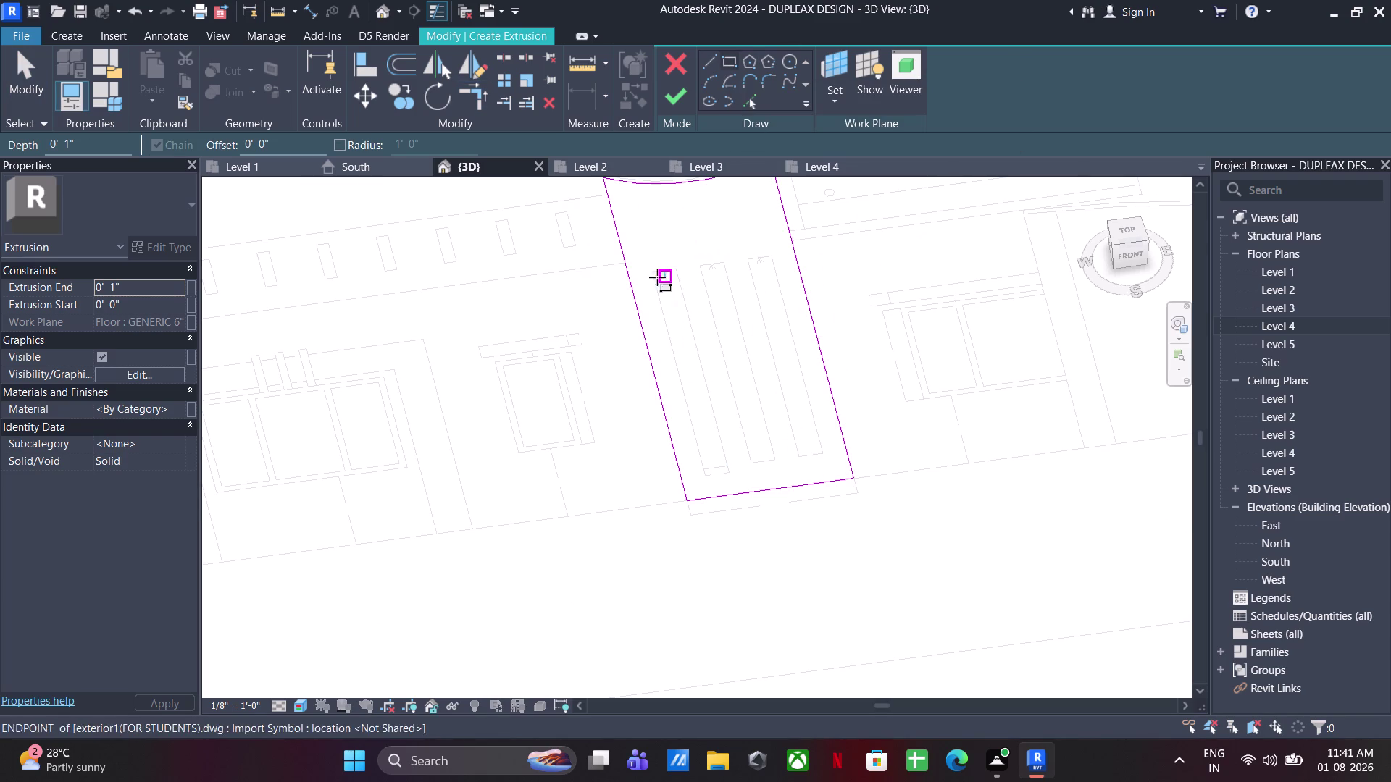
scroll(up, 3)
click(667, 270)
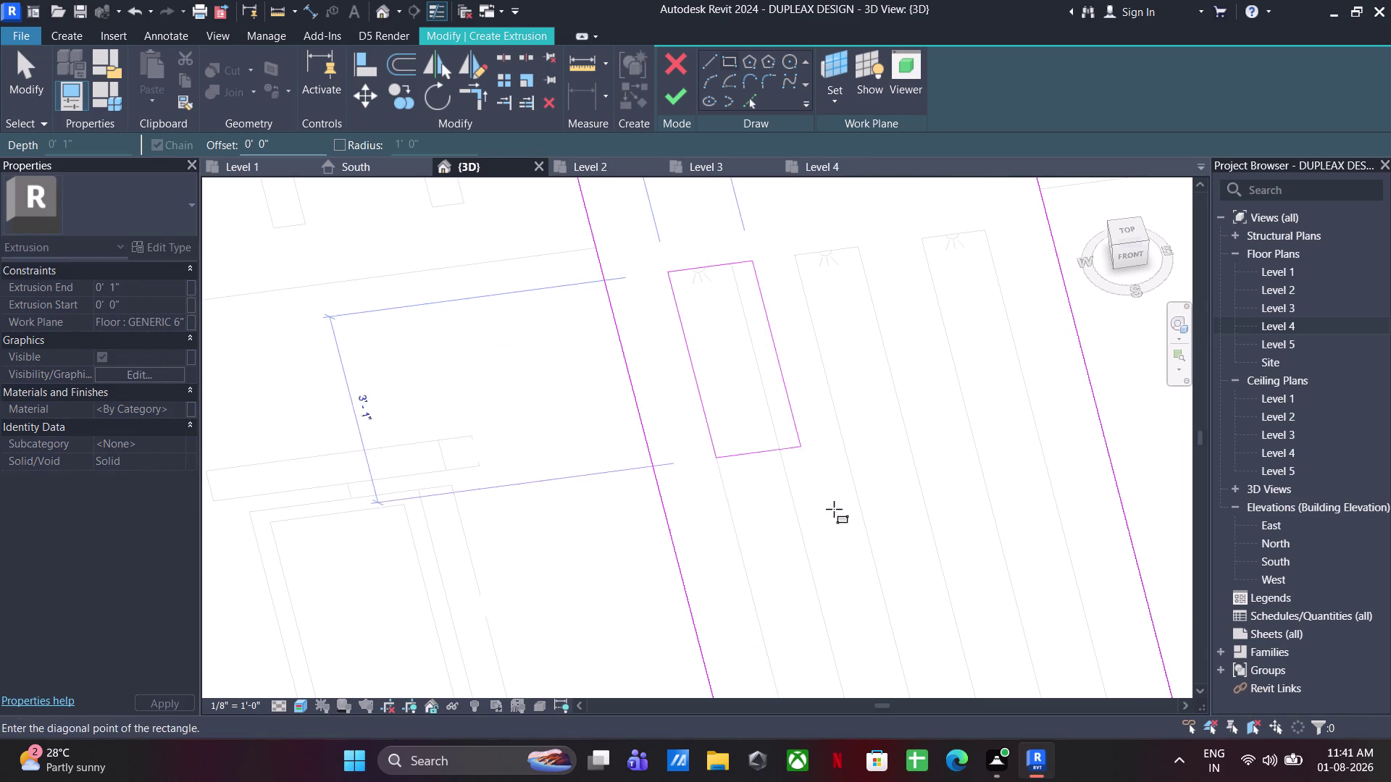
scroll(down, 3)
middle_drag(844, 539, 738, 235)
click(760, 453)
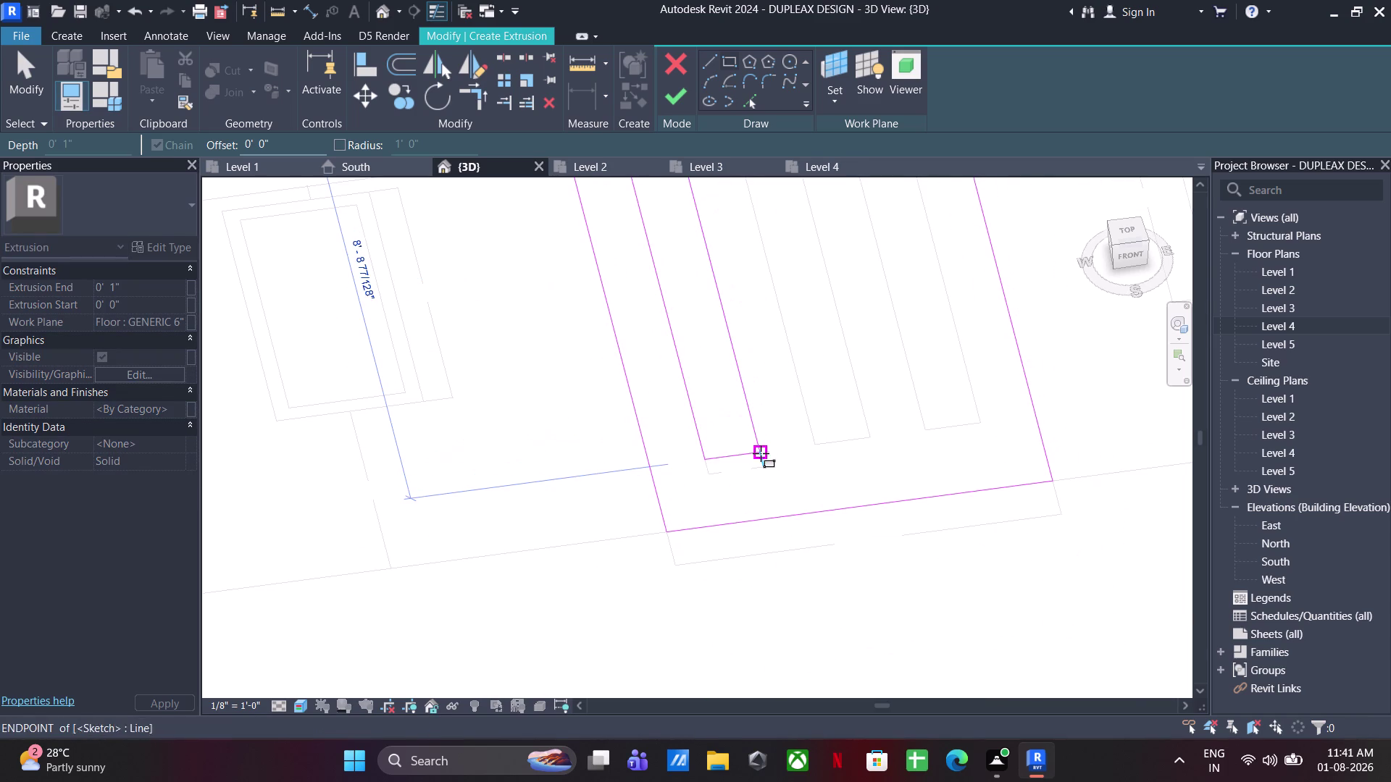
click(819, 441)
Draw the slot edge lines inside the frame.
scroll(down, 3)
middle_drag(838, 287, 847, 589)
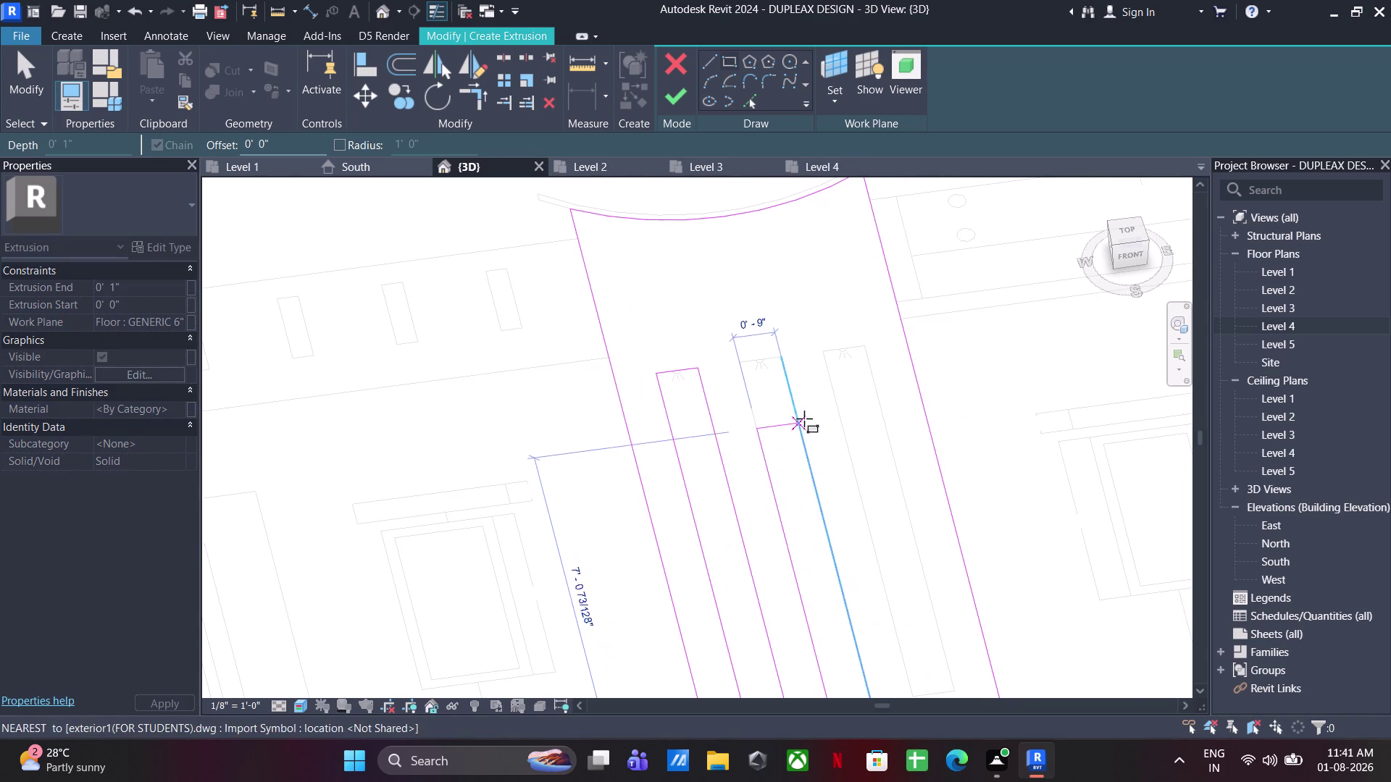
click(782, 353)
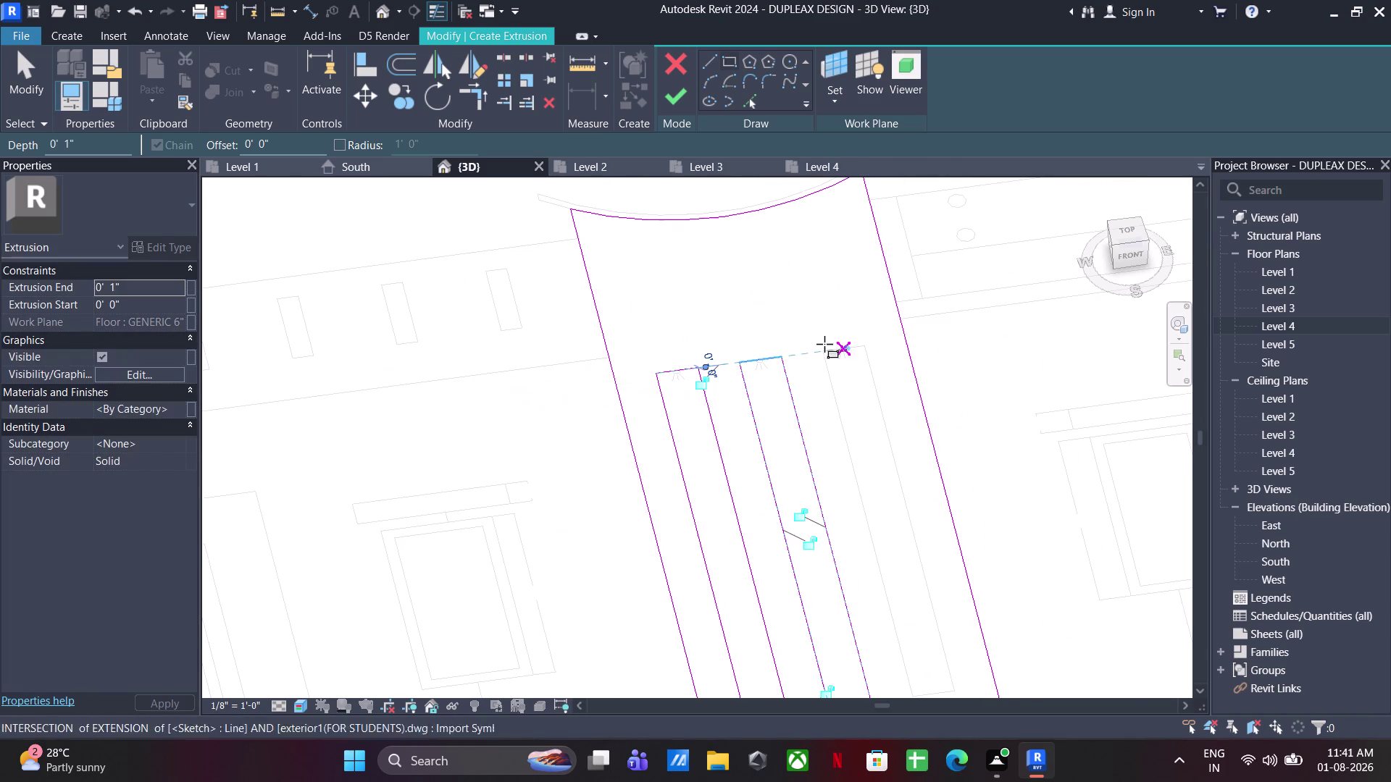
click(821, 350)
middle_drag(898, 498, 798, 231)
scroll(down, 3)
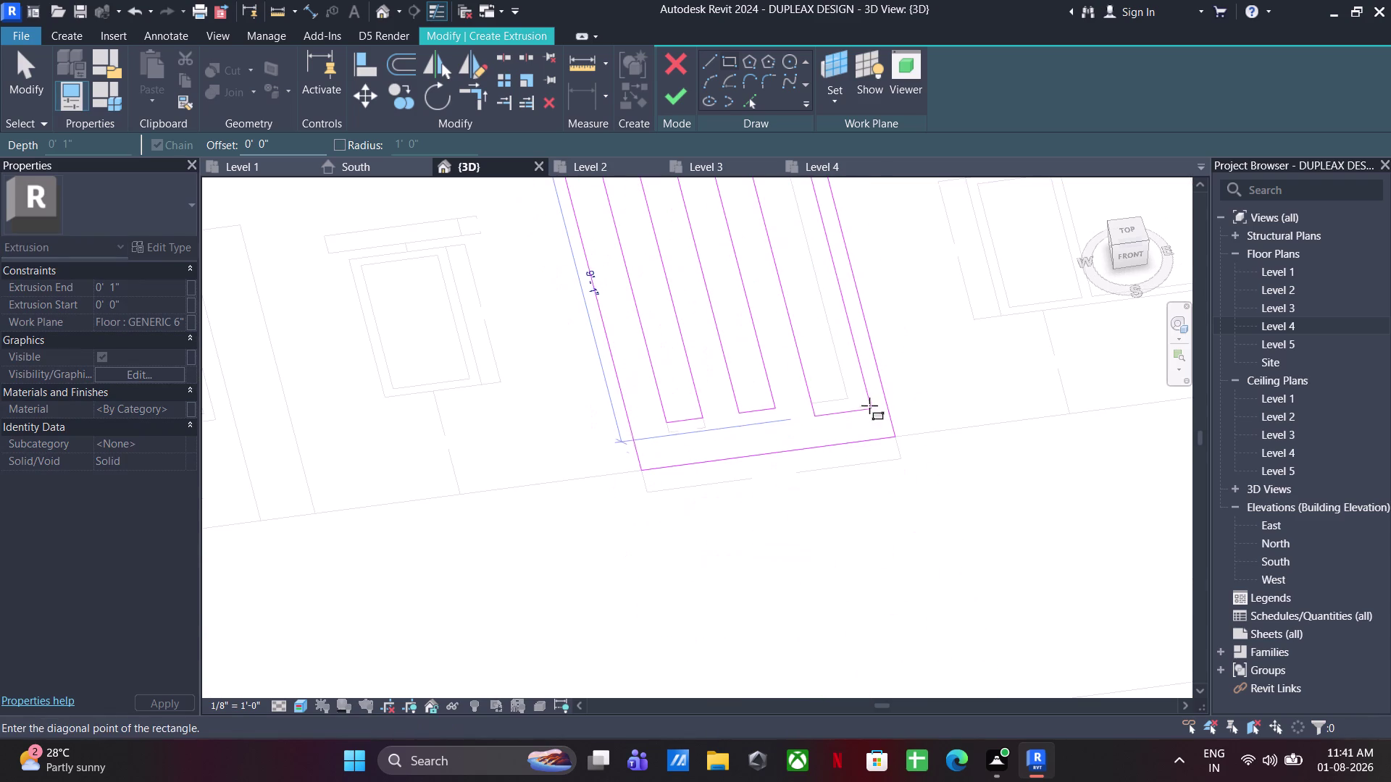
click(845, 399)
key(Escape)
key(Escape)
Set the extrusion depth to 4 1/2" and select the sketch lines.
click(129, 285)
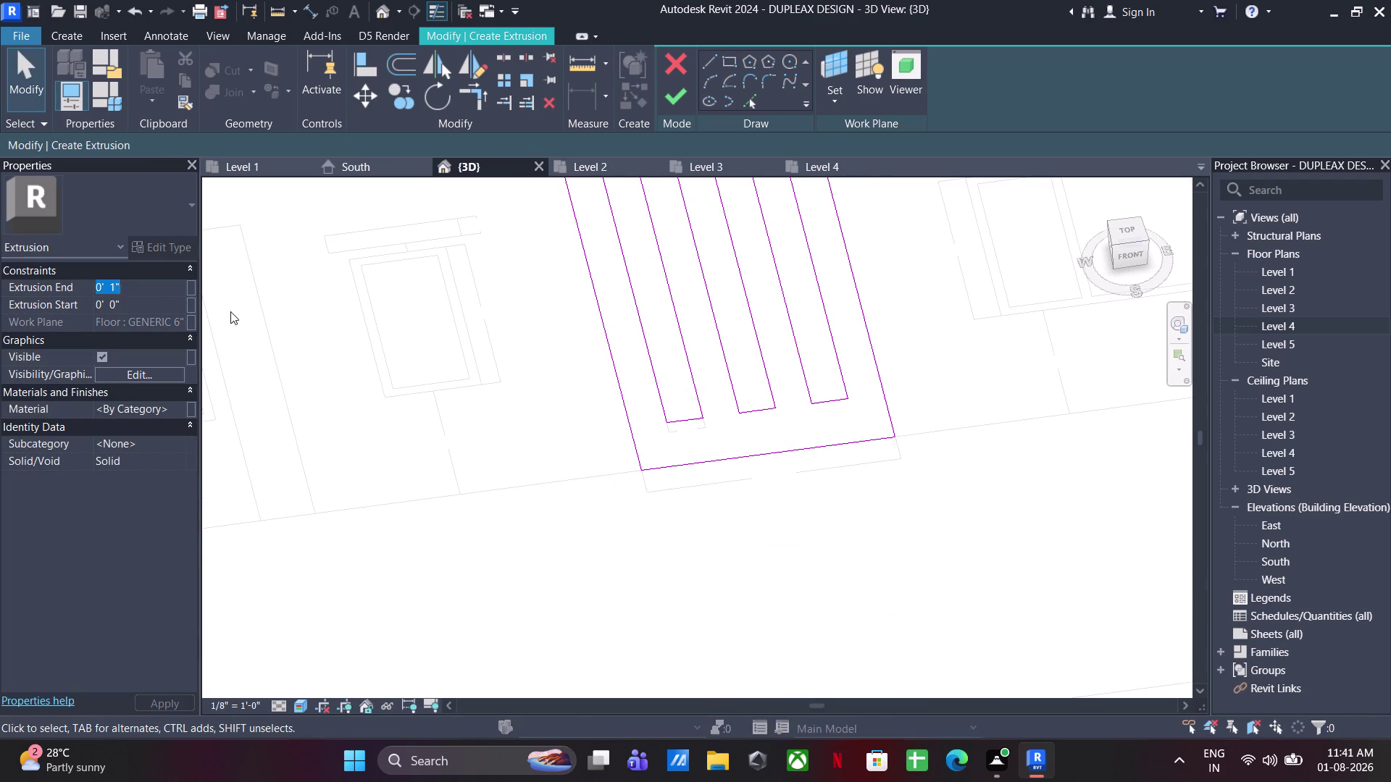
text(4.5")
key(Return)
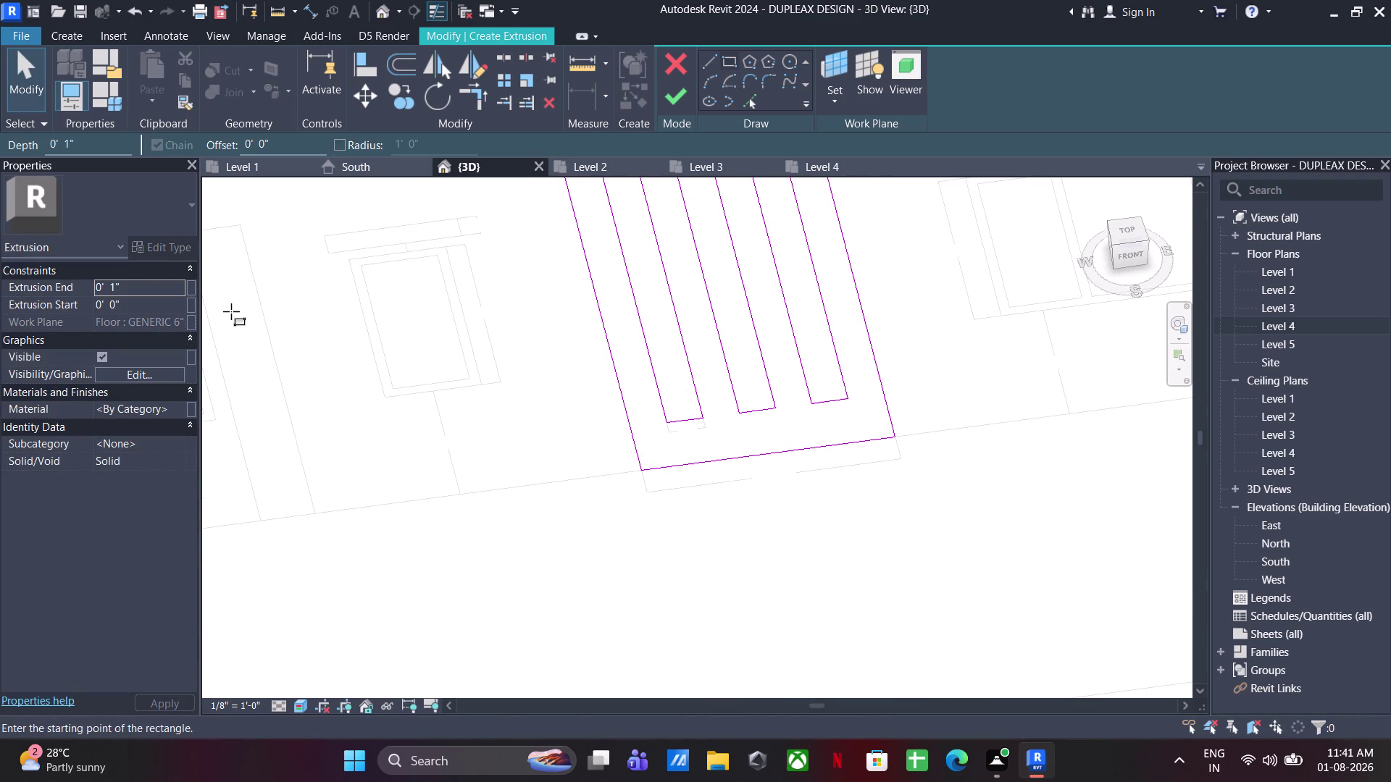
click(141, 285)
text(4.)
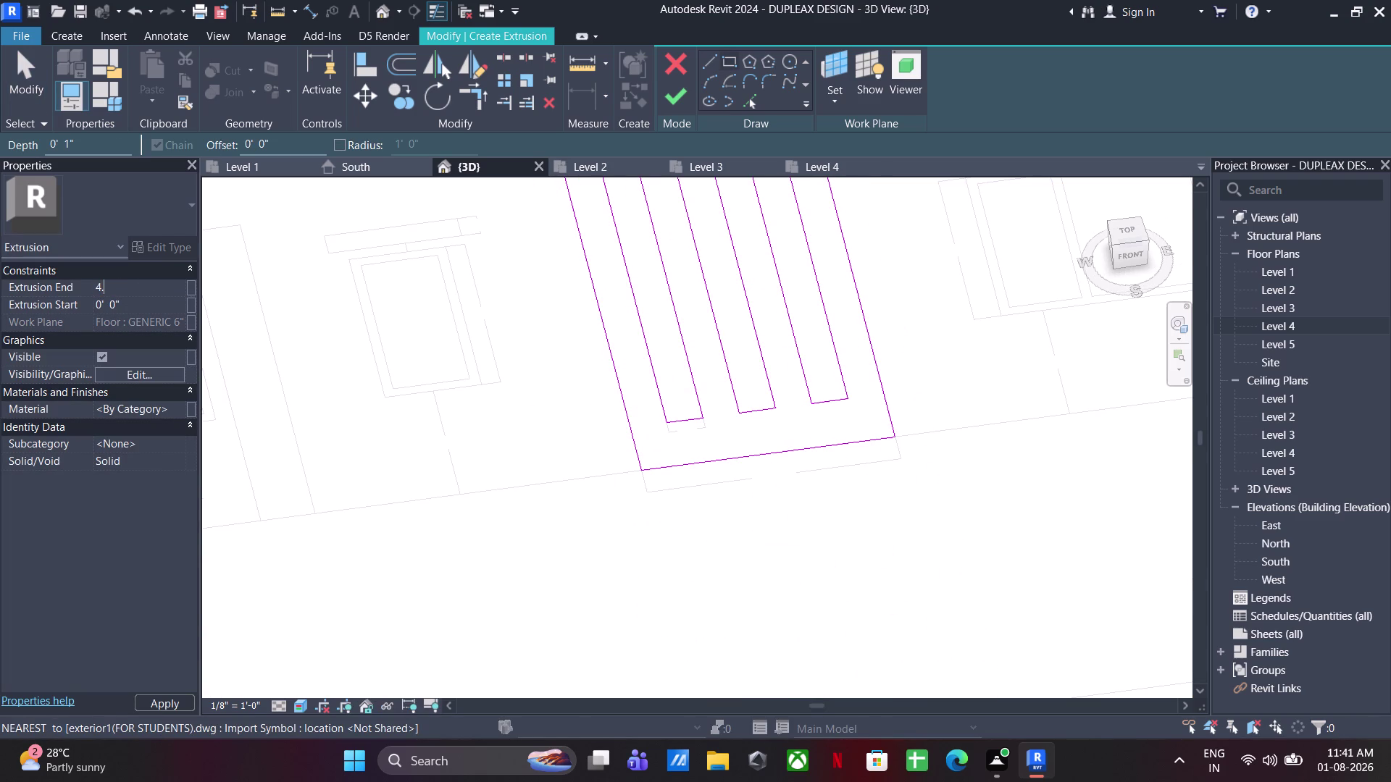
key(5)
key(shift+quotedbl)
key(Return)
scroll(down, 3)
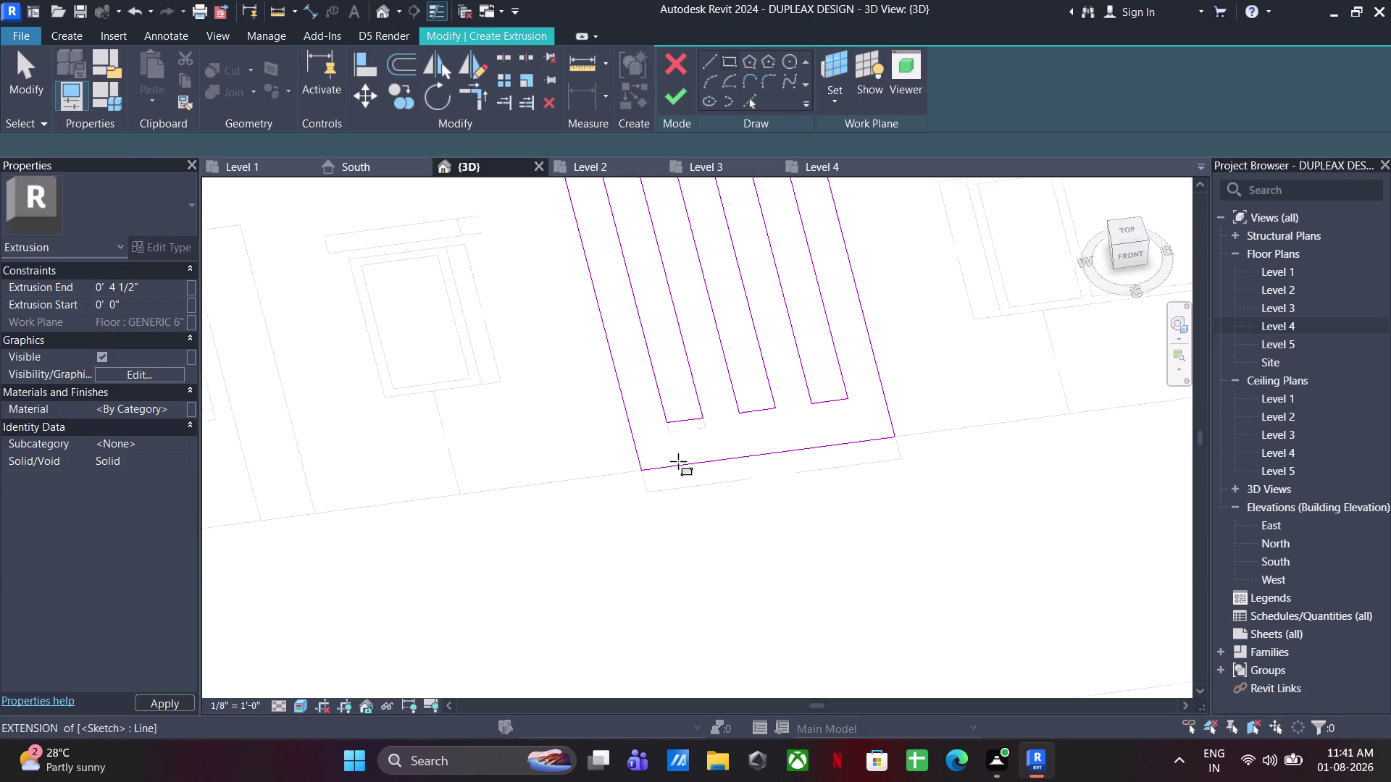
middle_drag(678, 462, 686, 577)
key(Escape)
key(Escape)
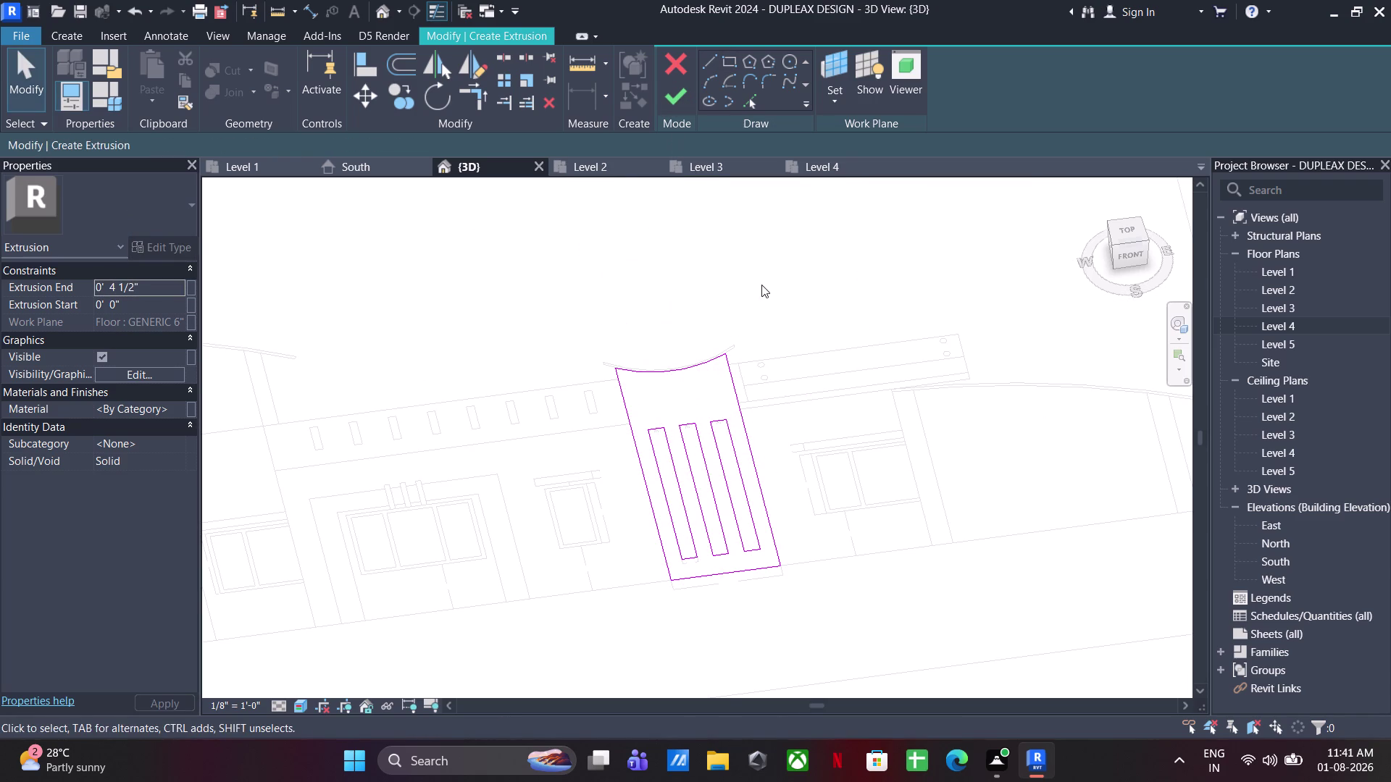
drag(774, 283, 575, 630)
Cut the frame sketch and bring the front wall into close view.
key(ctrl+x)
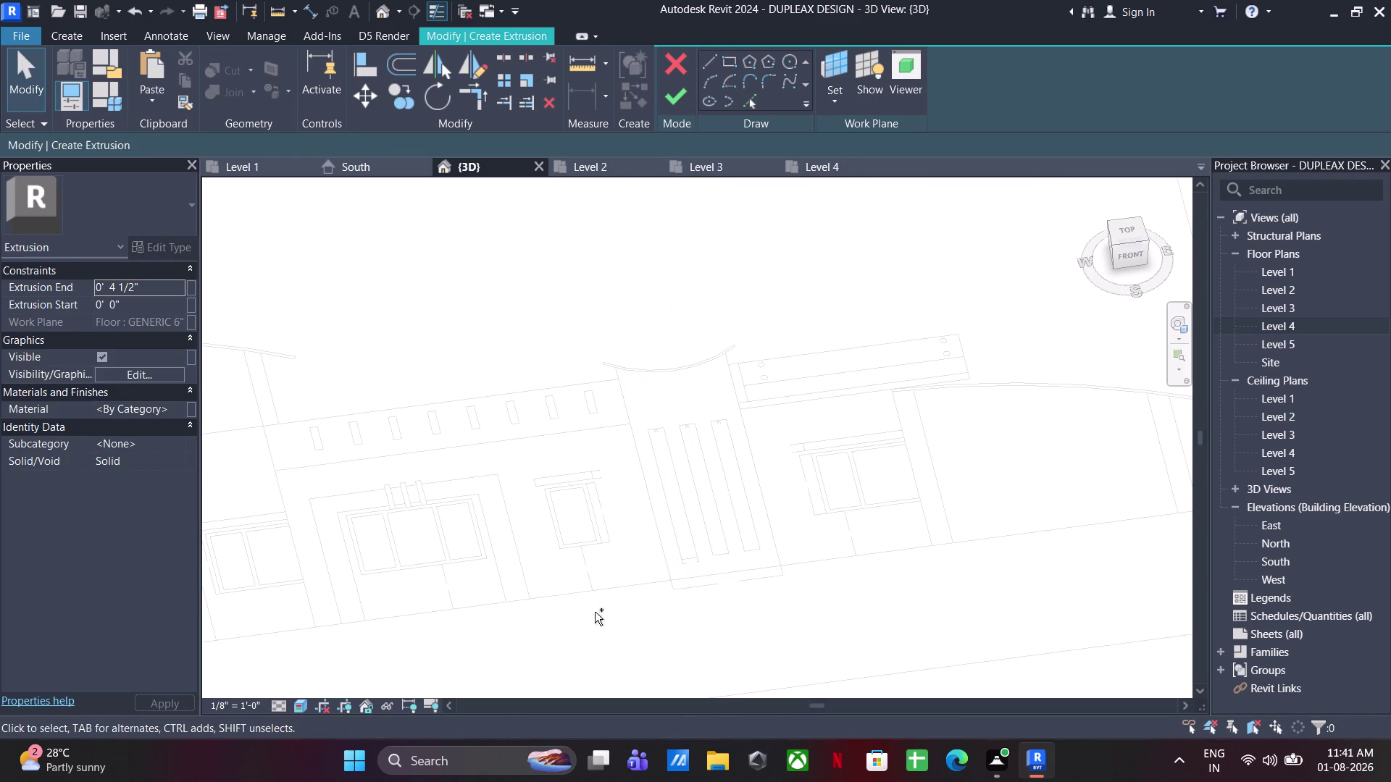
scroll(down, 3)
scroll(down, 3)
middle_drag(674, 414, 1253, 569)
scroll(up, 3)
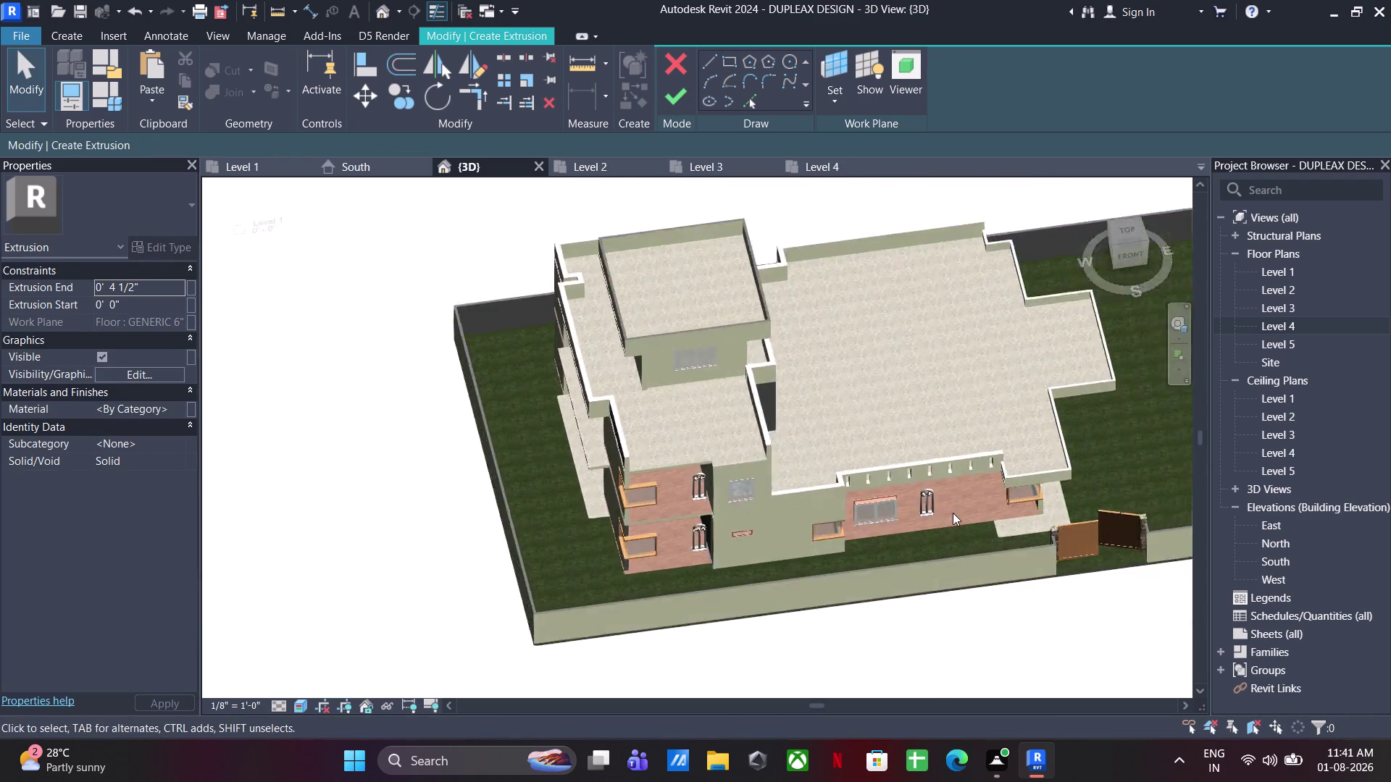
scroll(up, 3)
middle_drag(930, 517, 827, 479)
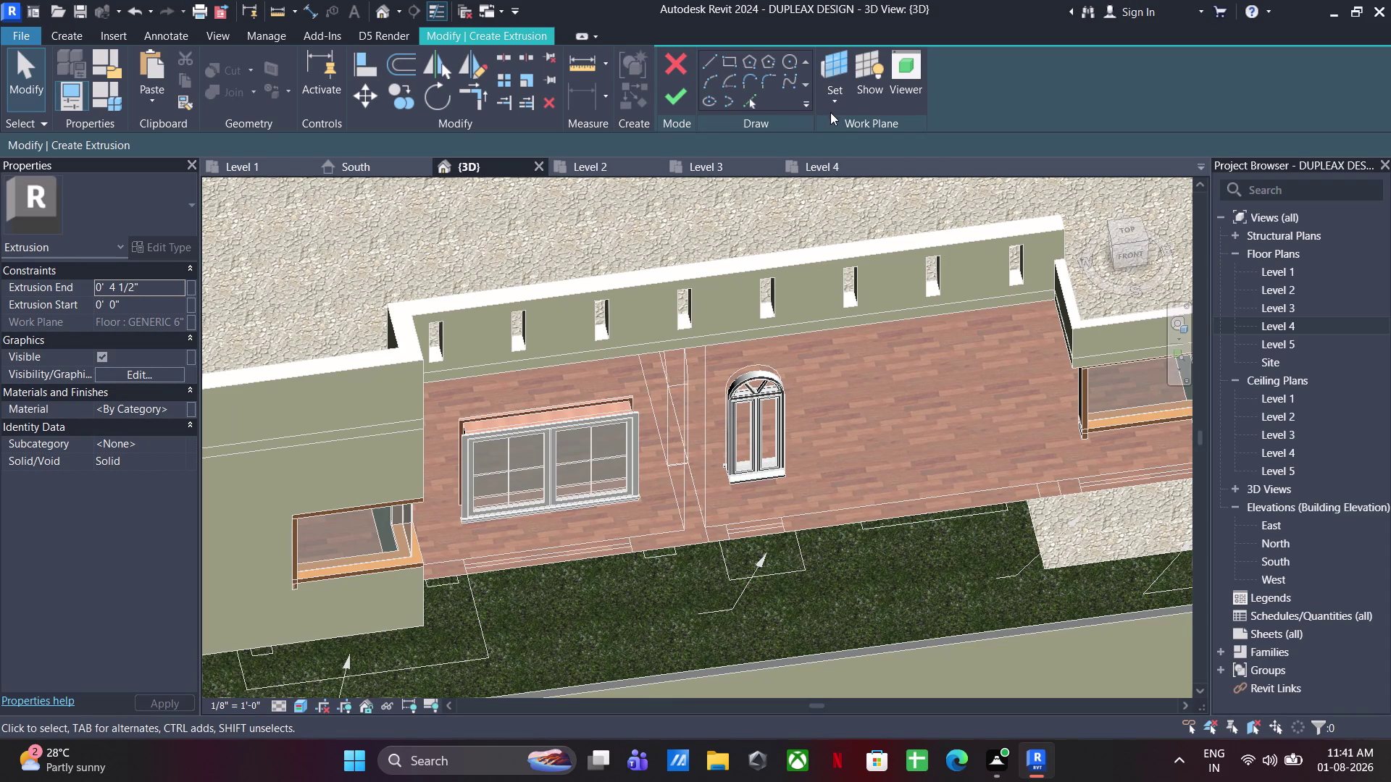
Set the front wall face as work plane and paste the frame sketch onto it.
click(830, 106)
click(861, 174)
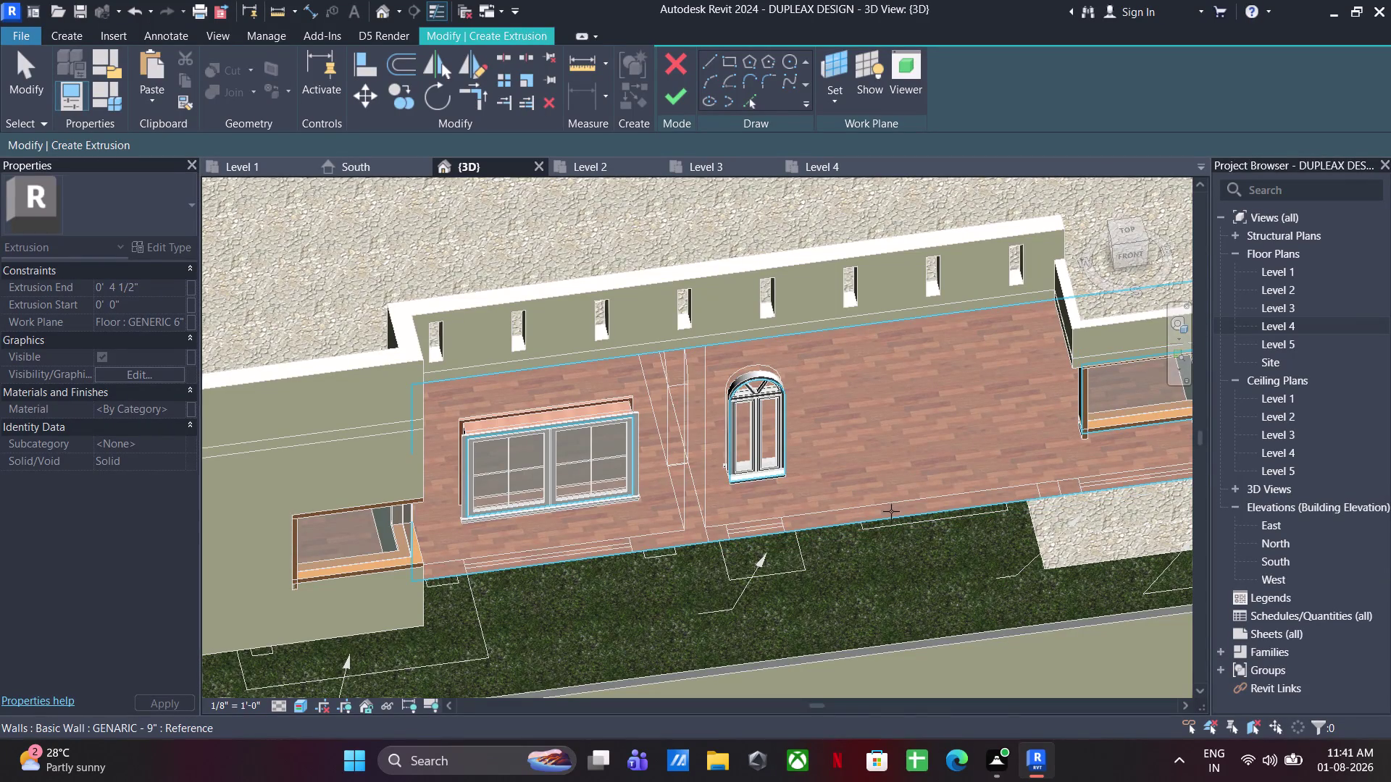
click(891, 513)
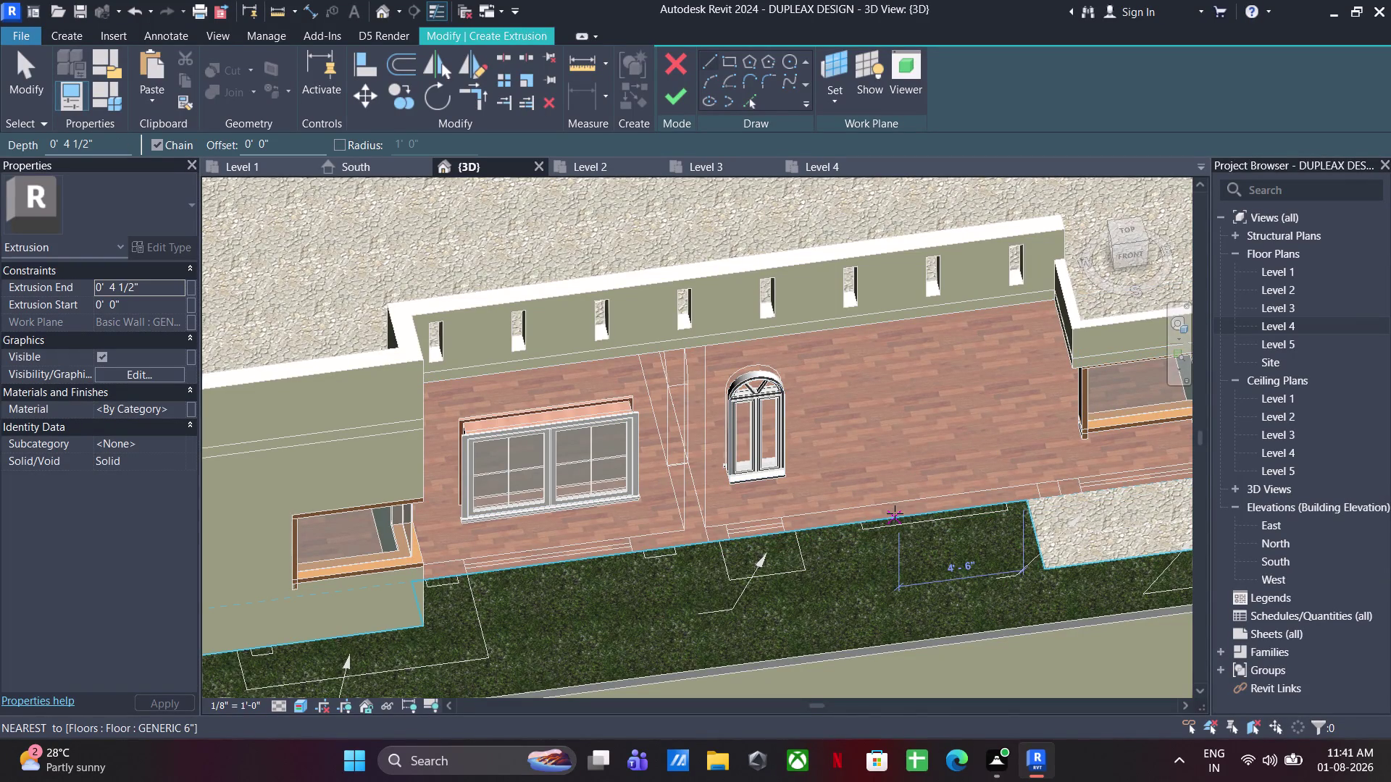
key(ctrl+v)
scroll(up, 3)
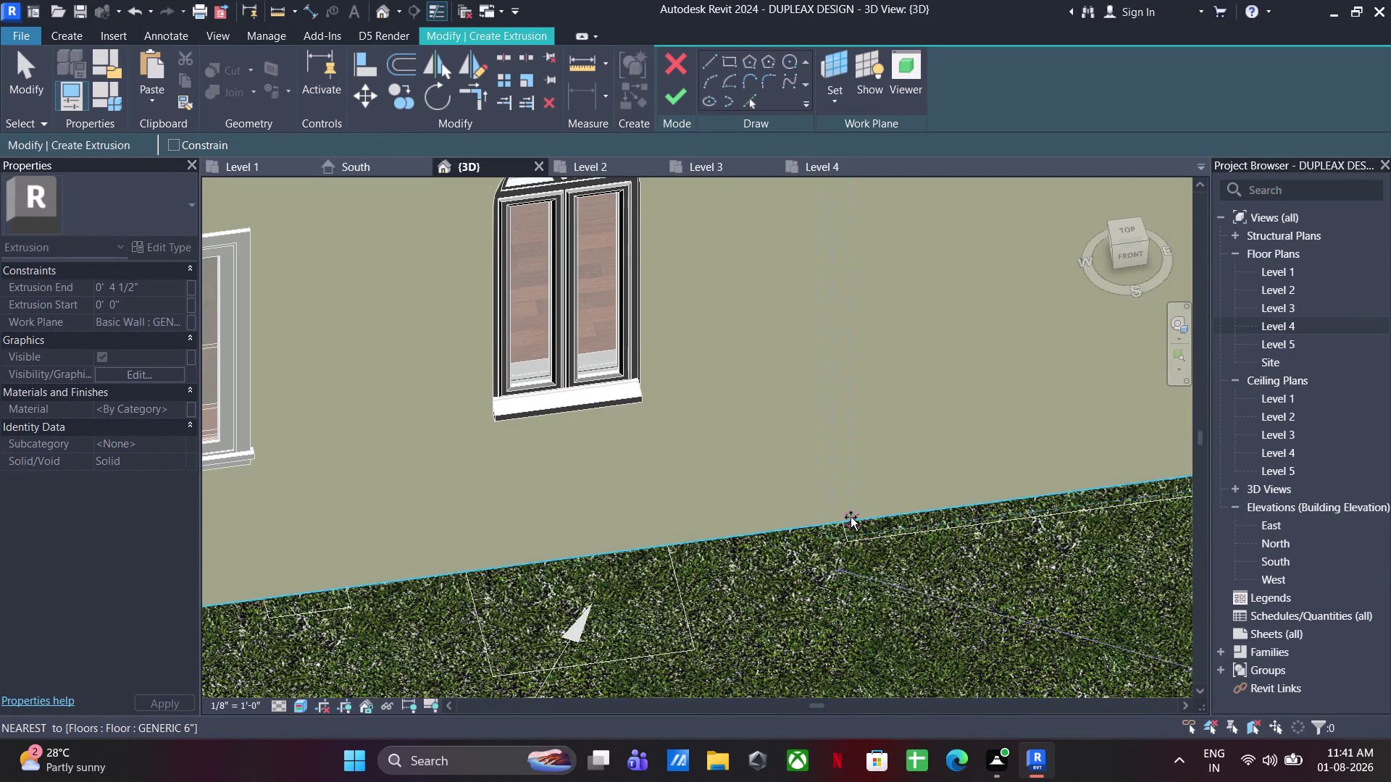
click(842, 525)
scroll(down, 3)
key(Escape)
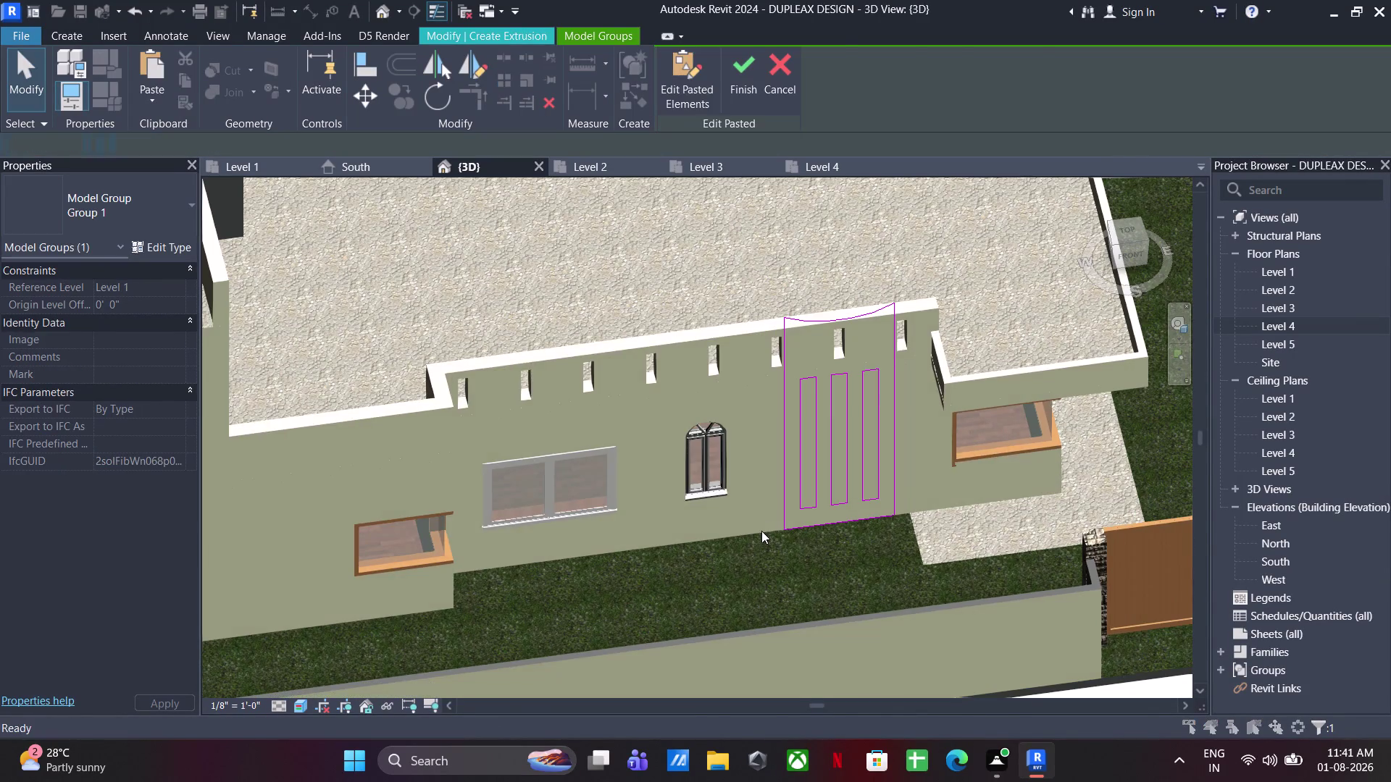
key(Escape)
key(Escape)
key(Escape)
click(670, 94)
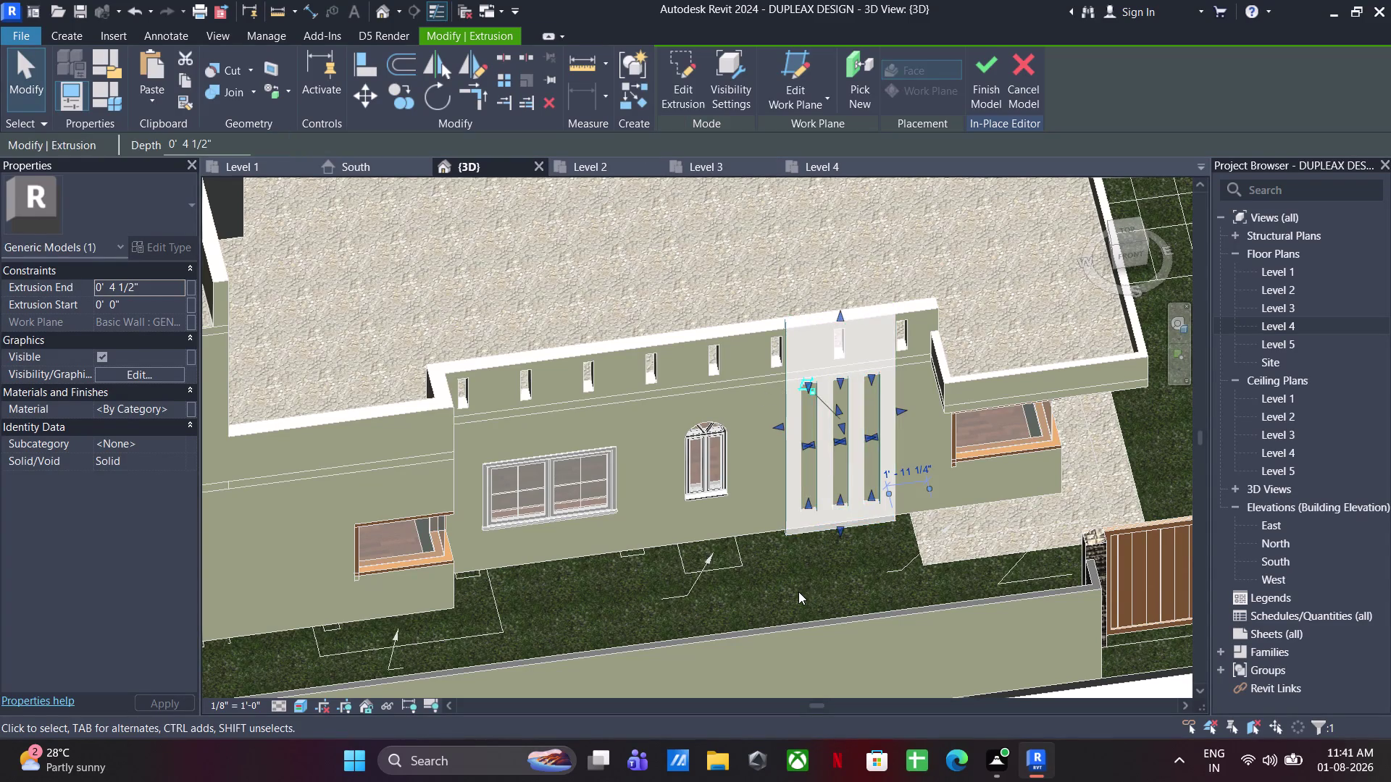
Finish the slotted frame as a solid and open its material options.
click(798, 591)
middle_drag(799, 587, 873, 631)
click(795, 562)
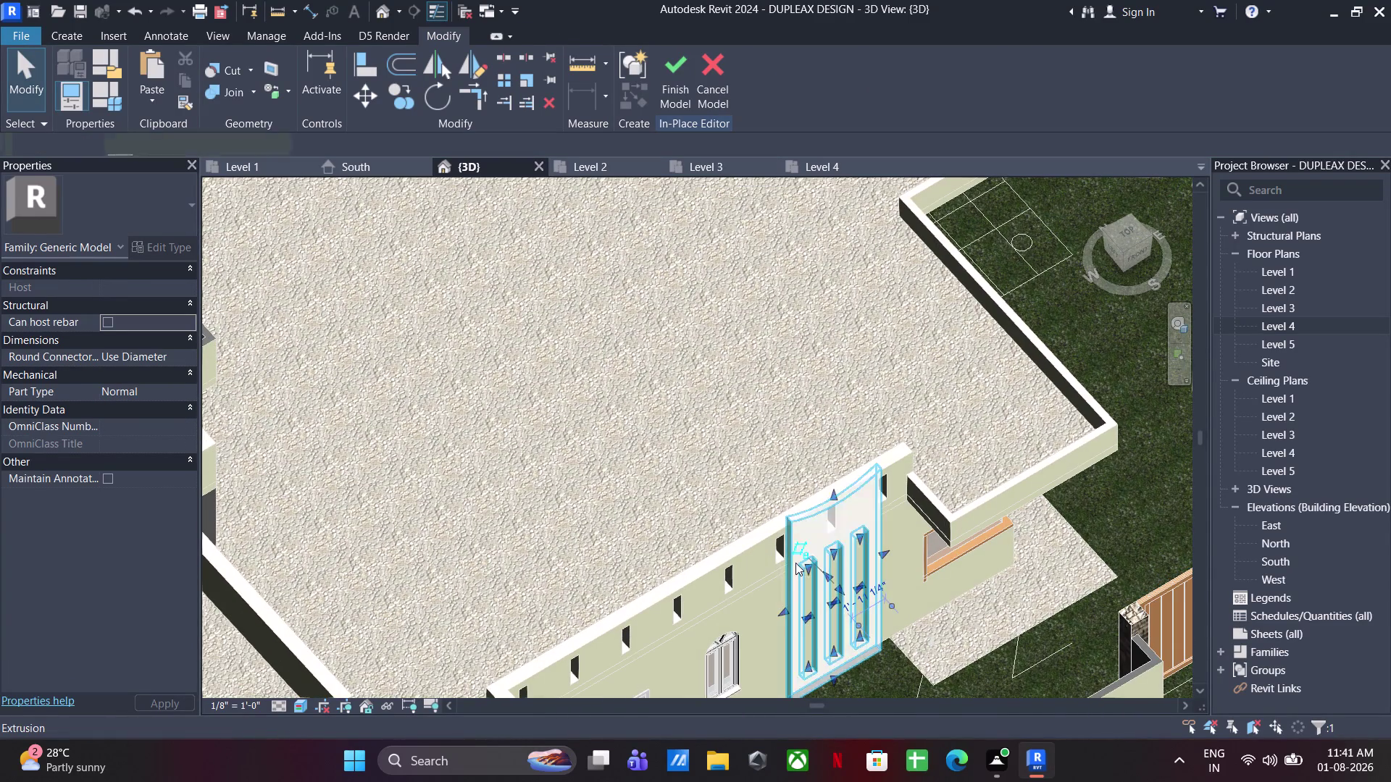
click(183, 406)
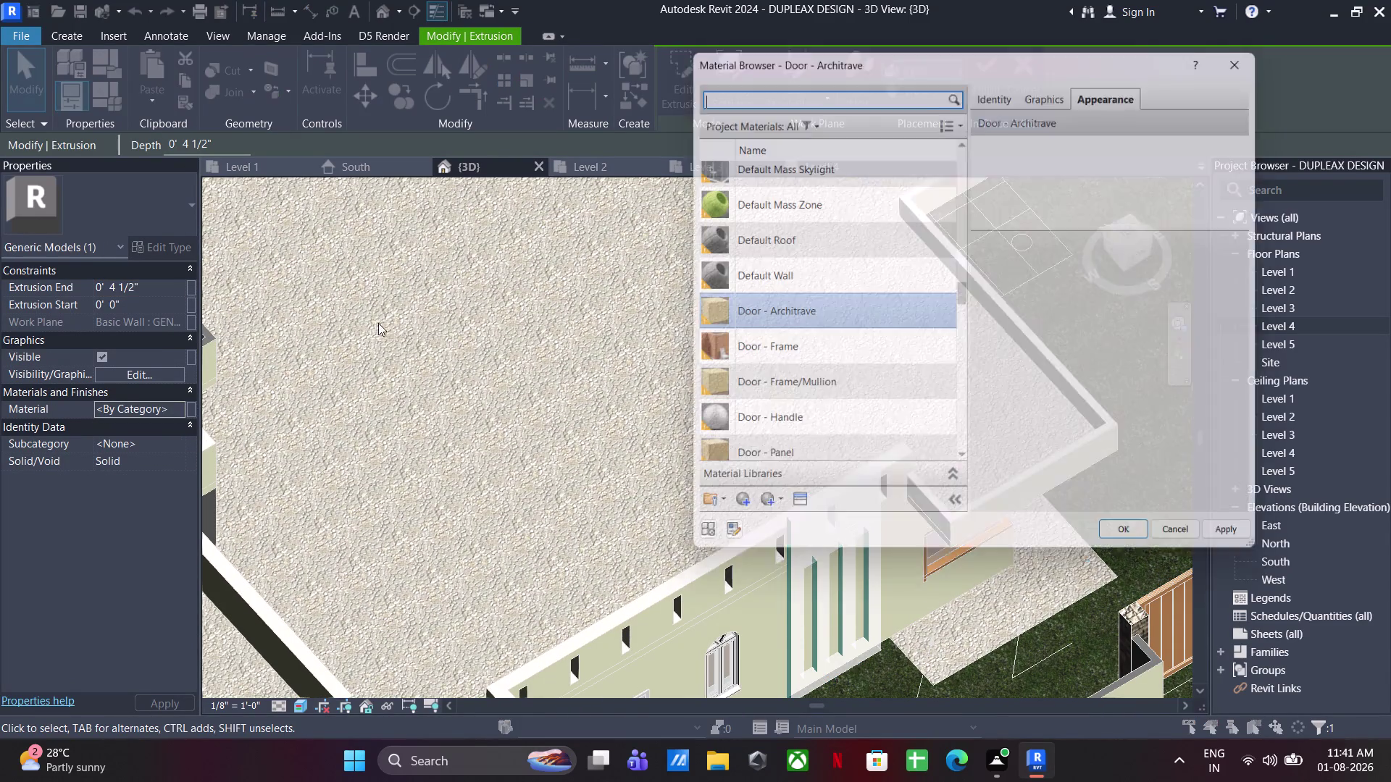
click(734, 514)
click(754, 542)
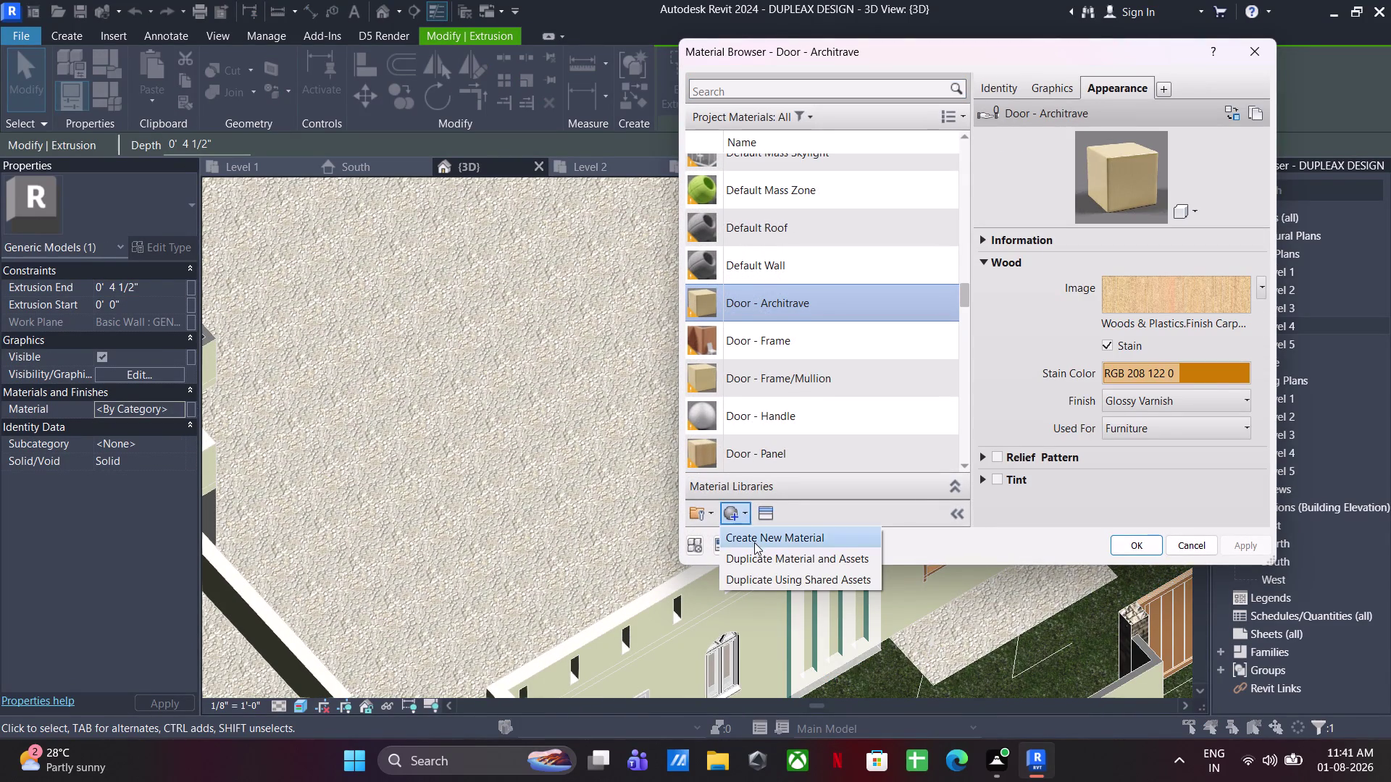
Create a new material named 'design 1'.
right_click(791, 310)
click(827, 377)
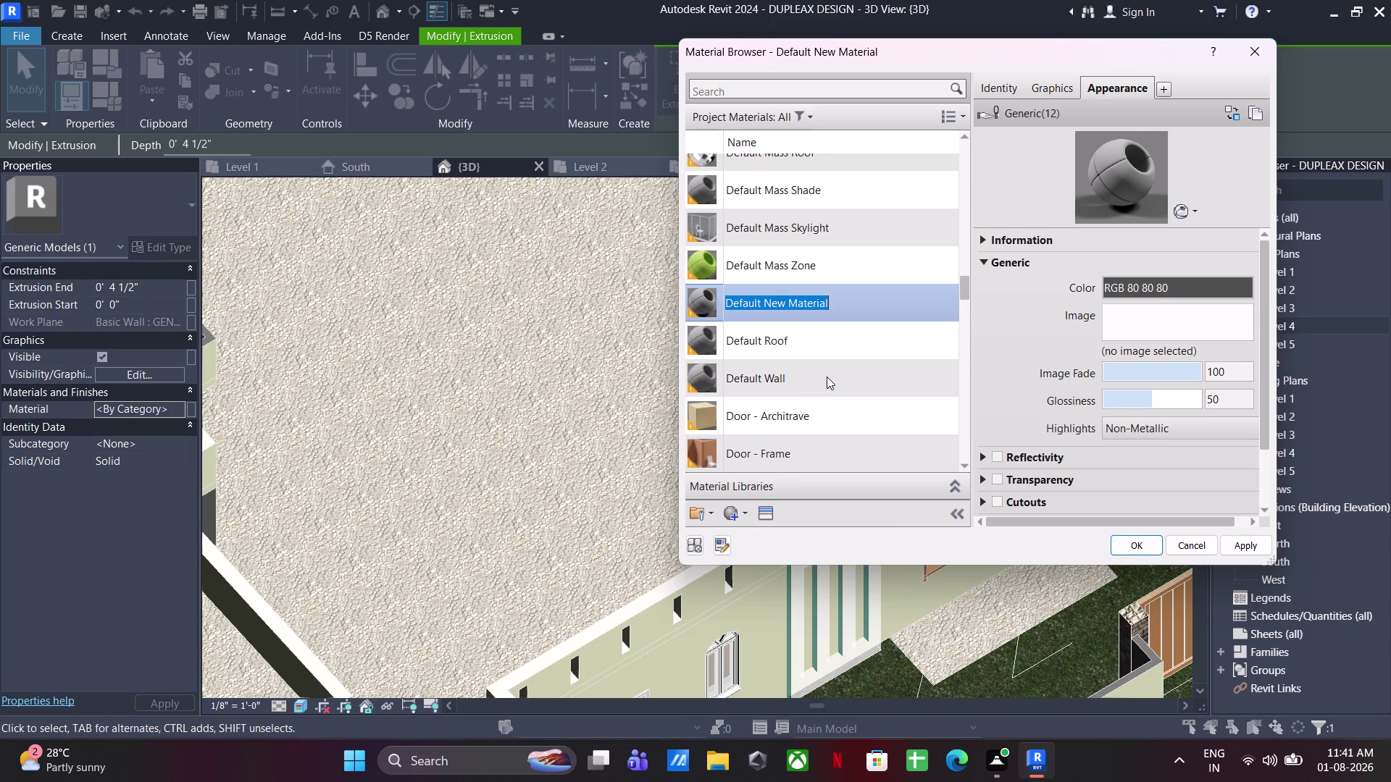
text(design)
key(space)
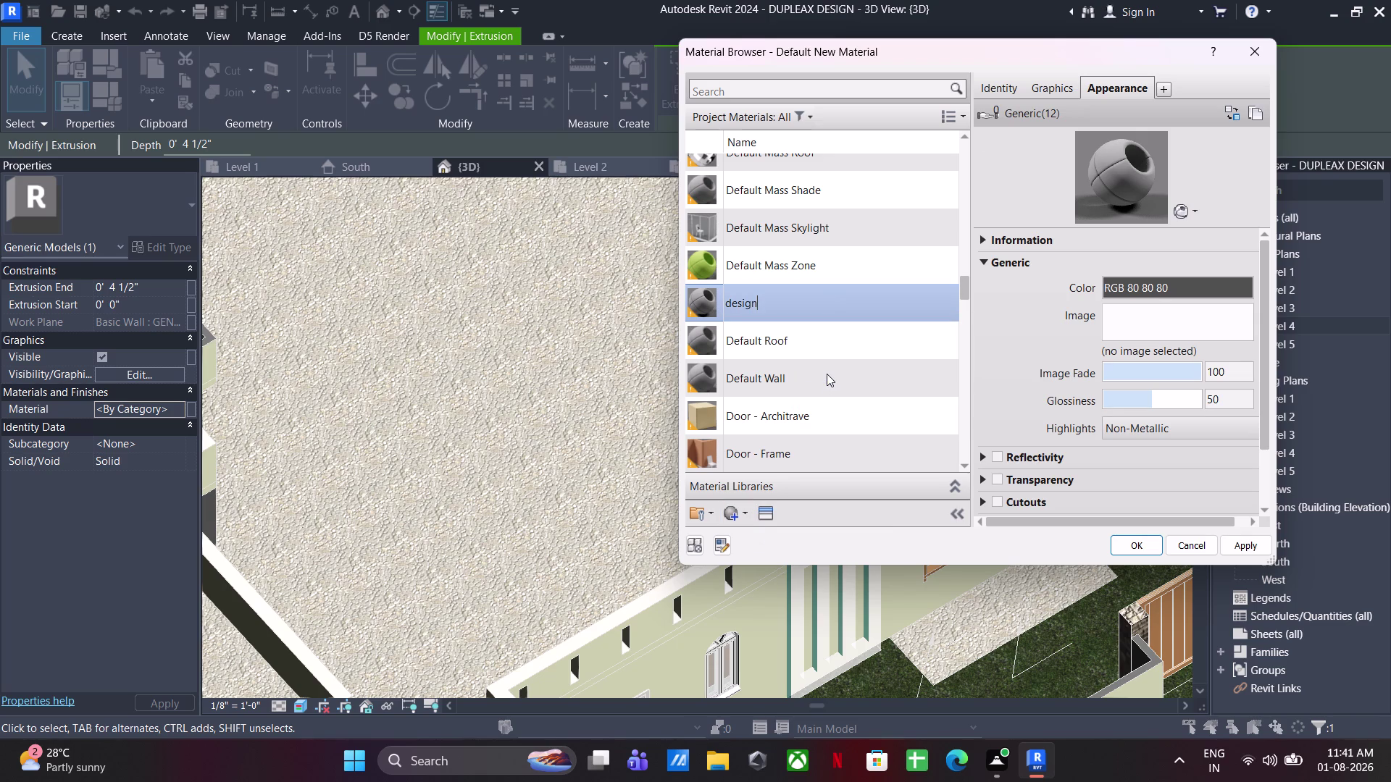
key(1)
click(1000, 372)
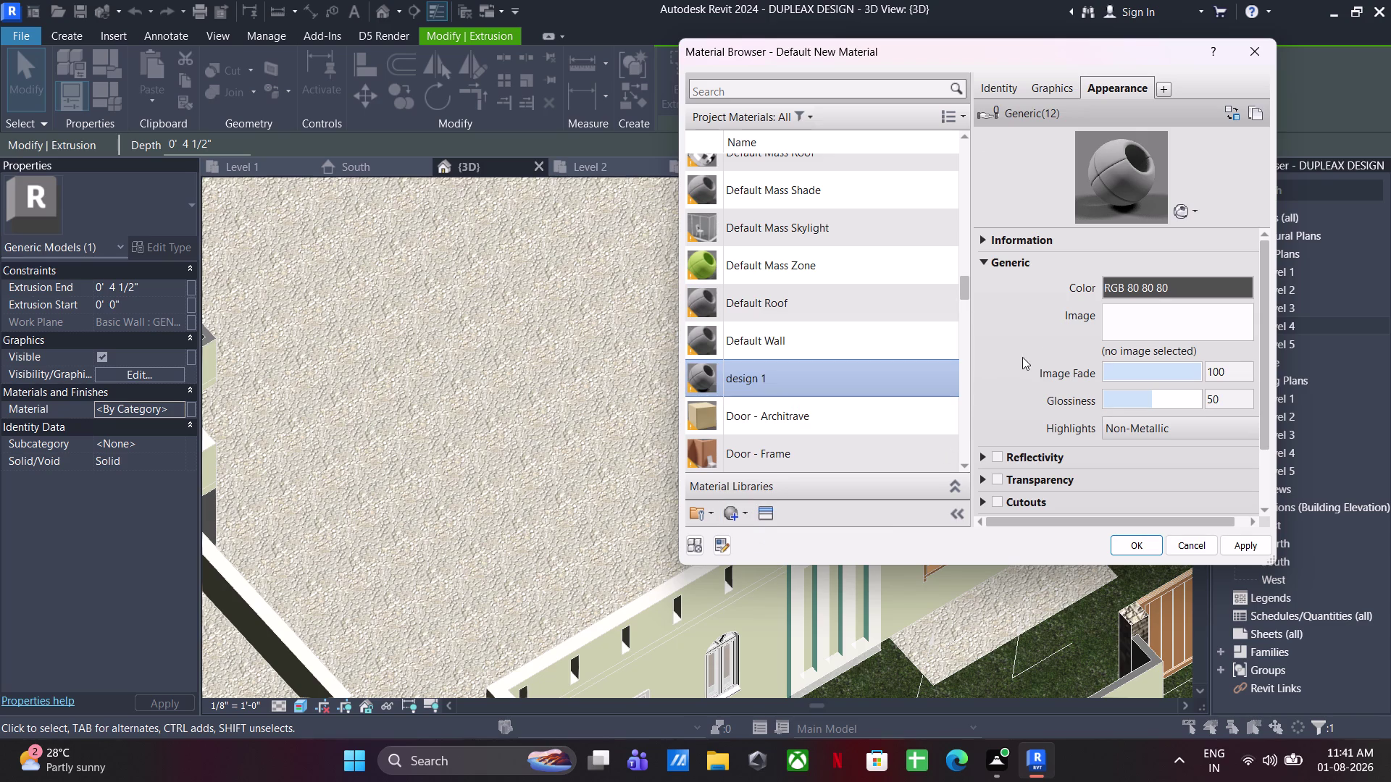
Give 'design 1' a brown colour (RGB 128-064-000) and apply it to the frame.
click(1120, 280)
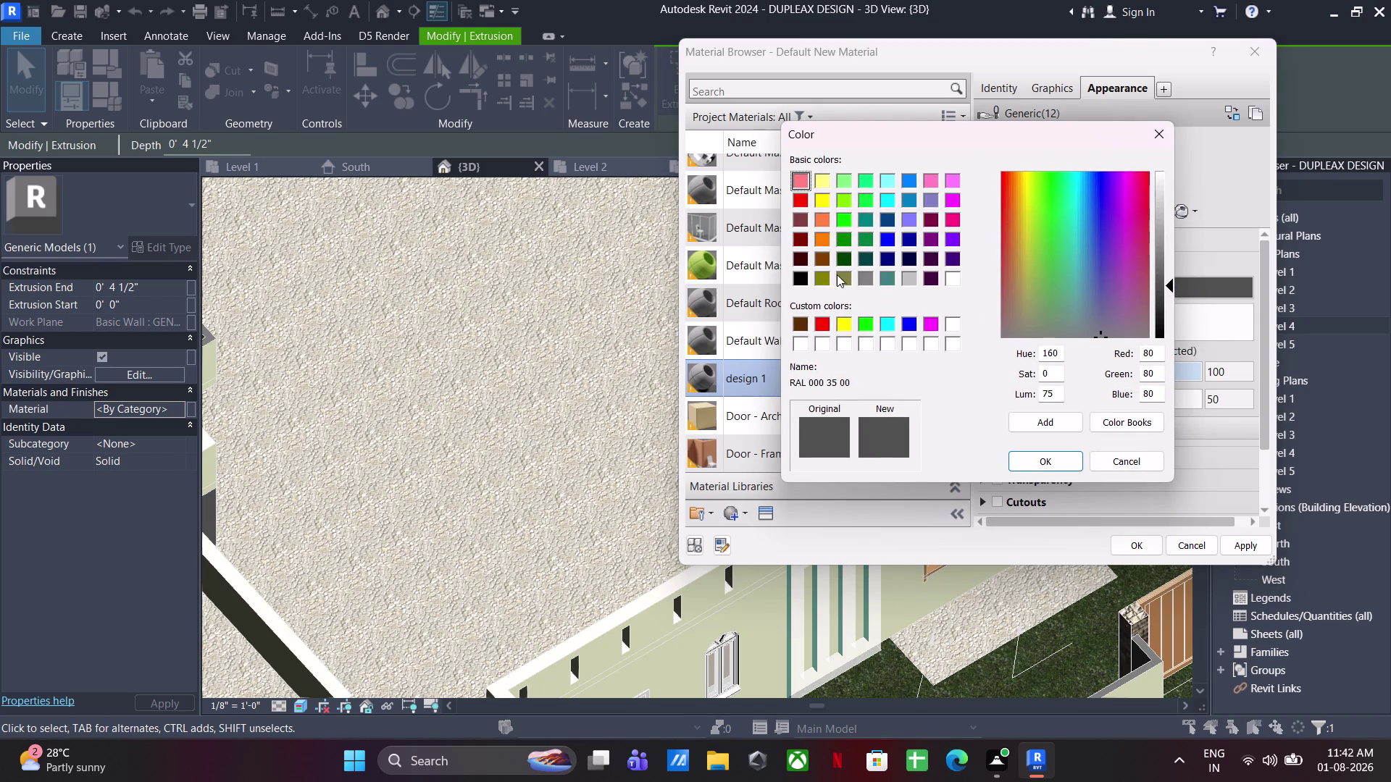
click(818, 253)
click(1041, 459)
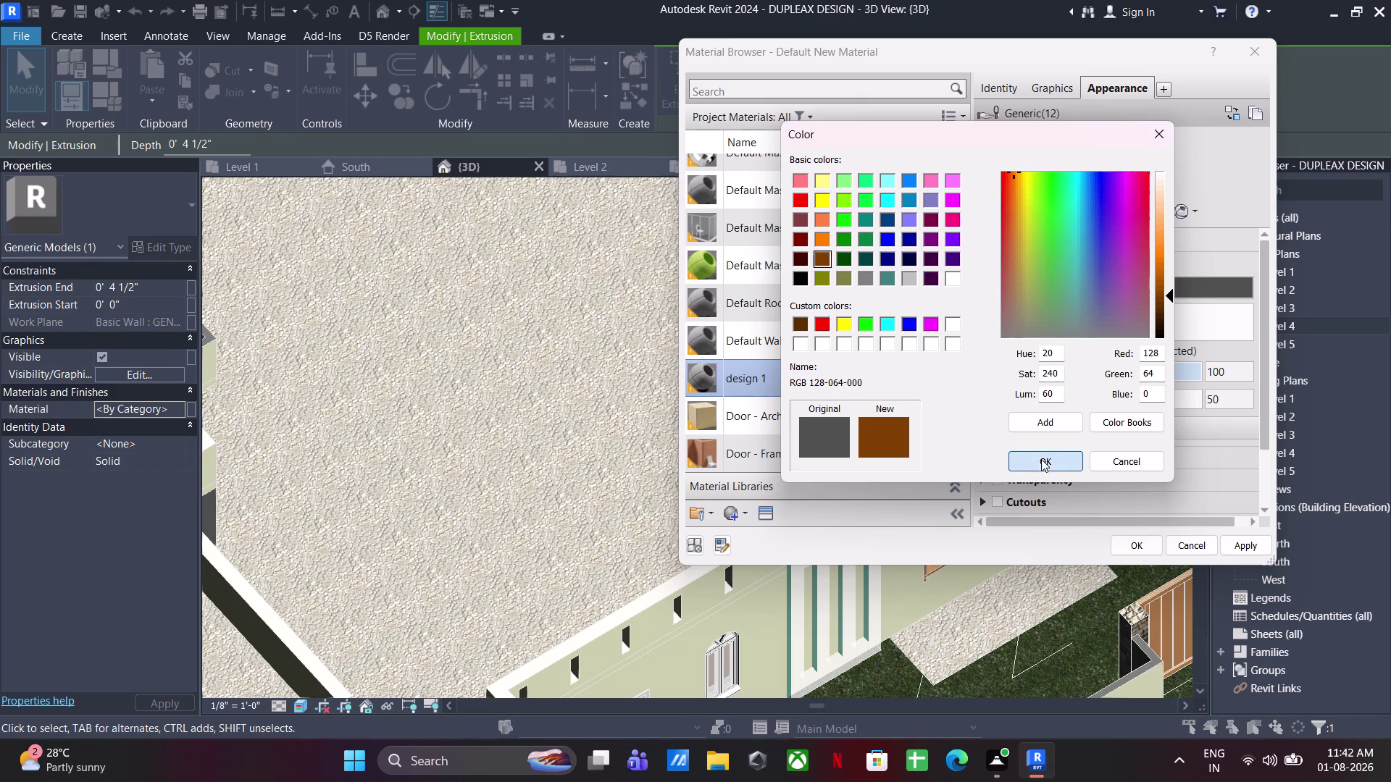
click(1141, 551)
scroll(down, 3)
middle_drag(980, 448, 953, 349)
click(1058, 356)
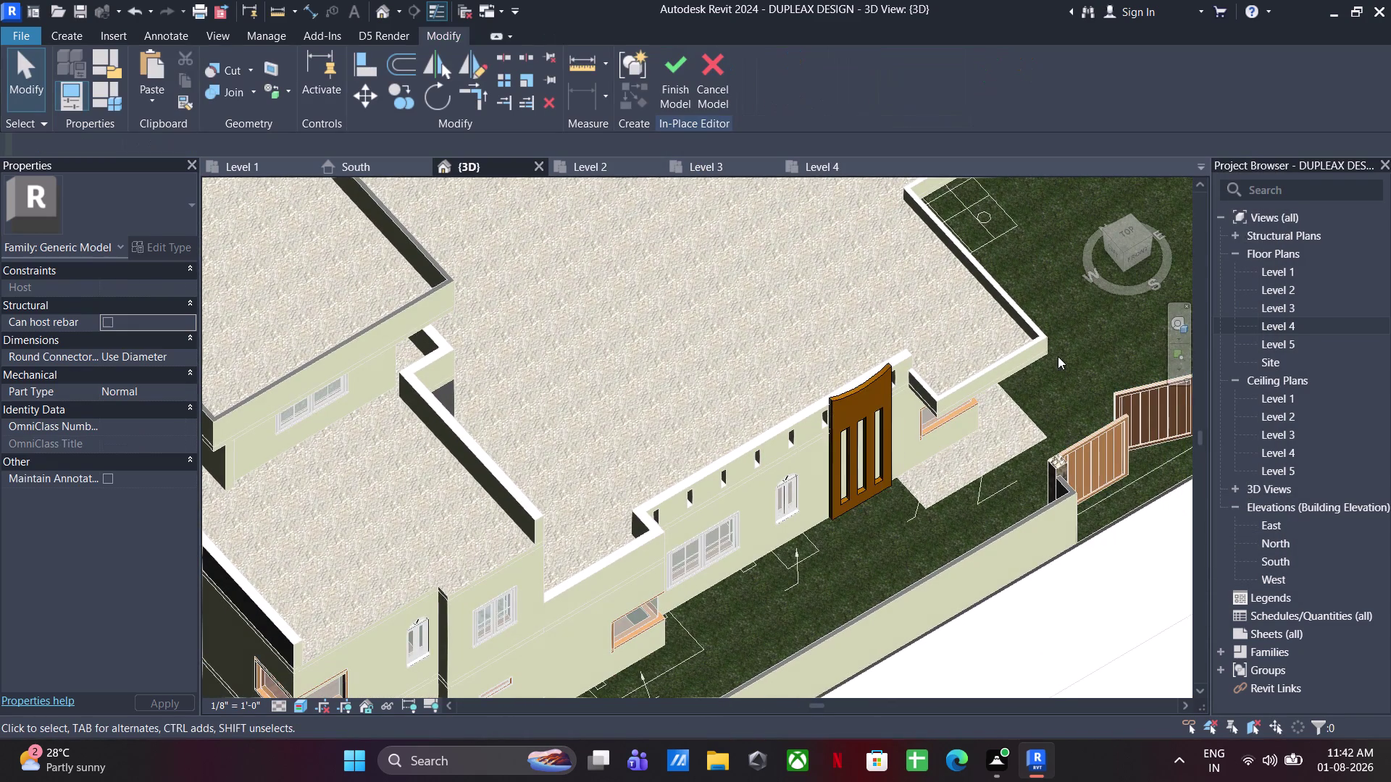
Start a new extrusion in the in-place model and set its work plane.
middle_drag(894, 481, 826, 344)
scroll(down, 3)
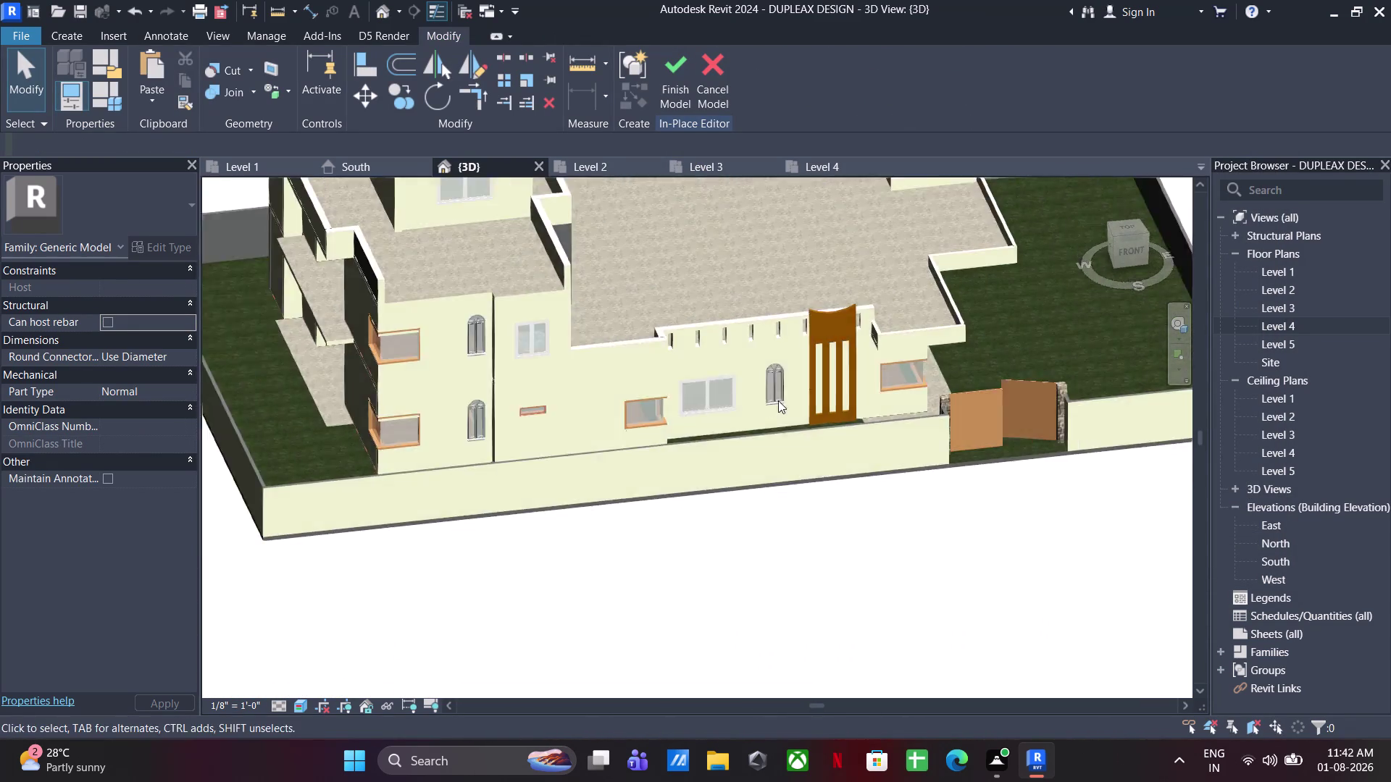
middle_drag(768, 404, 229, 469)
middle_drag(450, 355, 804, 281)
click(61, 28)
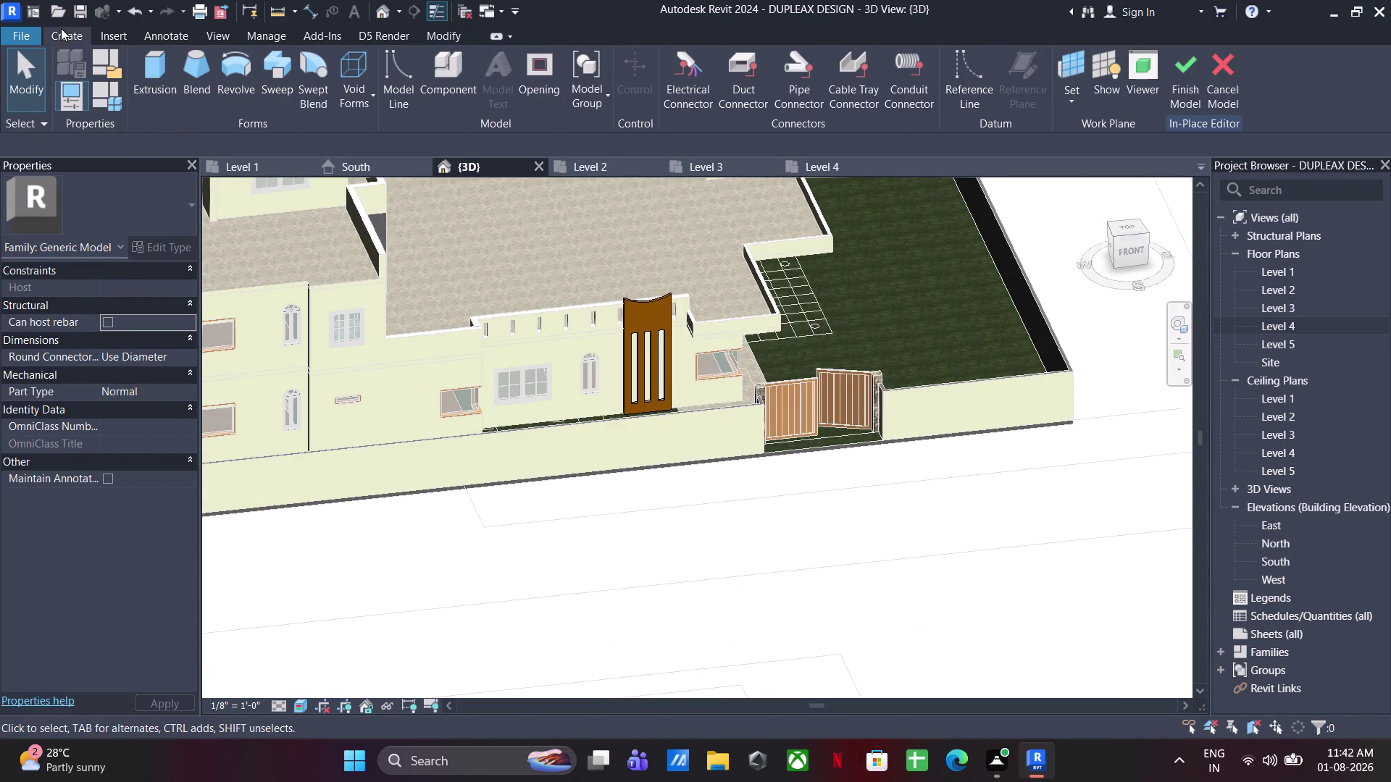
click(164, 68)
click(831, 96)
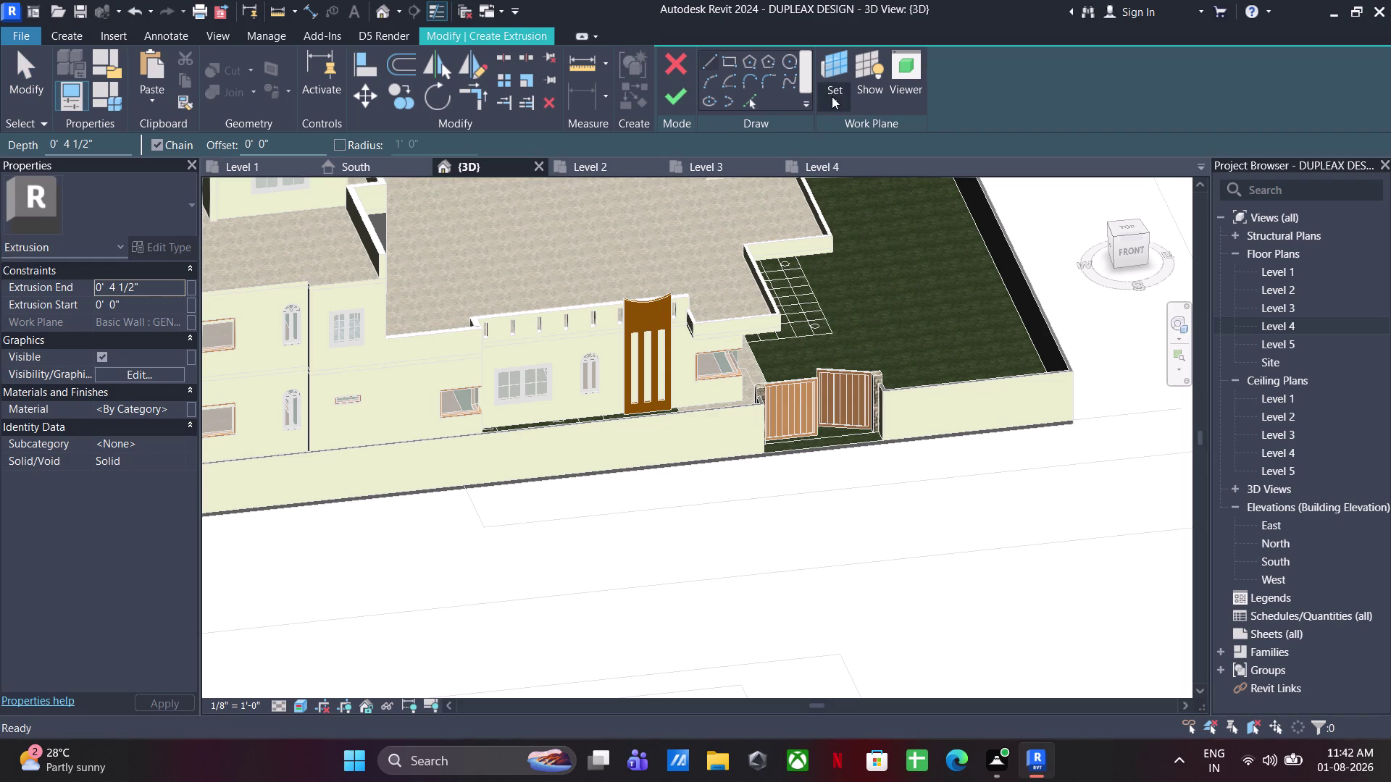
click(849, 157)
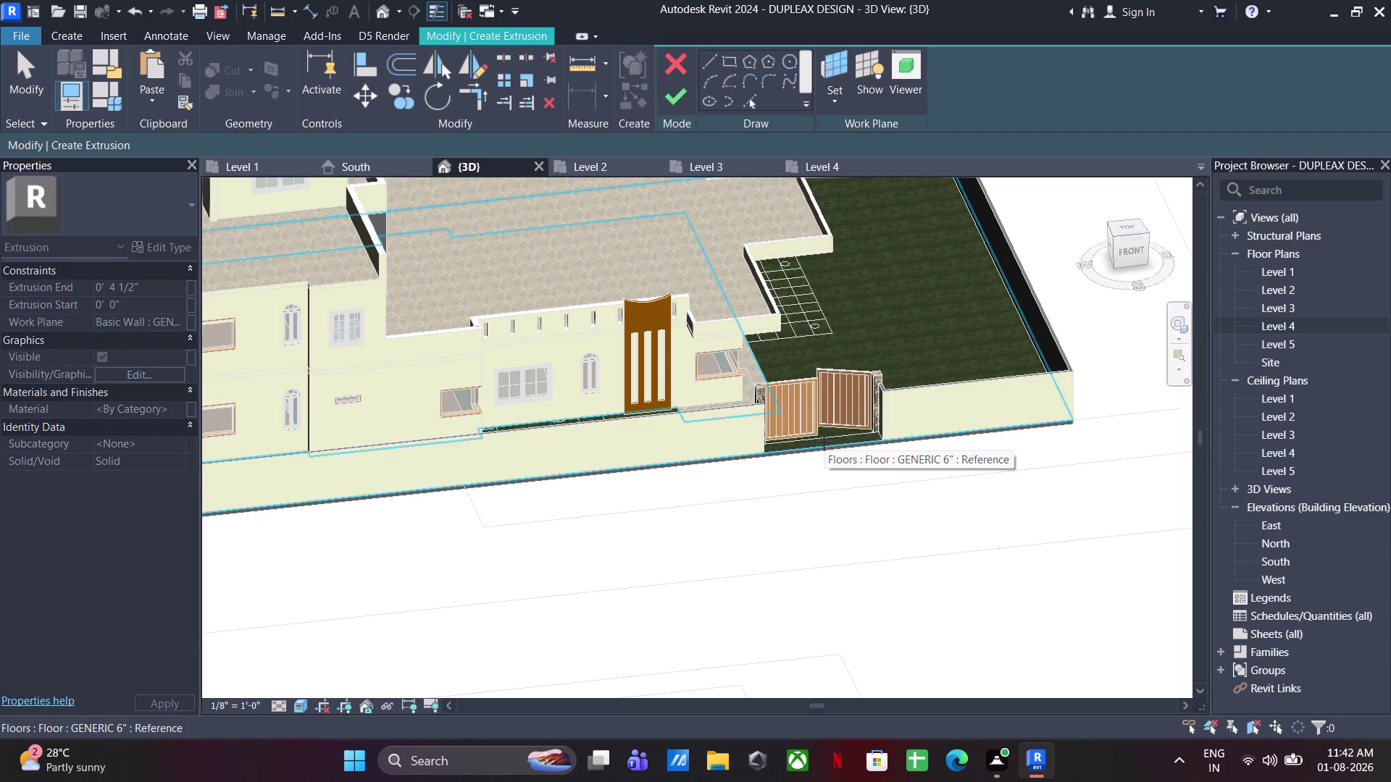
click(824, 443)
click(753, 106)
Bring the arched reference lines into view and pick the first arched edge.
scroll(down, 3)
middle_drag(891, 388, 884, 387)
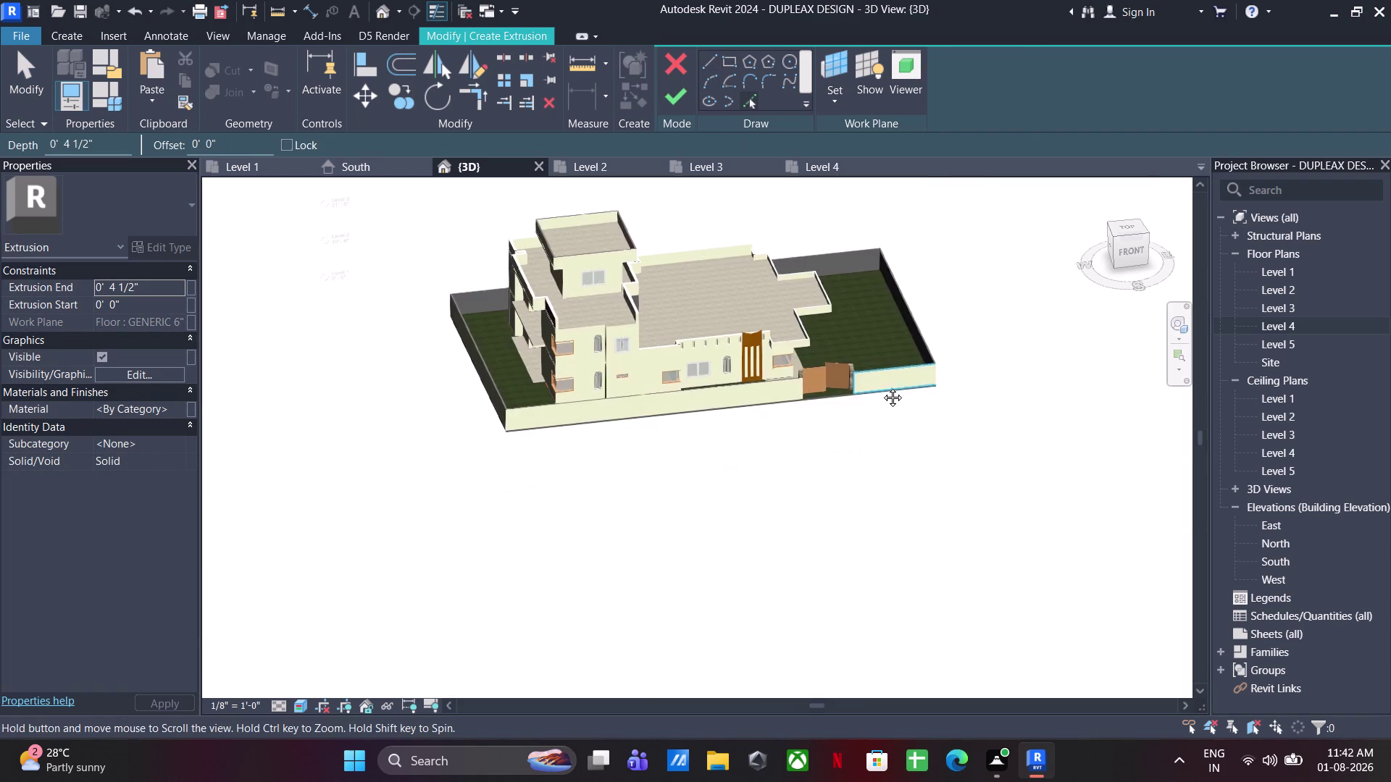
middle_drag(885, 387, 475, 422)
middle_drag(789, 445, 711, 571)
middle_drag(924, 476, 716, 58)
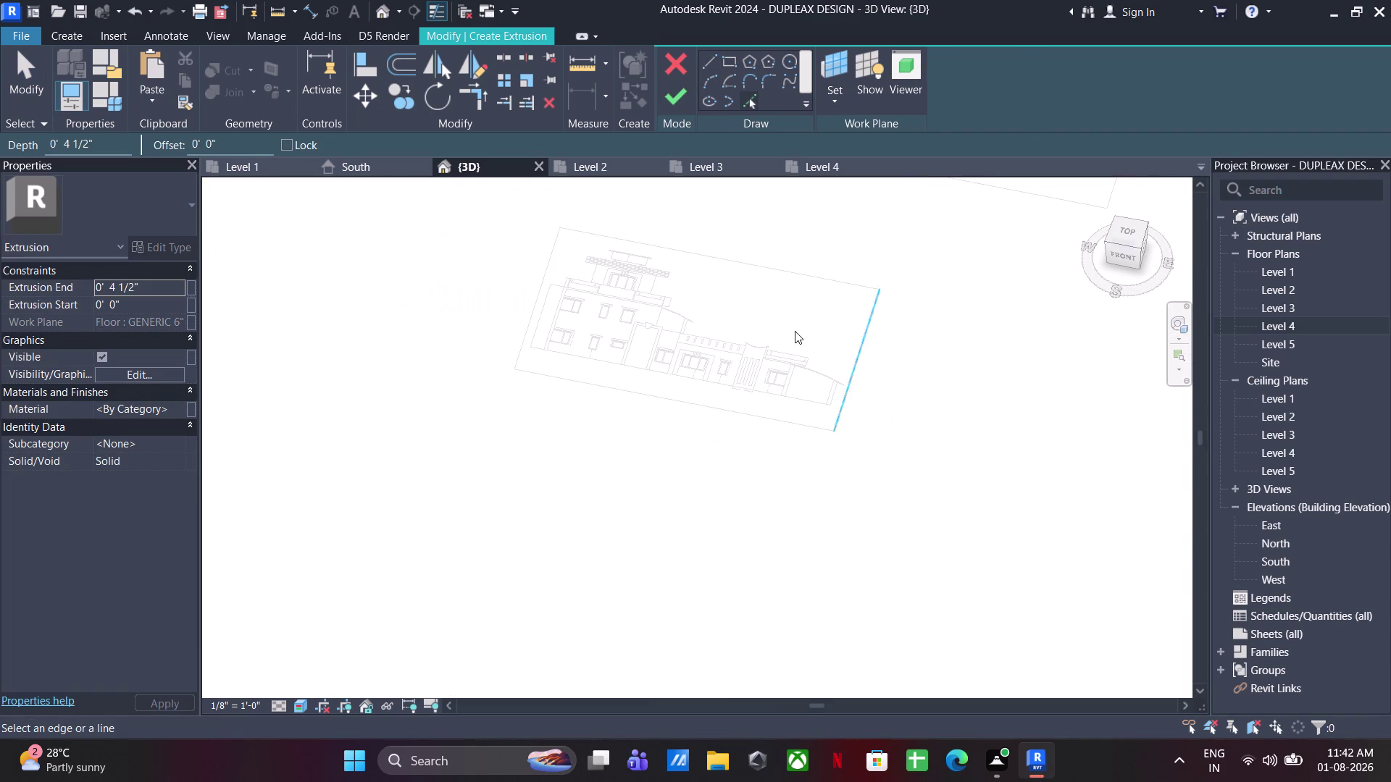
scroll(up, 3)
scroll(up, 3)
scroll(up, 3)
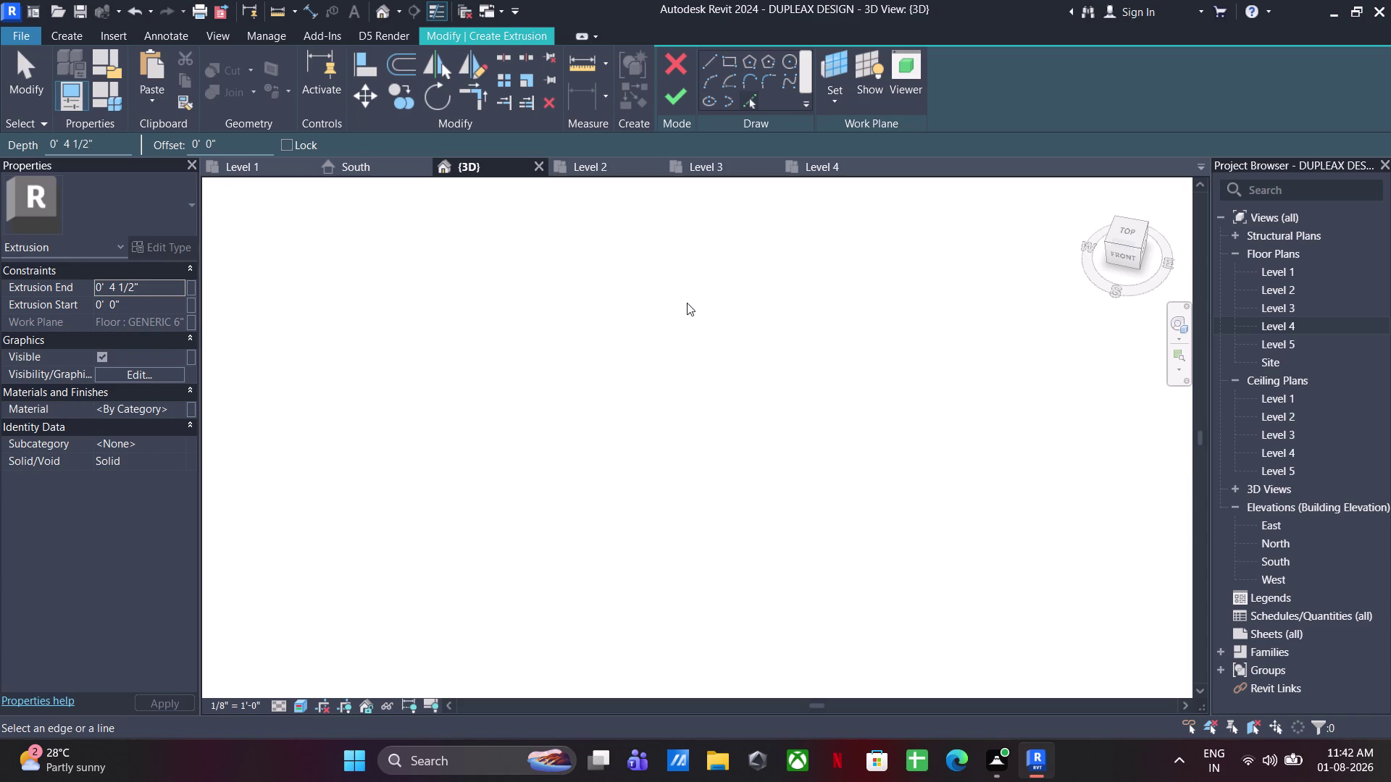
scroll(up, 3)
middle_drag(738, 275, 666, 495)
click(810, 474)
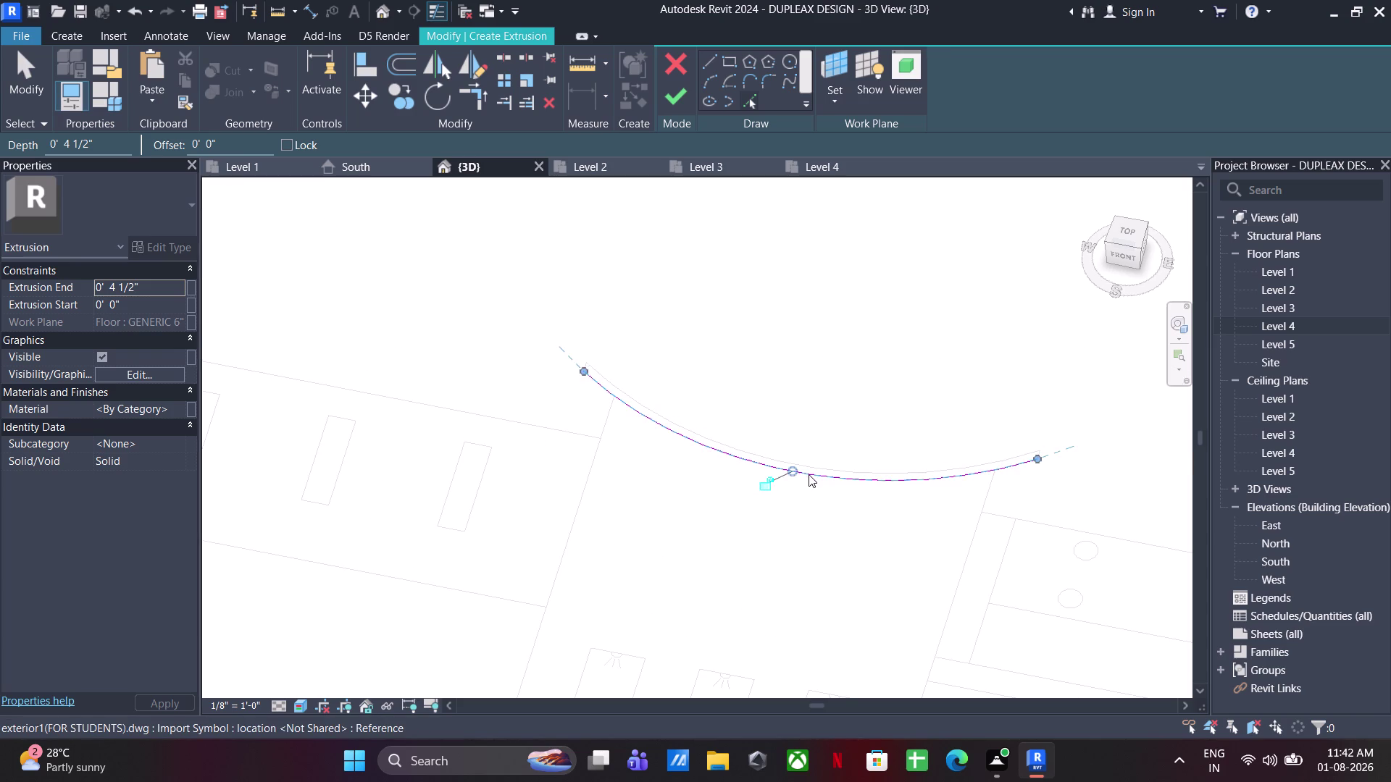
scroll(up, 3)
click(814, 457)
Pick the second curved edge and the closing edge to complete the band profile.
middle_drag(910, 463, 668, 504)
scroll(up, 3)
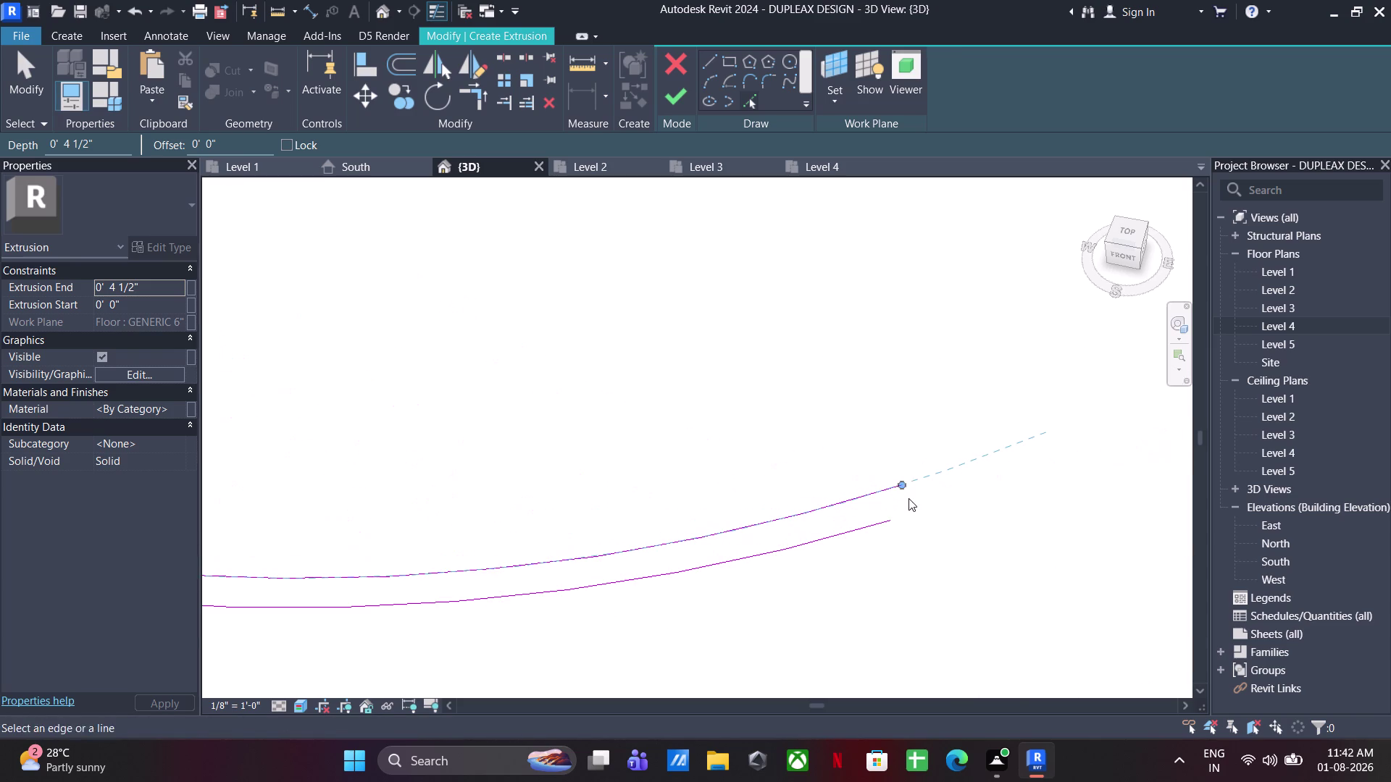
click(900, 503)
scroll(down, 3)
middle_drag(733, 466, 1385, 494)
scroll(up, 3)
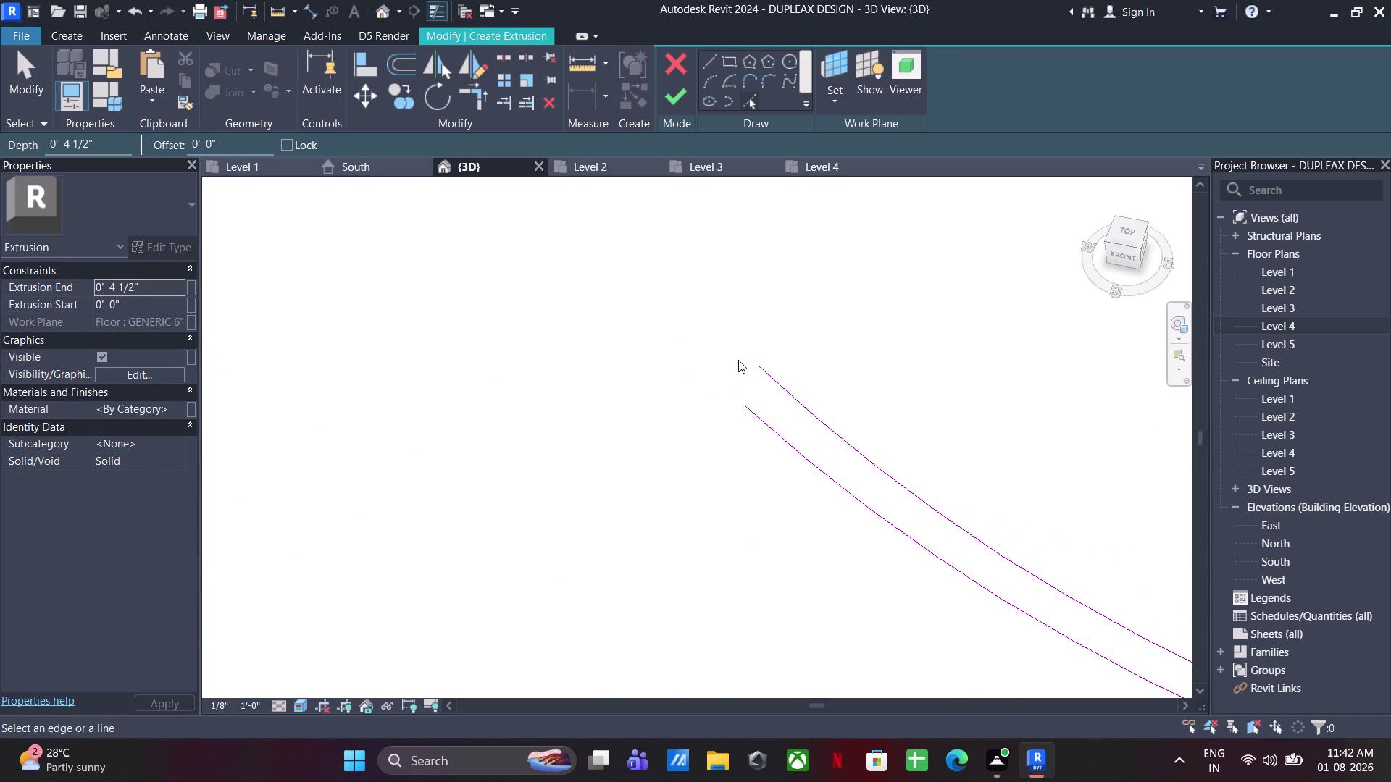
click(750, 378)
scroll(down, 3)
key(Escape)
key(Escape)
key(Escape)
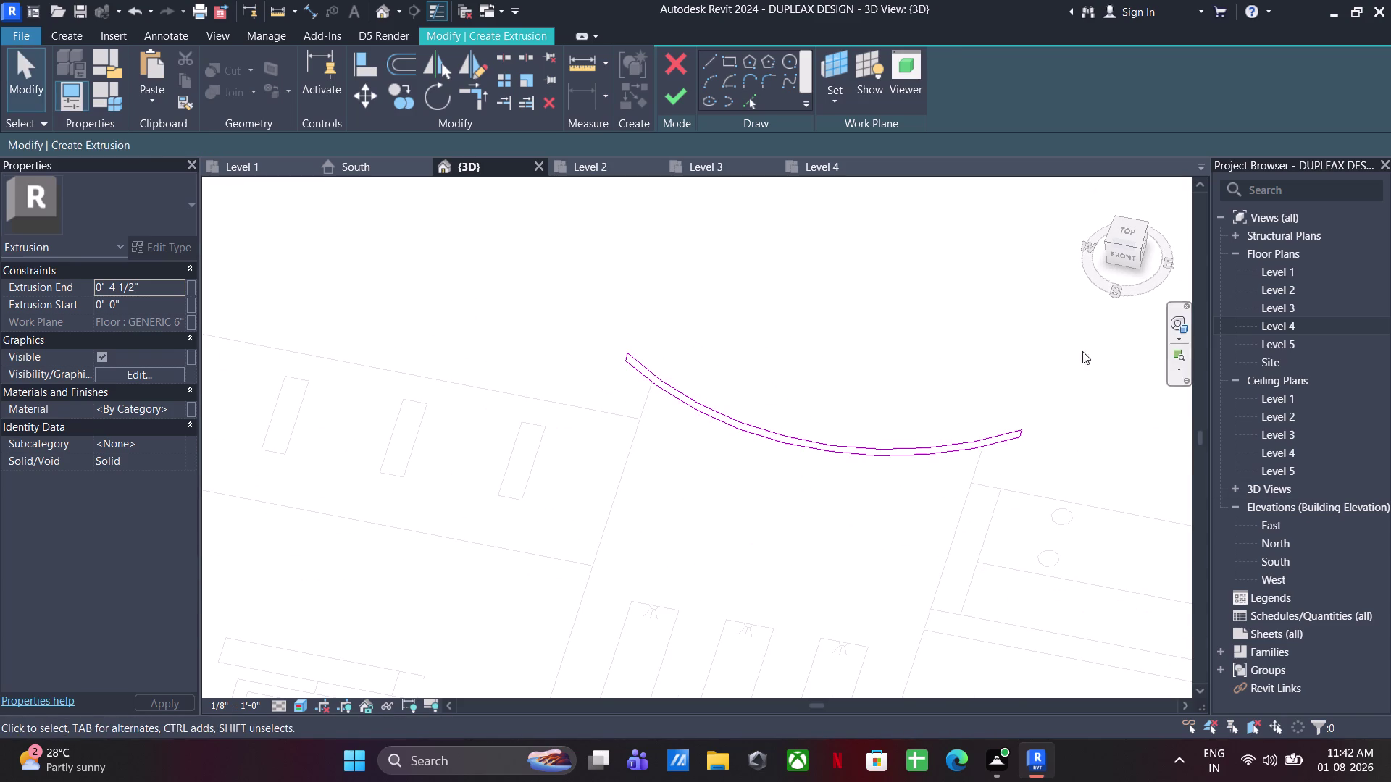
Cut the four curved profile lines and orbit back to face the frame.
drag(1084, 354, 465, 539)
key(ctrl+x)
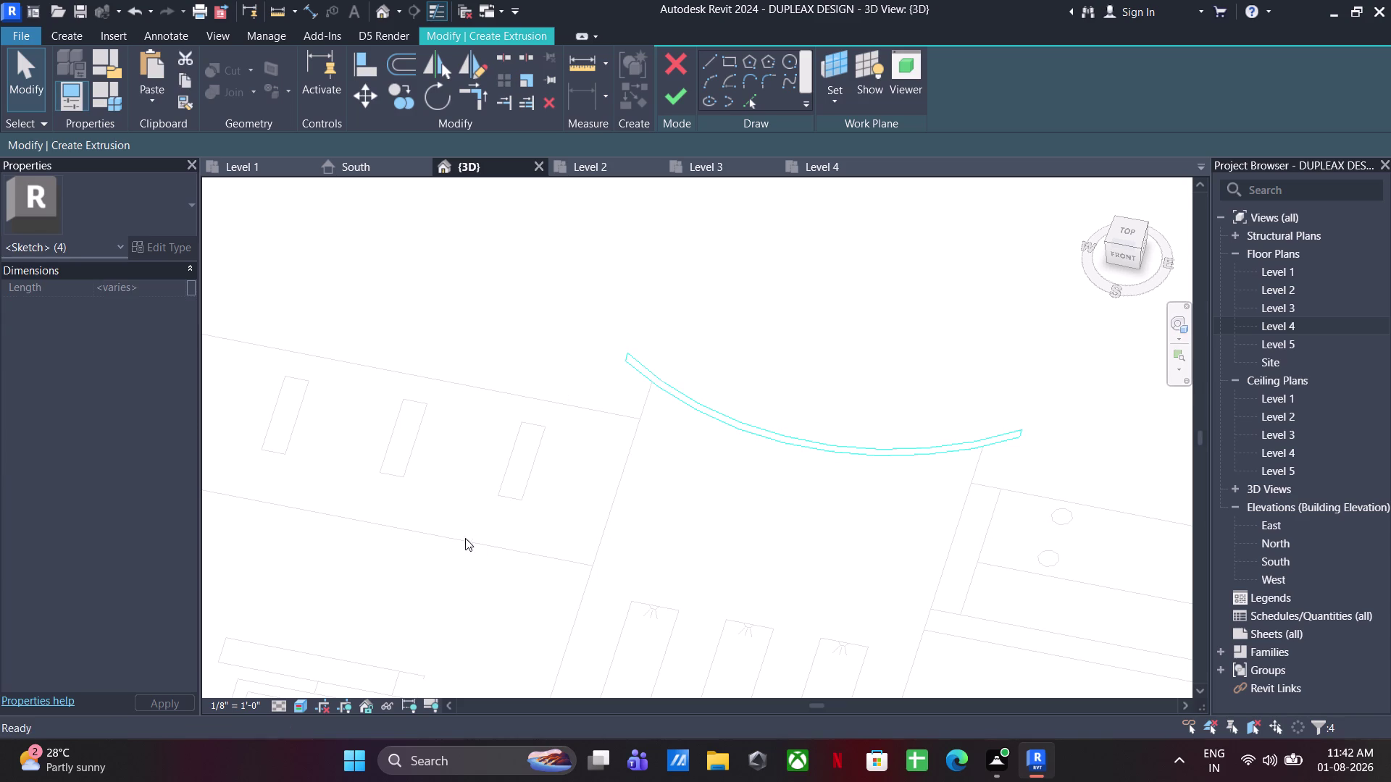
scroll(down, 3)
scroll(down, 3)
middle_drag(875, 386, 1164, 644)
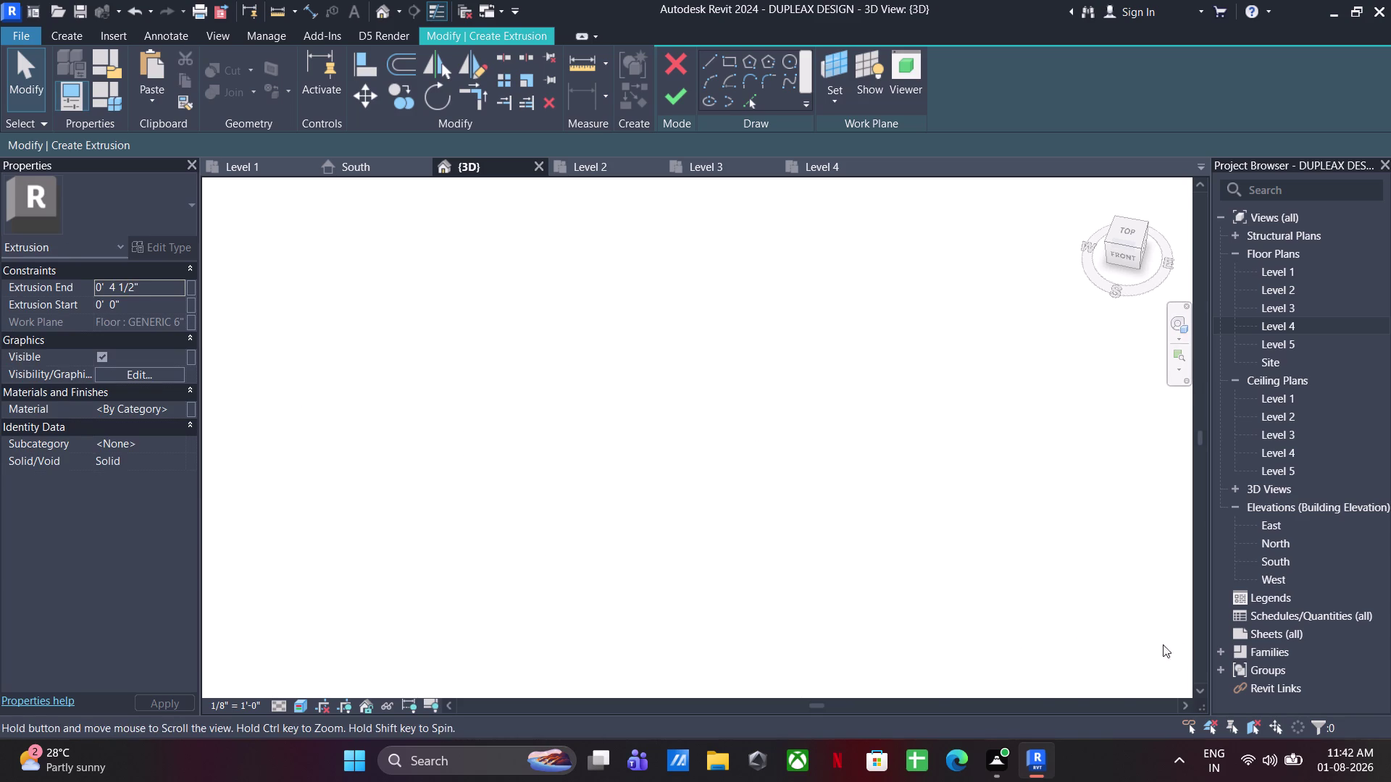
middle_drag(1164, 644, 1162, 644)
scroll(down, 3)
middle_drag(796, 402, 959, 491)
scroll(up, 3)
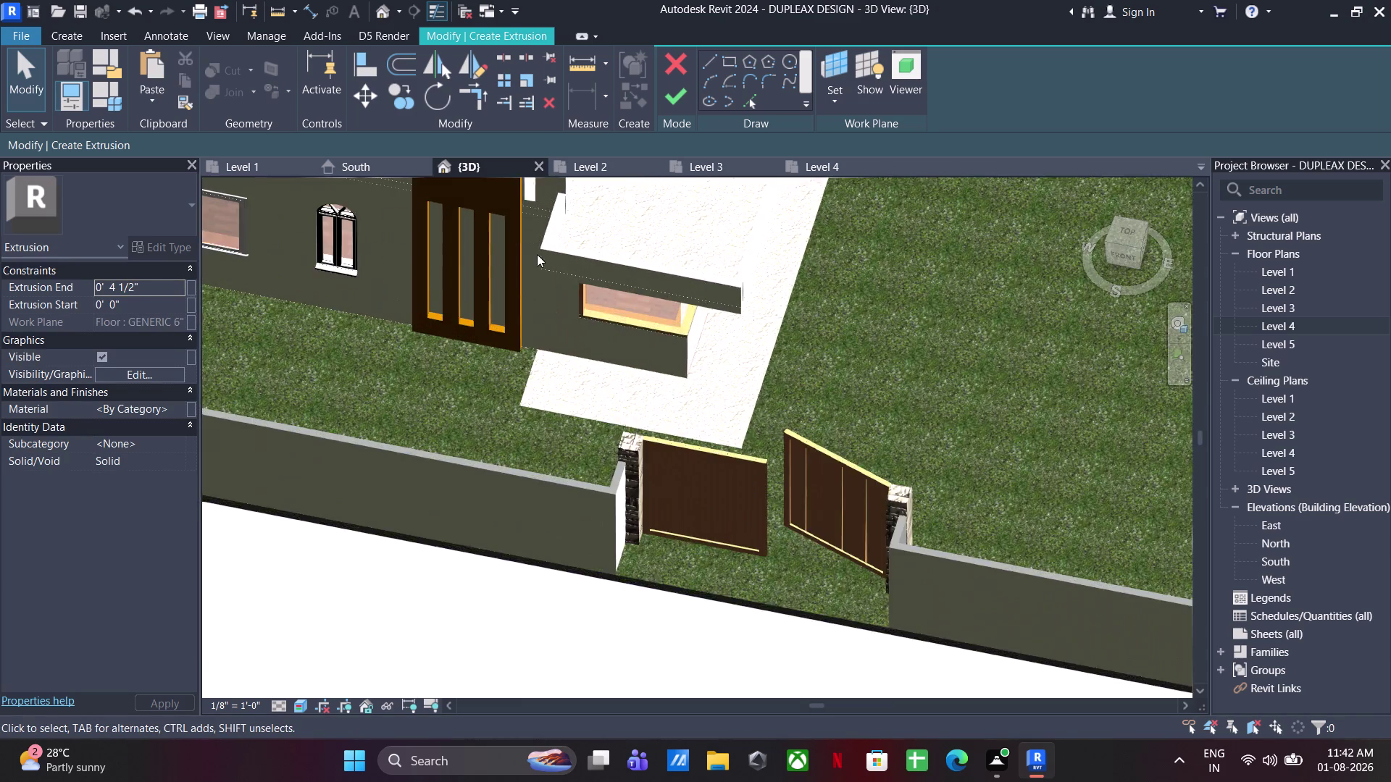
middle_drag(542, 262, 842, 629)
middle_drag(797, 565, 835, 452)
scroll(up, 3)
middle_drag(706, 540, 747, 364)
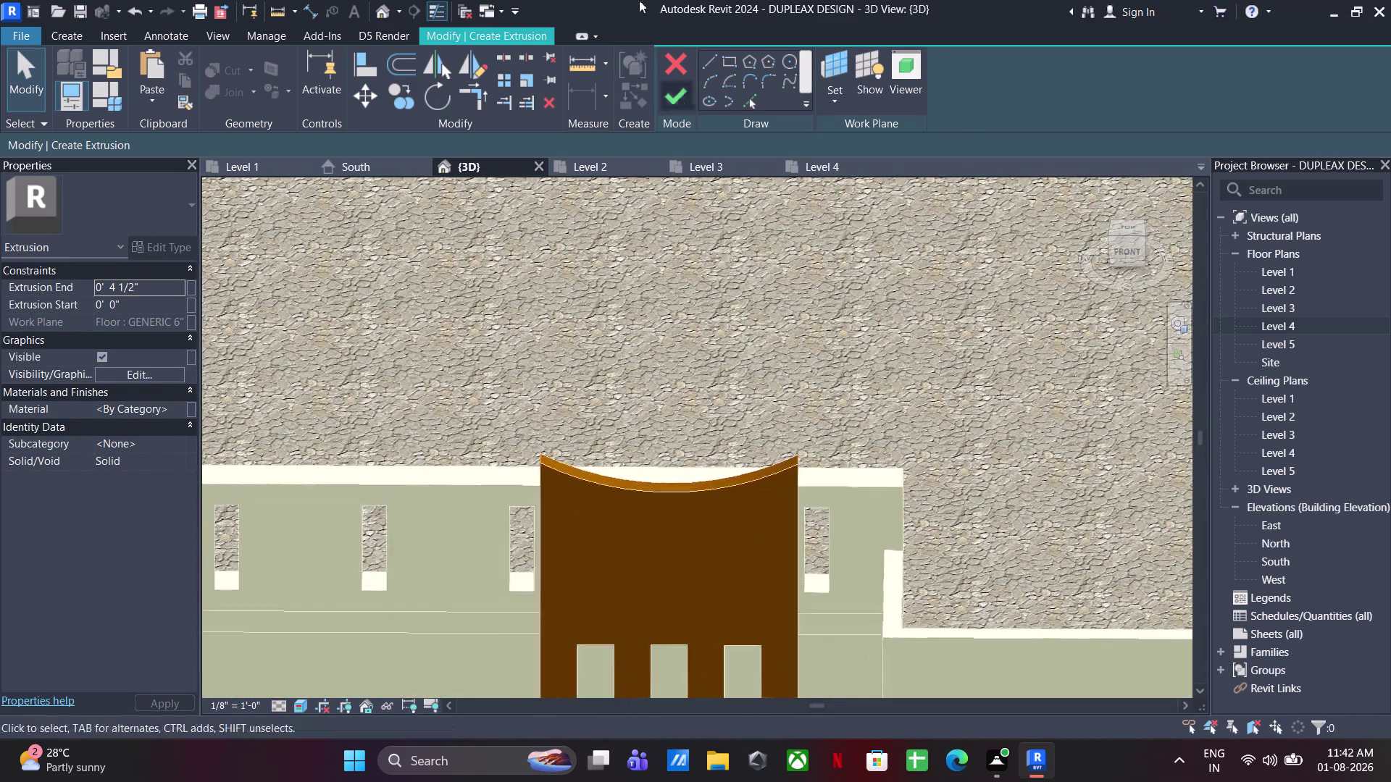
Paste the curved profile lines and place them above the frame.
click(823, 107)
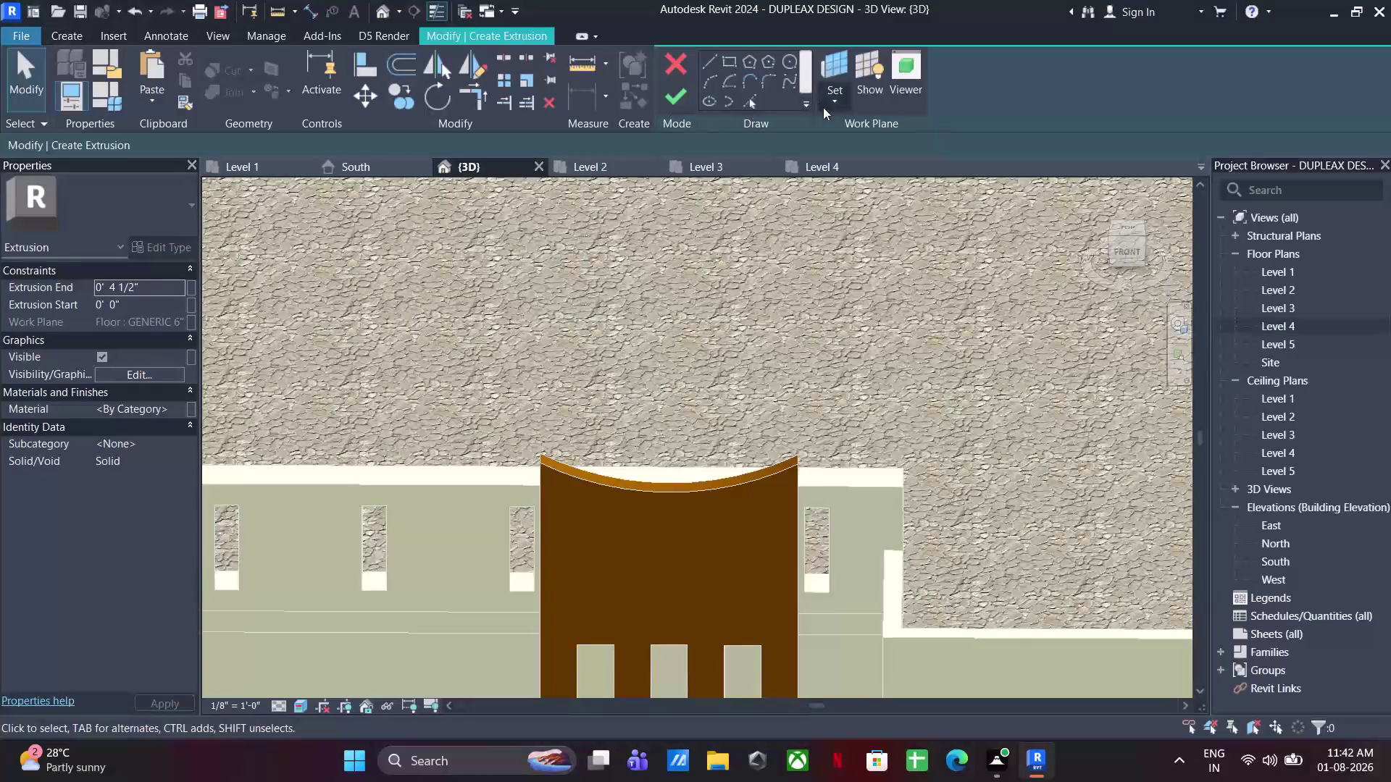
click(851, 158)
click(678, 495)
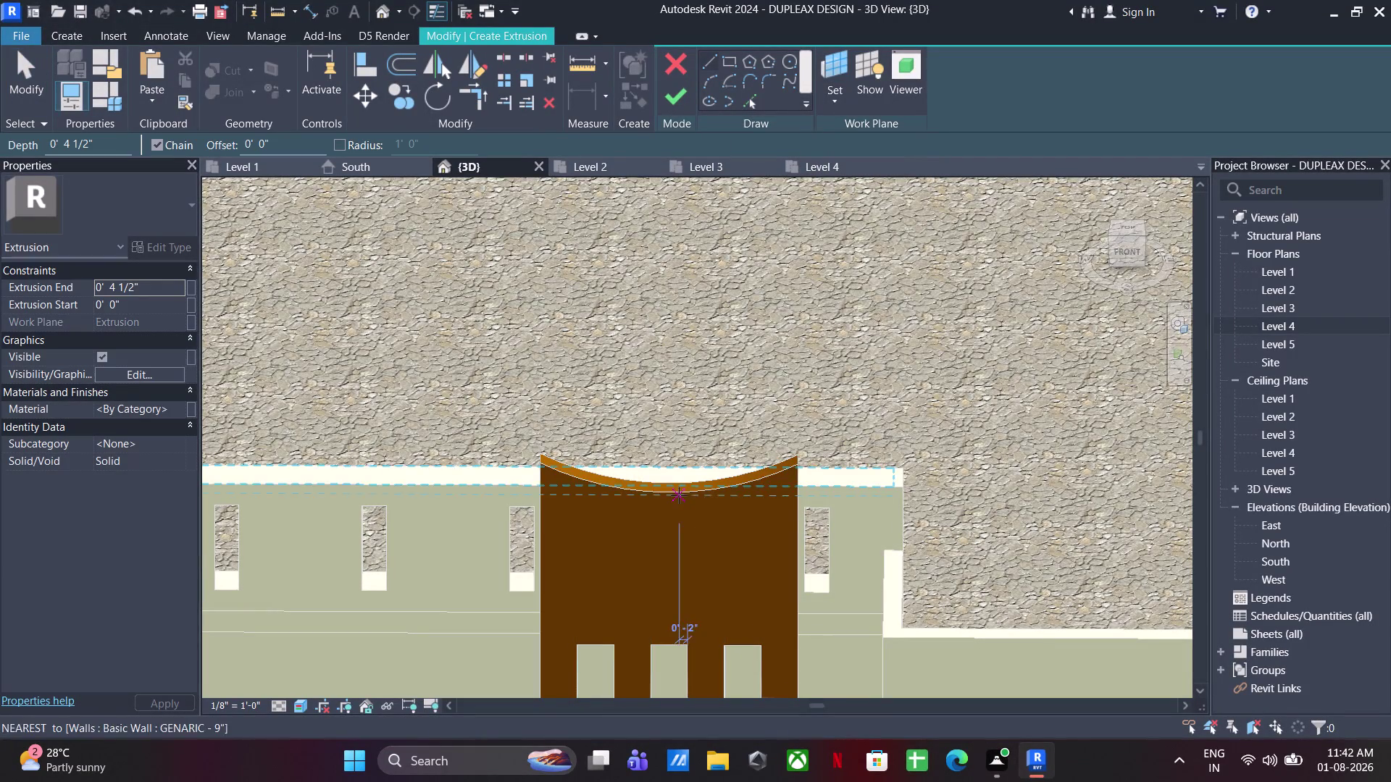
key(ctrl+v)
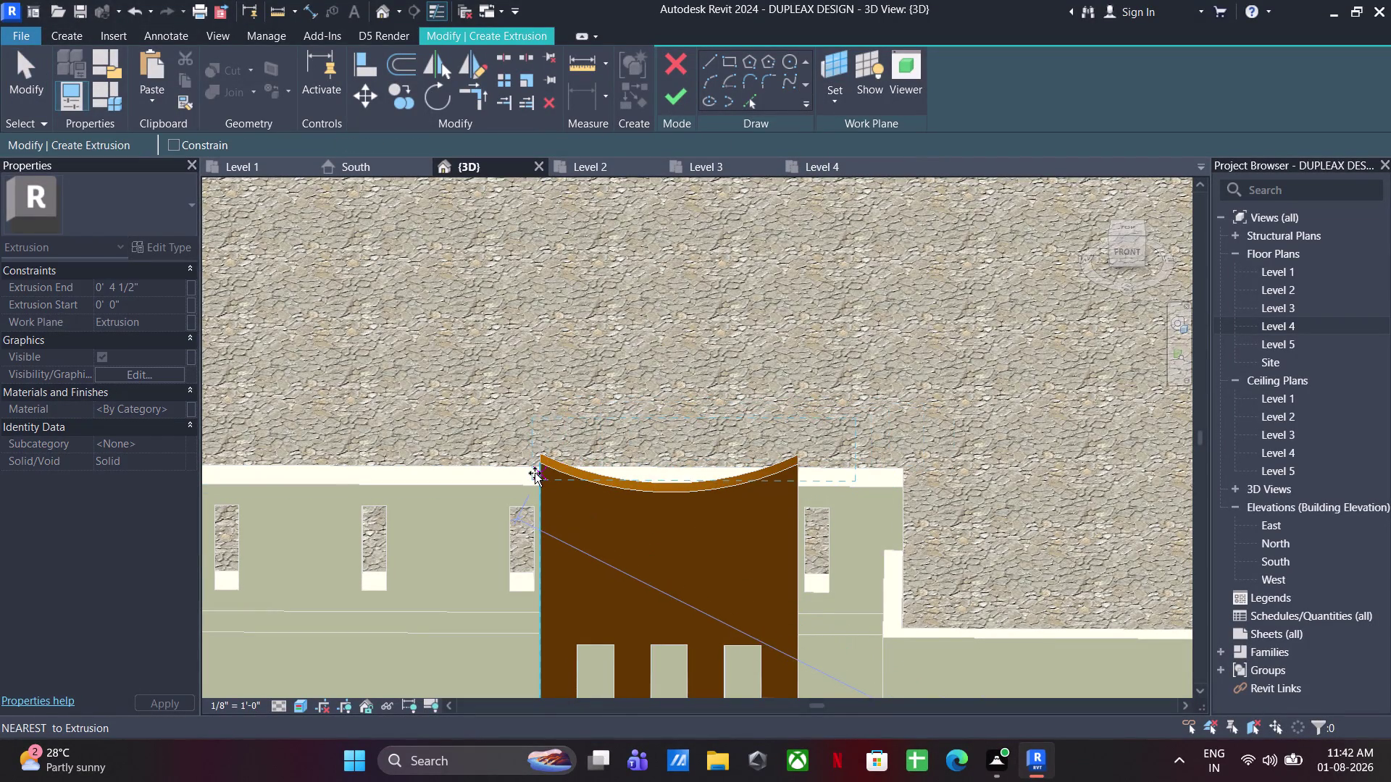
click(536, 465)
key(Escape)
key(Escape)
key(Escape)
drag(936, 360, 524, 536)
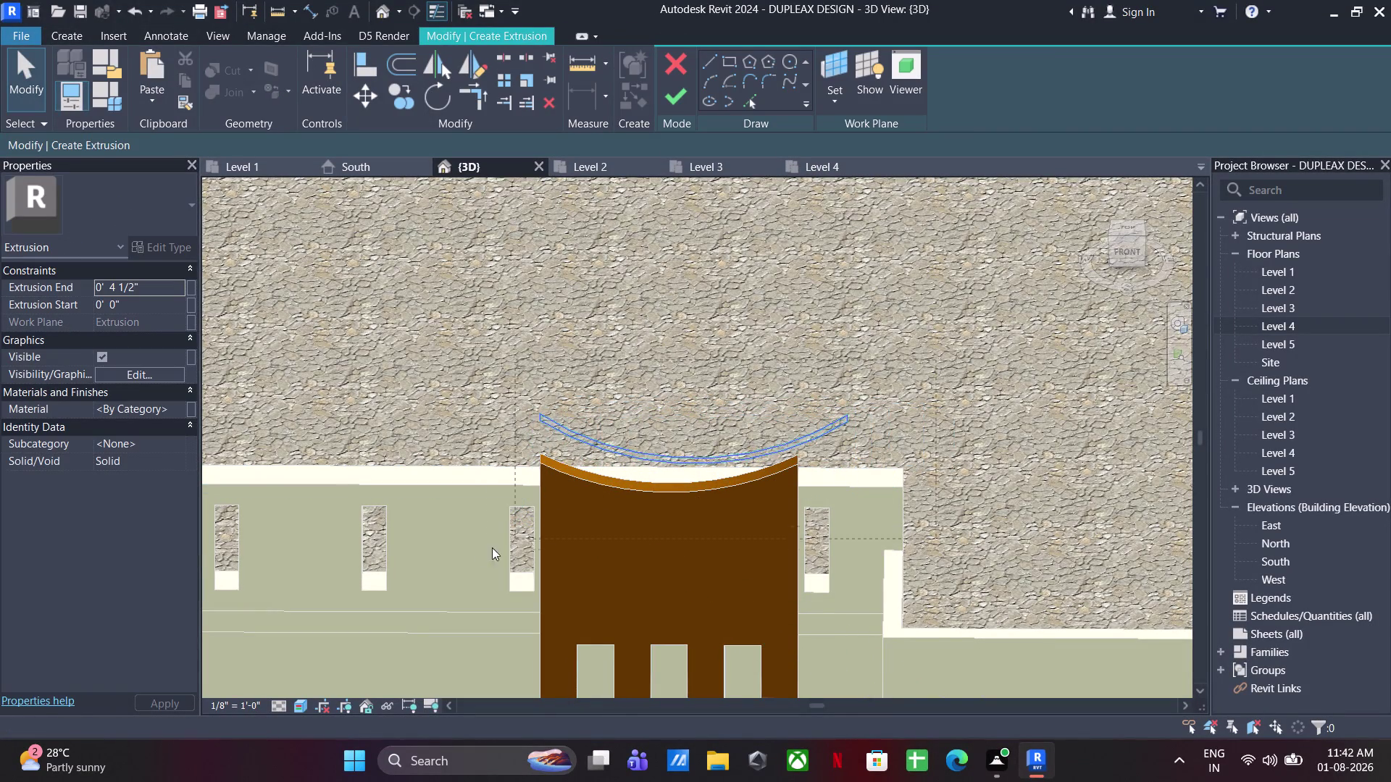
drag(523, 536, 479, 552)
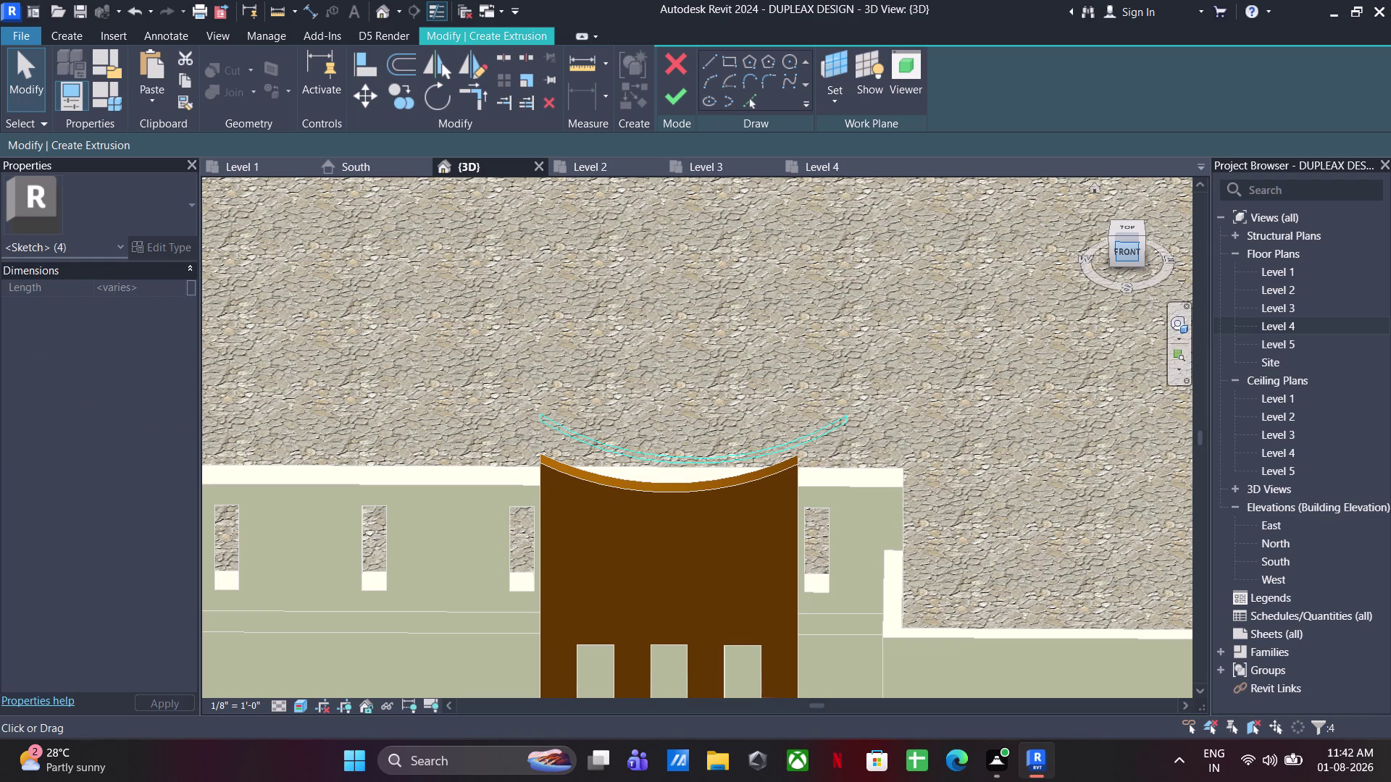
Nudge the profile down and sideways onto the frame's arched top.
click(1136, 254)
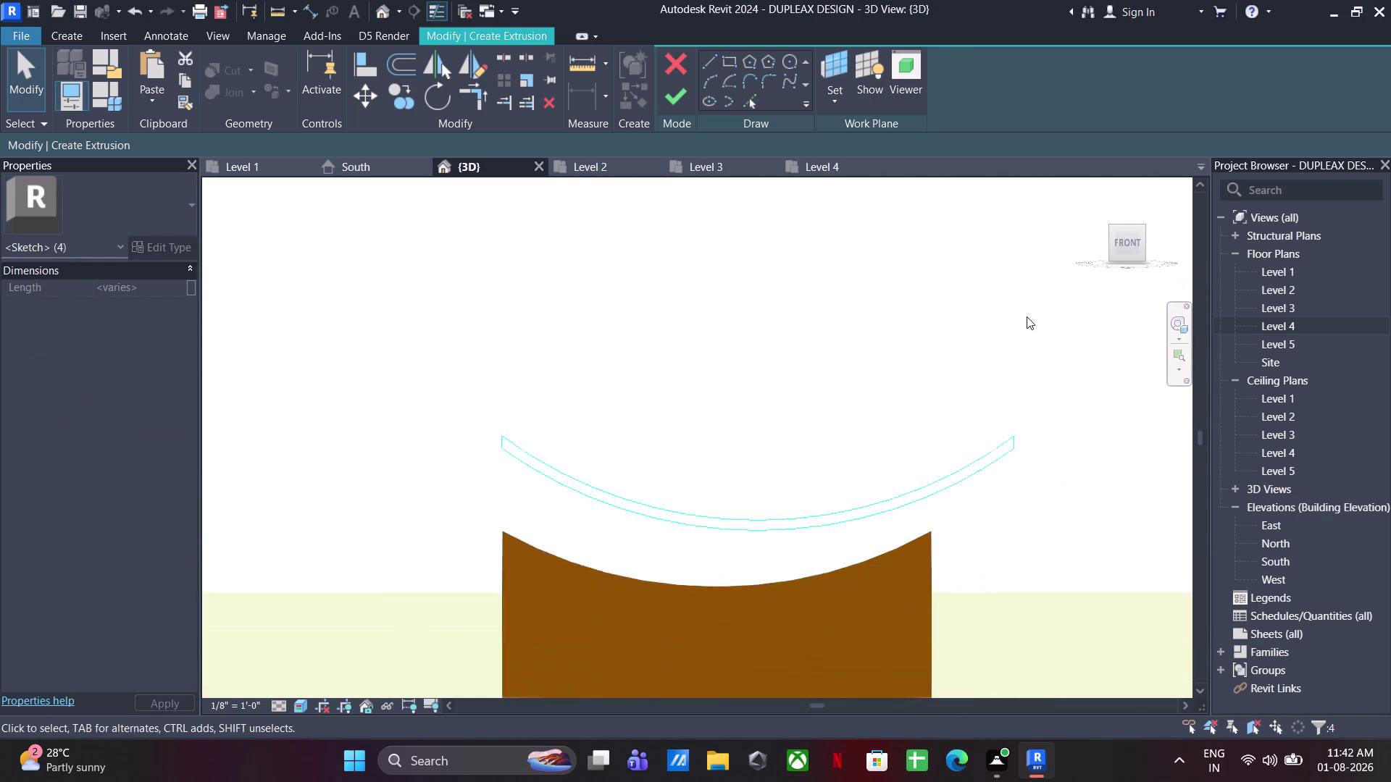
key(Down)
key(Down)
key(Down)
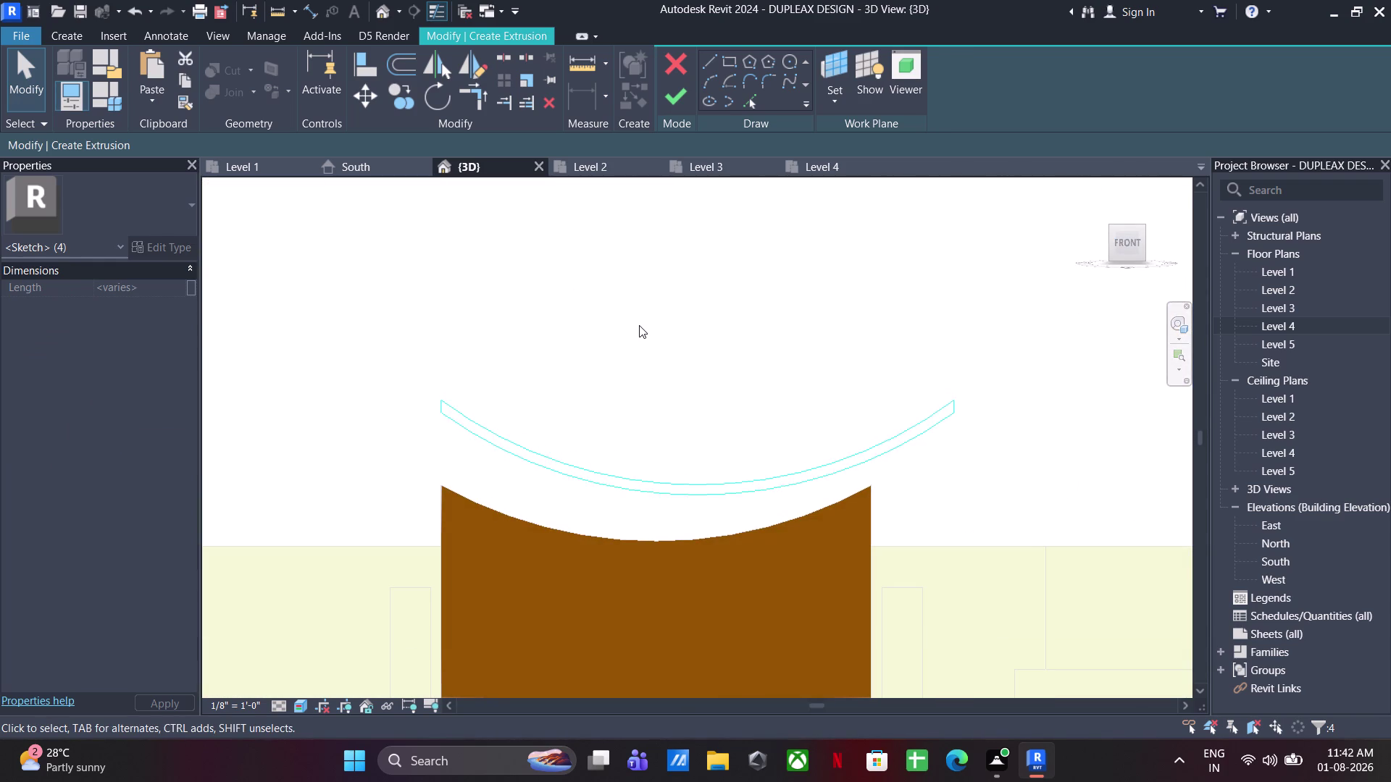
key(Left)
key(Left)
key(Left)
key(Left)
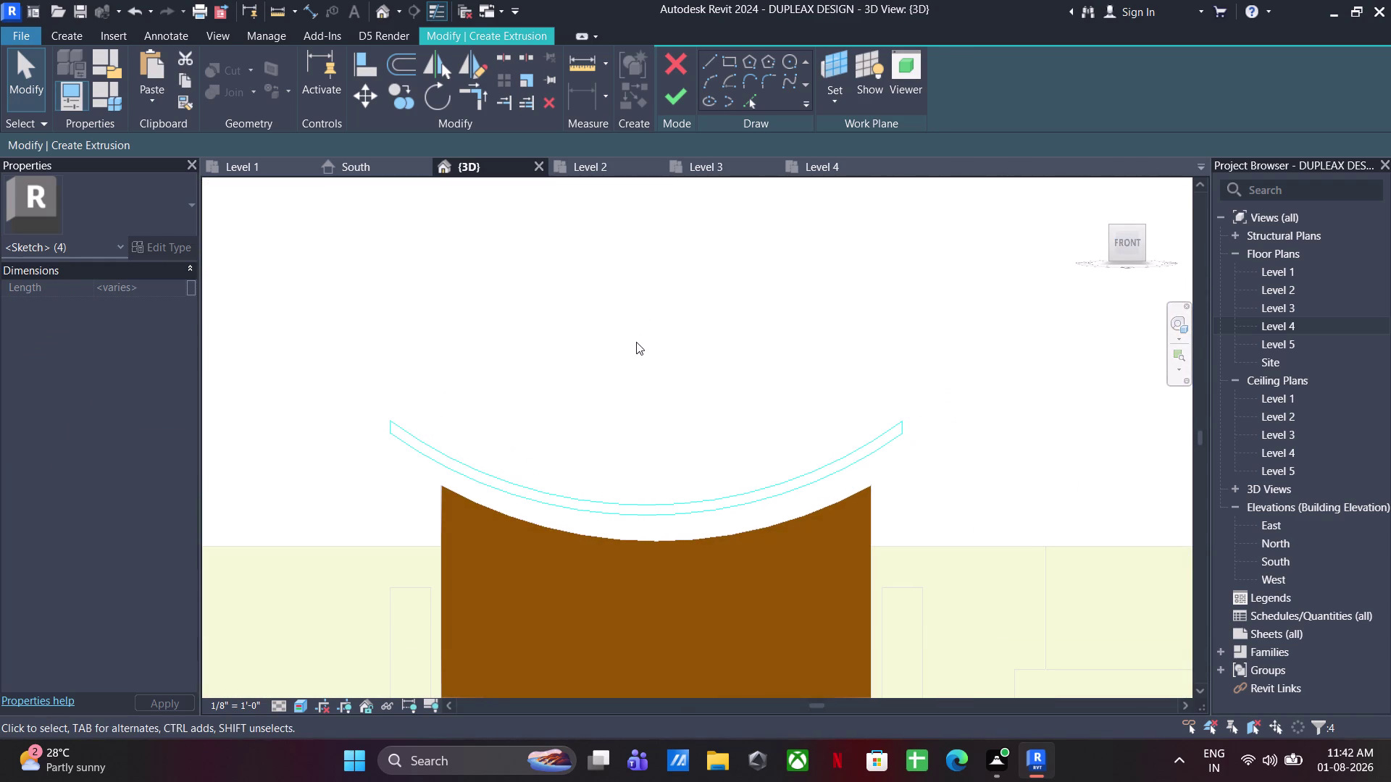
key(Down)
key(Down)
key(Down)
key(Down)
key(Down)
key(Right)
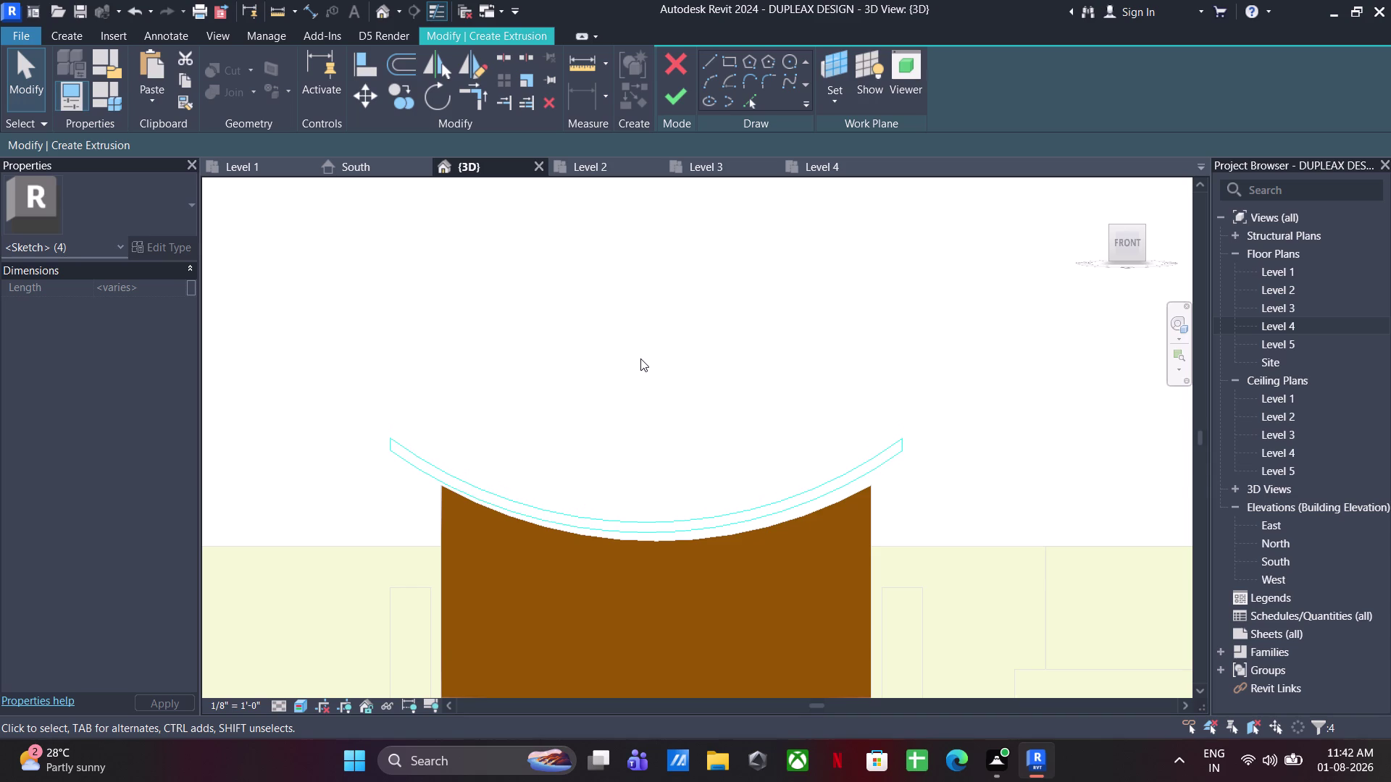
key(Right)
key(Down)
key(Down)
Fine-tune the profile's position on the arch and finish the extrusion.
scroll(up, 3)
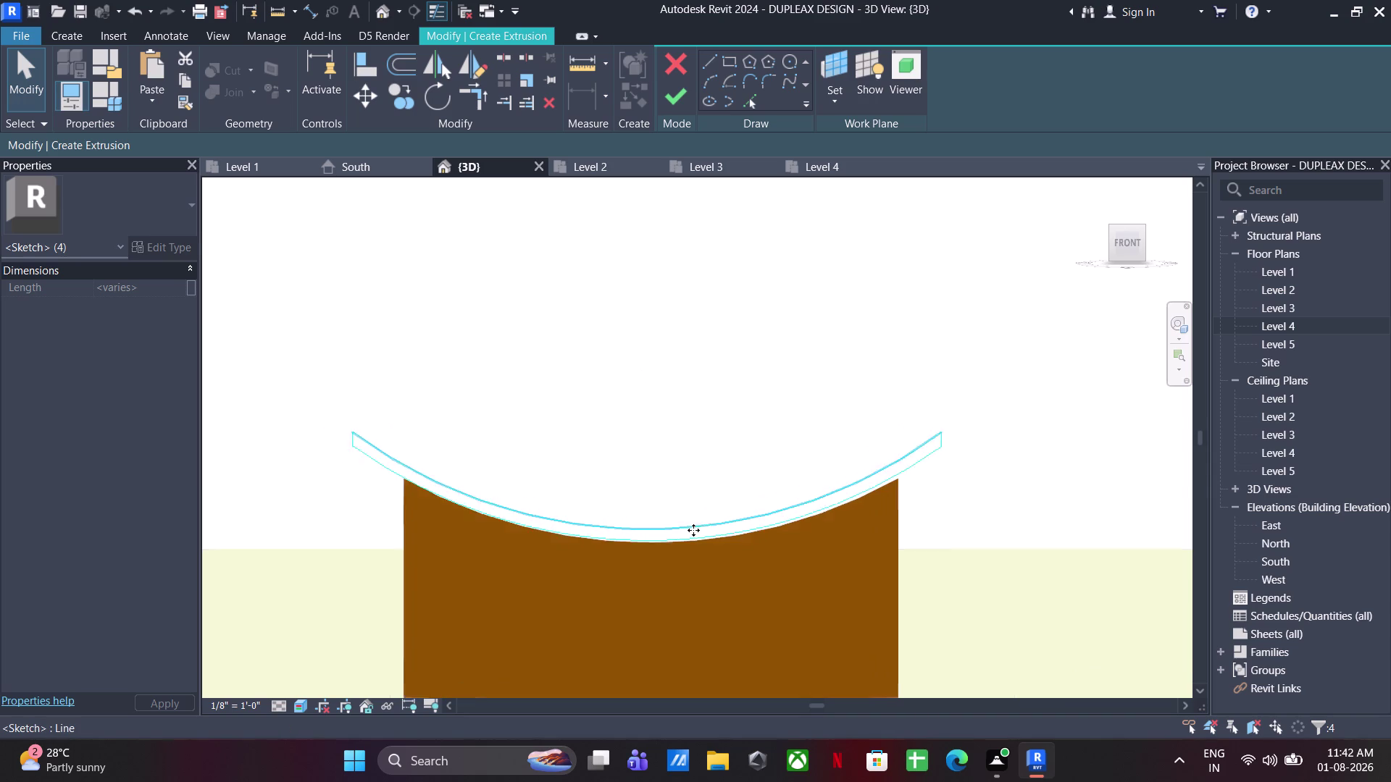
scroll(up, 3)
key(Down)
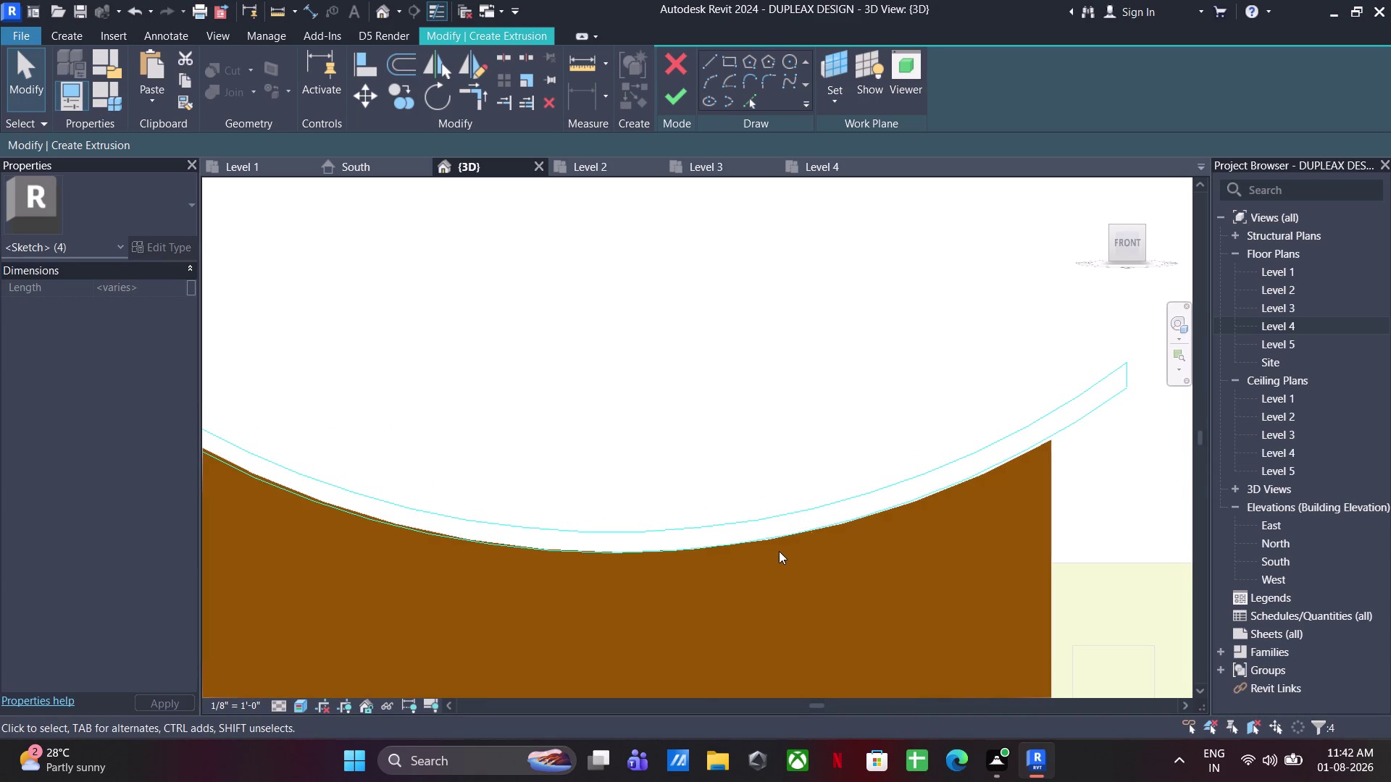
key(Up)
scroll(up, 3)
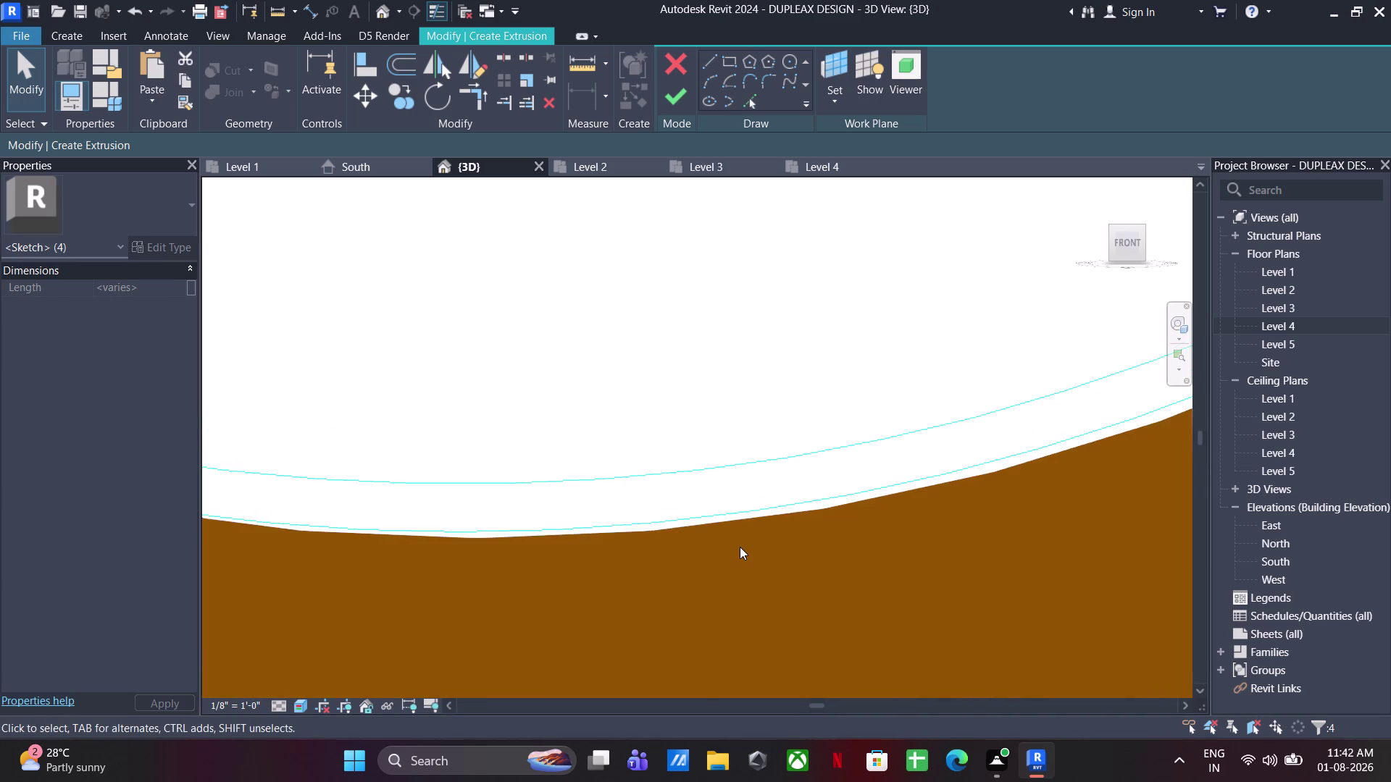
scroll(up, 3)
key(Down)
key(0)
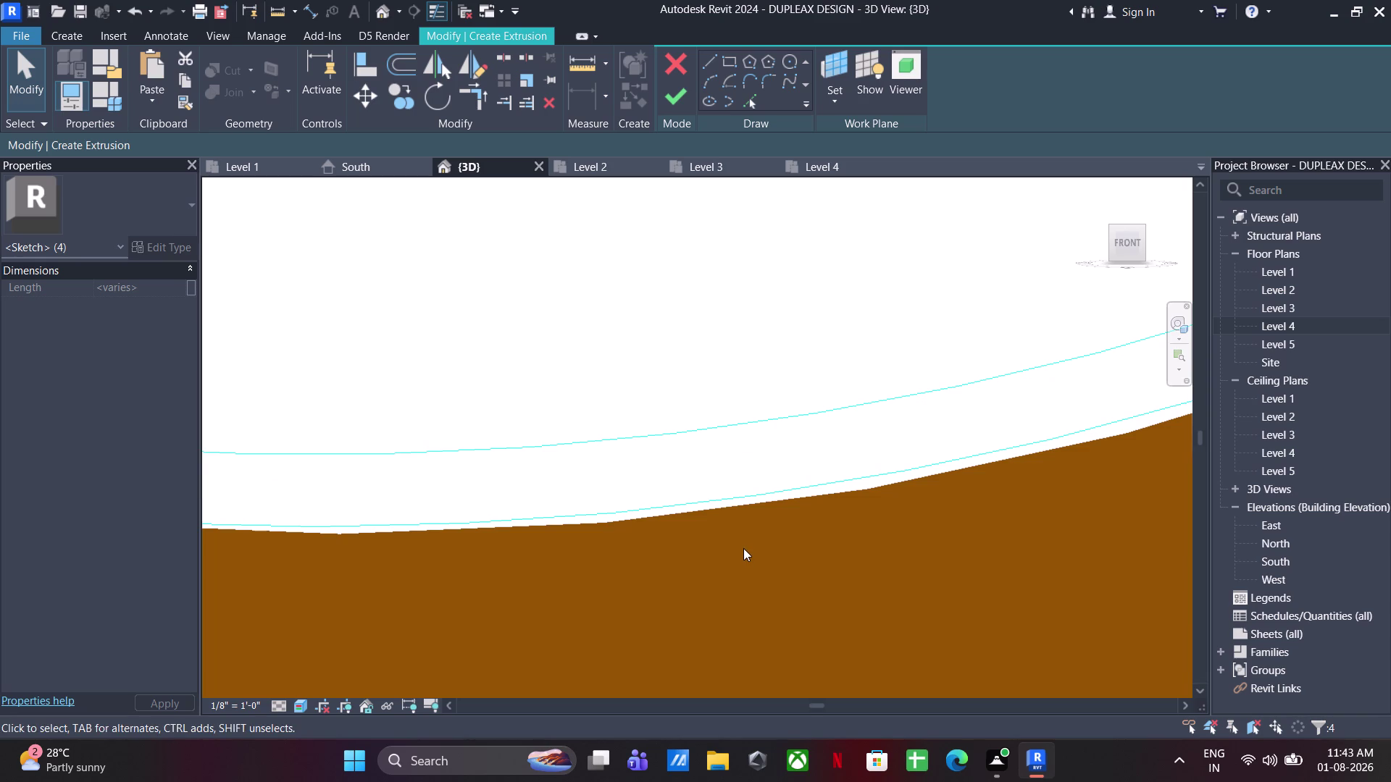
key(Right)
key(Down)
key(Down)
key(Up)
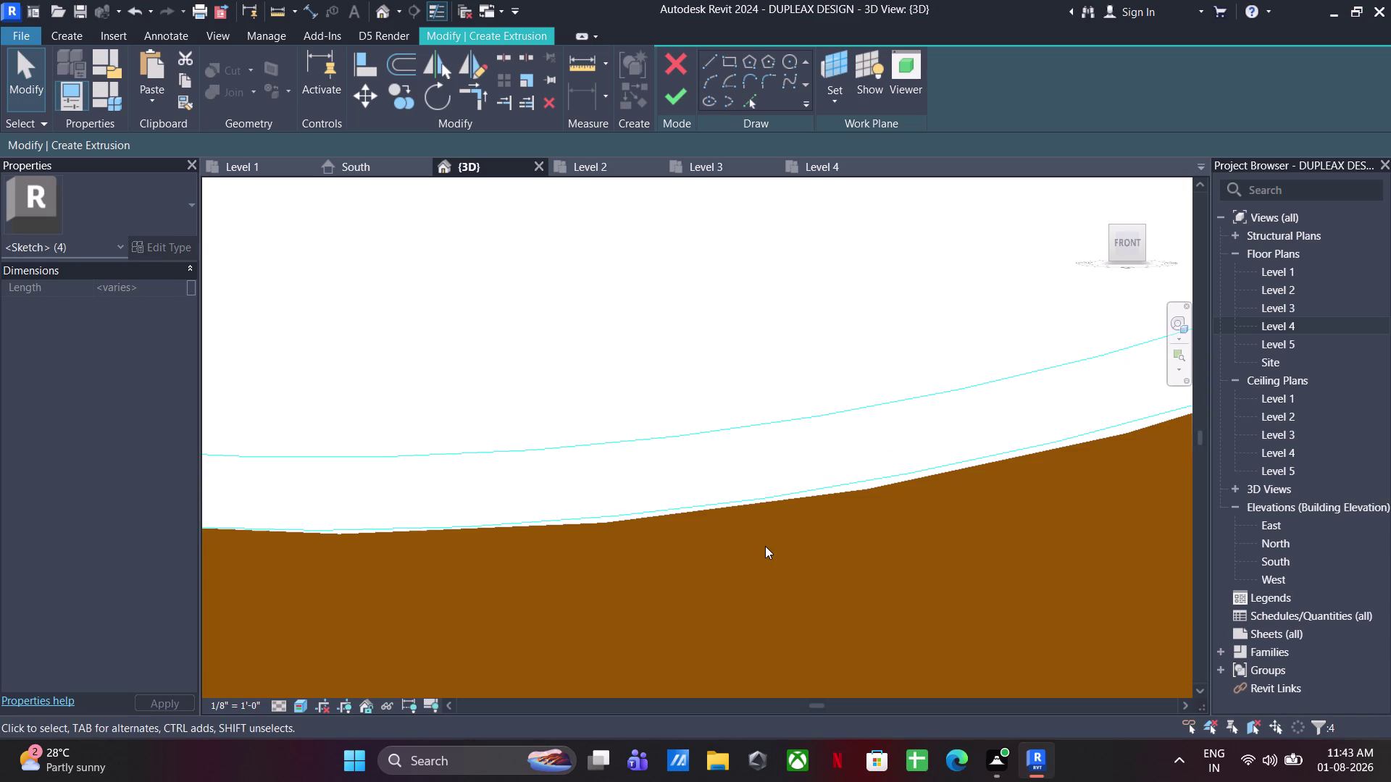
key(Down)
scroll(down, 3)
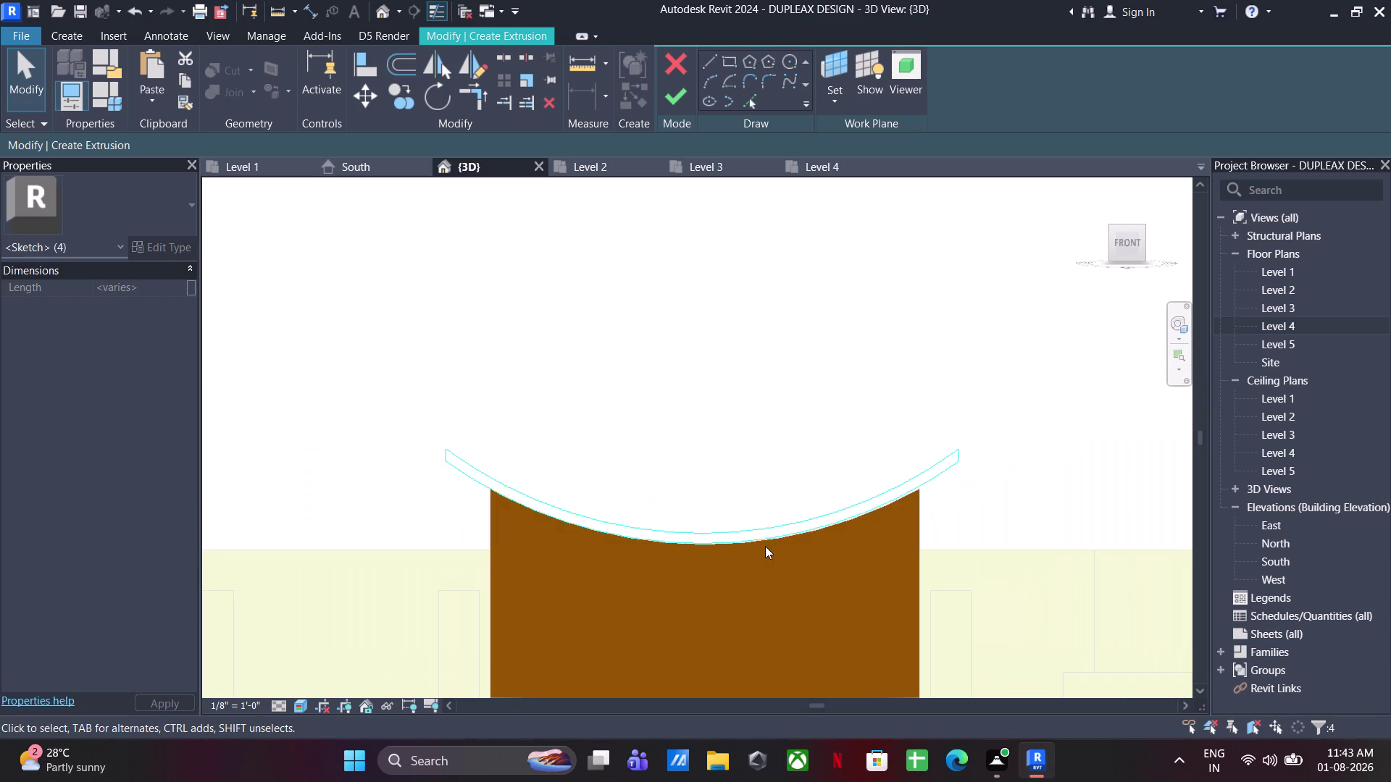
middle_drag(764, 552, 691, 679)
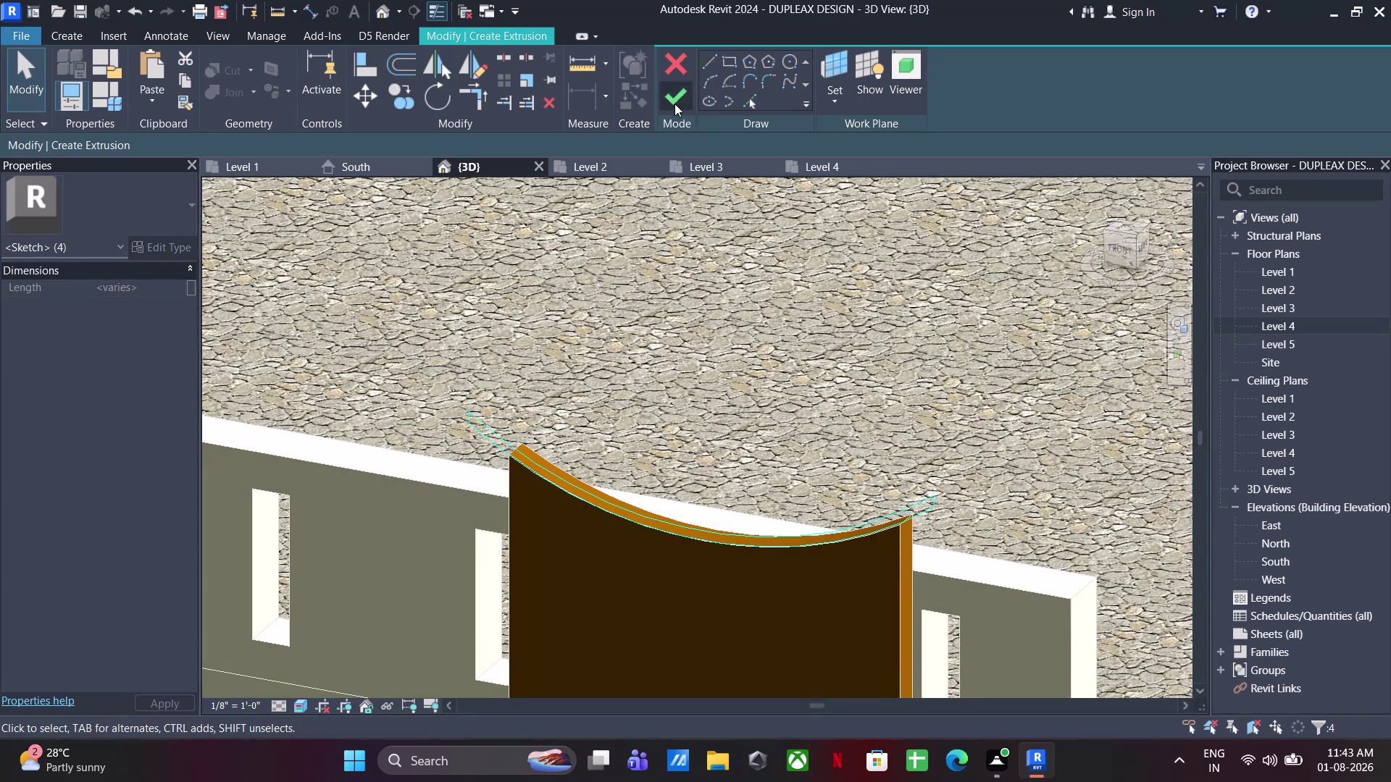
click(677, 105)
Drag the ledge's shape handle to pull it further out from the wall.
middle_drag(752, 488, 610, 573)
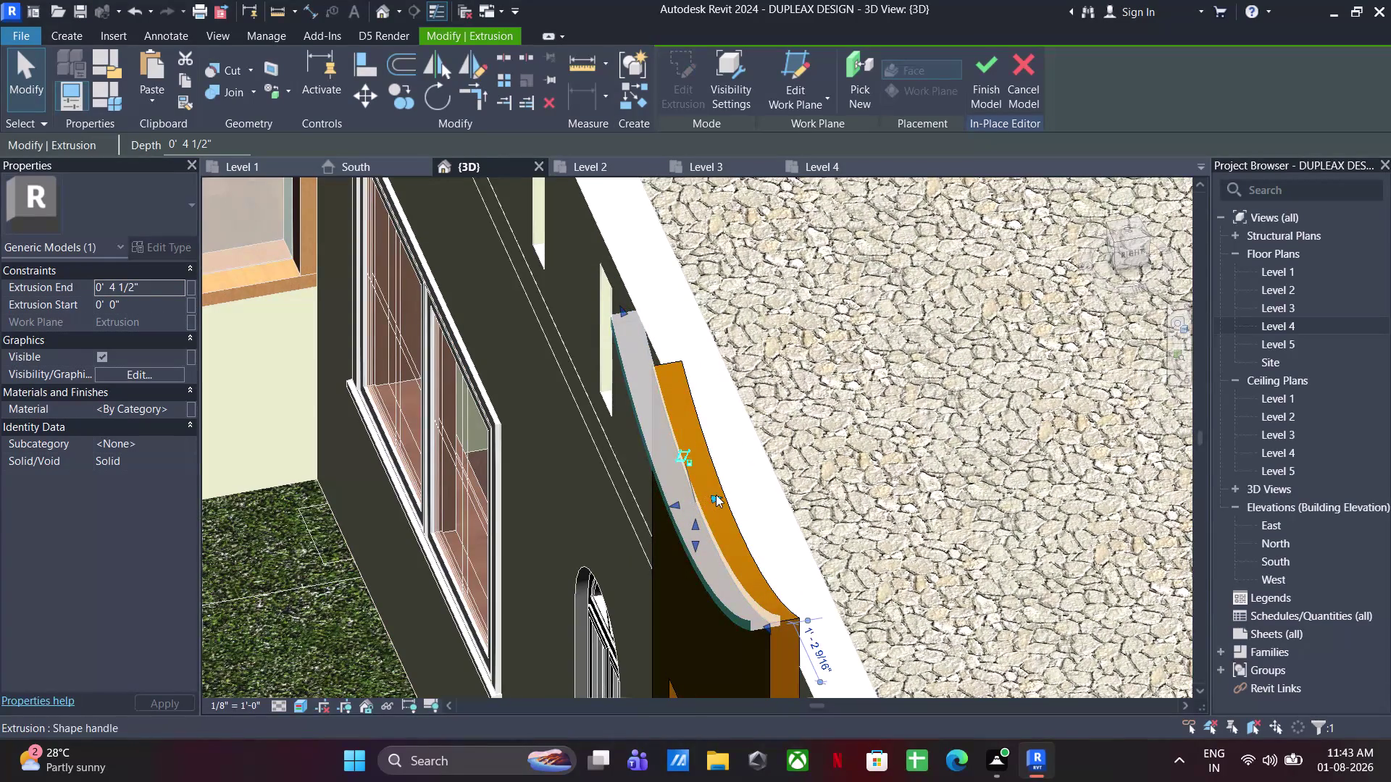
drag(715, 494, 805, 483)
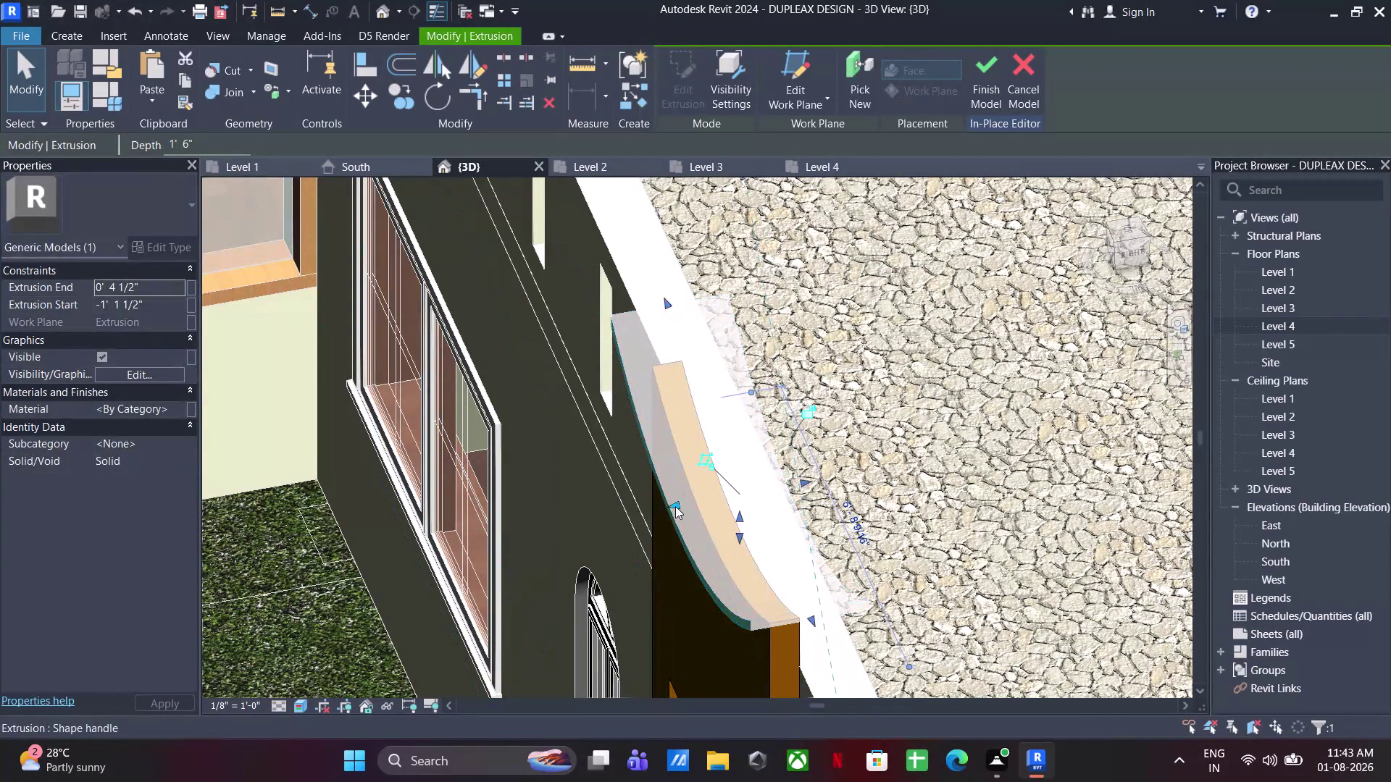
click(675, 506)
click(932, 463)
scroll(down, 3)
middle_drag(859, 512, 1124, 407)
Set the ledge's projection depth and browse for its material.
click(781, 506)
click(175, 412)
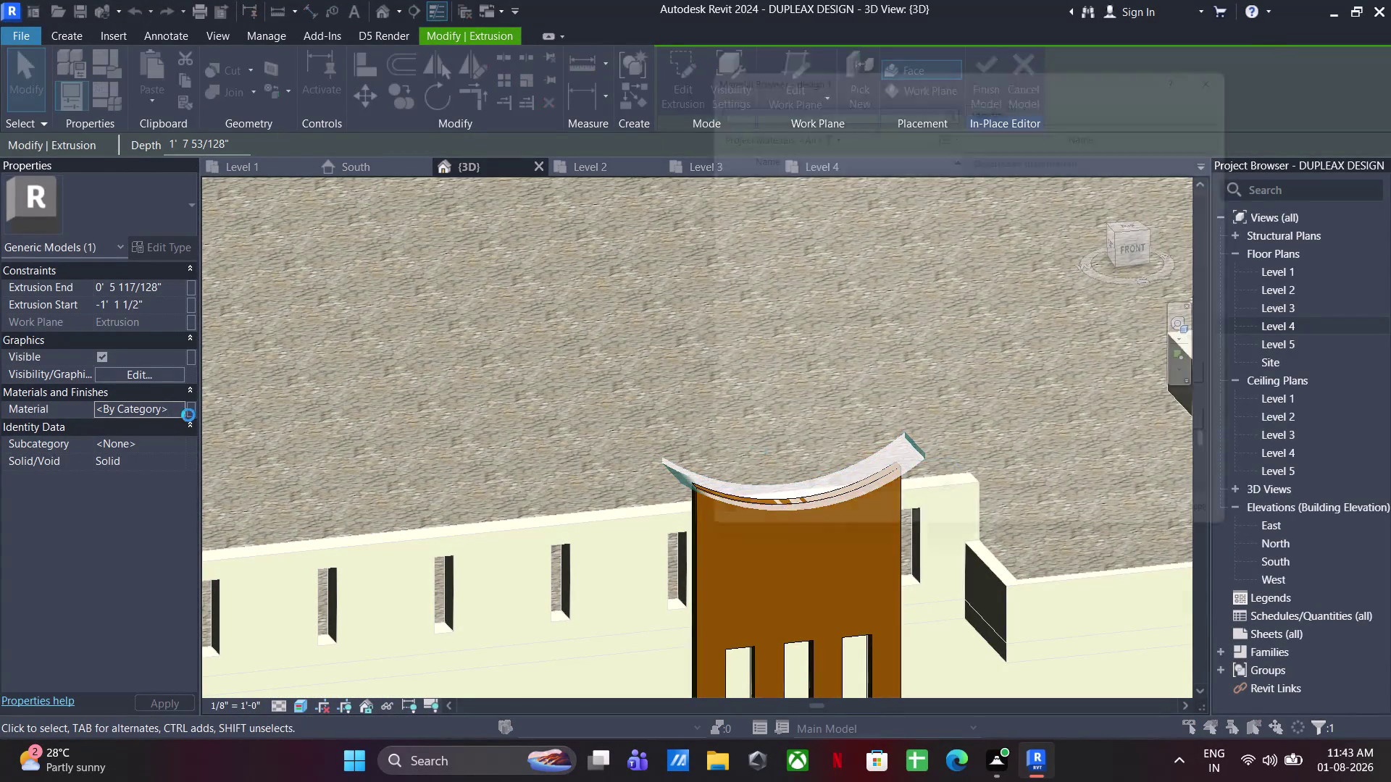
click(730, 515)
Create a new material named 'white' in the Material Browser.
click(763, 542)
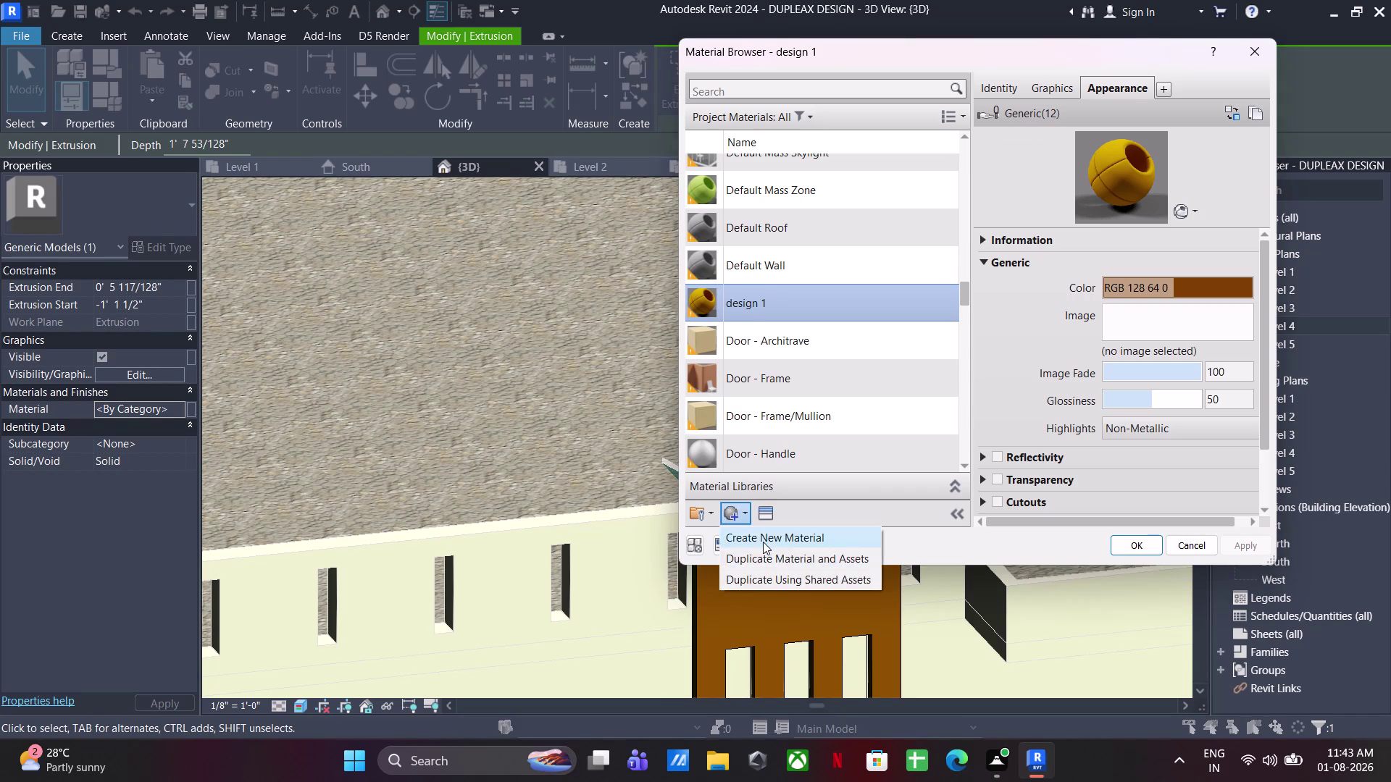
right_click(778, 324)
click(828, 394)
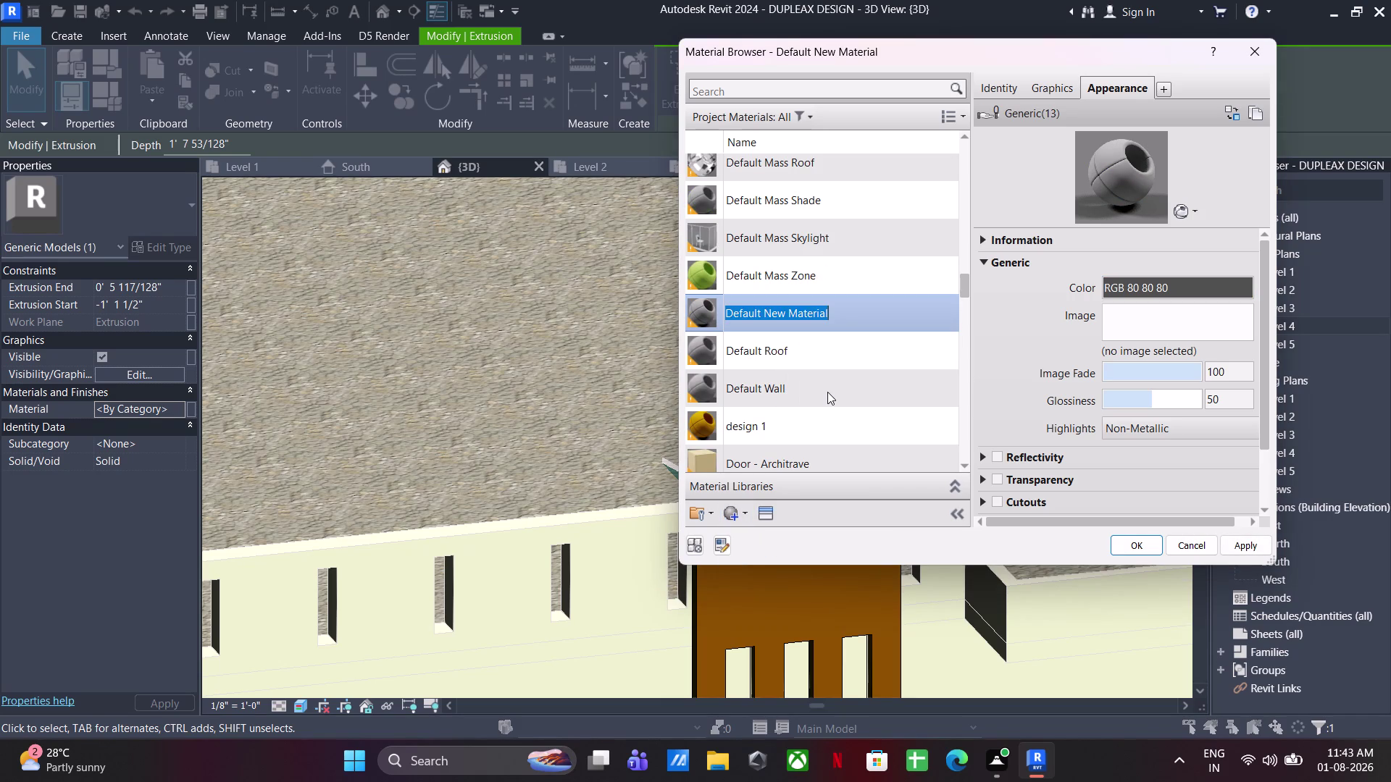
text(white)
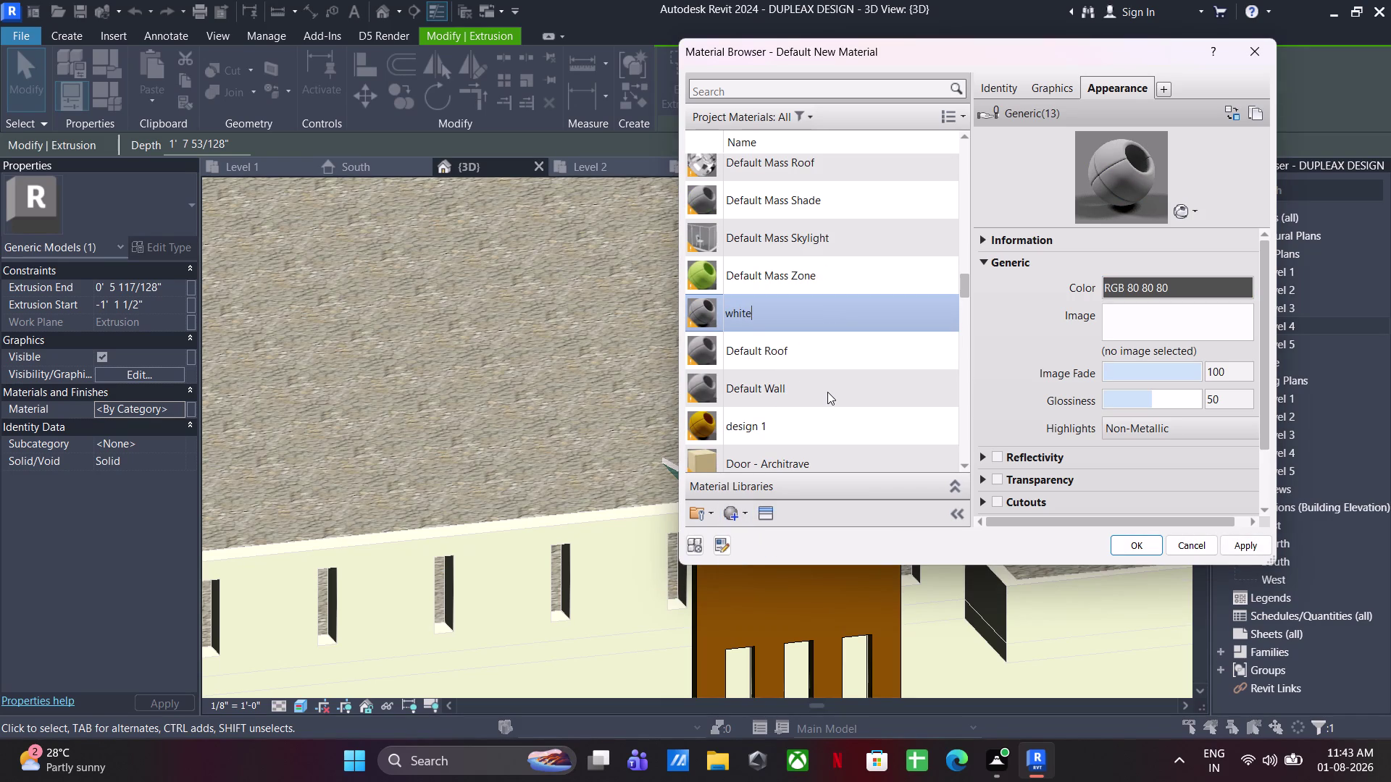
click(998, 358)
Give the white material pure white colour (RGB 255 255 255), apply, and close.
click(1130, 290)
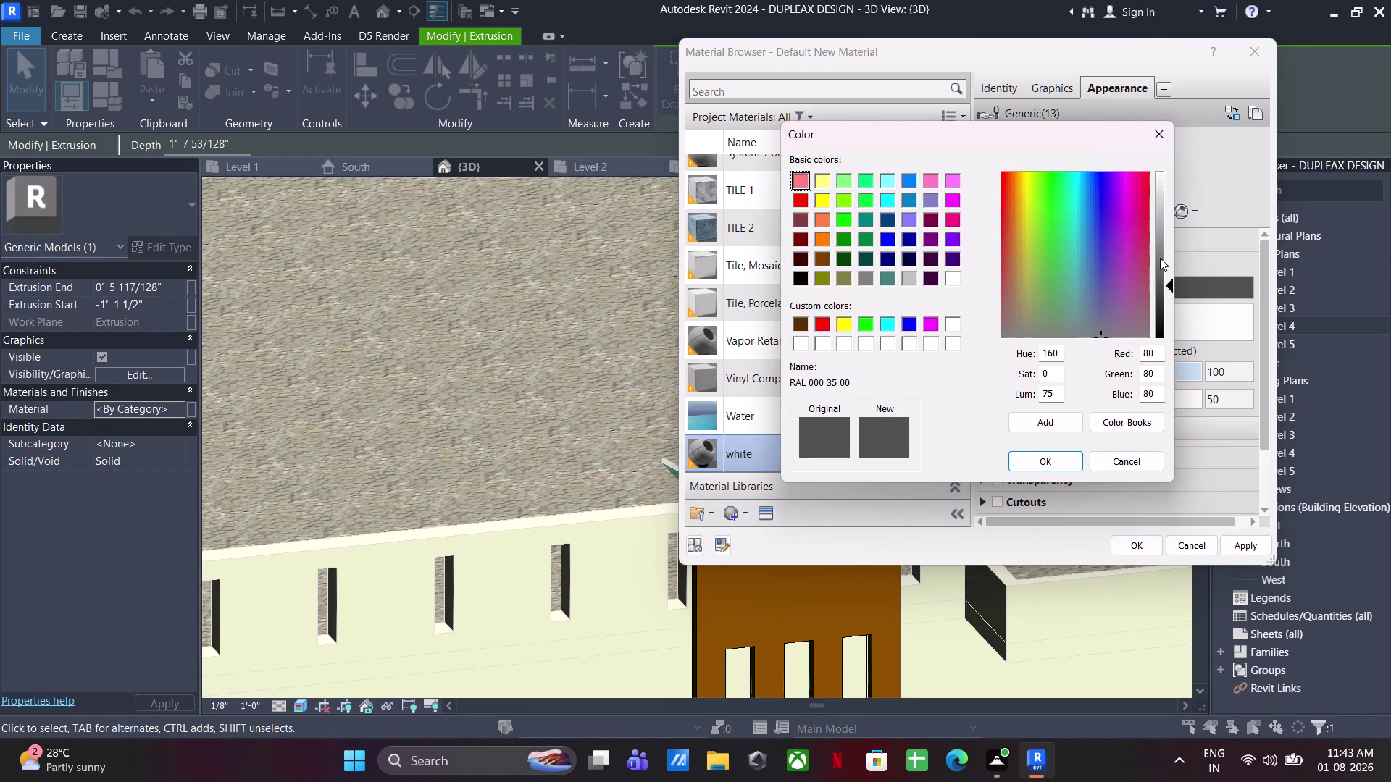
drag(1161, 256, 1164, 171)
click(1080, 467)
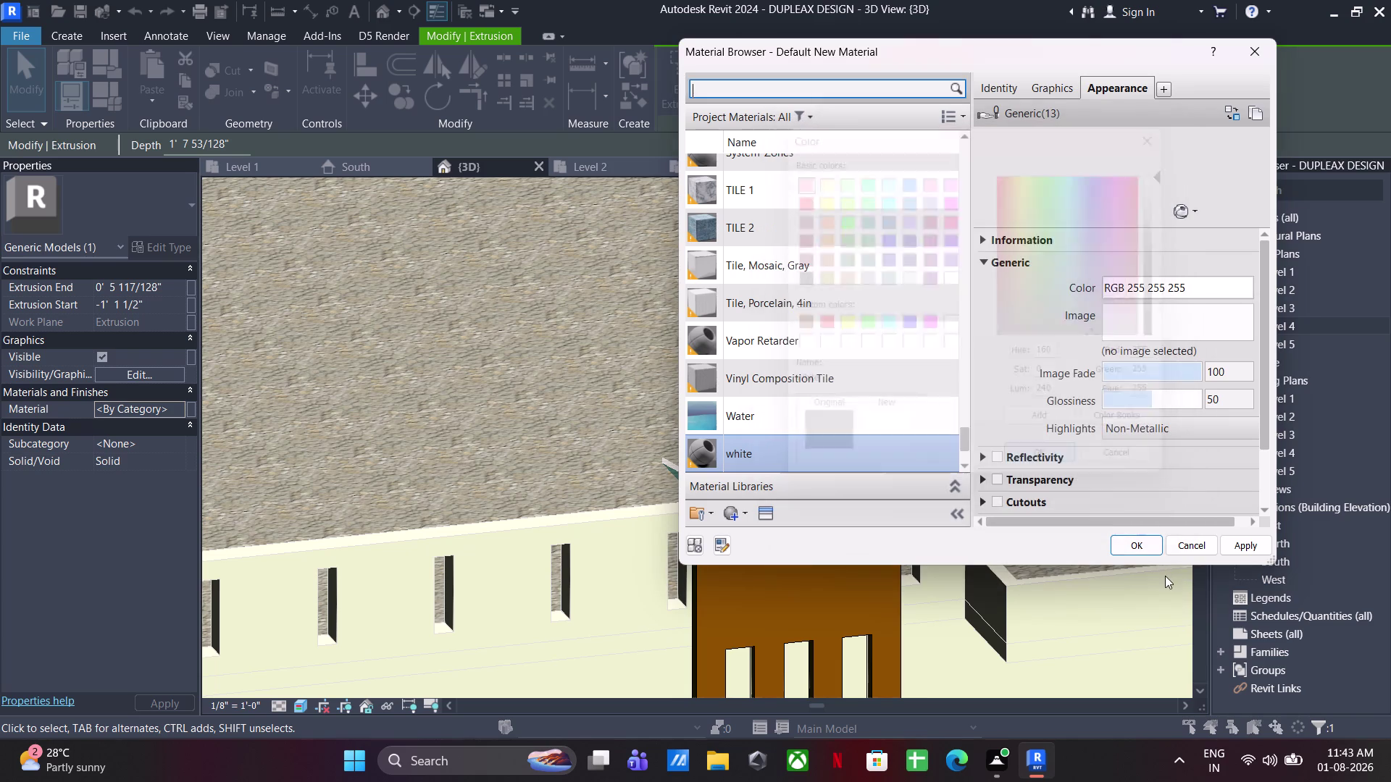
click(1142, 544)
click(946, 389)
scroll(down, 3)
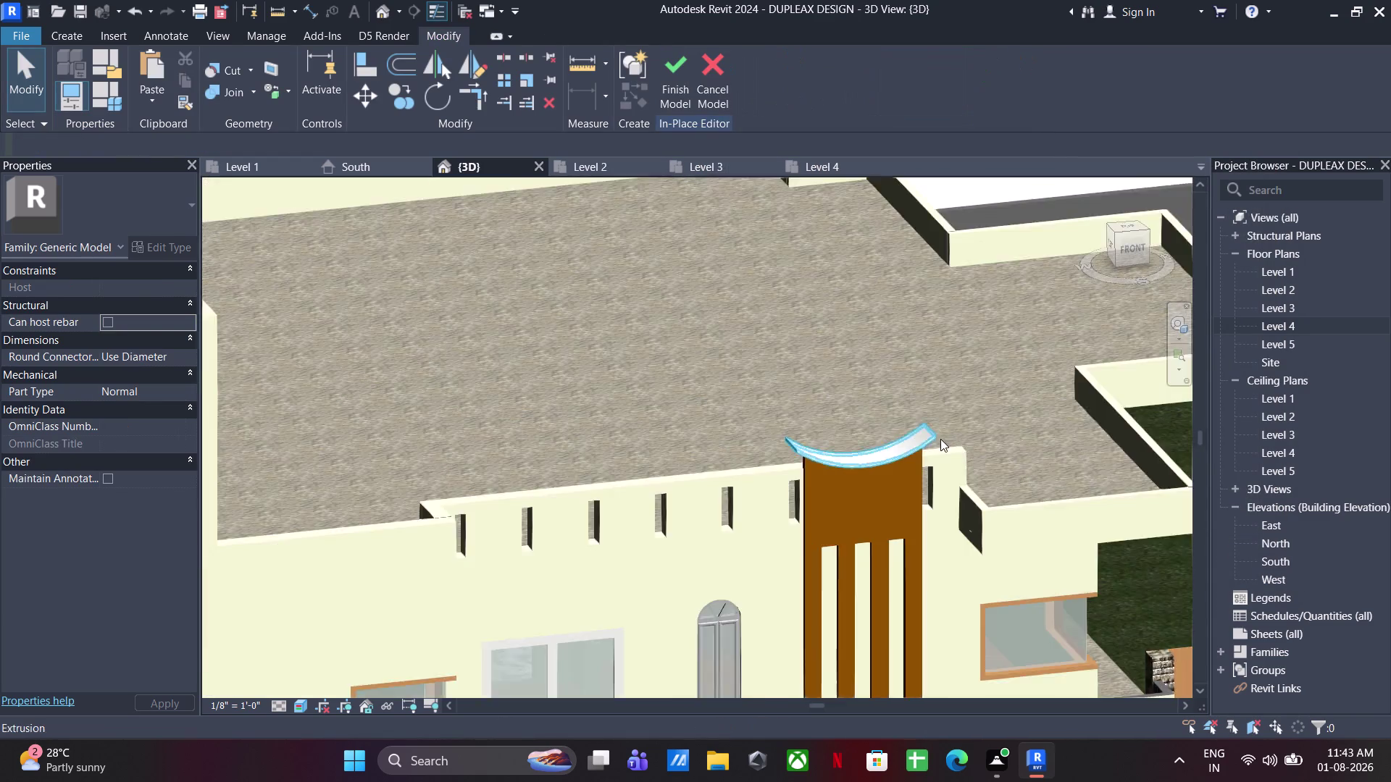
Inspect the white curved cap above the brown frame and finish the in-place model.
middle_drag(956, 468, 1000, 583)
scroll(down, 3)
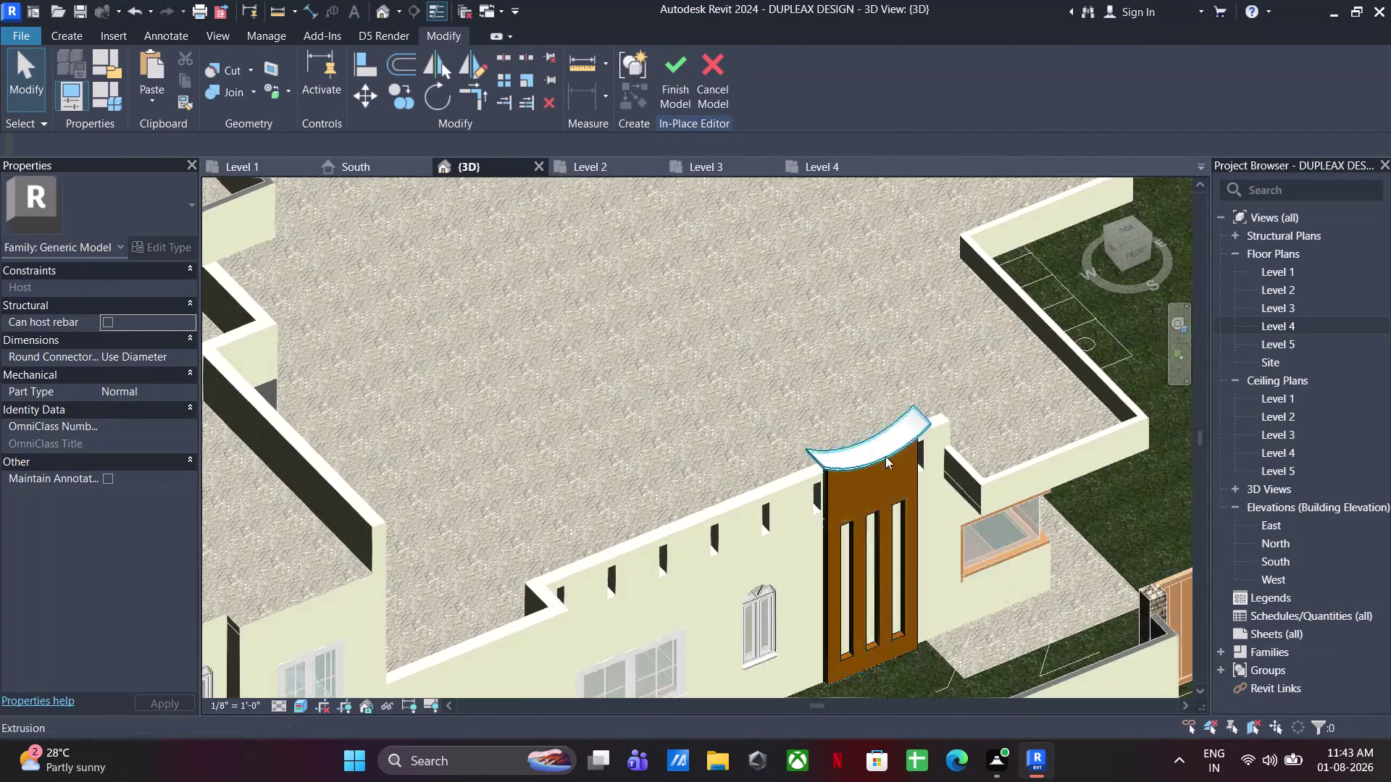
scroll(down, 3)
middle_drag(912, 542, 830, 530)
click(660, 75)
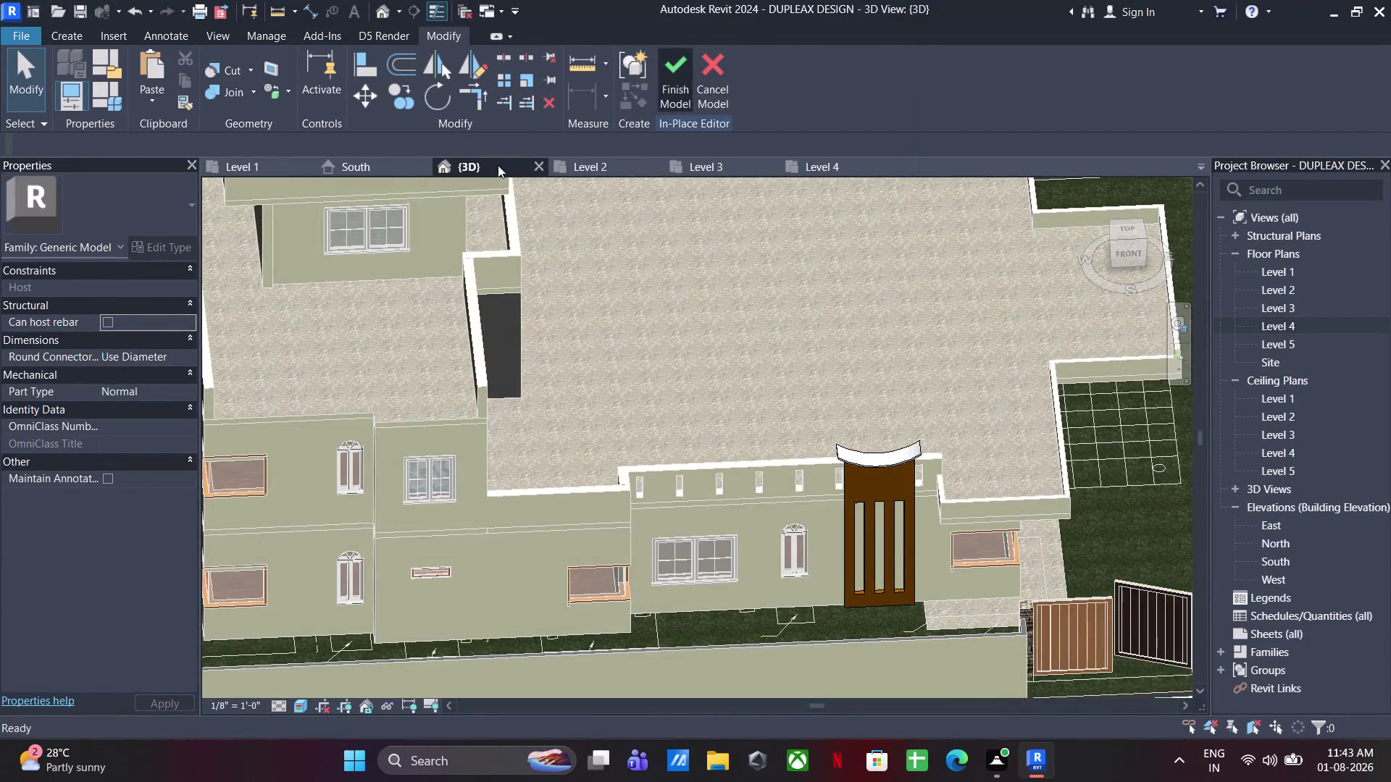
scroll(down, 3)
middle_drag(787, 460, 704, 518)
scroll(up, 3)
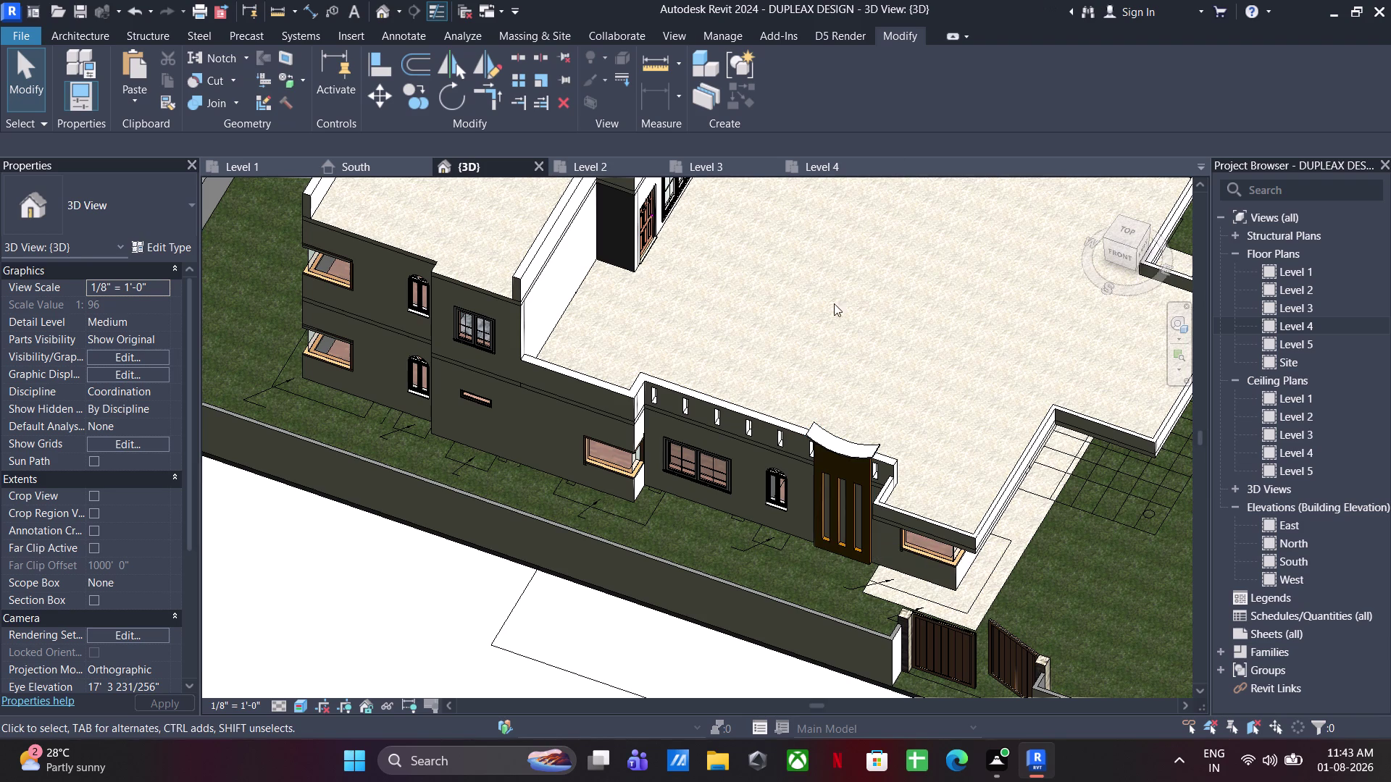
Select the window frame model, zoom out to the whole site, then deselect it.
click(842, 523)
middle_drag(821, 644, 834, 573)
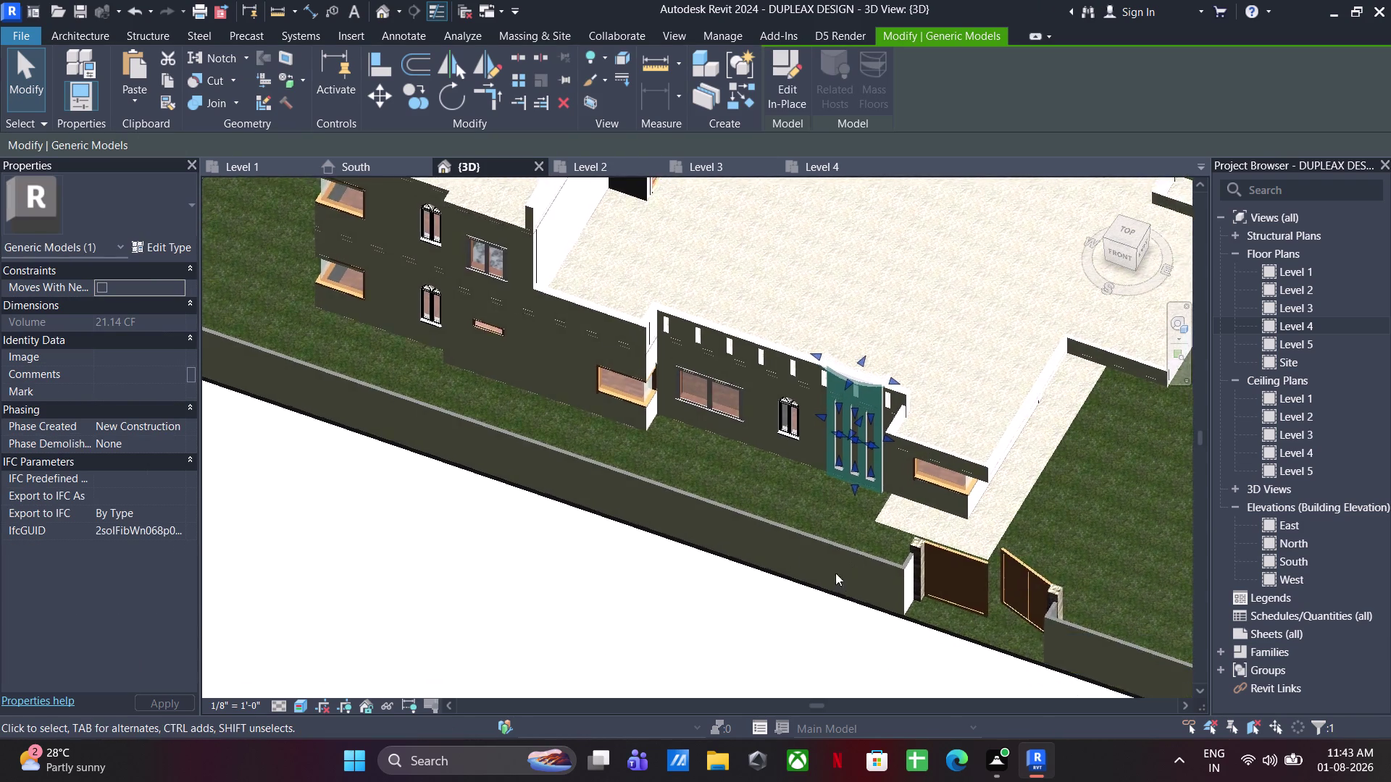
scroll(up, 3)
scroll(down, 3)
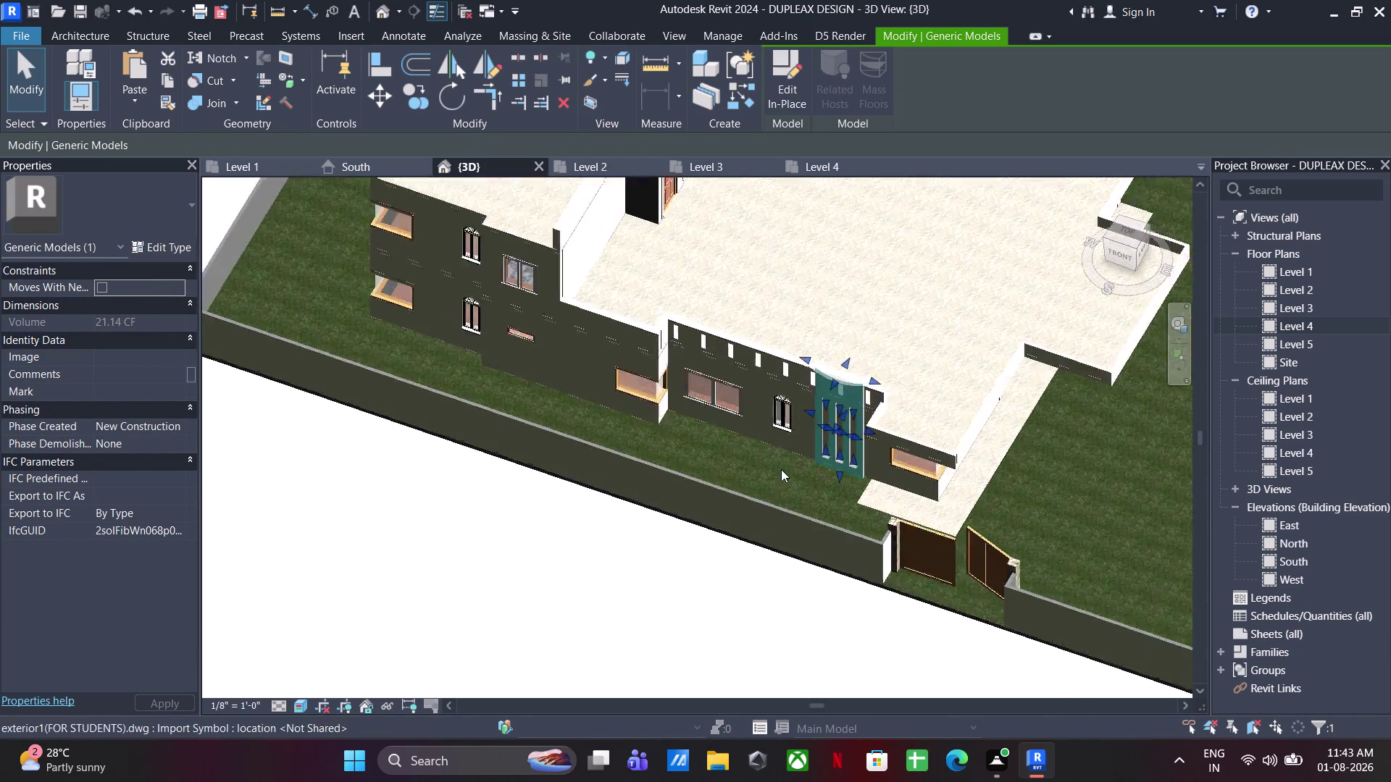
scroll(down, 3)
middle_drag(778, 513, 808, 418)
click(722, 581)
Move the imported exterior1 DWG's work plane from Level 1 to Level 2, then open the Level 2 plan.
click(776, 544)
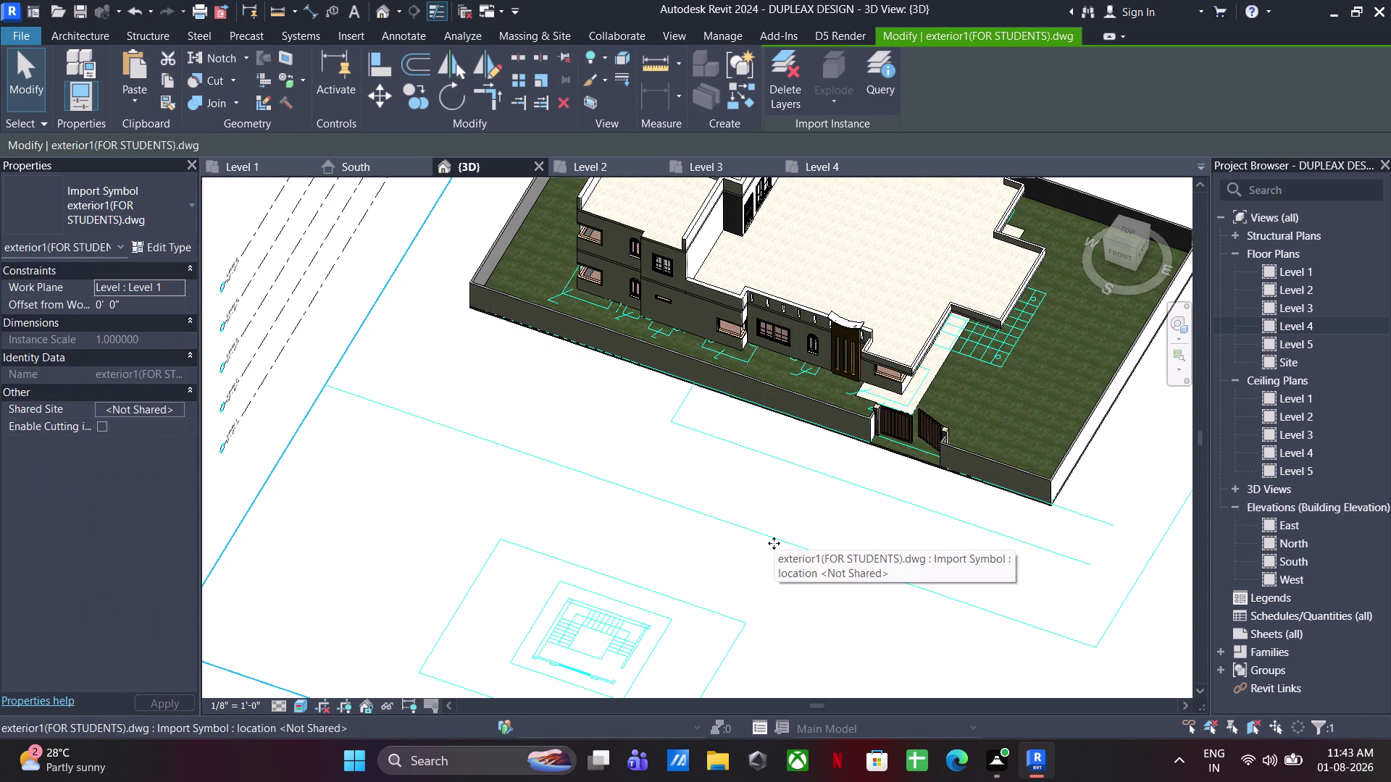
click(172, 289)
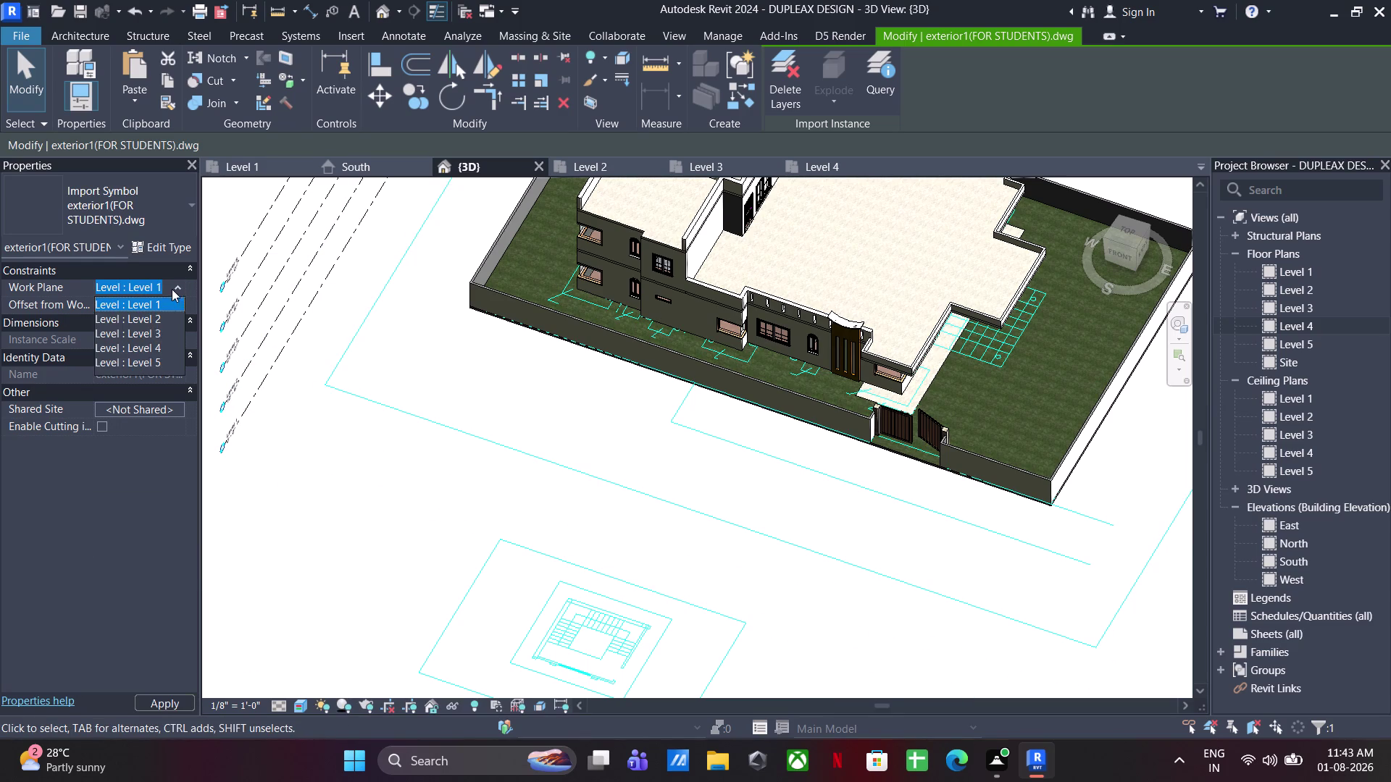
click(145, 322)
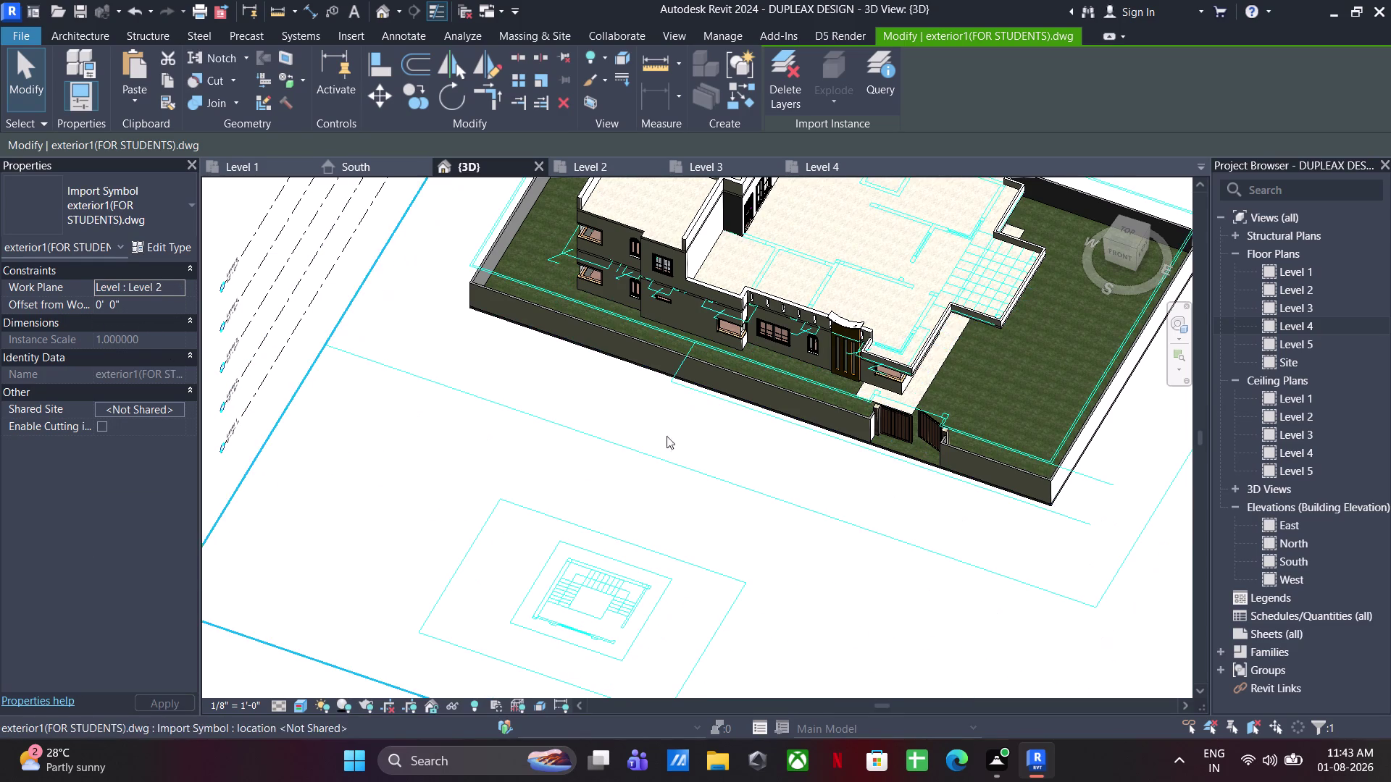
scroll(down, 3)
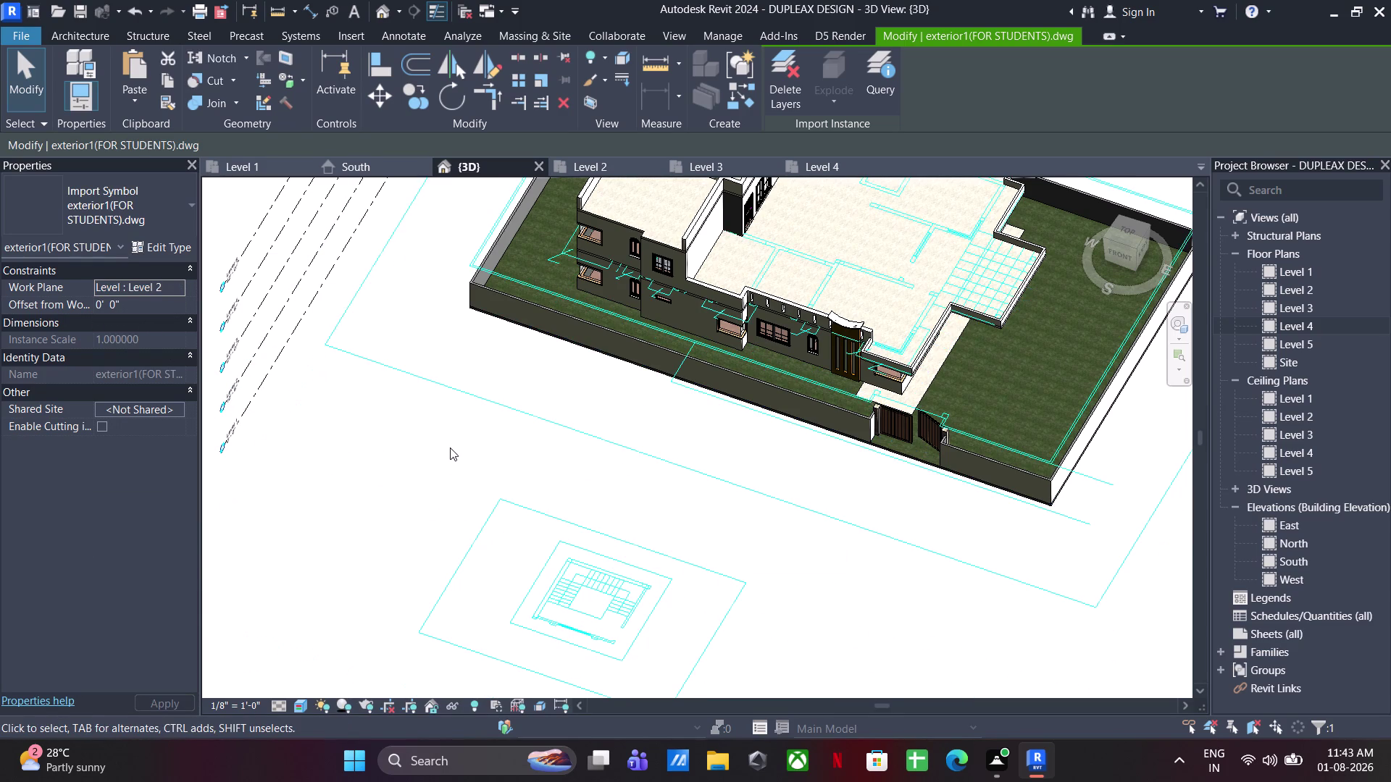
scroll(down, 3)
click(586, 163)
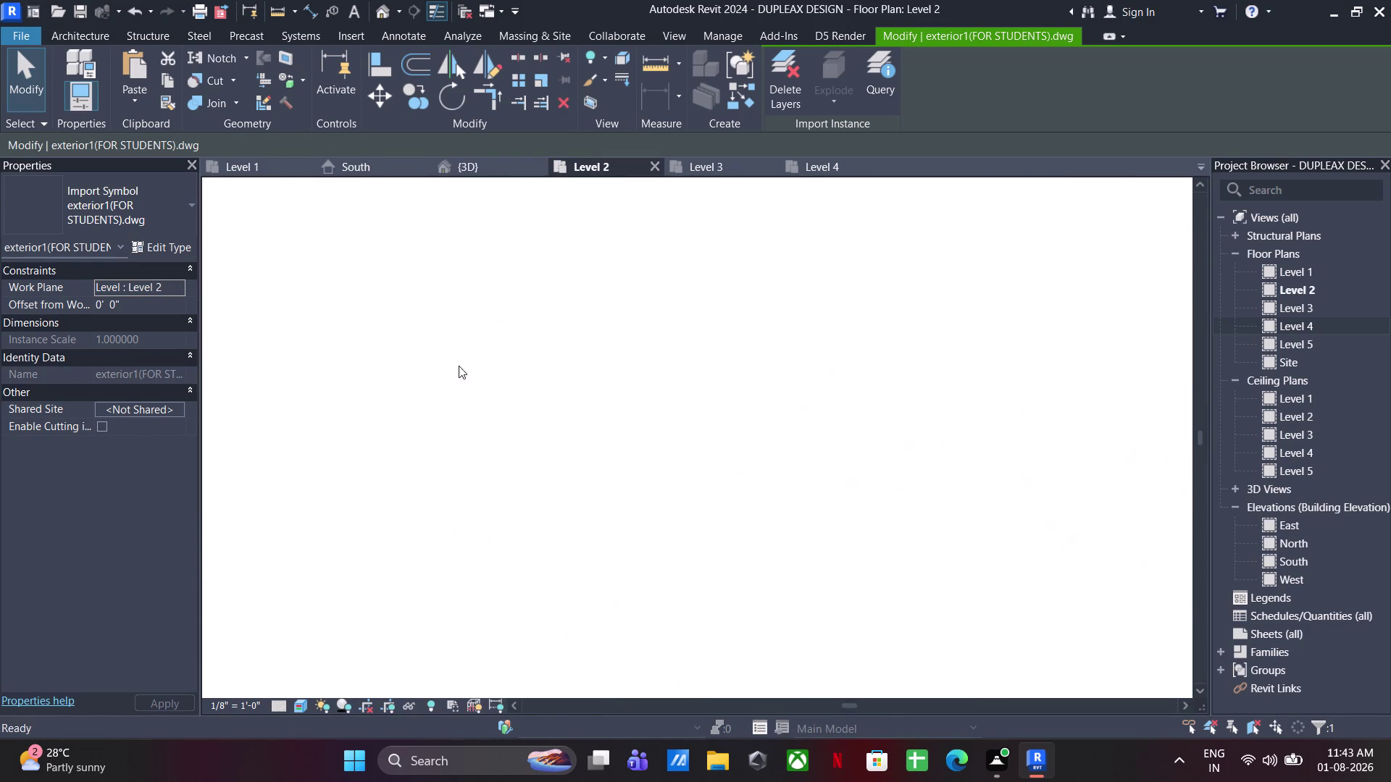
Select the imported DWG and start moving it from its sun-shade corner endpoint.
scroll(down, 3)
click(742, 406)
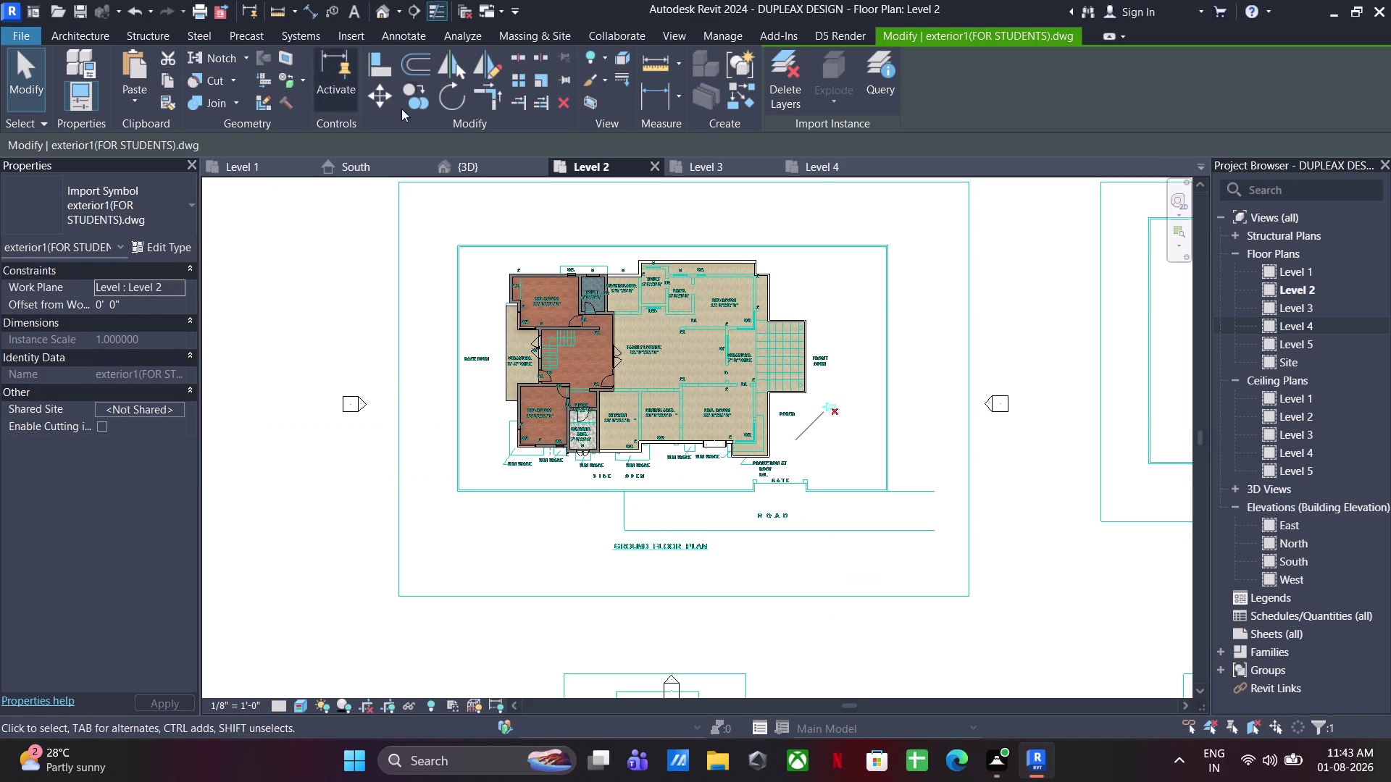
click(388, 94)
middle_drag(806, 332, 344, 341)
scroll(up, 3)
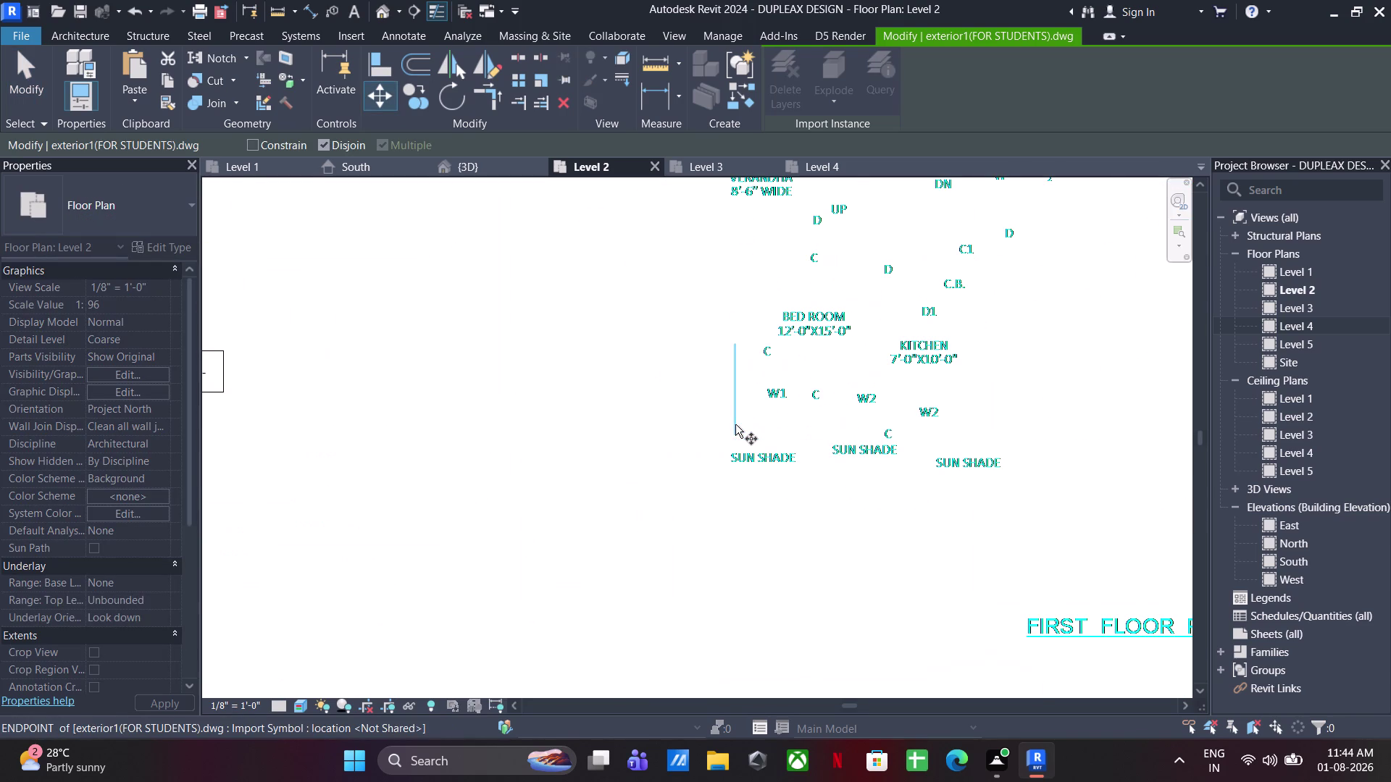
scroll(up, 3)
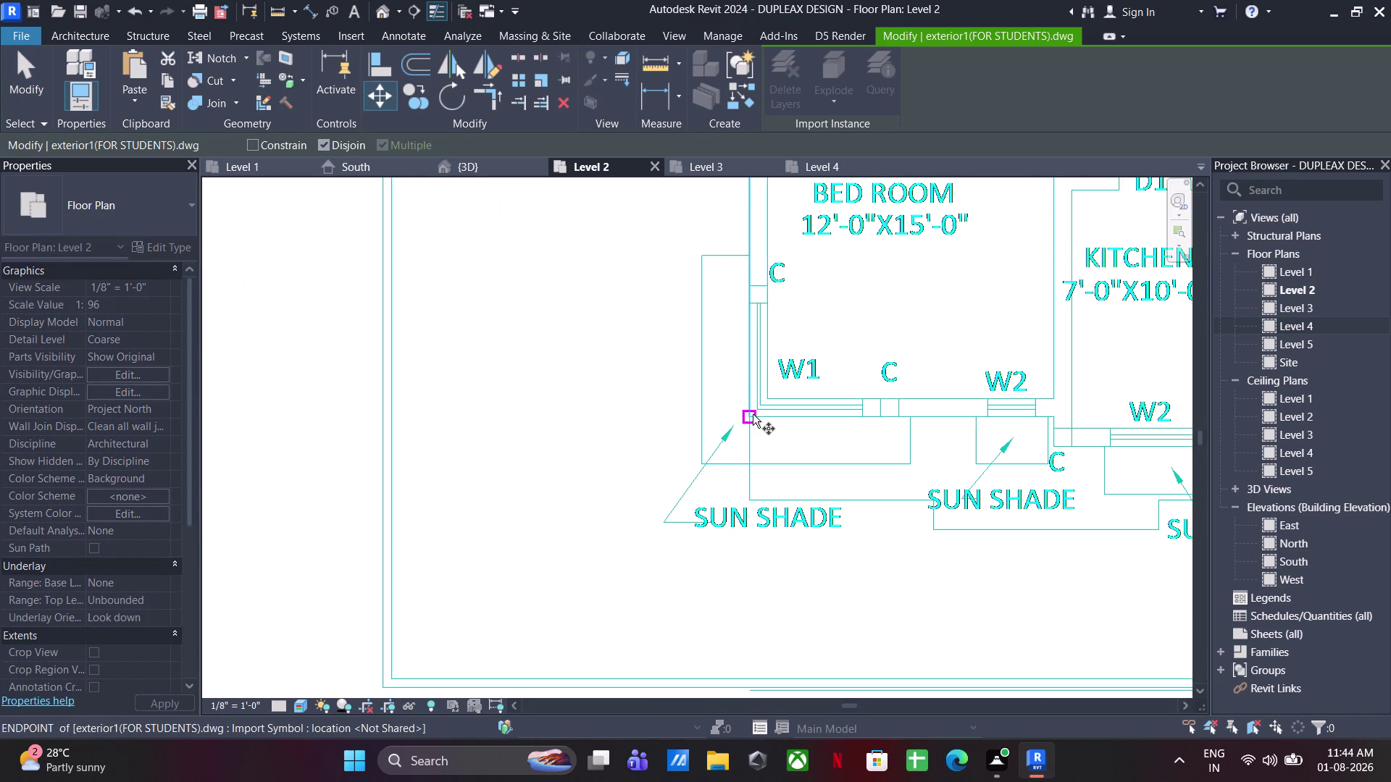
click(752, 415)
Snap the drawing corner onto the house wall endpoint and return to the {3D} view.
scroll(down, 3)
middle_drag(609, 441, 1377, 379)
middle_drag(687, 448, 1389, 408)
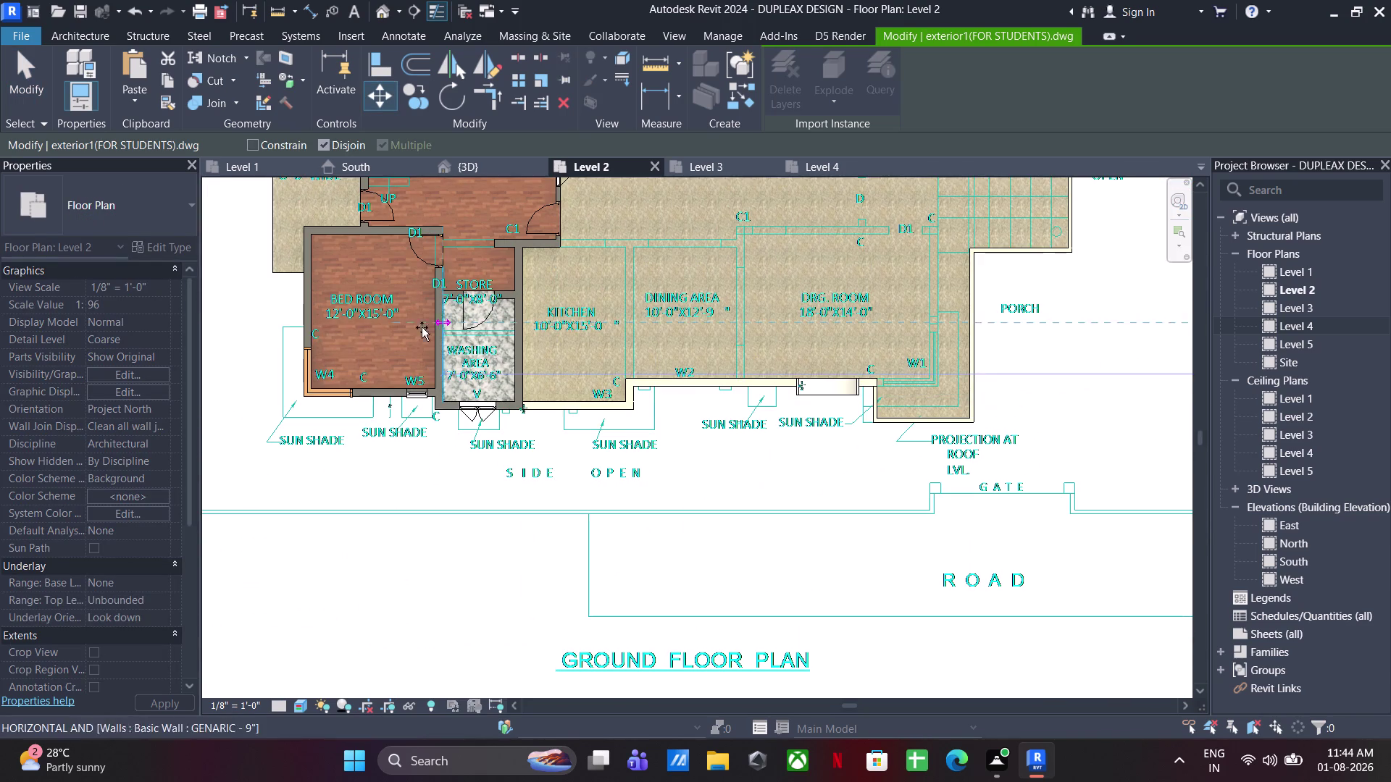
scroll(up, 3)
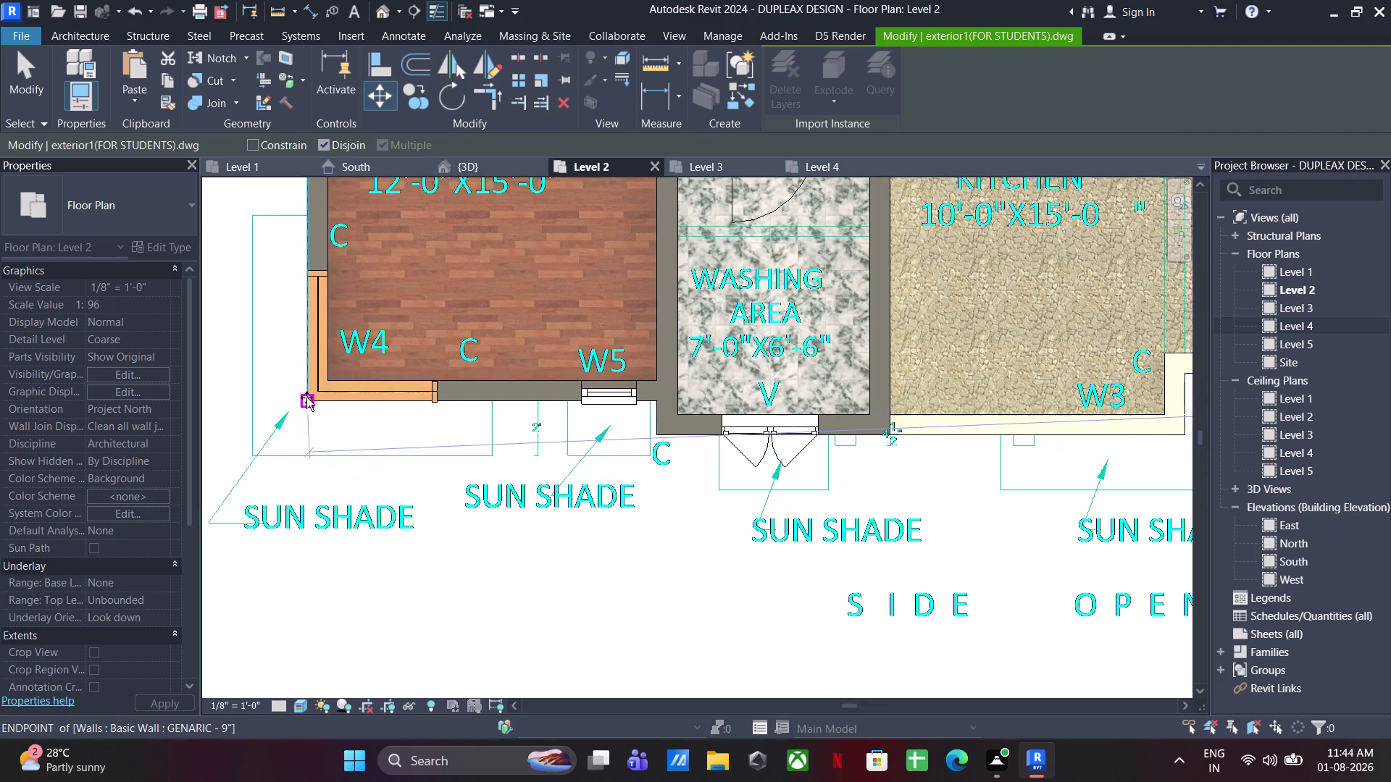
click(306, 397)
scroll(down, 3)
middle_drag(693, 449, 796, 413)
key(Escape)
key(Escape)
key(Escape)
click(470, 169)
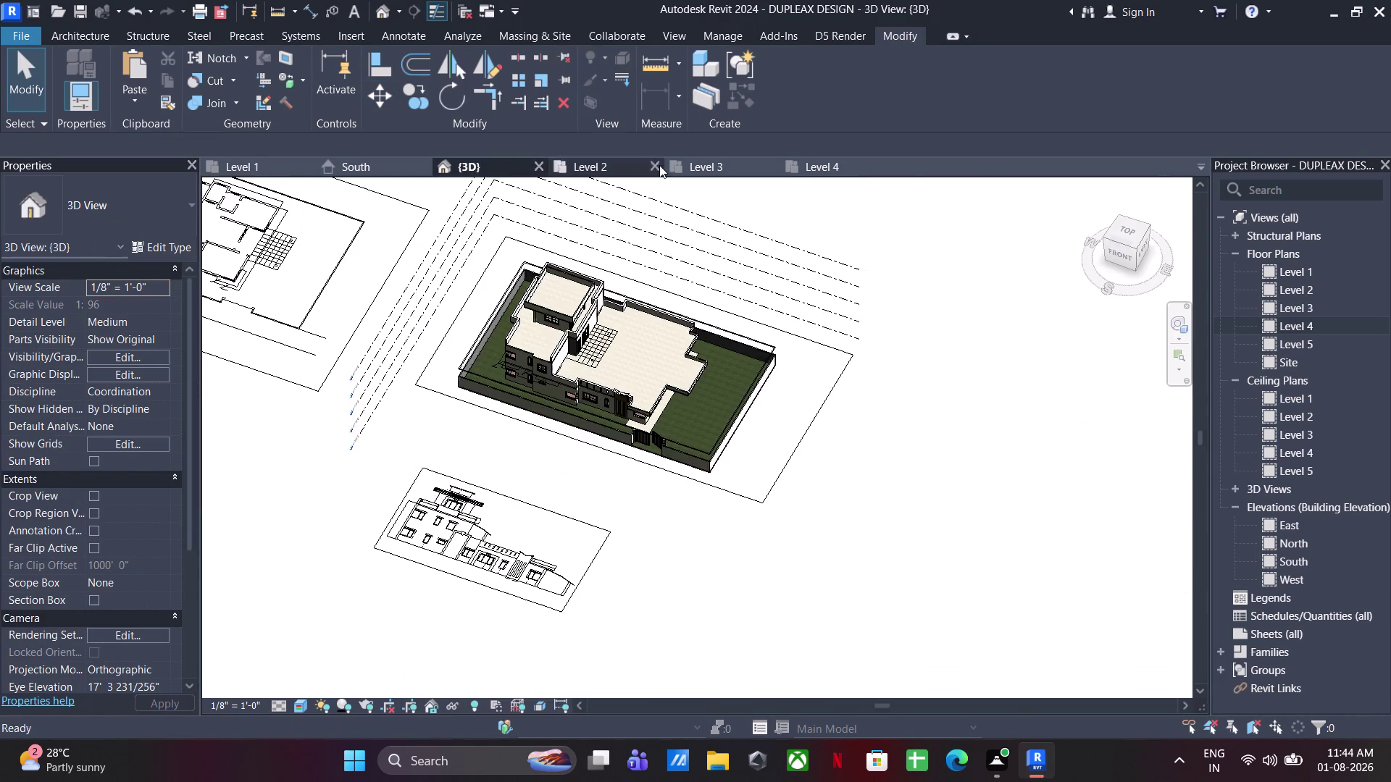
Copy the window frame model up to the upper wall corner.
scroll(up, 3)
middle_drag(692, 424, 825, 608)
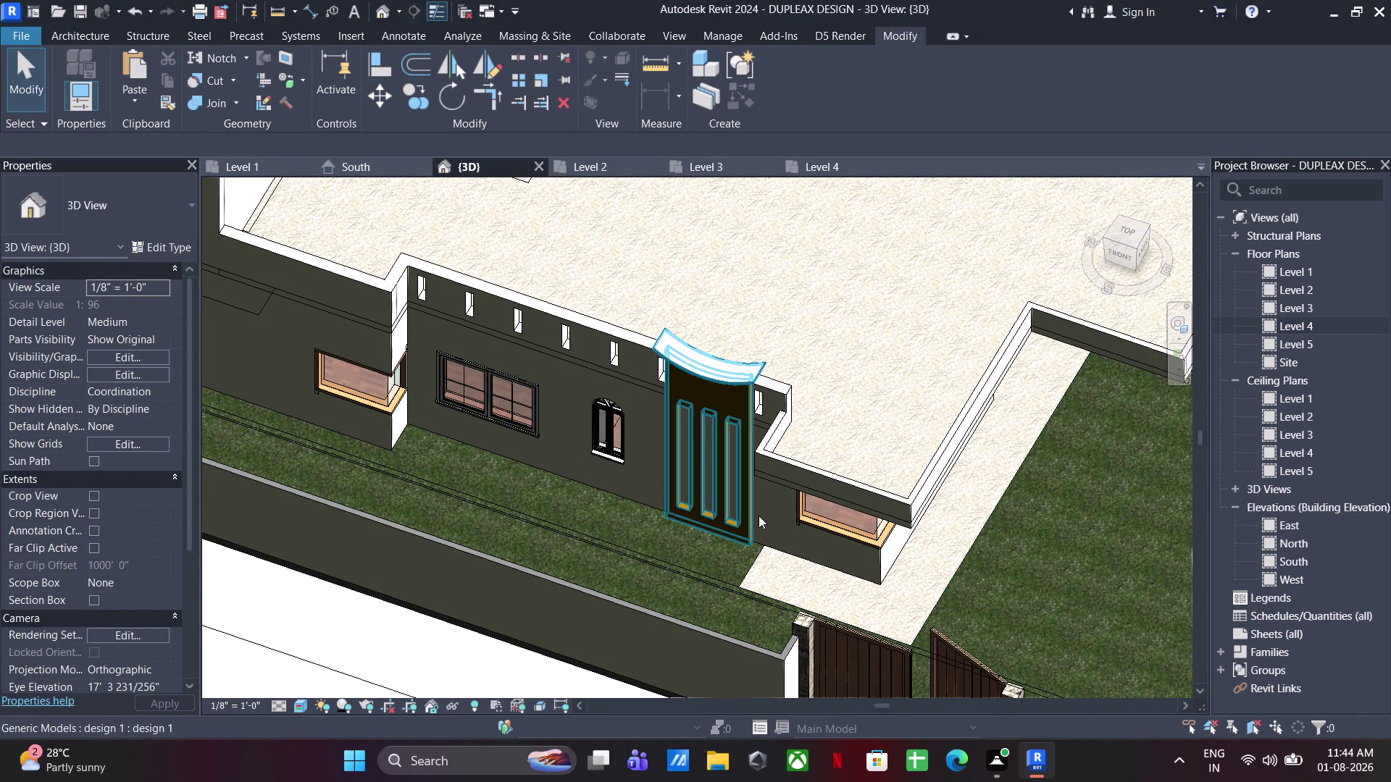
click(756, 517)
click(415, 86)
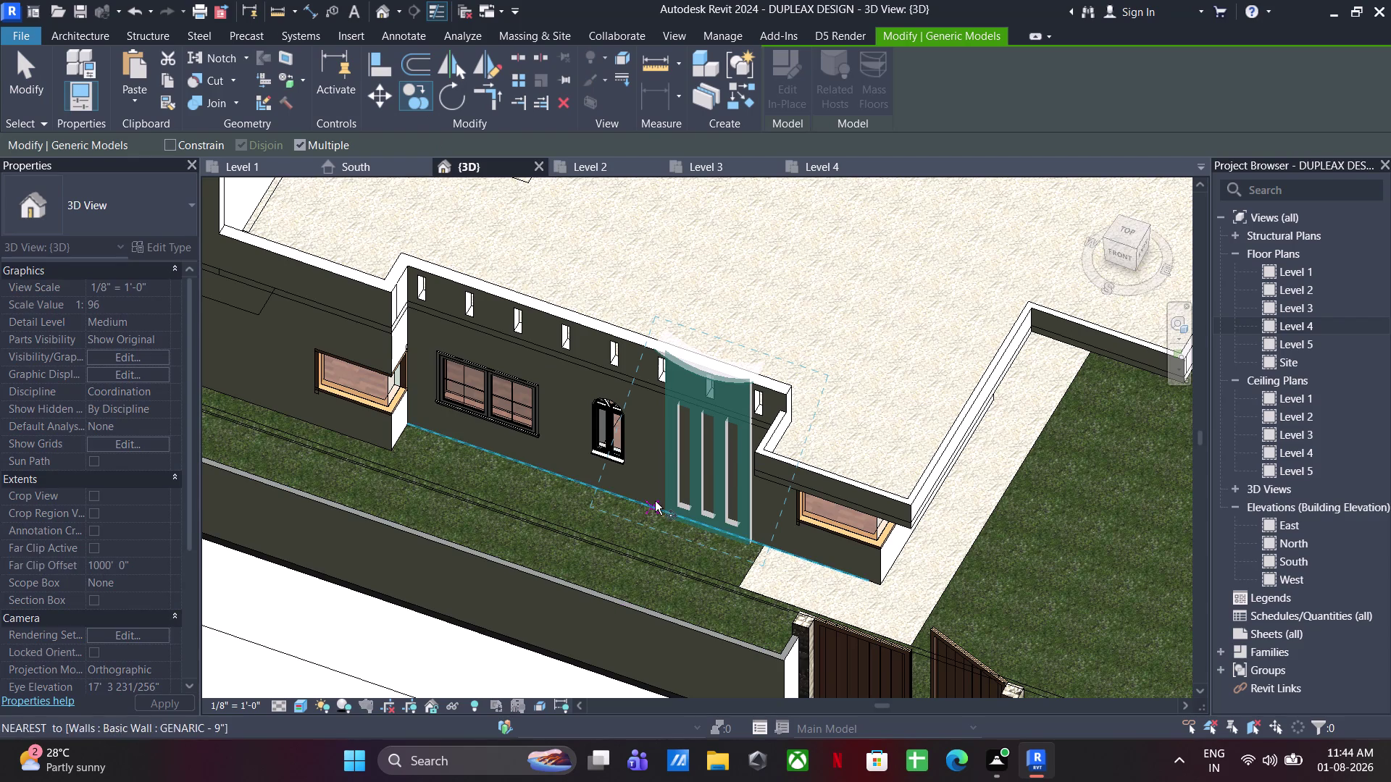
click(659, 515)
middle_drag(420, 328, 780, 615)
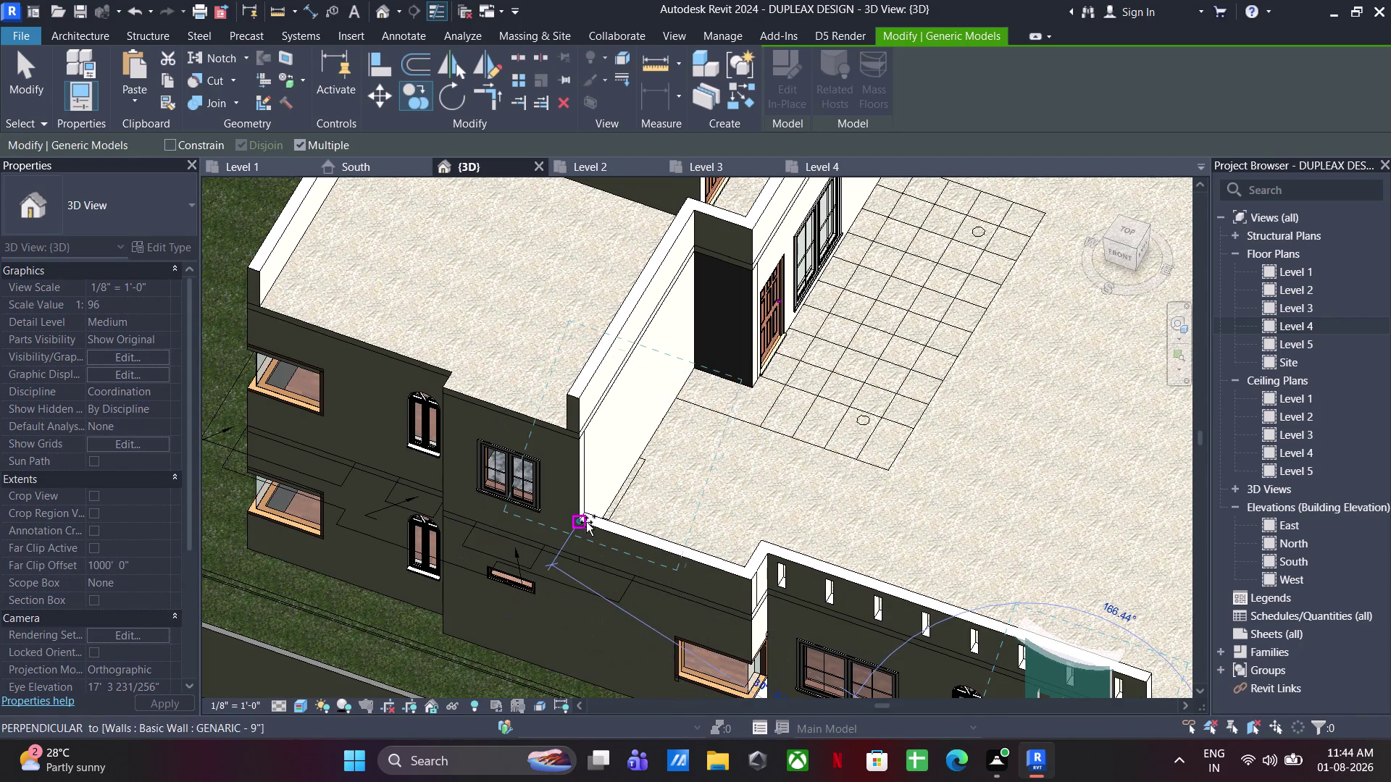
scroll(up, 3)
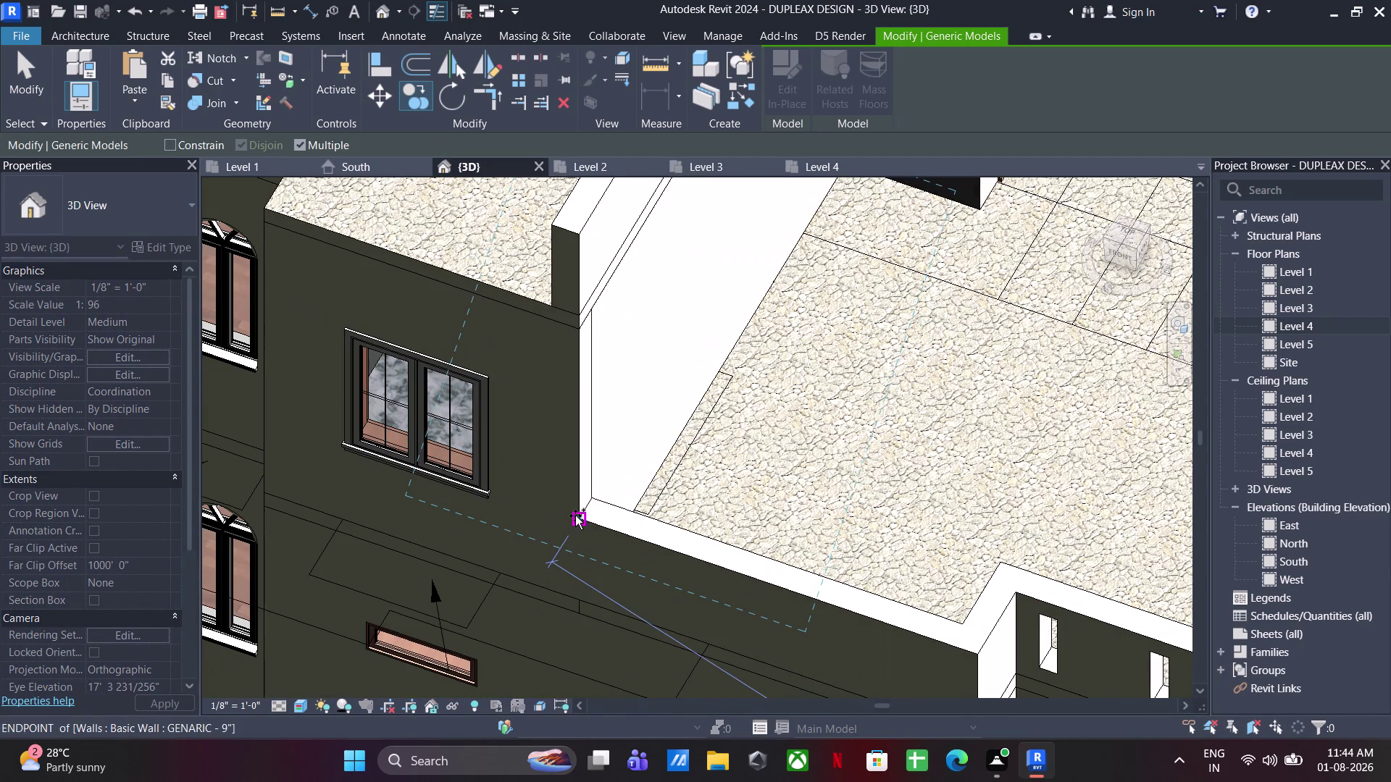
click(575, 516)
key(Escape)
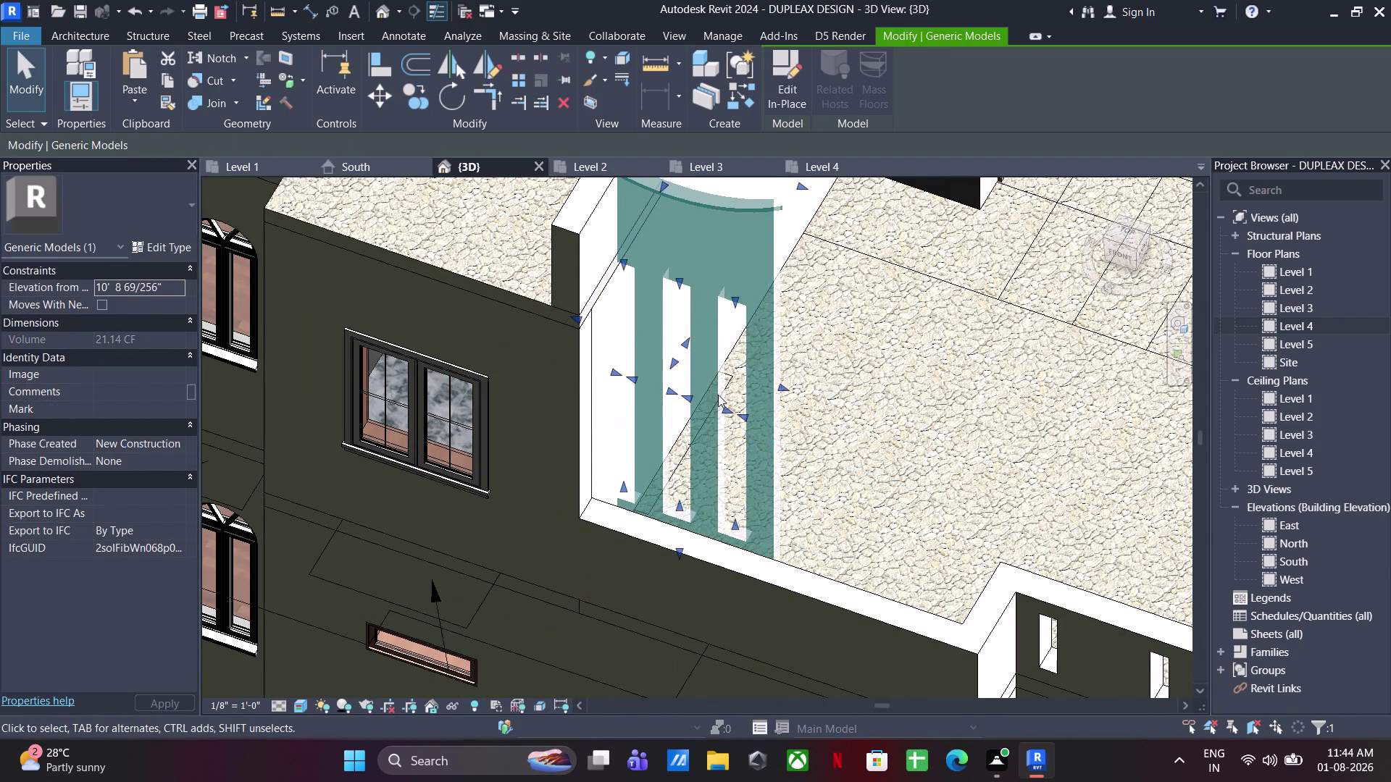
Open the work plane setting options for the copied frame, then cancel.
scroll(down, 3)
middle_drag(805, 346, 801, 404)
middle_drag(1012, 384, 970, 439)
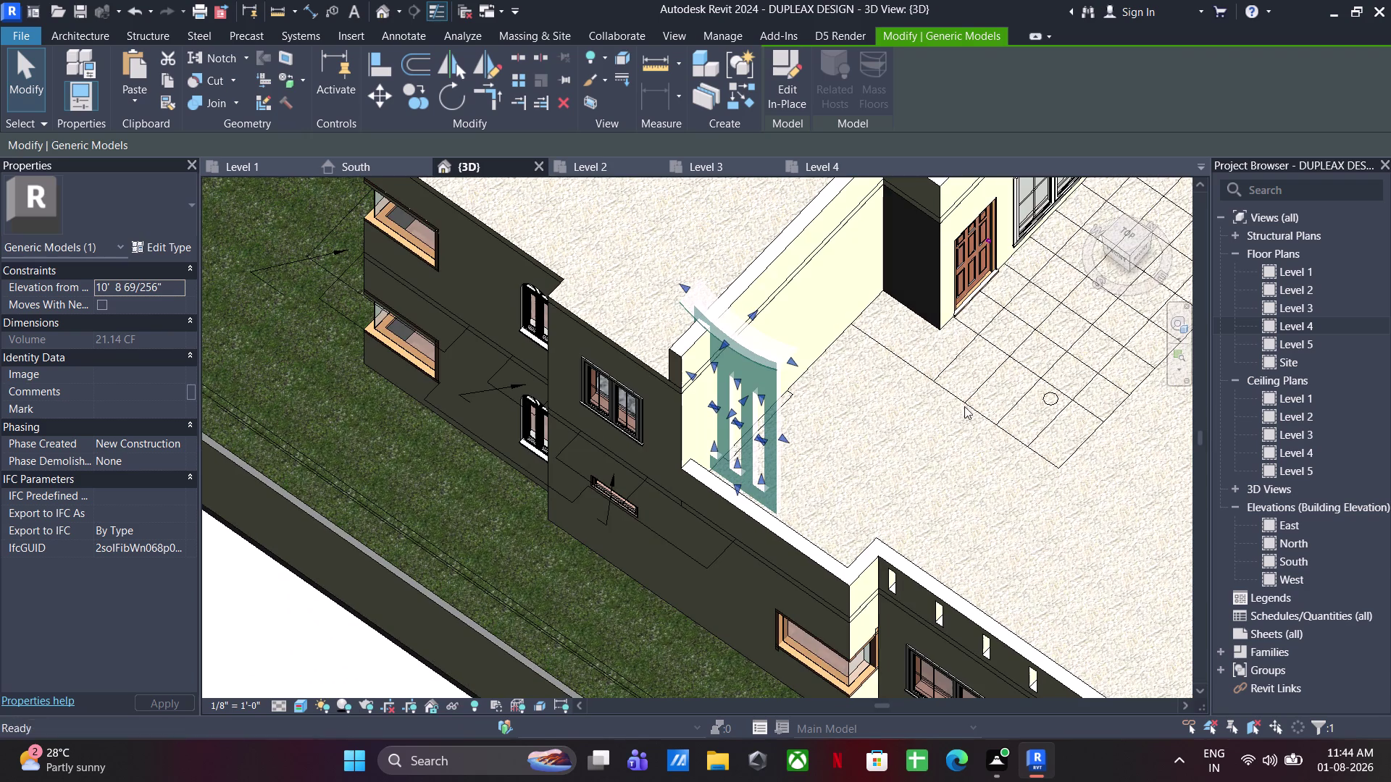
click(99, 28)
click(1284, 104)
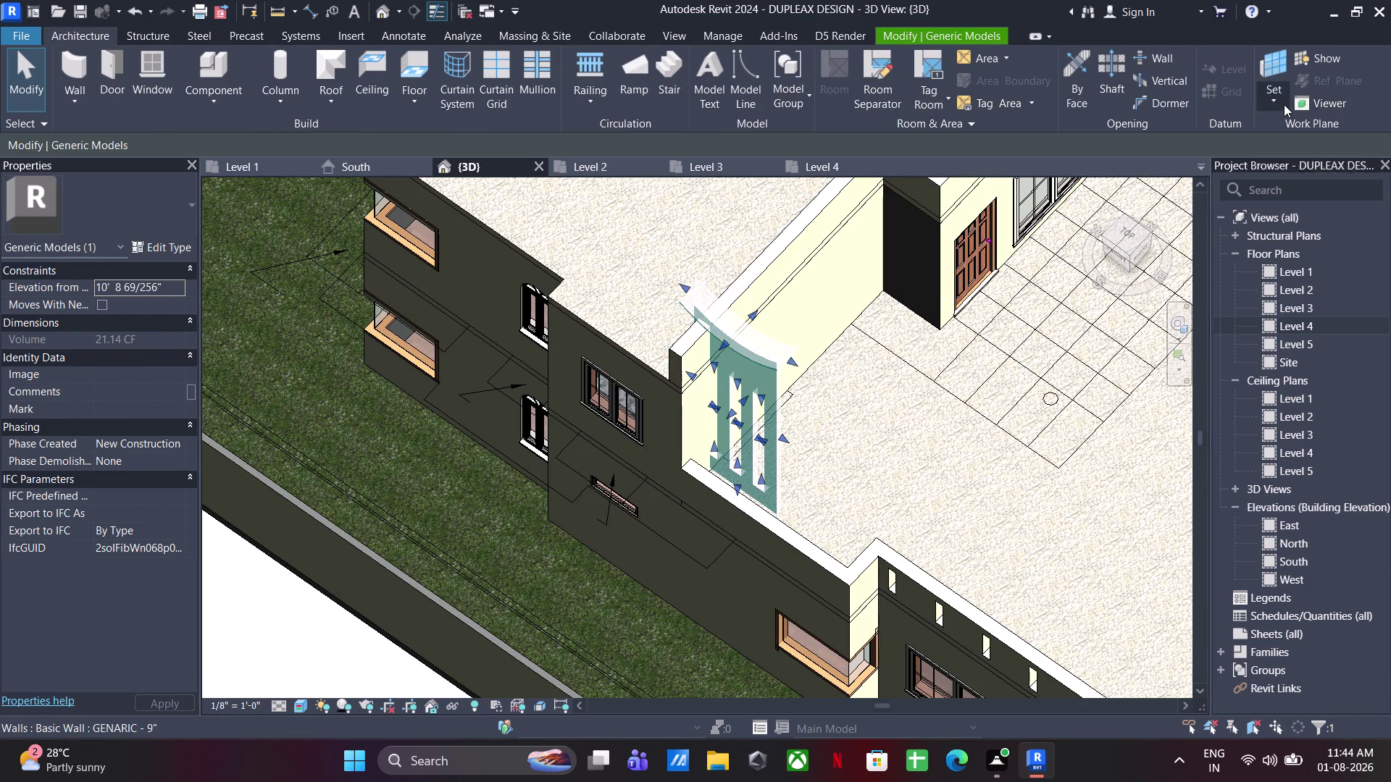
click(1275, 171)
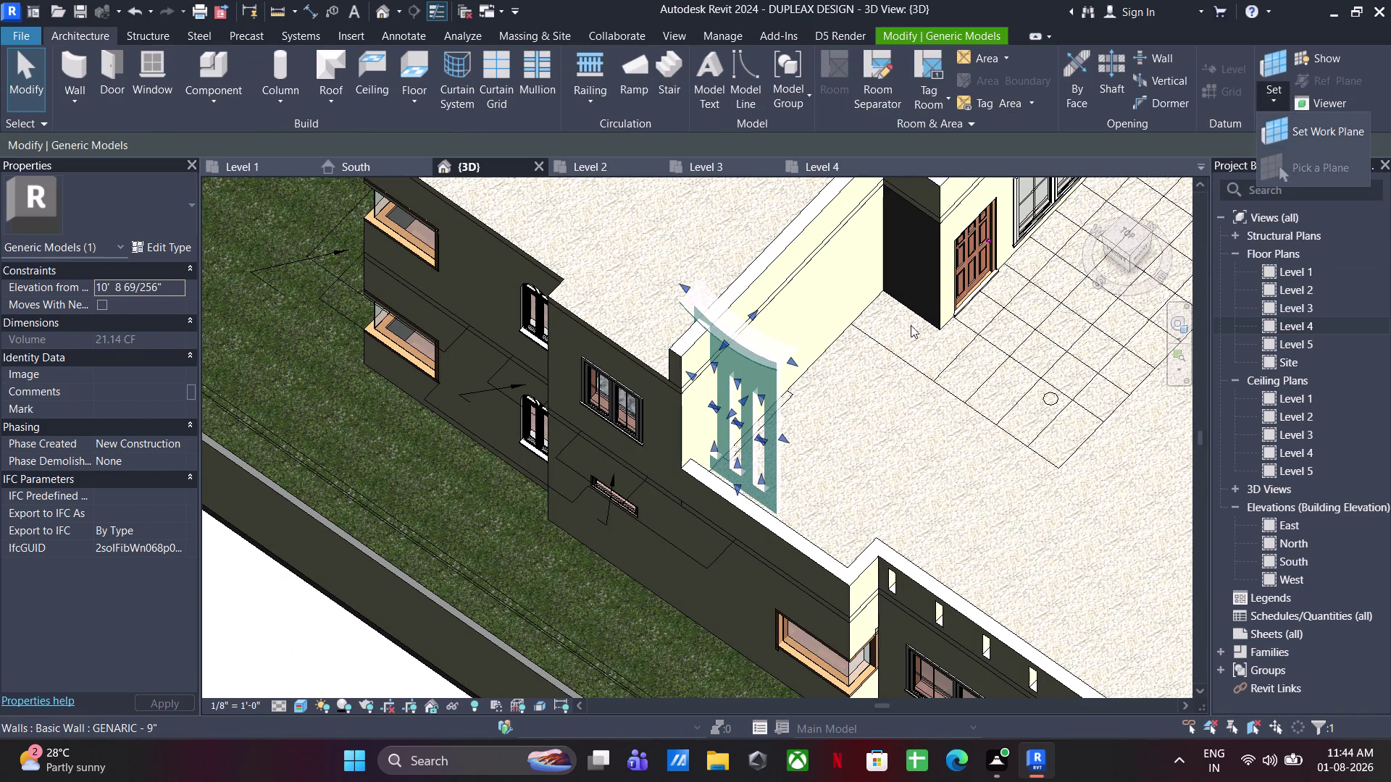
key(Escape)
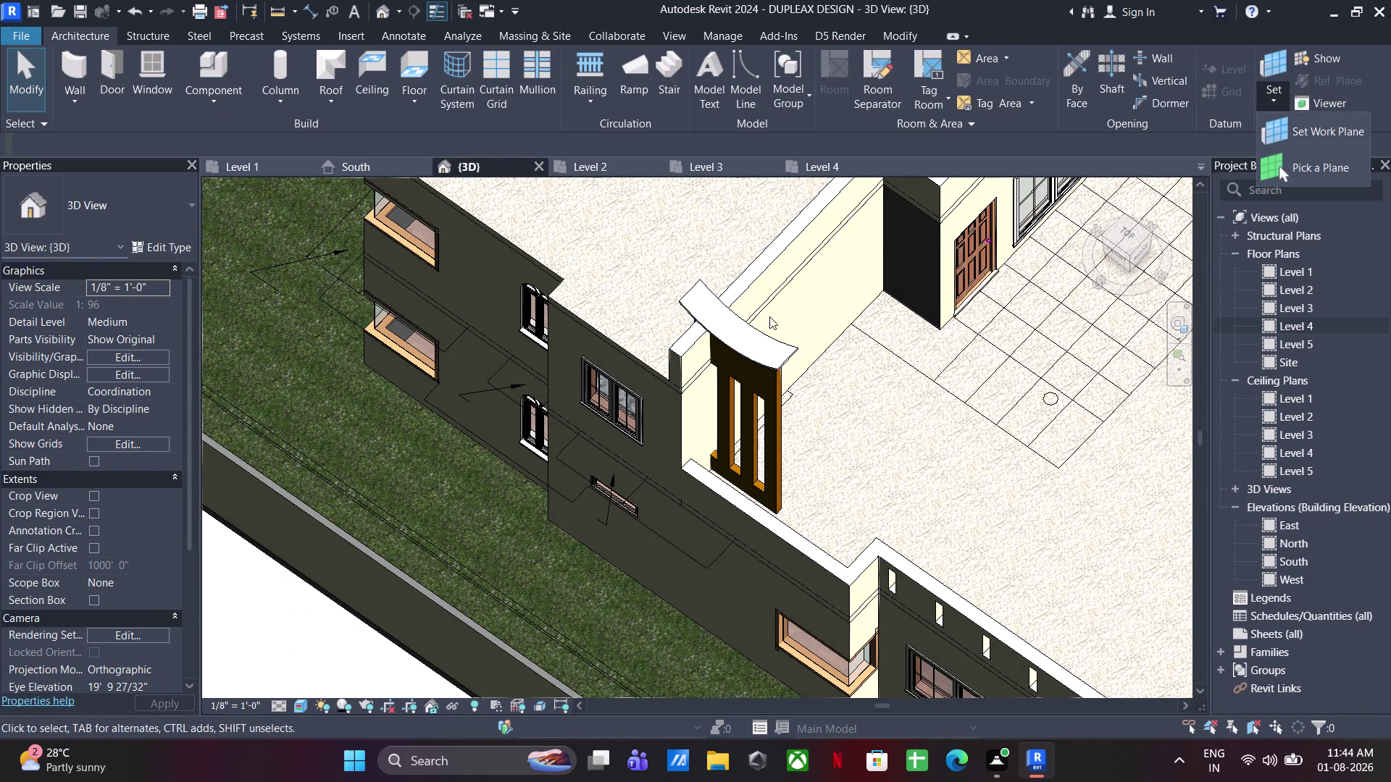
Try picking a work plane on the front wall, cancel, and select the fin frame.
scroll(down, 3)
middle_drag(775, 367, 800, 369)
scroll(up, 3)
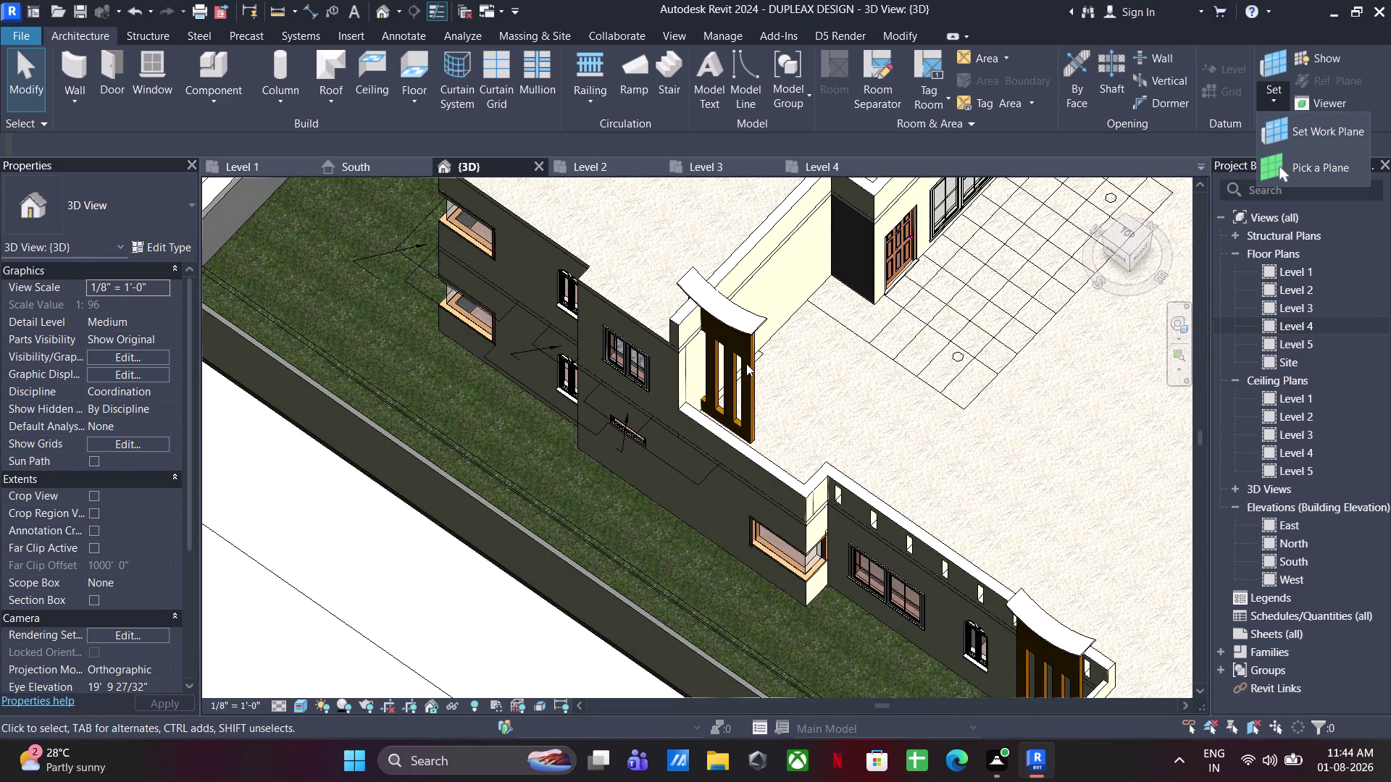
click(746, 364)
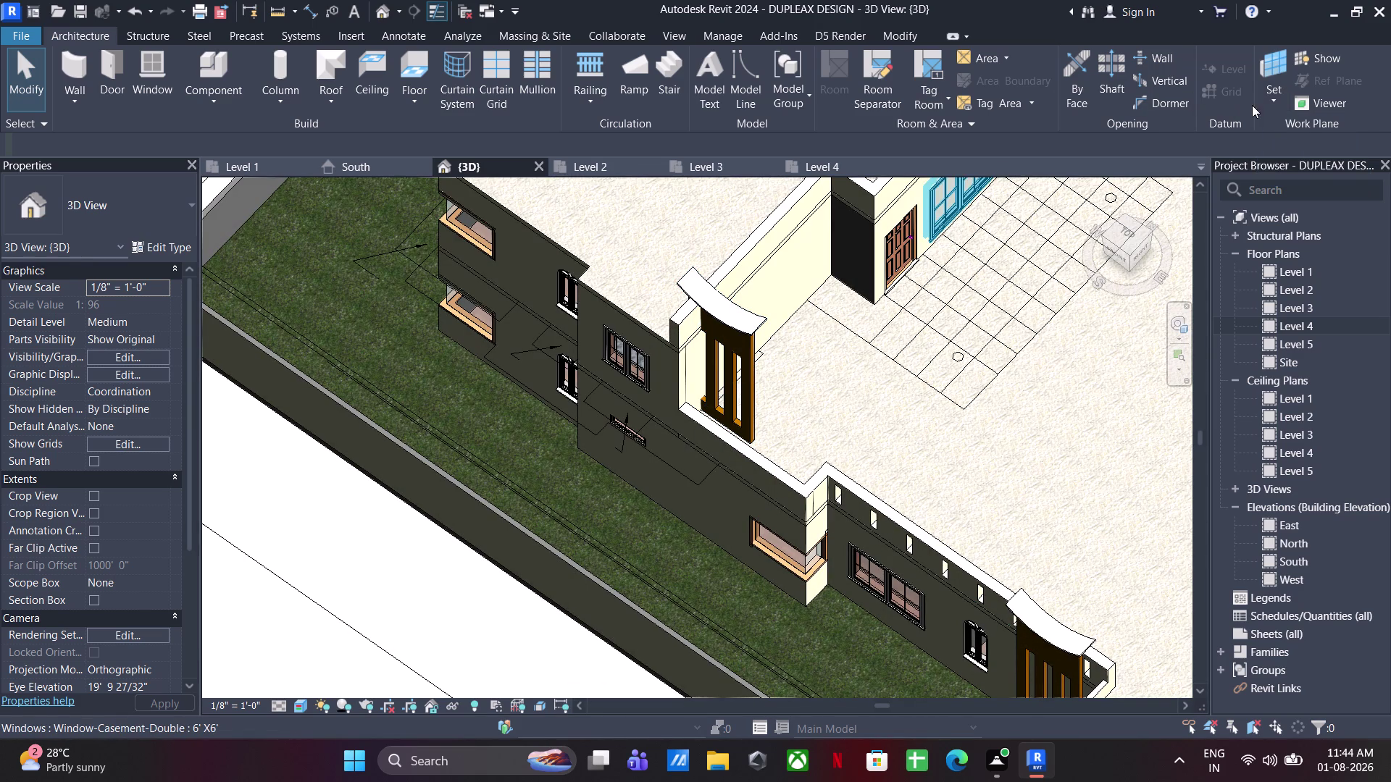
click(1266, 105)
click(1290, 168)
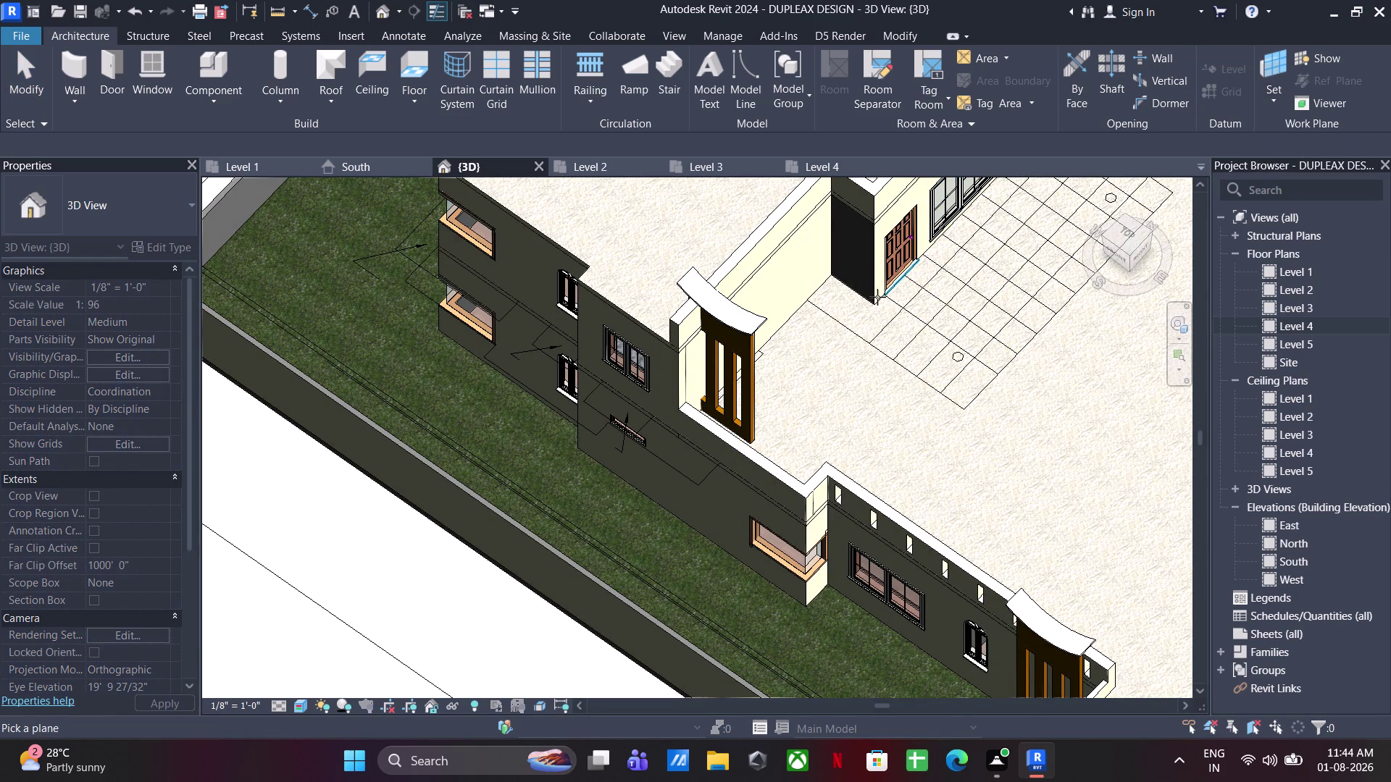
click(798, 318)
key(Escape)
click(749, 387)
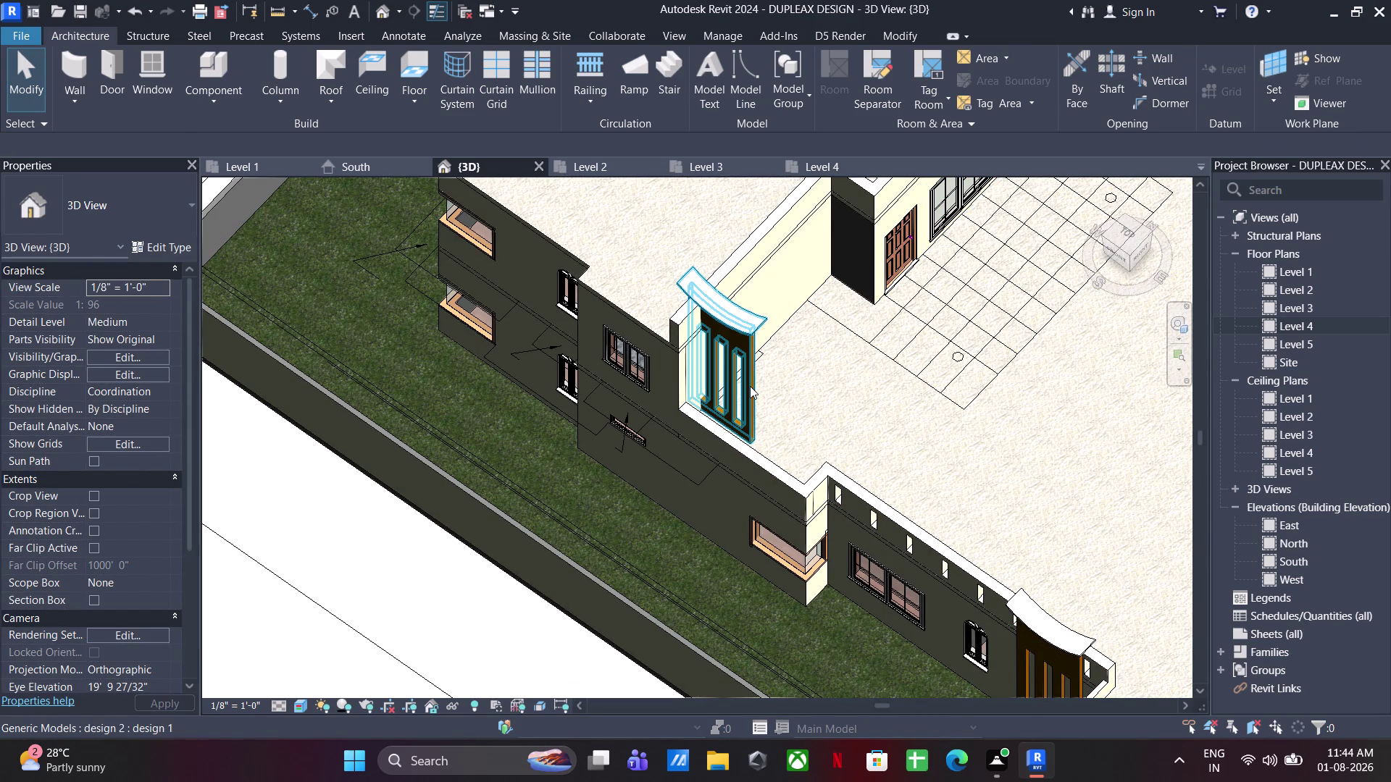
scroll(up, 3)
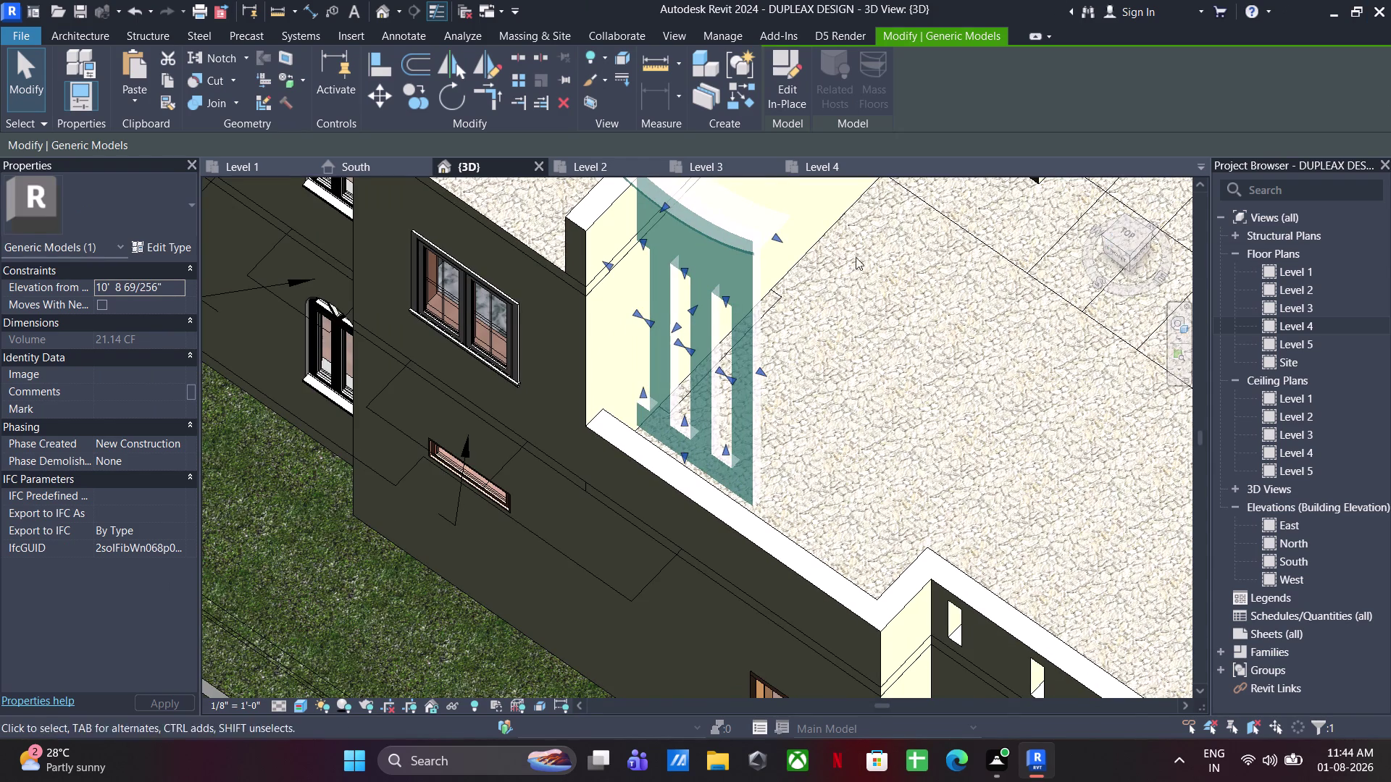
Rotate the fin frame 90 degrees.
click(459, 96)
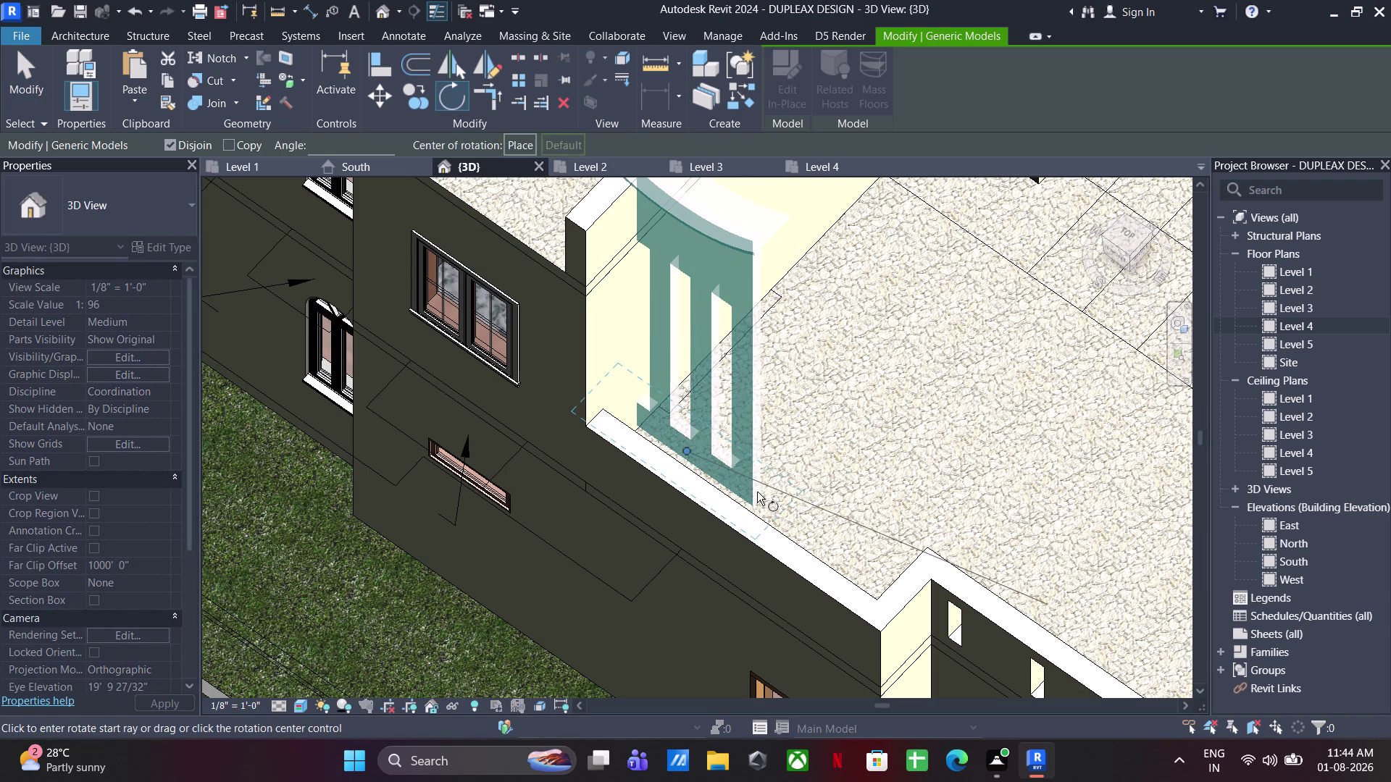
click(792, 529)
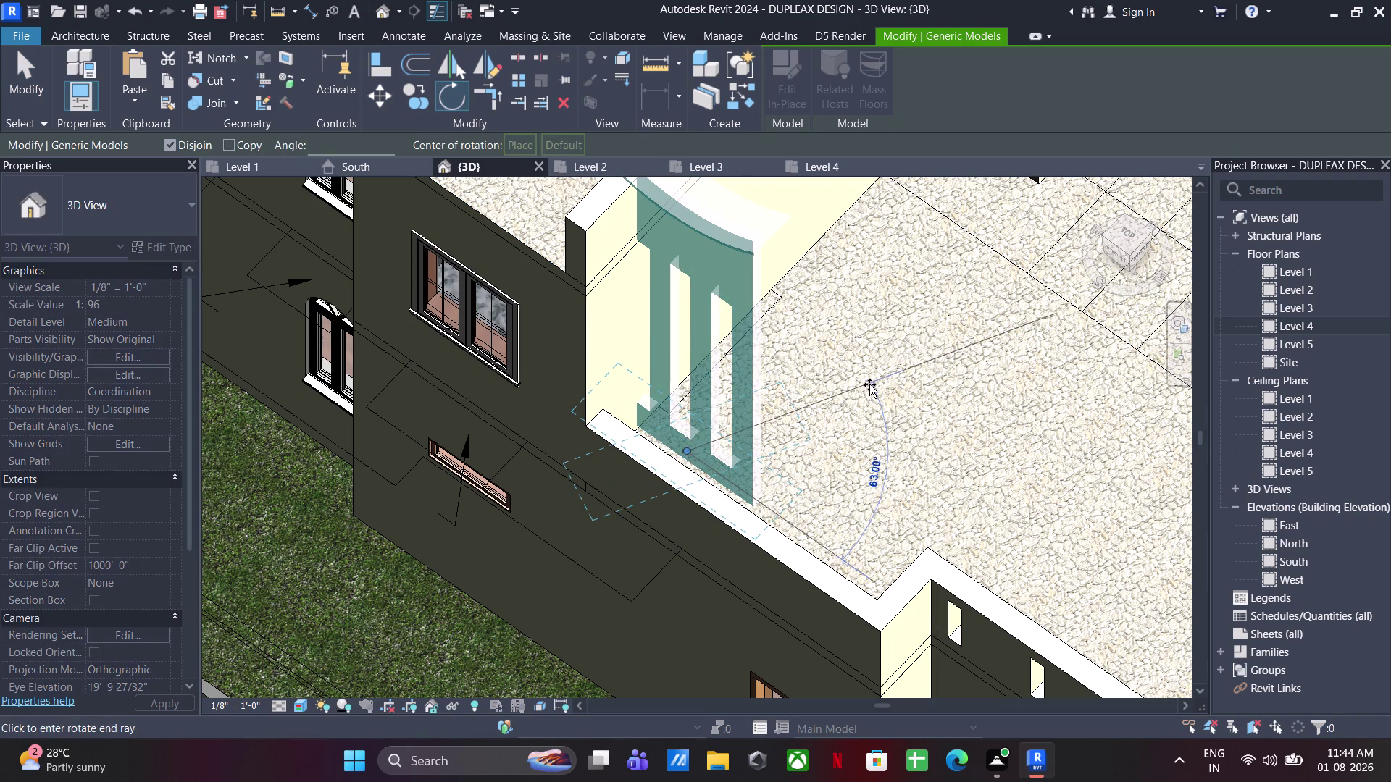
text(90)
key(Return)
key(Escape)
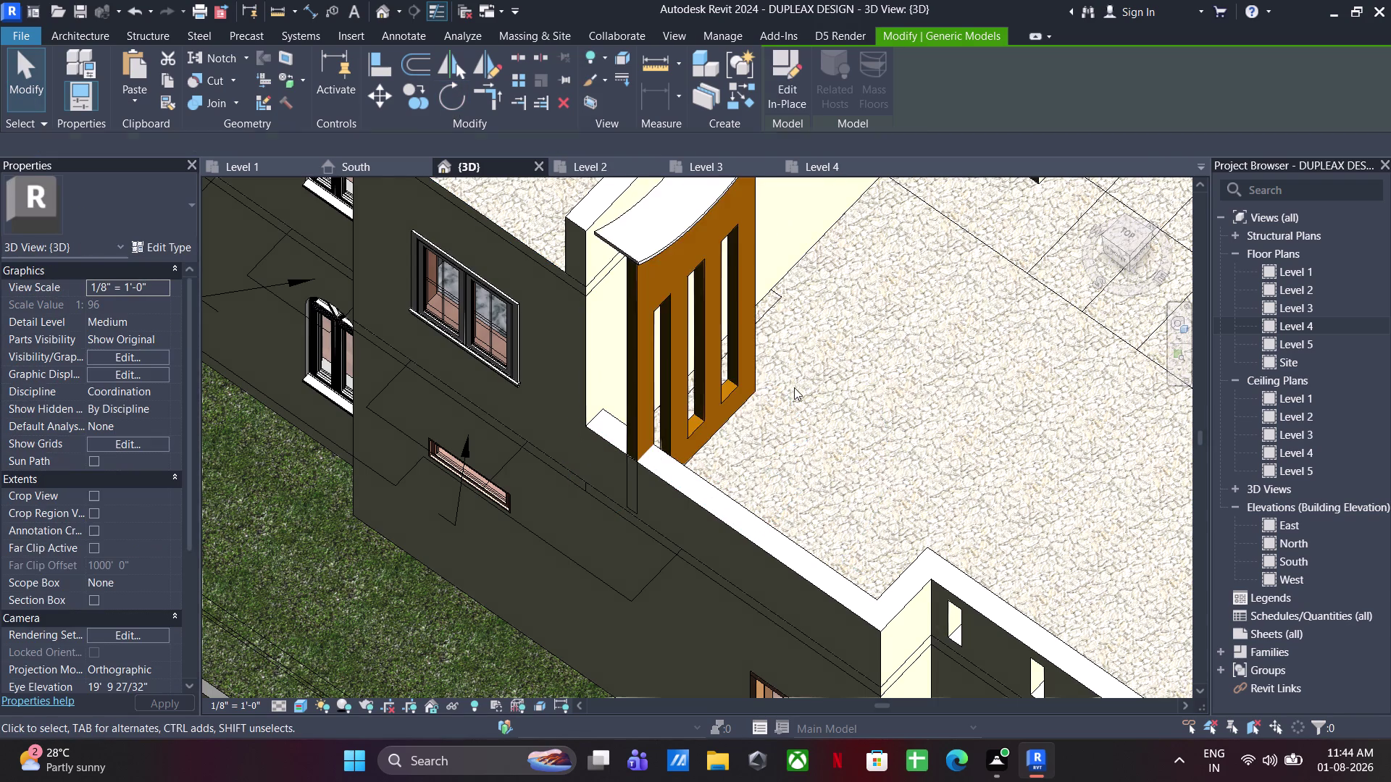
Move the rotated fin frame to a new position near the wall.
scroll(down, 3)
middle_drag(836, 411, 683, 400)
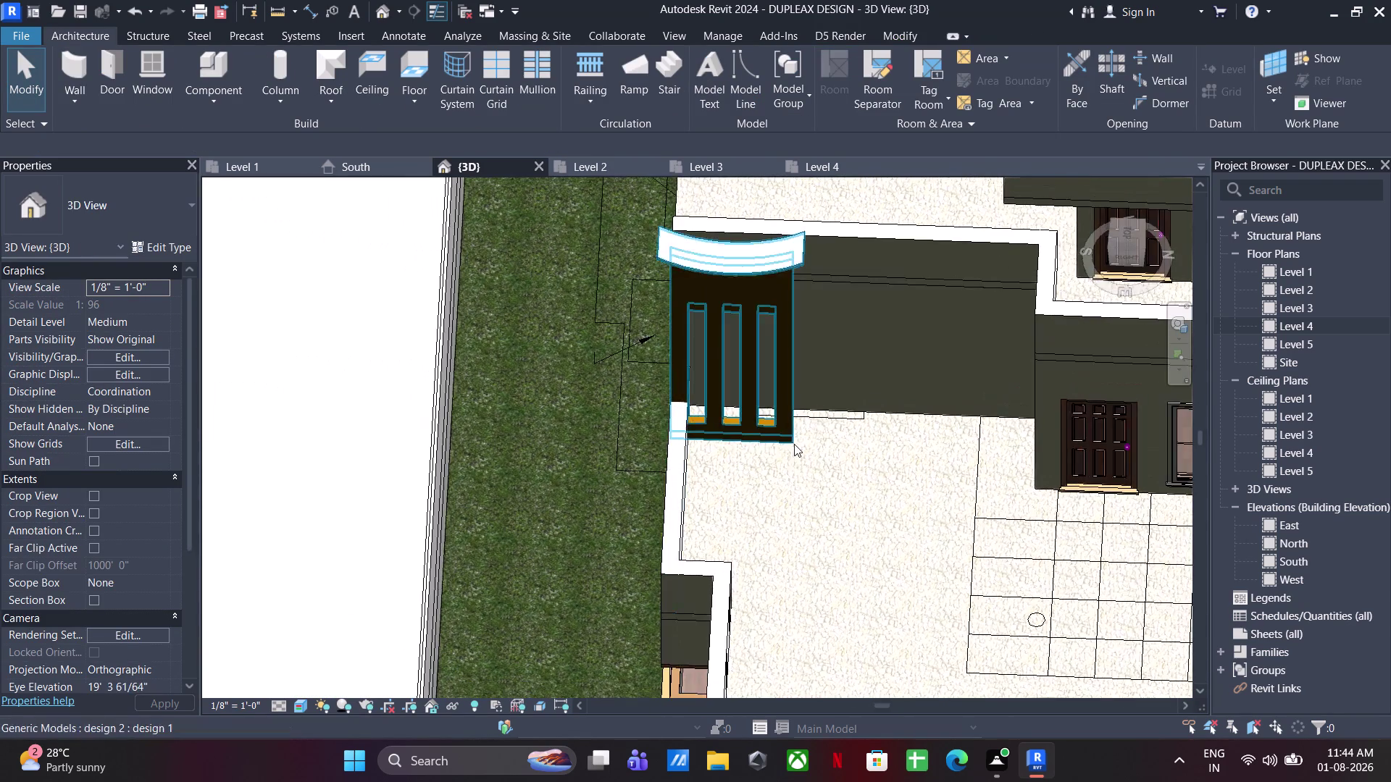
click(793, 443)
scroll(up, 3)
click(382, 95)
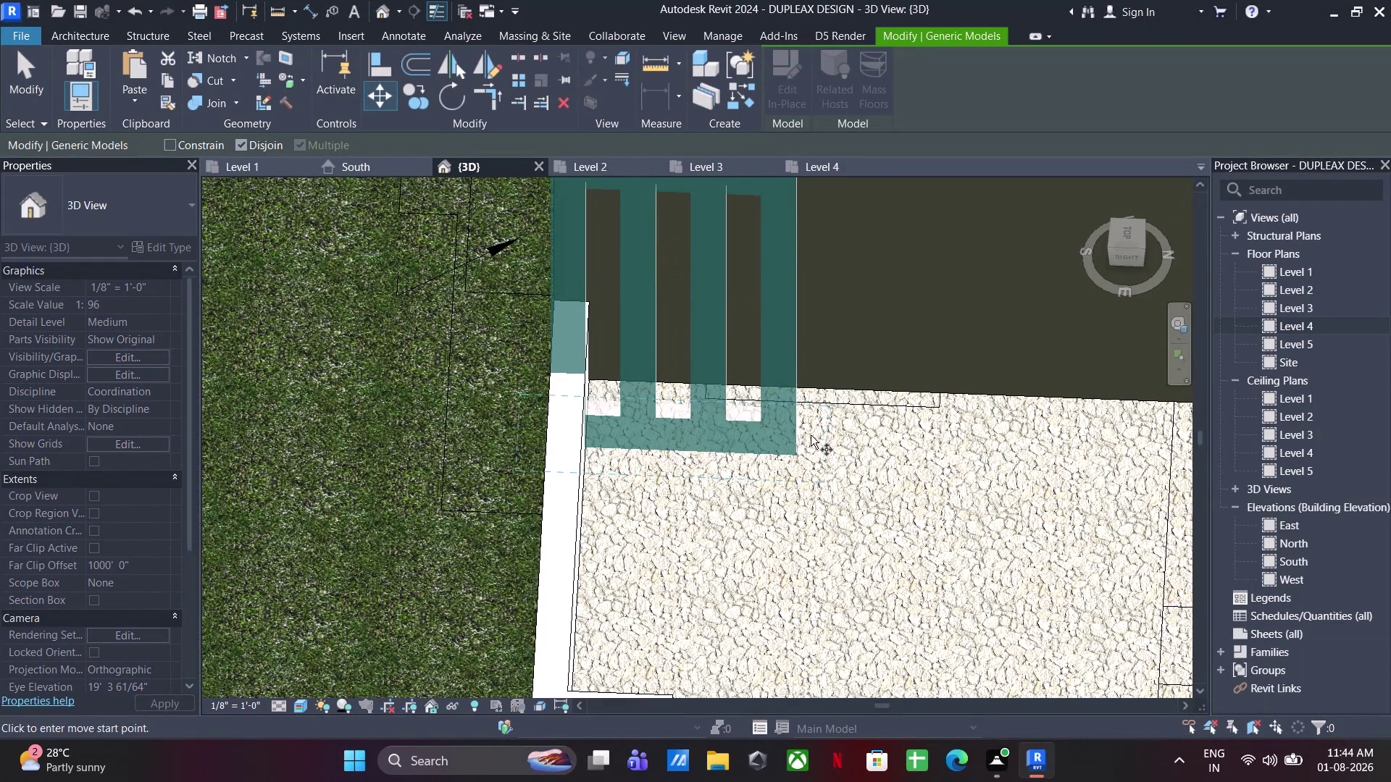
click(803, 457)
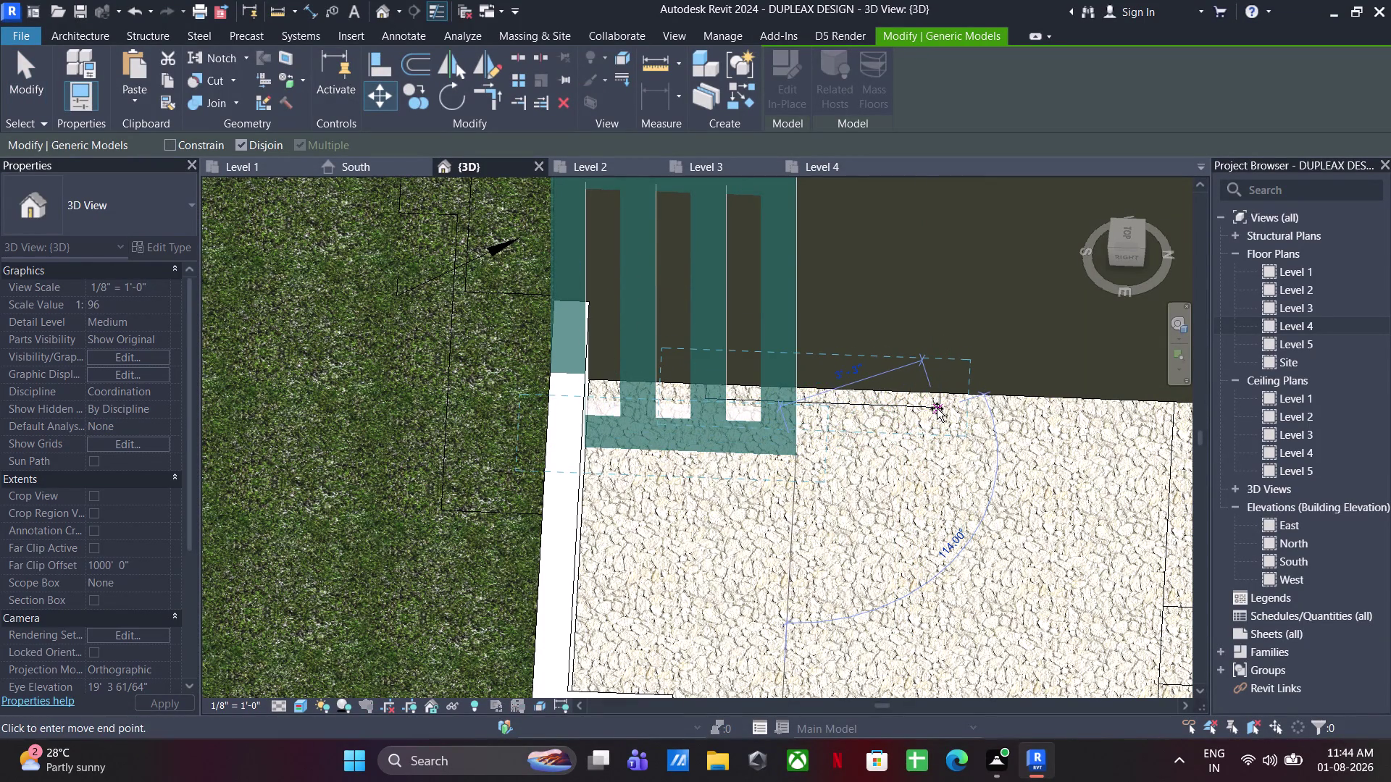
click(937, 408)
middle_drag(945, 452, 1058, 562)
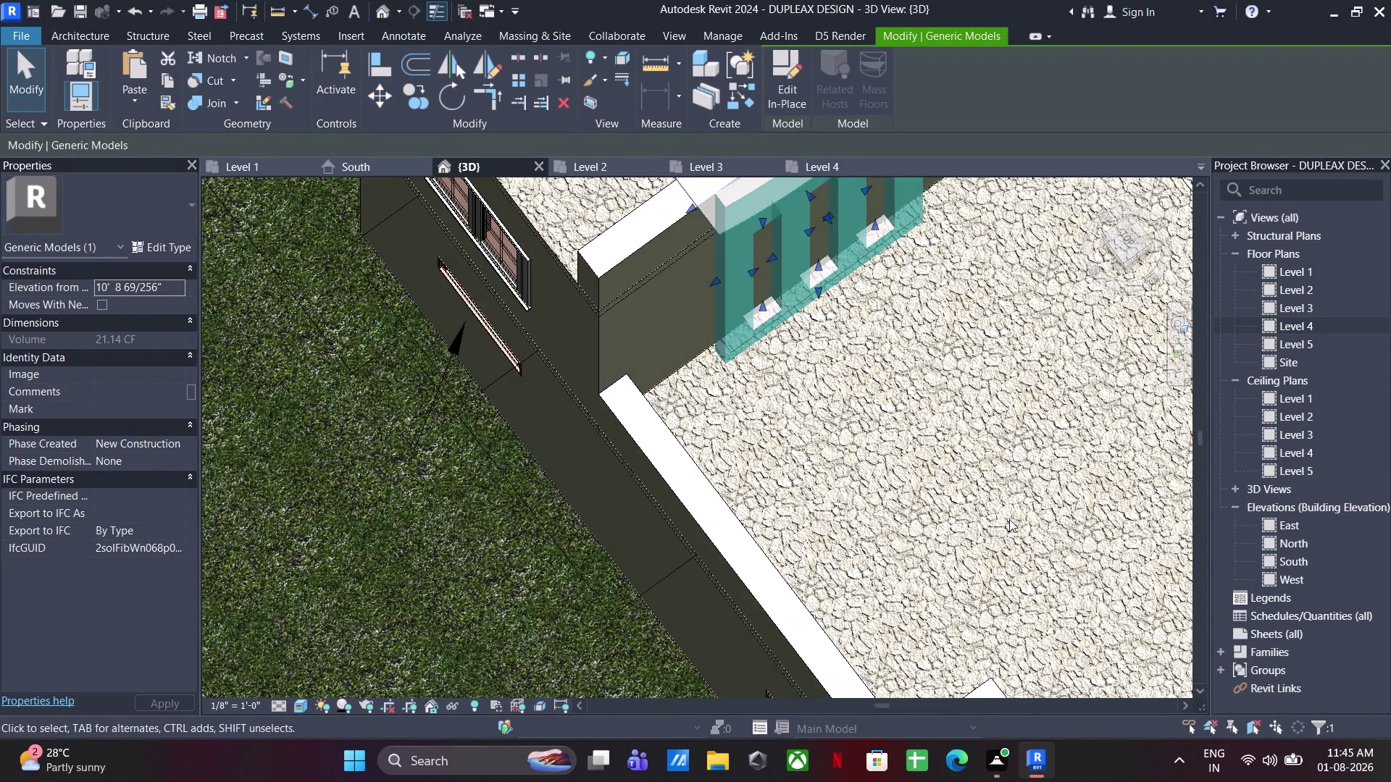
middle_drag(937, 490, 820, 622)
key(Escape)
In Top view, nudge the frame with arrow keys into line with the wall.
click(787, 368)
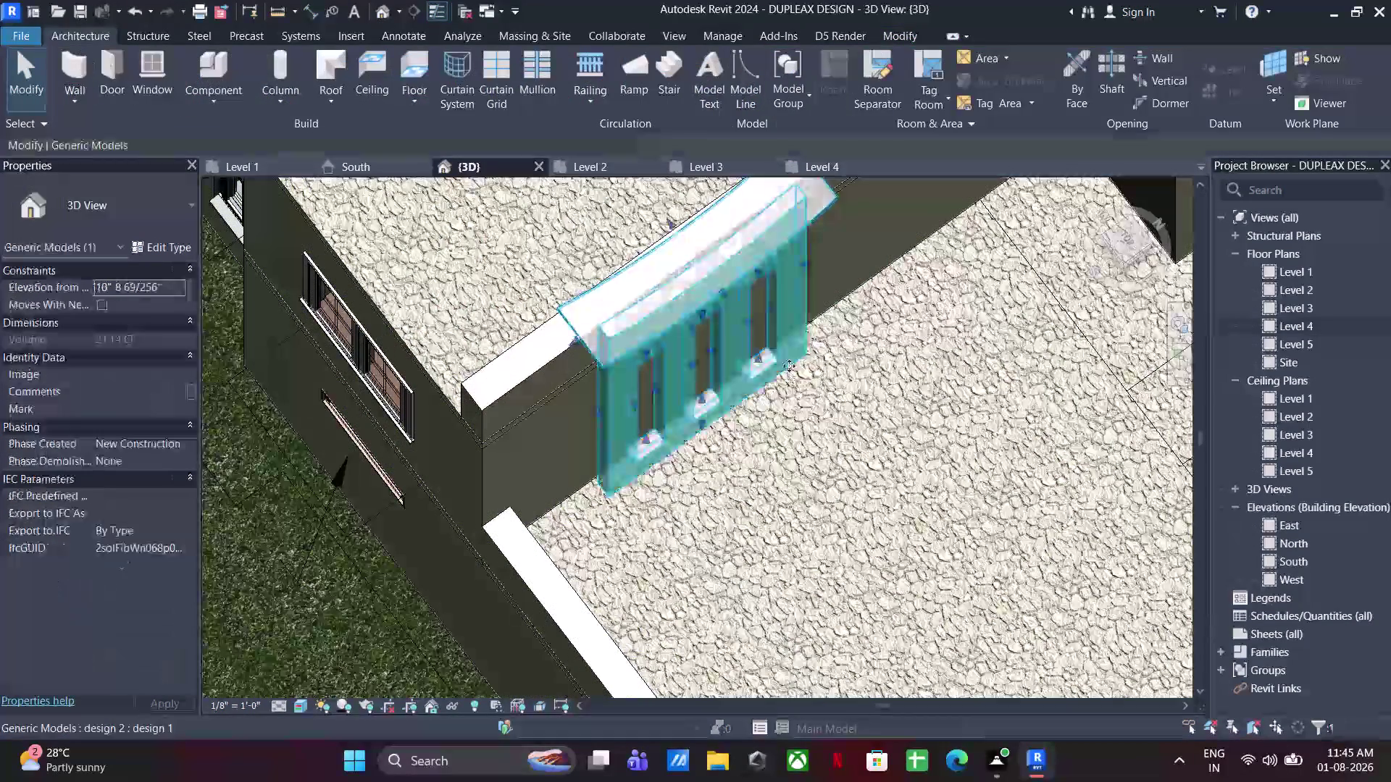
click(1133, 240)
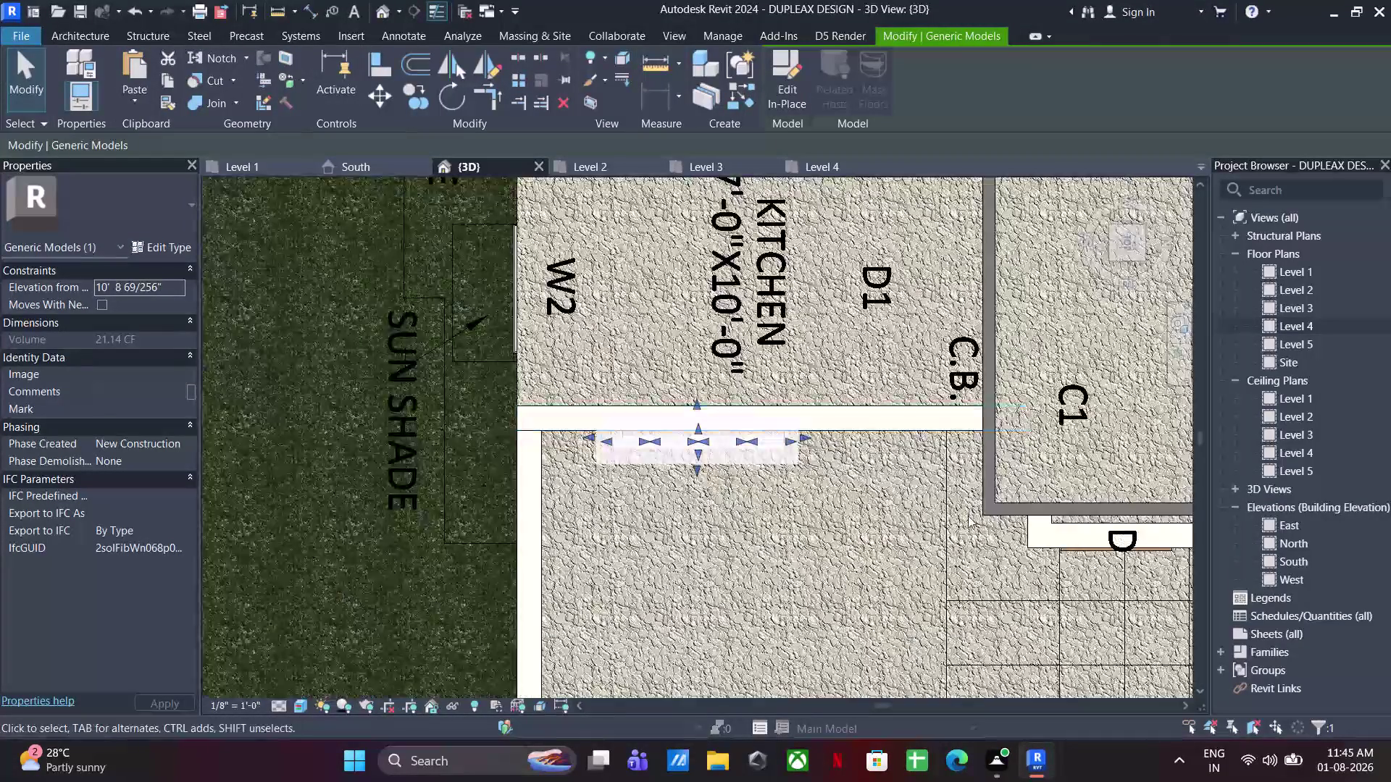
scroll(up, 3)
key(Up)
key(Up)
key(Up)
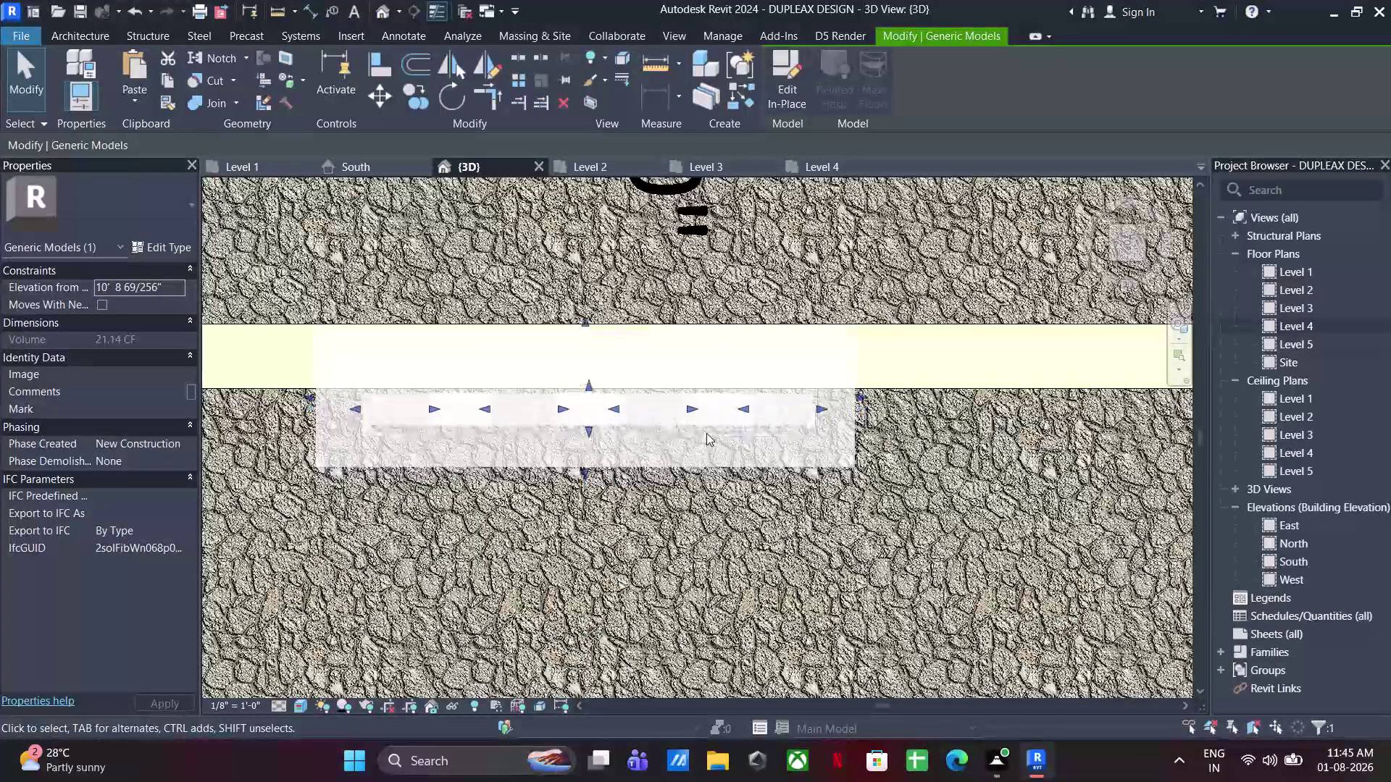
key(Up)
scroll(up, 3)
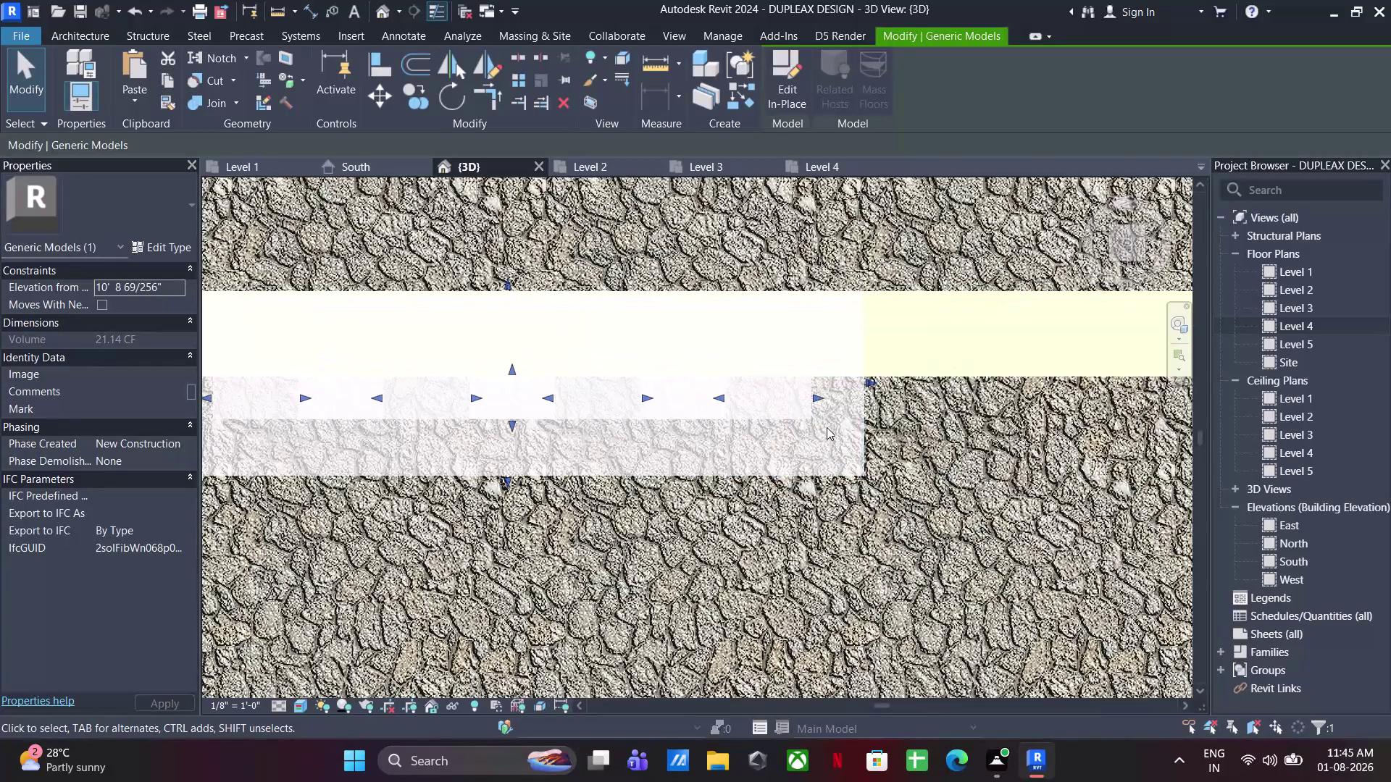
key(Right)
scroll(up, 3)
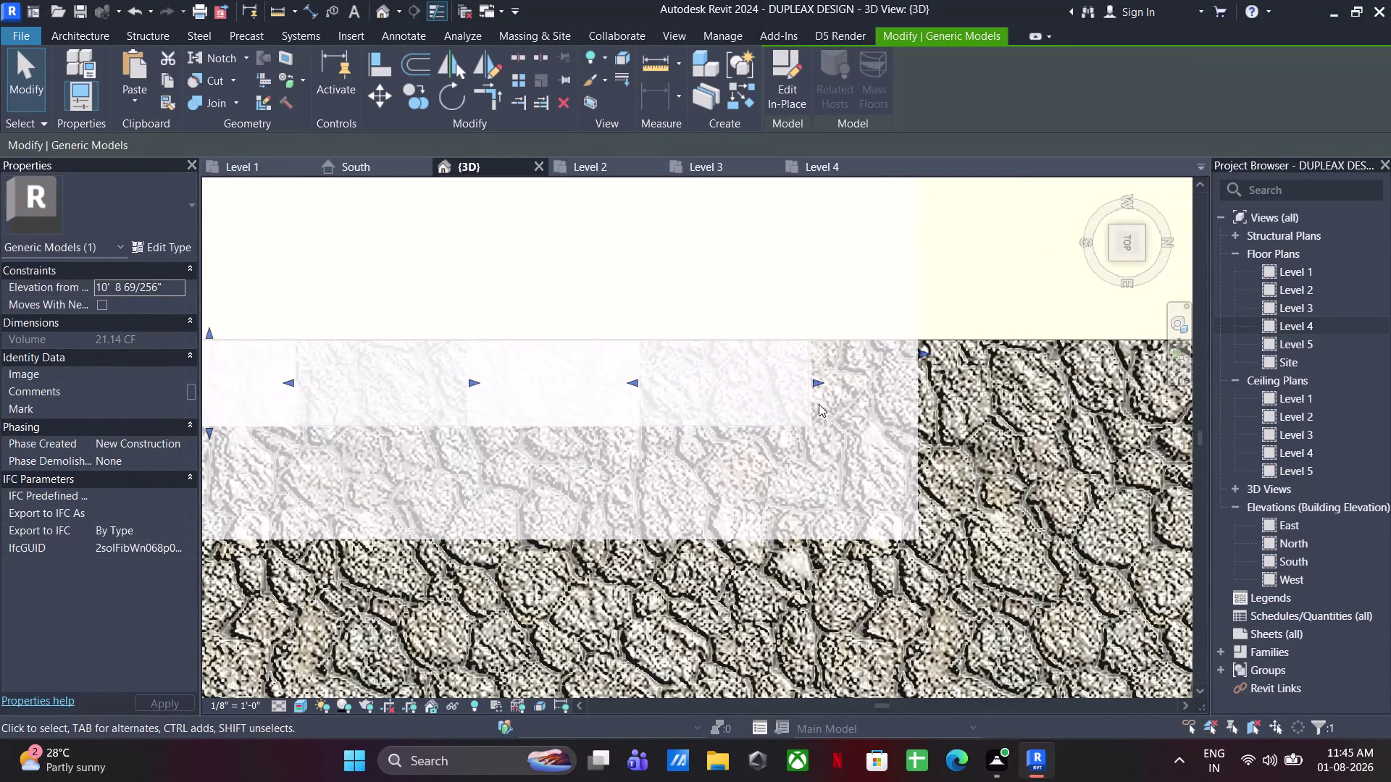
key(Up)
scroll(up, 3)
key(Left)
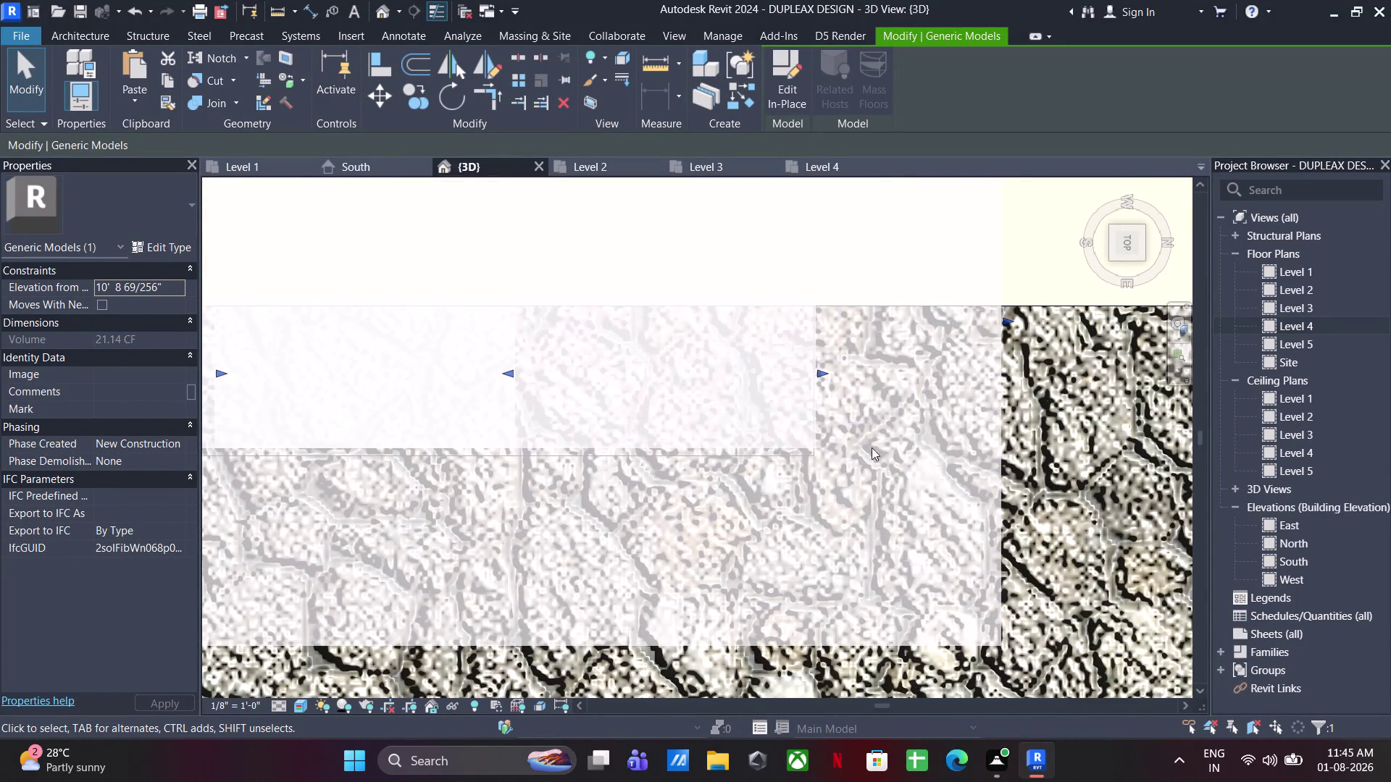
key(Left)
Reselect the fin frame and orbit back to an angled 3D view.
click(1078, 554)
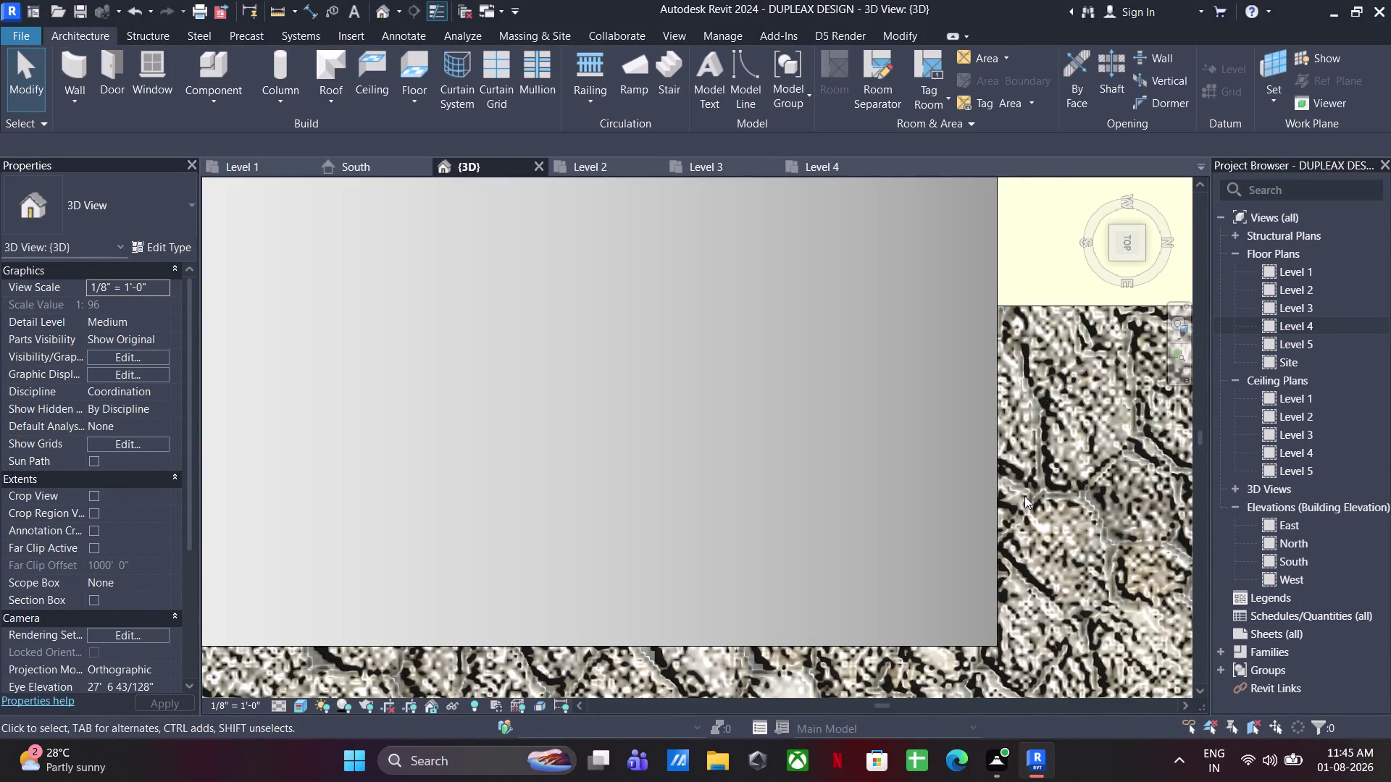
scroll(down, 3)
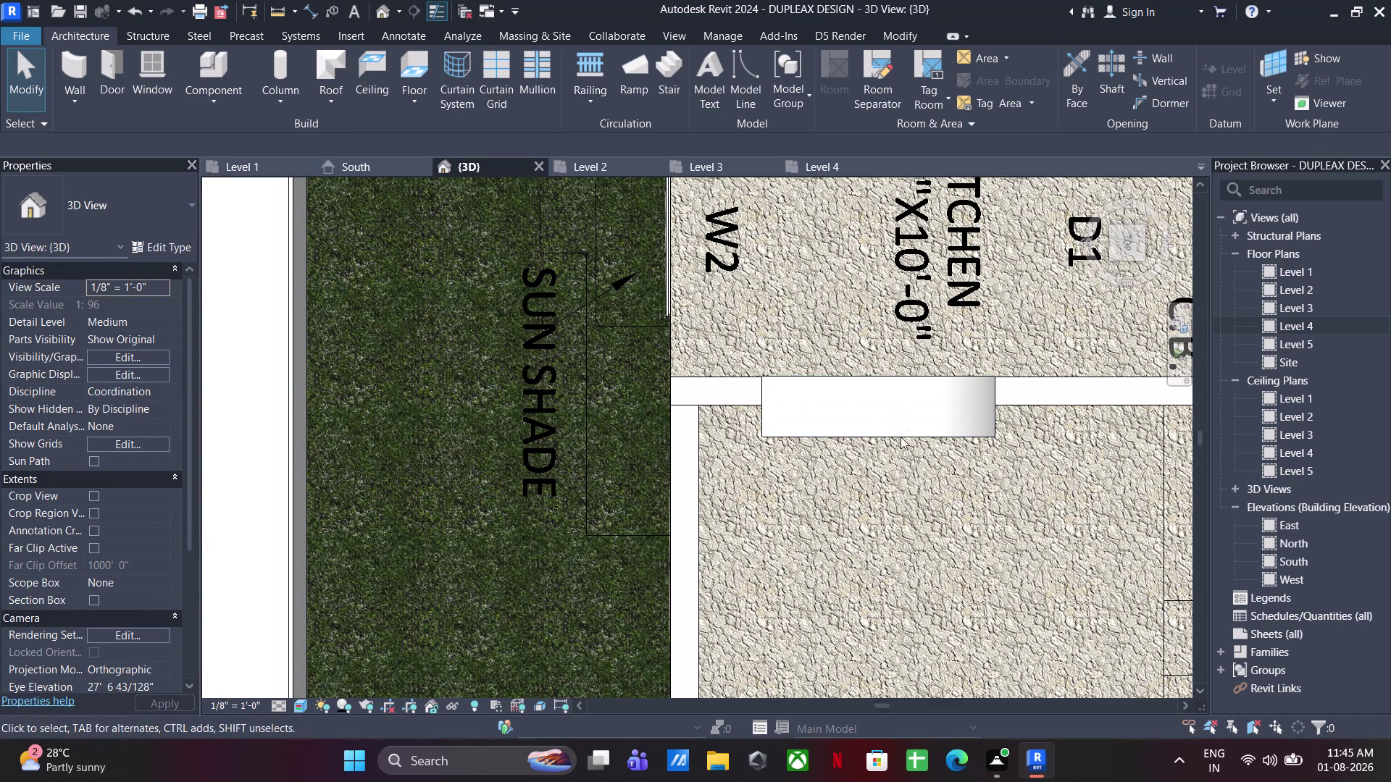
click(794, 437)
scroll(down, 3)
middle_drag(842, 437, 873, 281)
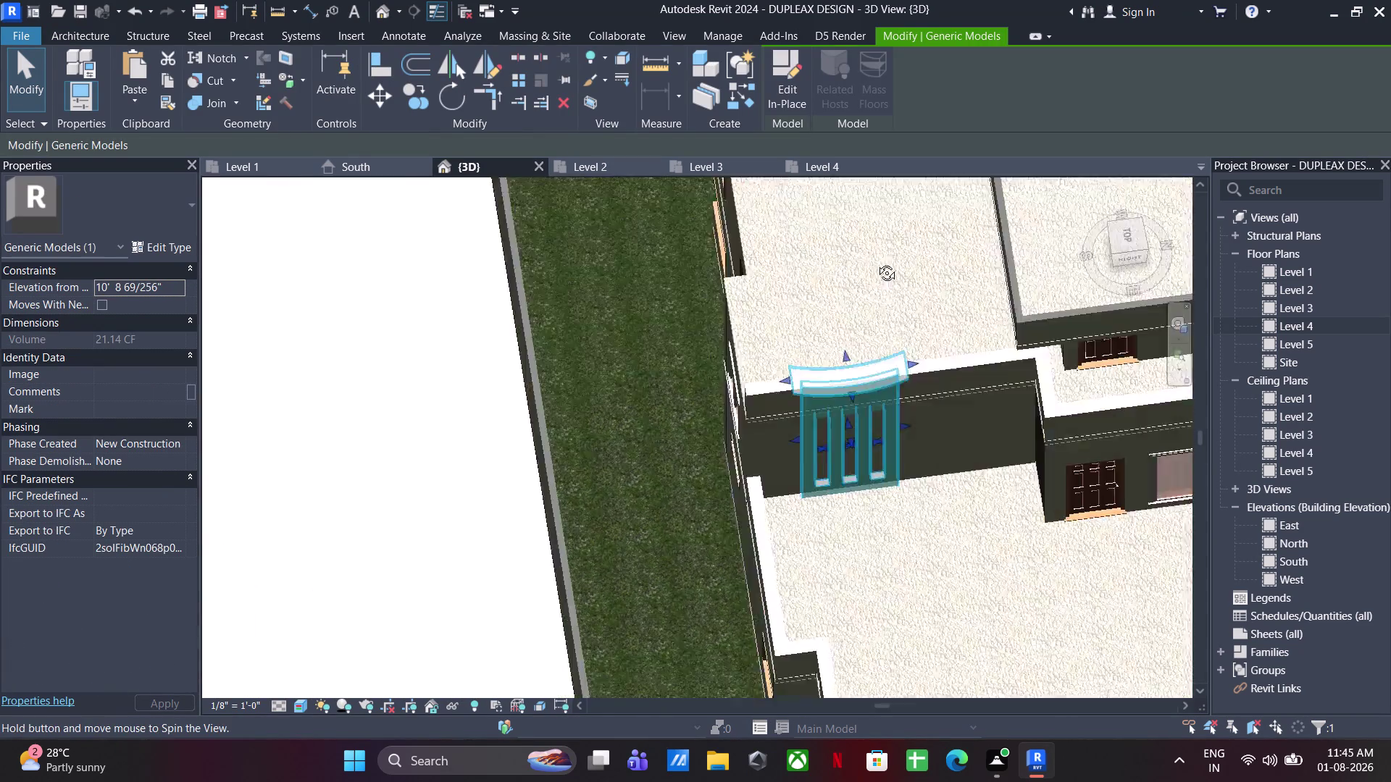
Start copying the fin frame from its bottom corner, then cancel the attempt.
middle_drag(873, 281, 884, 96)
middle_drag(915, 439, 940, 536)
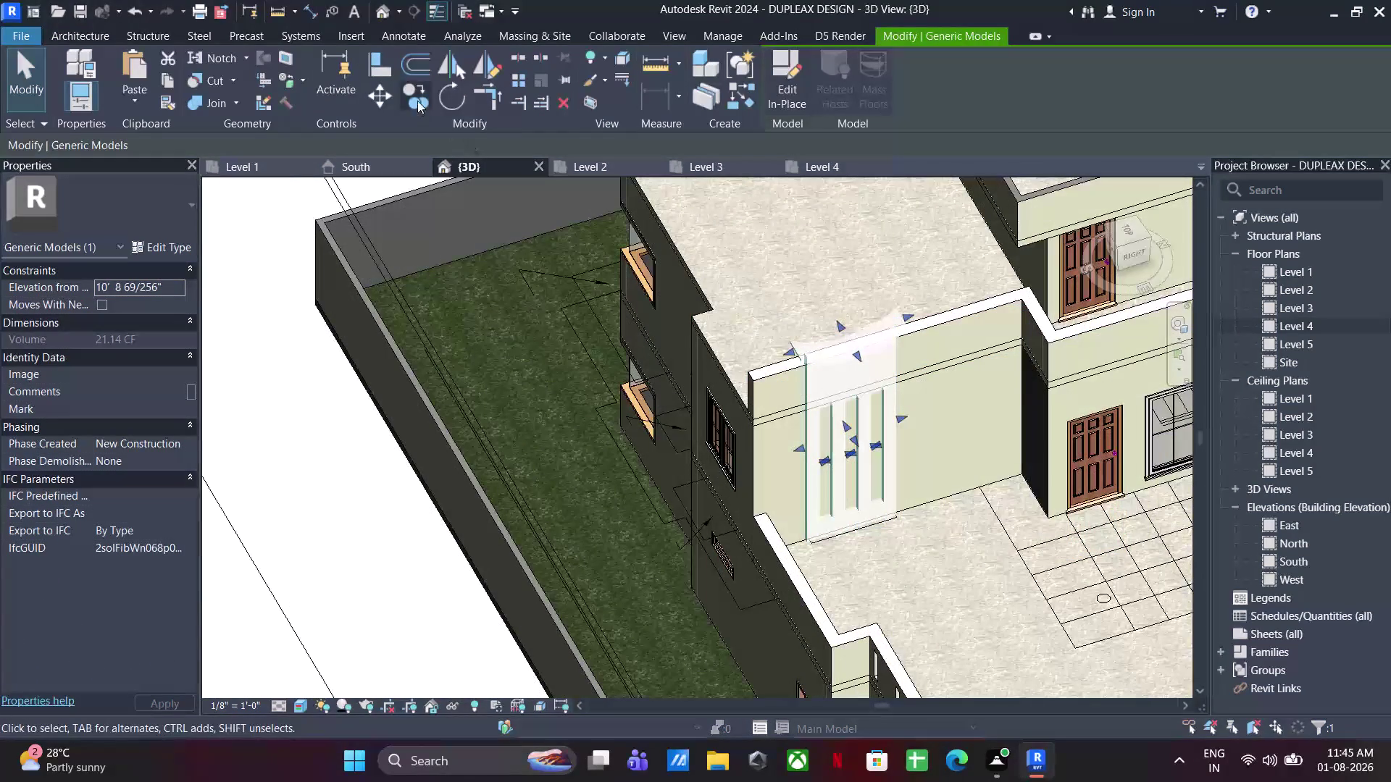
click(418, 100)
scroll(up, 3)
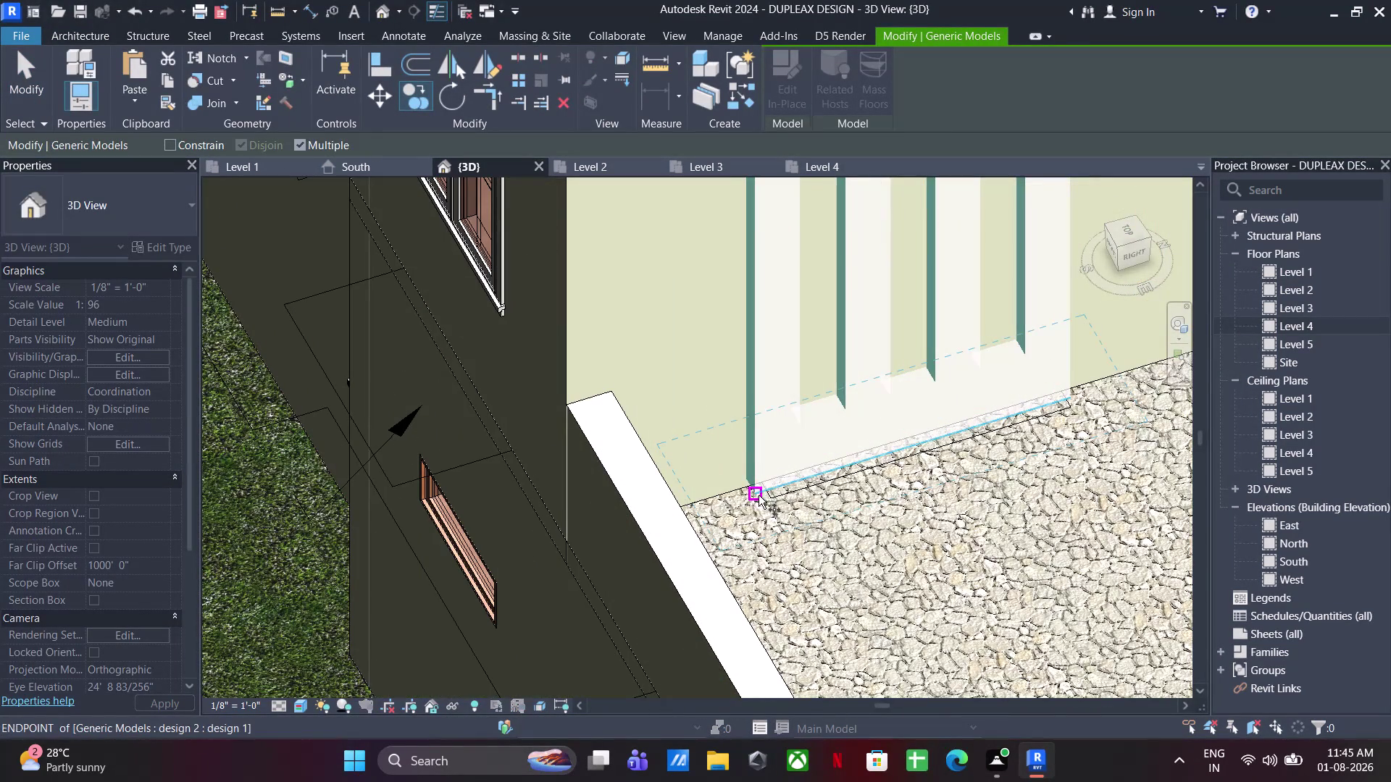
click(758, 495)
scroll(down, 3)
middle_drag(1337, 497, 479, 550)
scroll(down, 3)
middle_drag(884, 476, 705, 517)
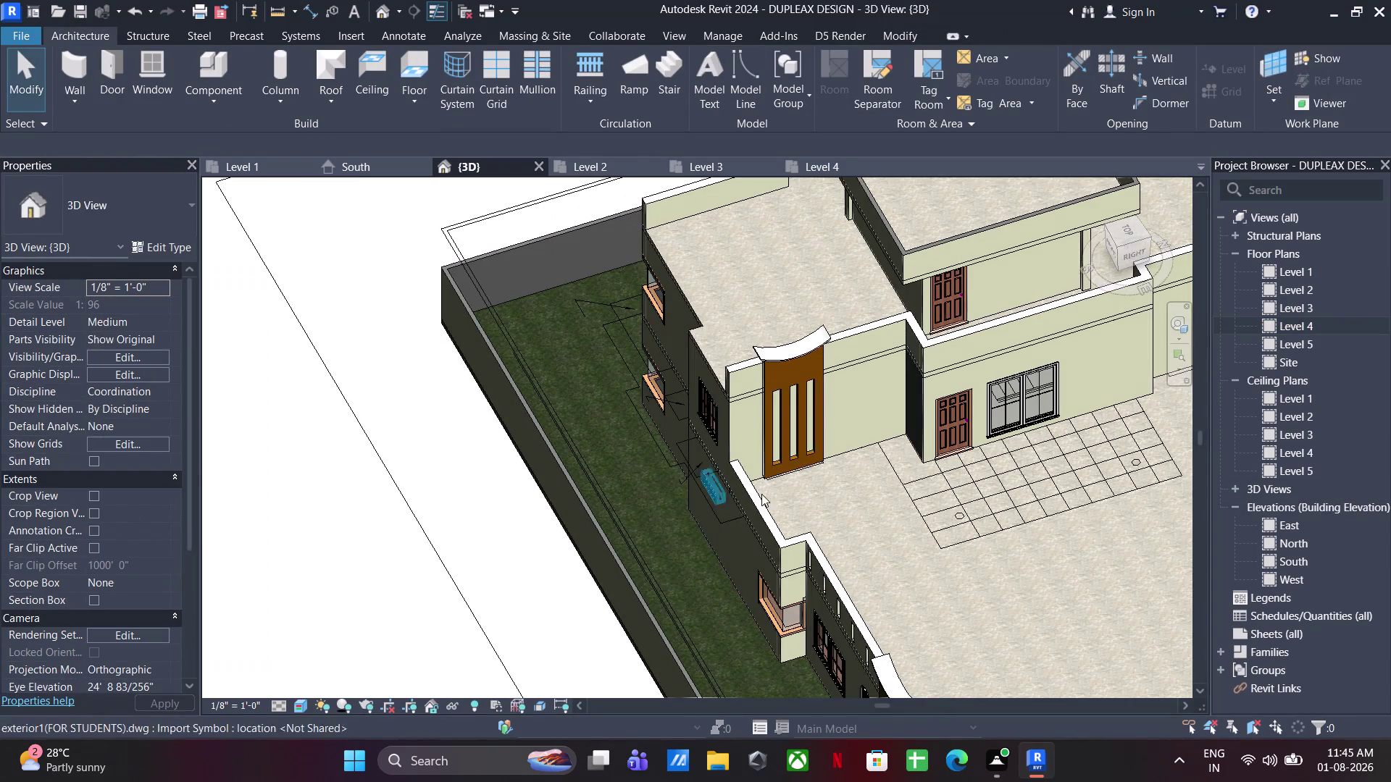
key(Escape)
Restart copying the frame and orbit toward the patio wall corner.
click(786, 454)
click(419, 97)
scroll(up, 3)
click(679, 457)
scroll(down, 3)
middle_drag(951, 457, 545, 579)
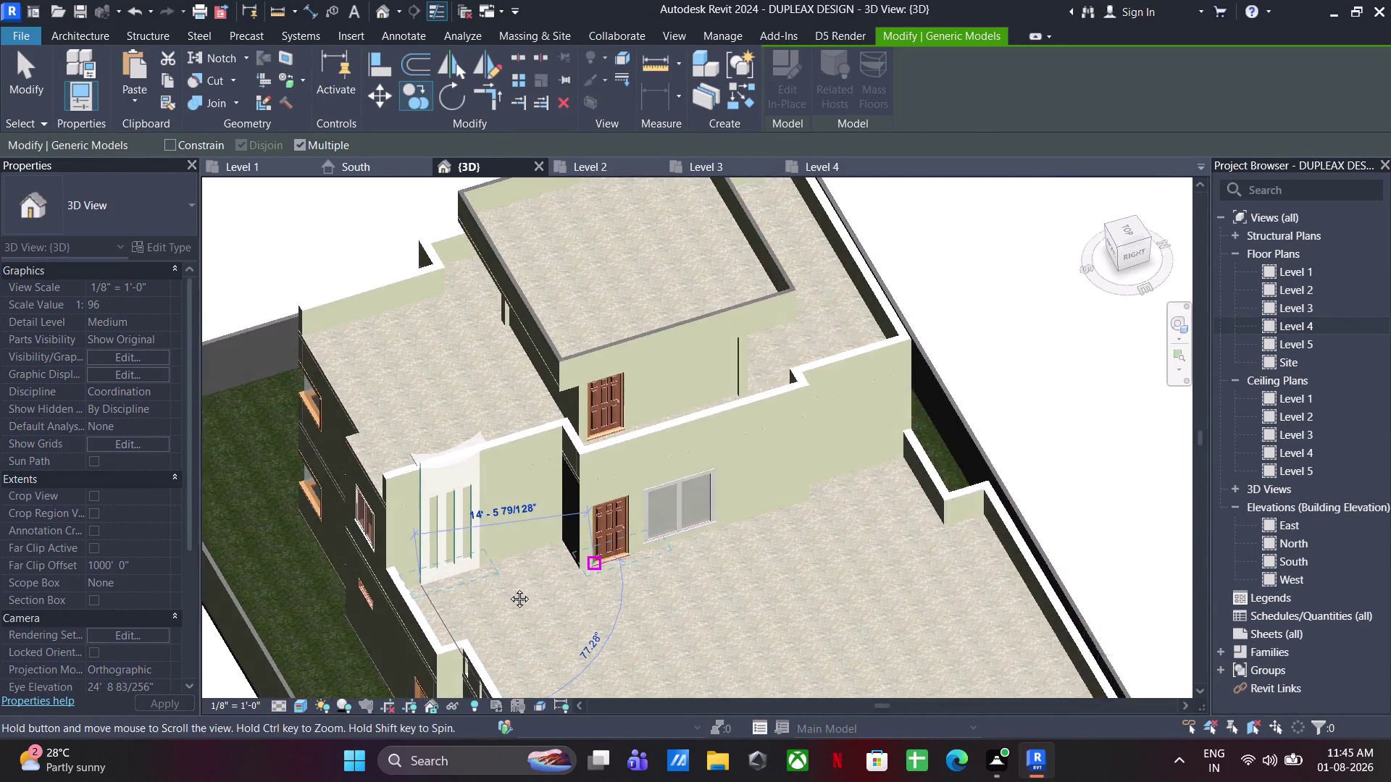
middle_drag(545, 579, 485, 598)
Place the frame copy at the wall intersection and end the Copy command.
scroll(up, 3)
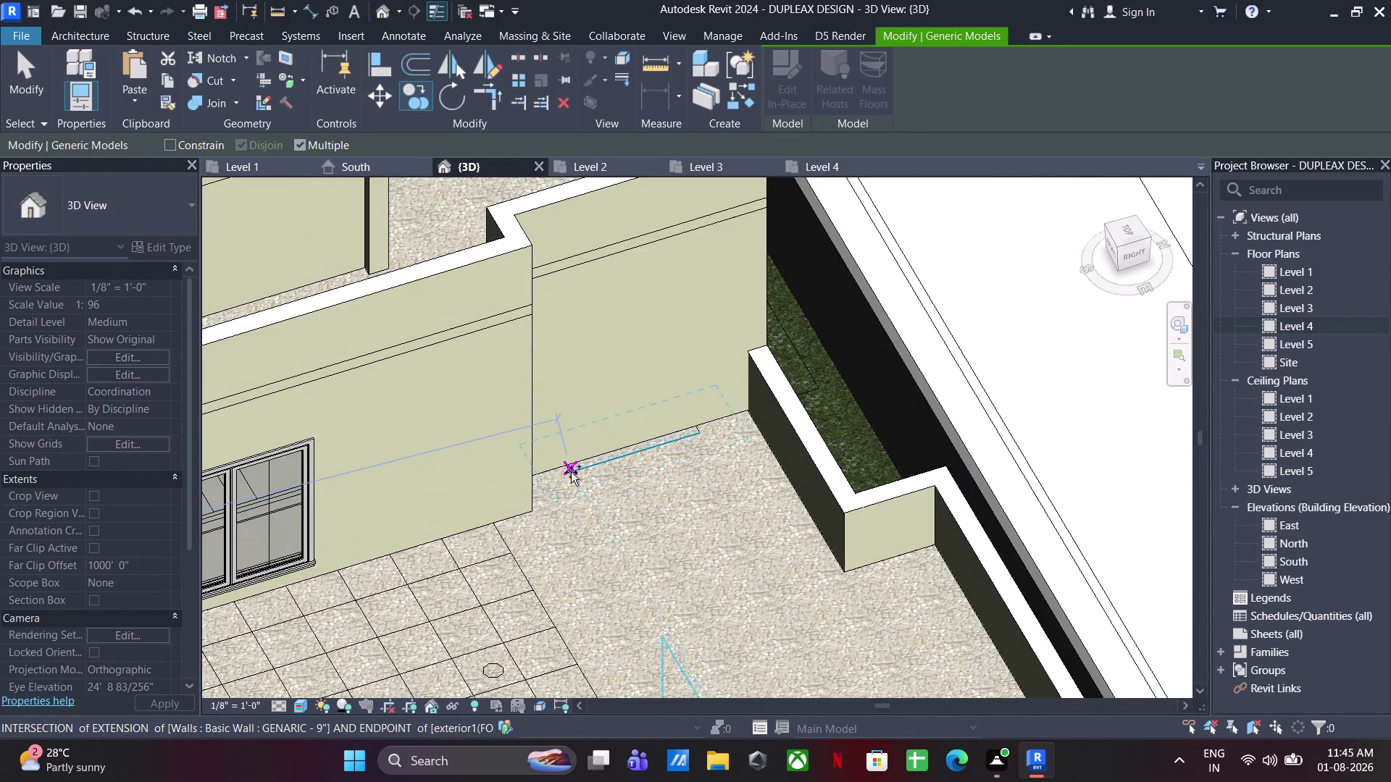
click(570, 473)
key(Escape)
key(Escape)
scroll(down, 3)
key(Escape)
Orbit out to the whole duplex and select the imported exterior1 drawing.
middle_drag(691, 542, 830, 505)
scroll(down, 3)
middle_drag(680, 595, 963, 572)
middle_drag(626, 566, 865, 566)
middle_drag(924, 591, 667, 539)
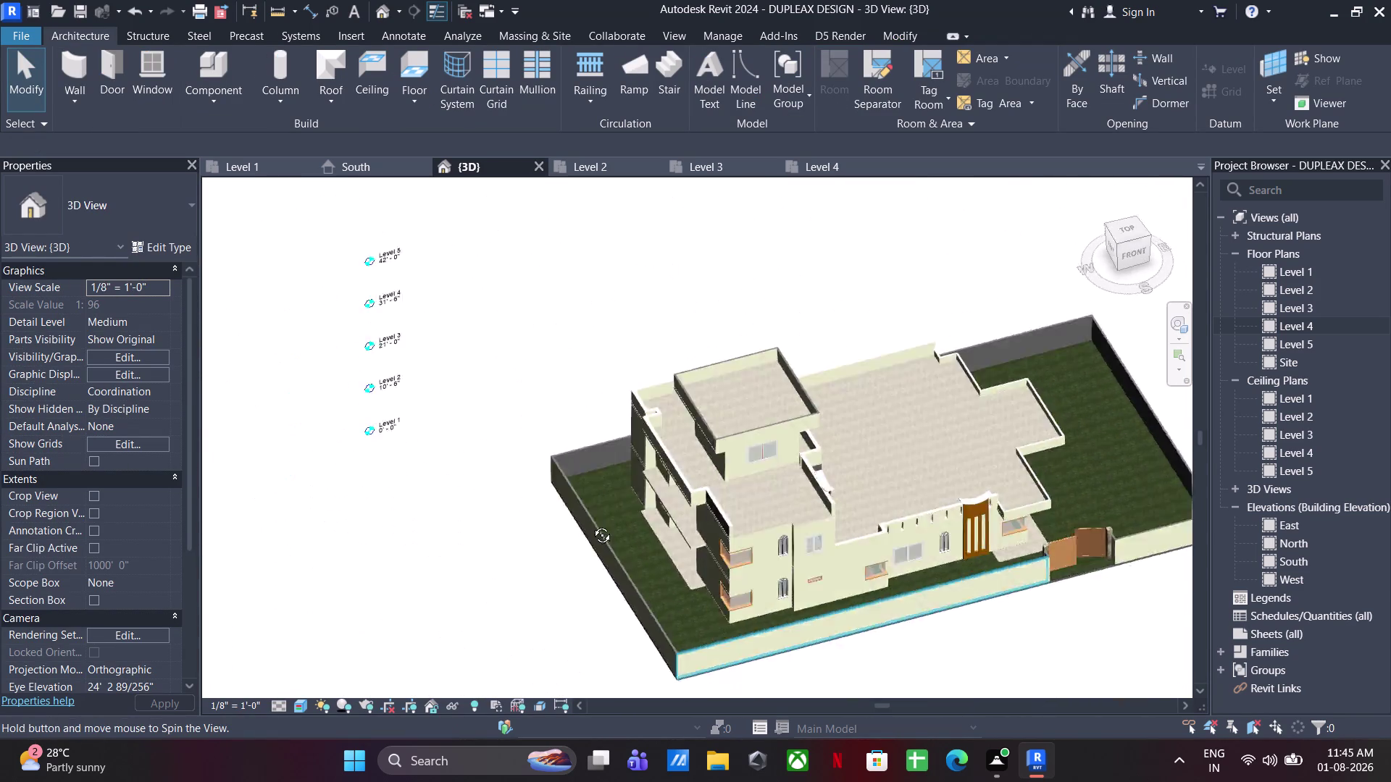
middle_drag(667, 539, 744, 491)
middle_drag(892, 603, 721, 536)
middle_drag(736, 586, 739, 644)
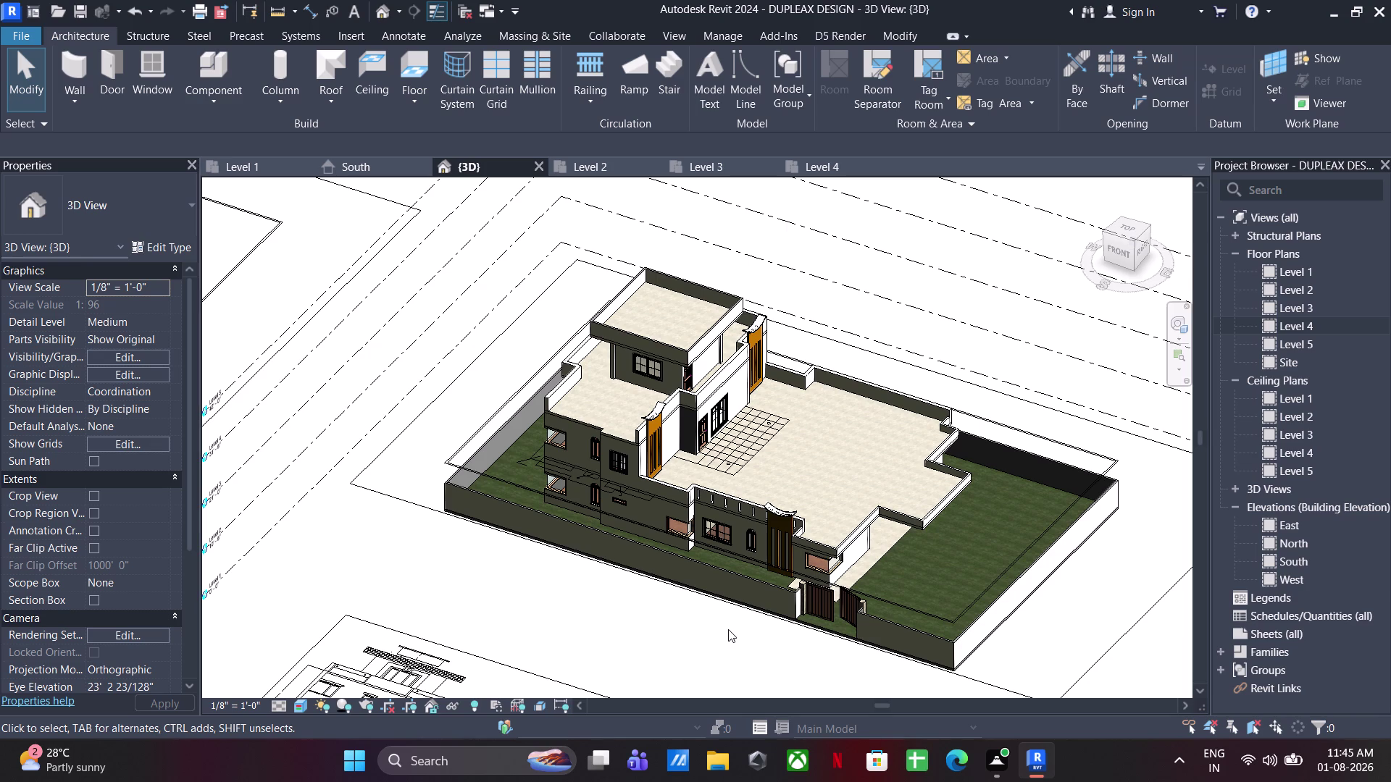
scroll(down, 3)
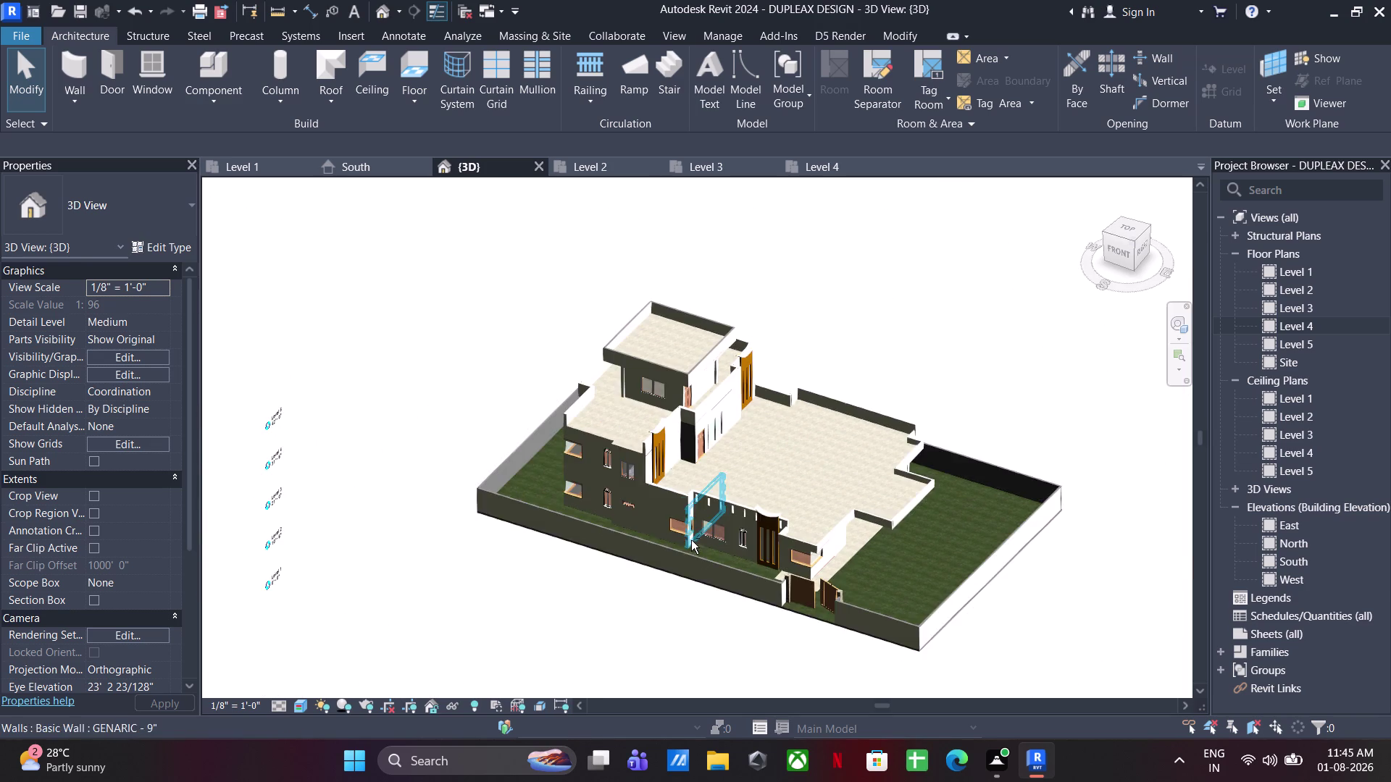
middle_drag(712, 565, 875, 639)
middle_drag(800, 567, 685, 452)
scroll(down, 3)
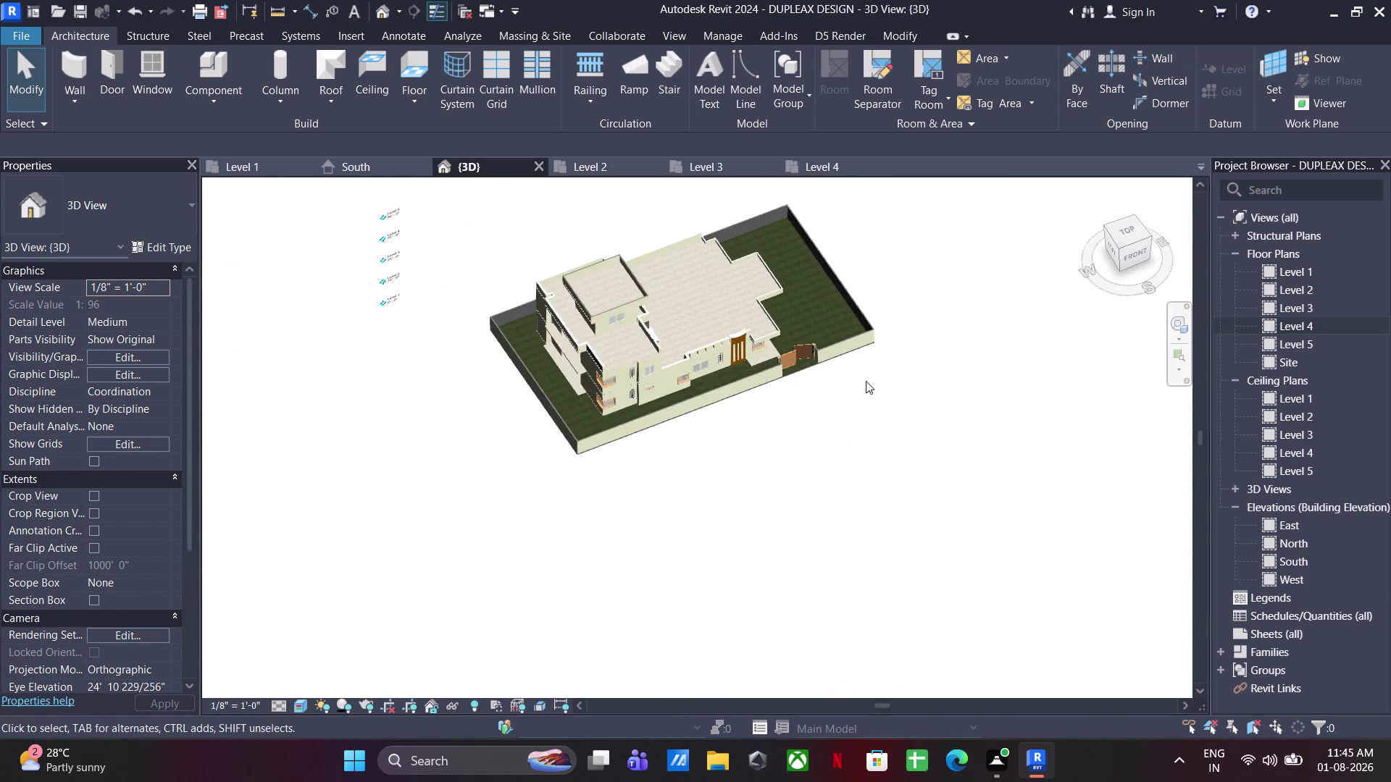
middle_click(865, 382)
middle_drag(853, 410, 794, 307)
middle_drag(826, 374, 787, 405)
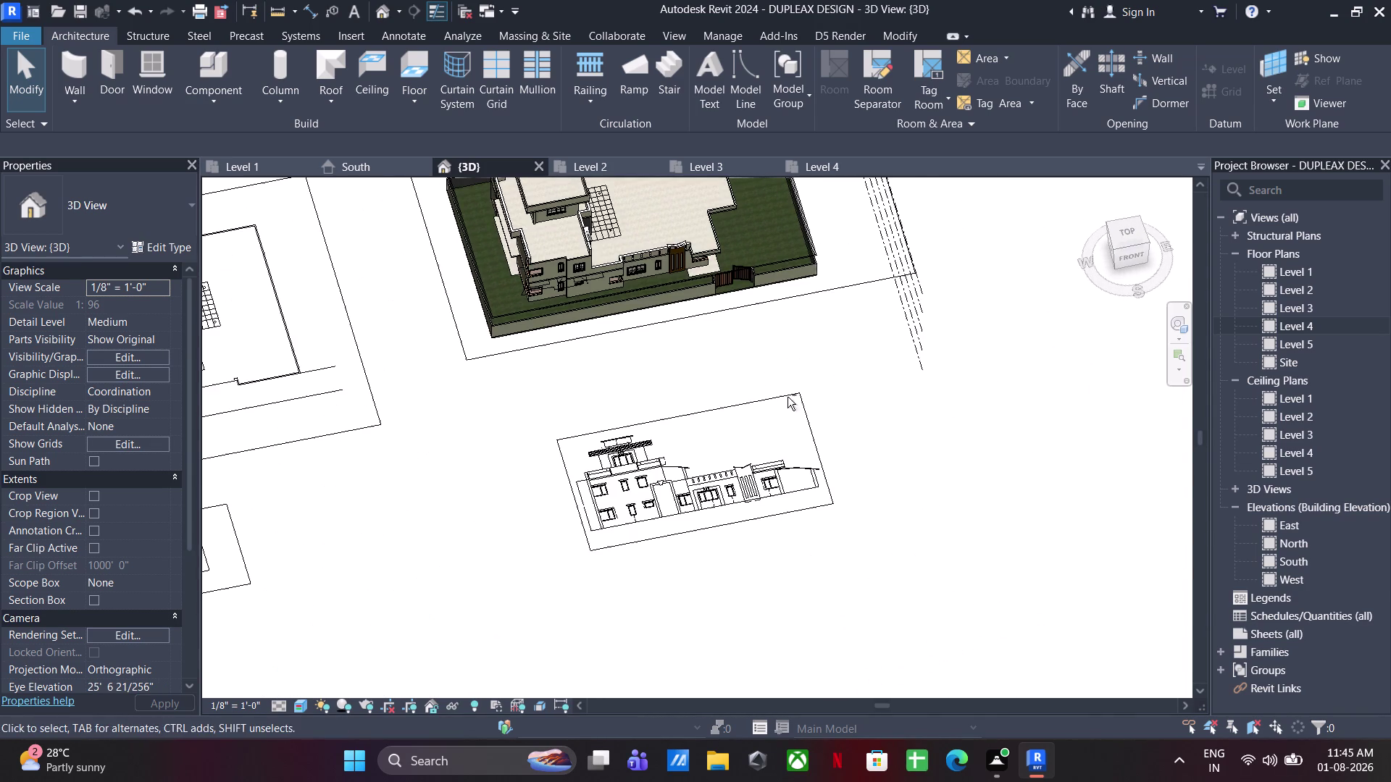
click(667, 318)
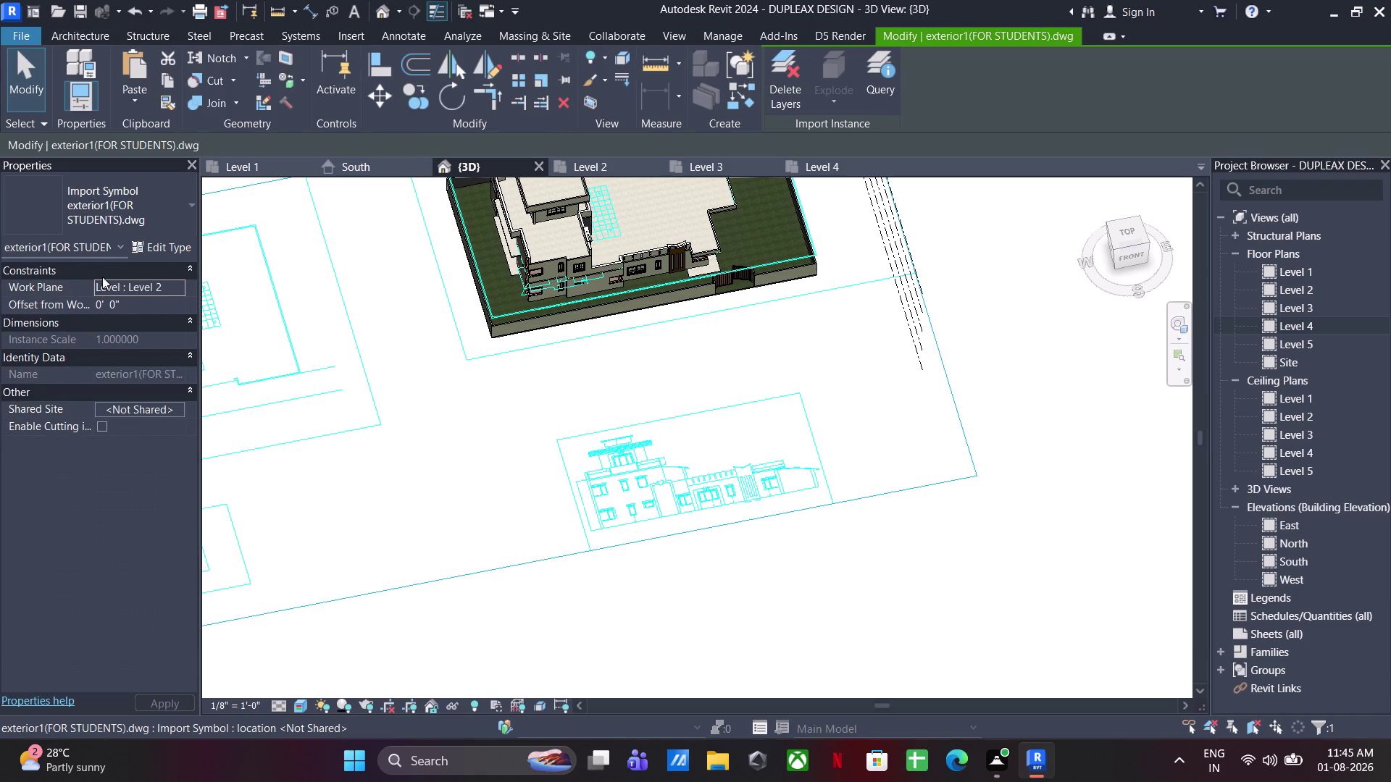
click(181, 293)
click(157, 310)
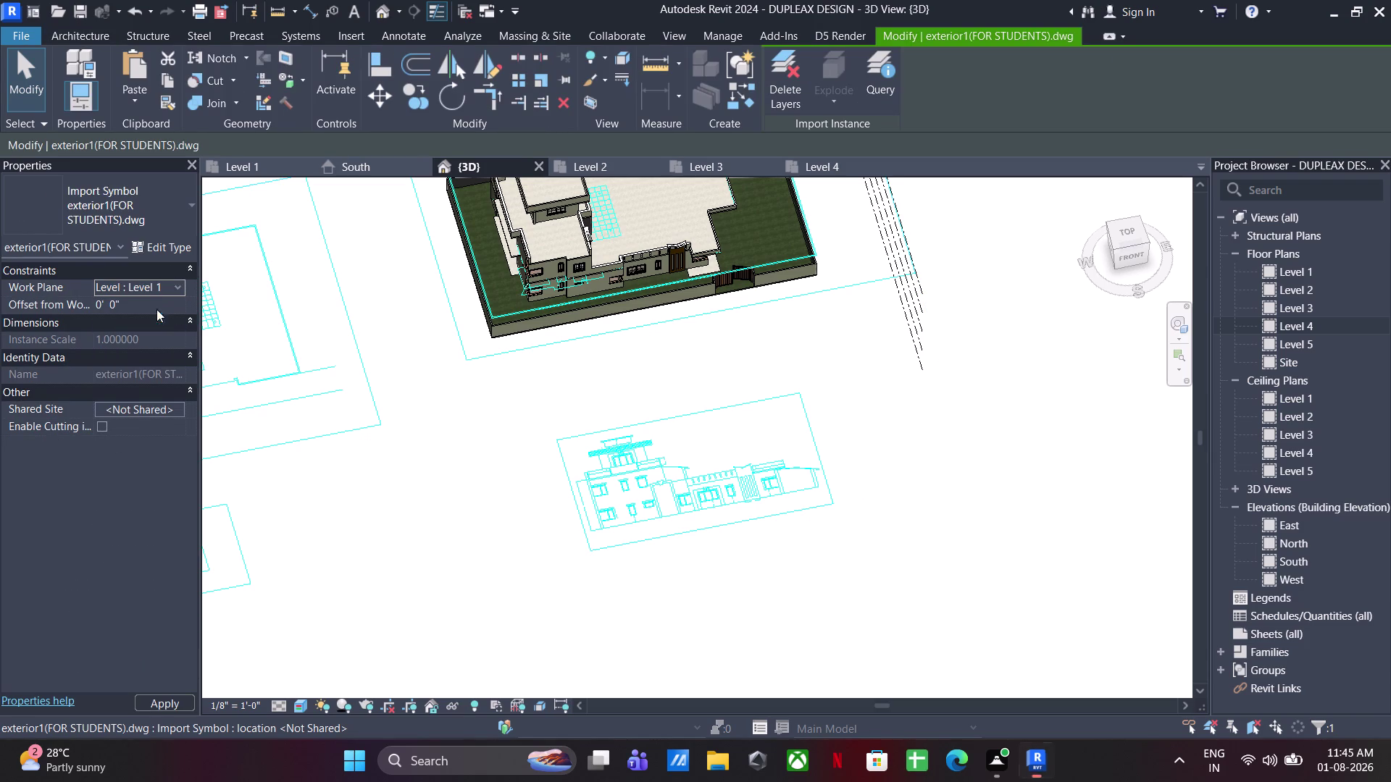
click(252, 179)
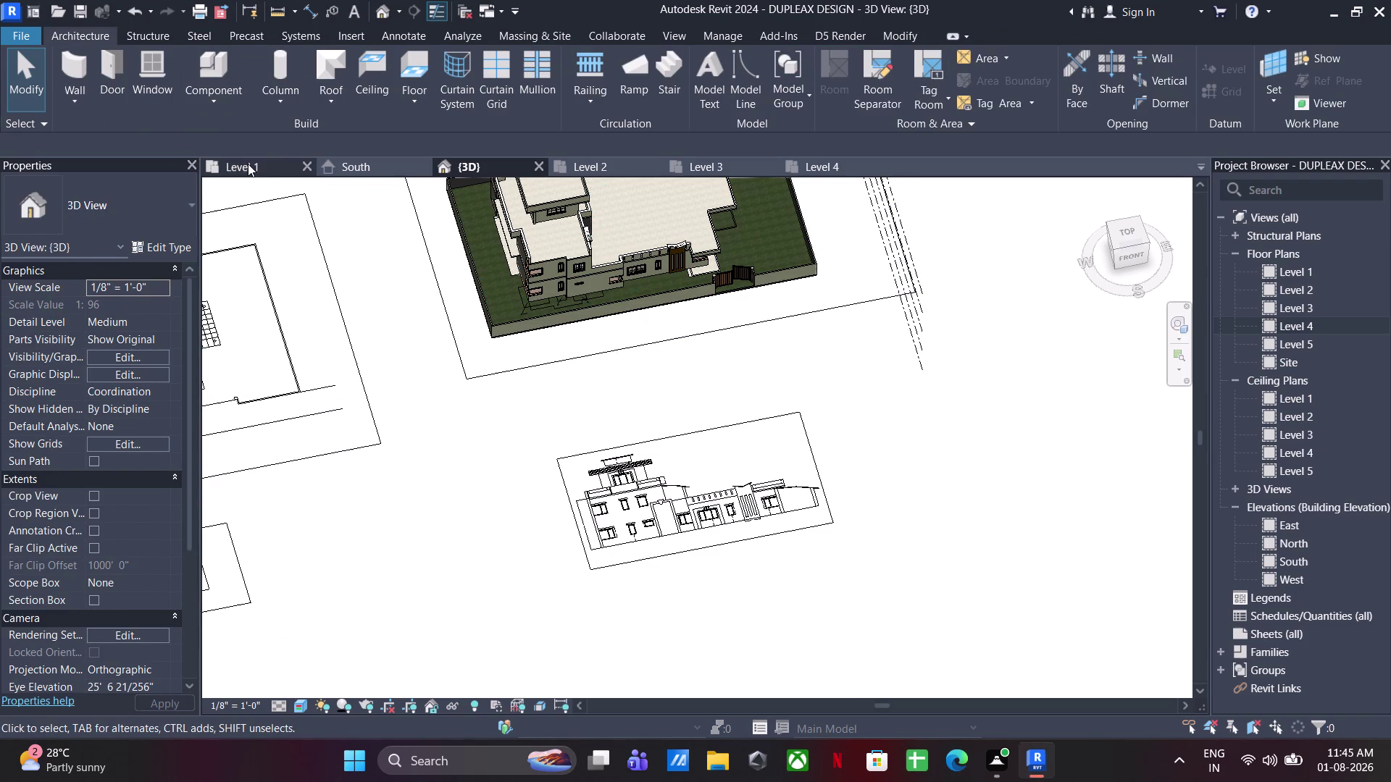
click(247, 164)
click(492, 428)
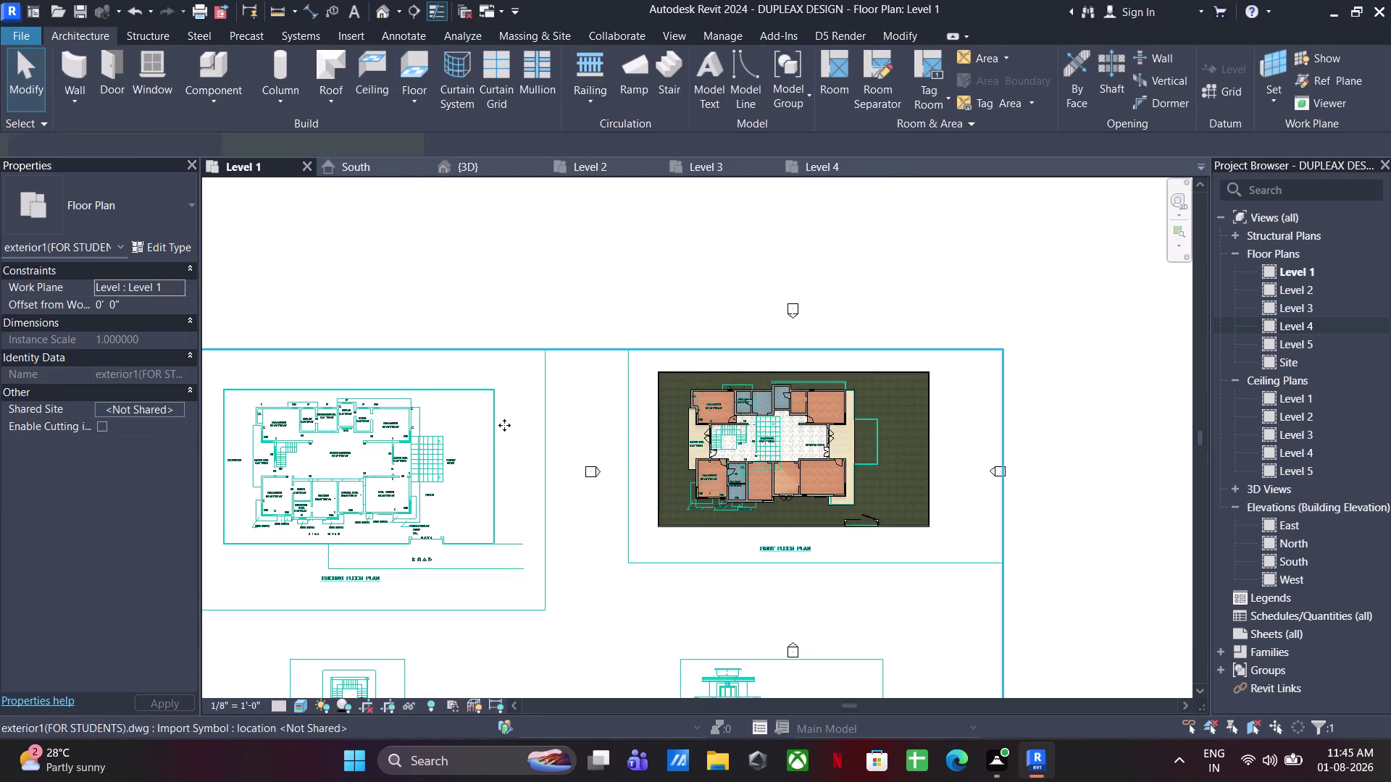
scroll(down, 3)
middle_drag(617, 445, 720, 368)
click(374, 105)
scroll(up, 3)
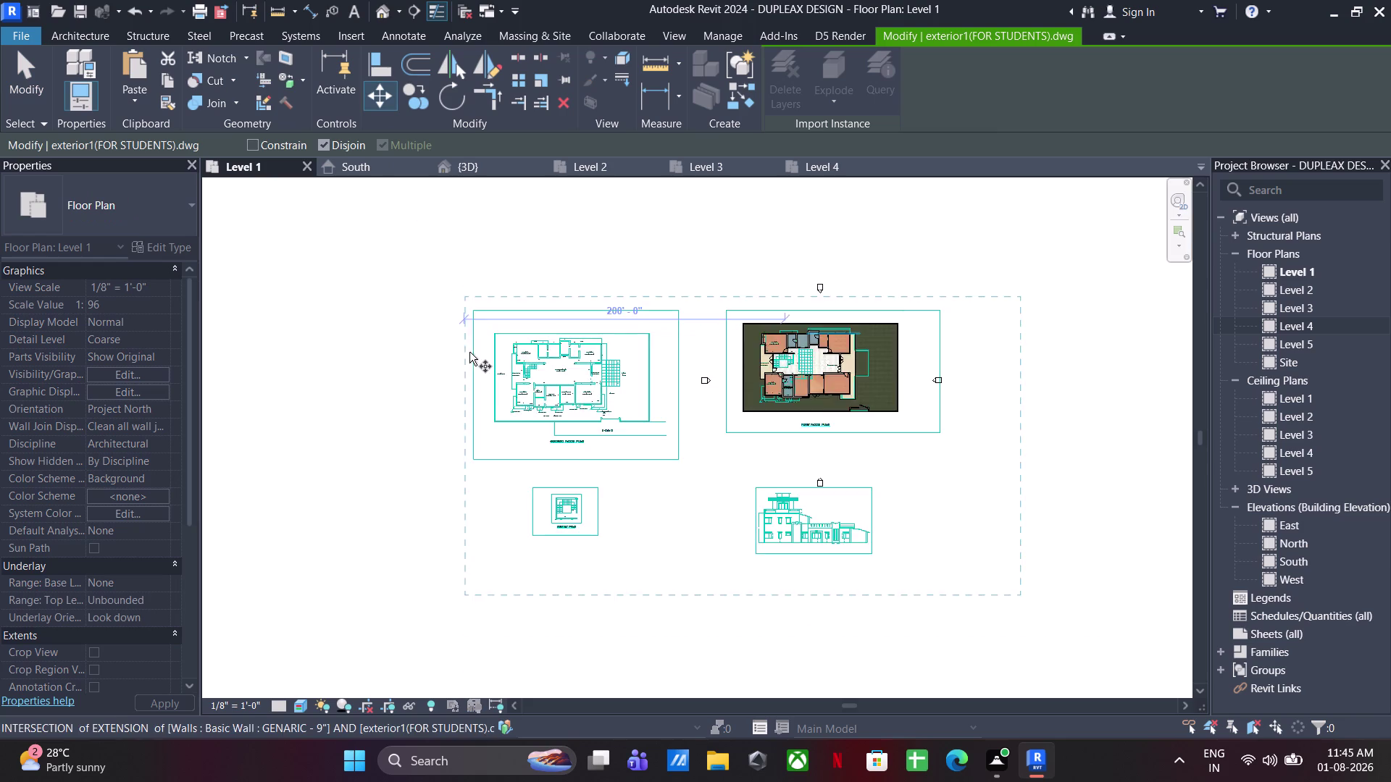
scroll(up, 3)
scroll(up, 3)
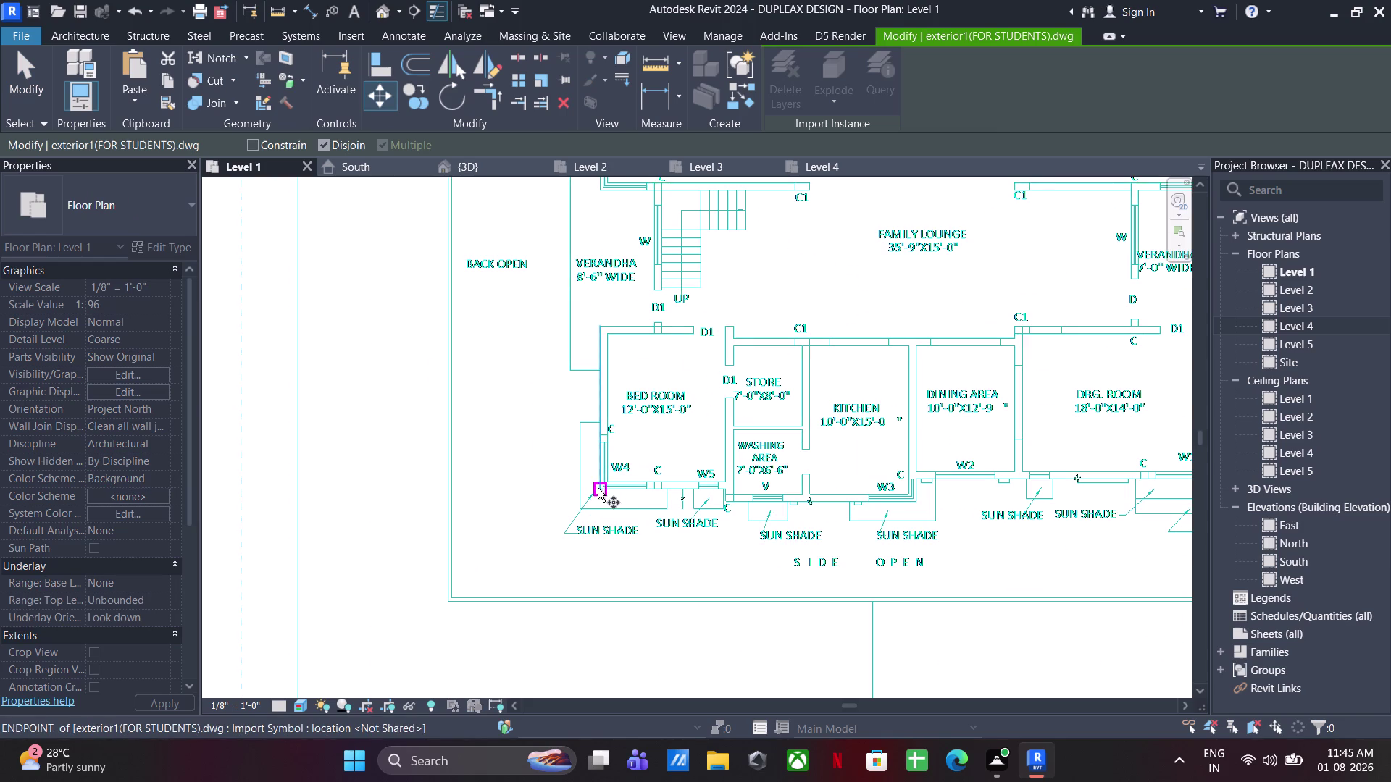
scroll(up, 3)
click(601, 491)
scroll(down, 3)
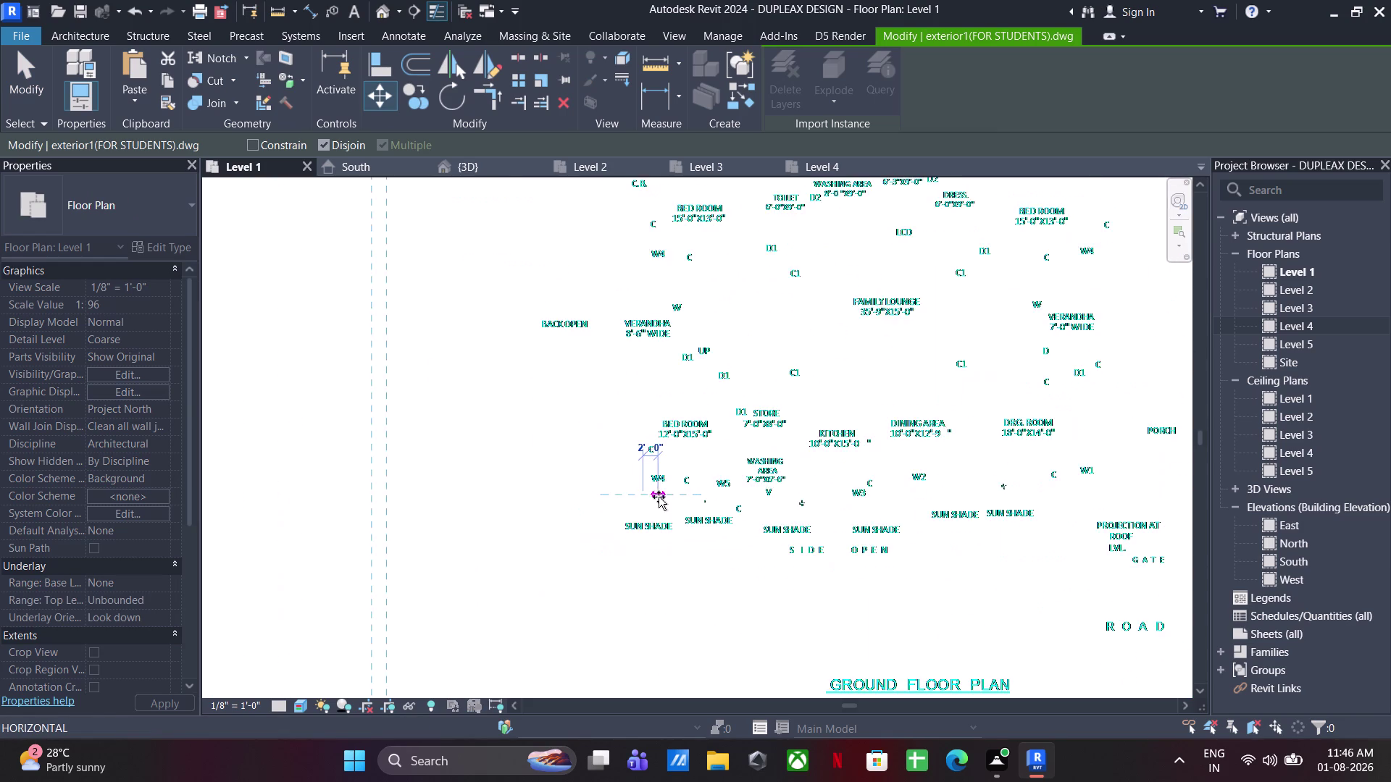
scroll(down, 3)
middle_drag(668, 491, 238, 485)
scroll(up, 3)
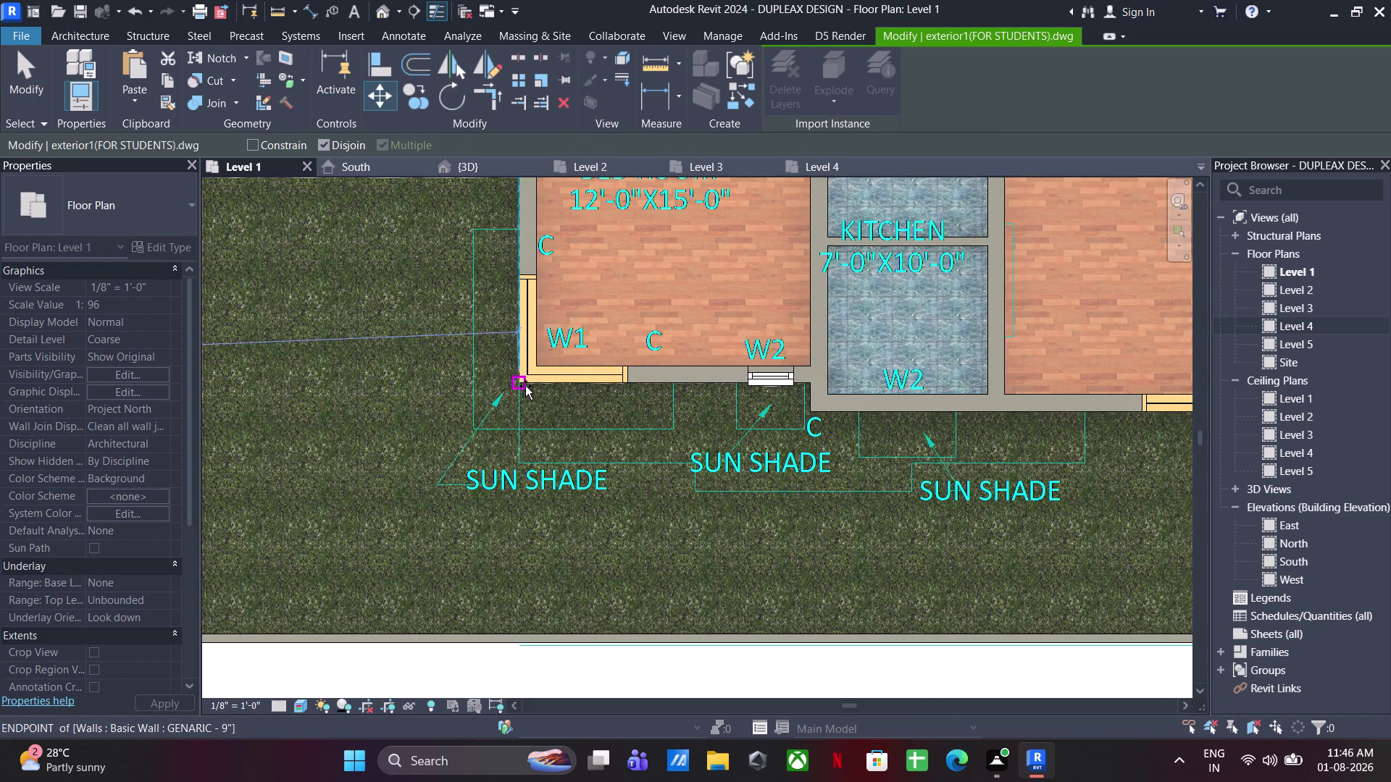
click(520, 385)
scroll(down, 3)
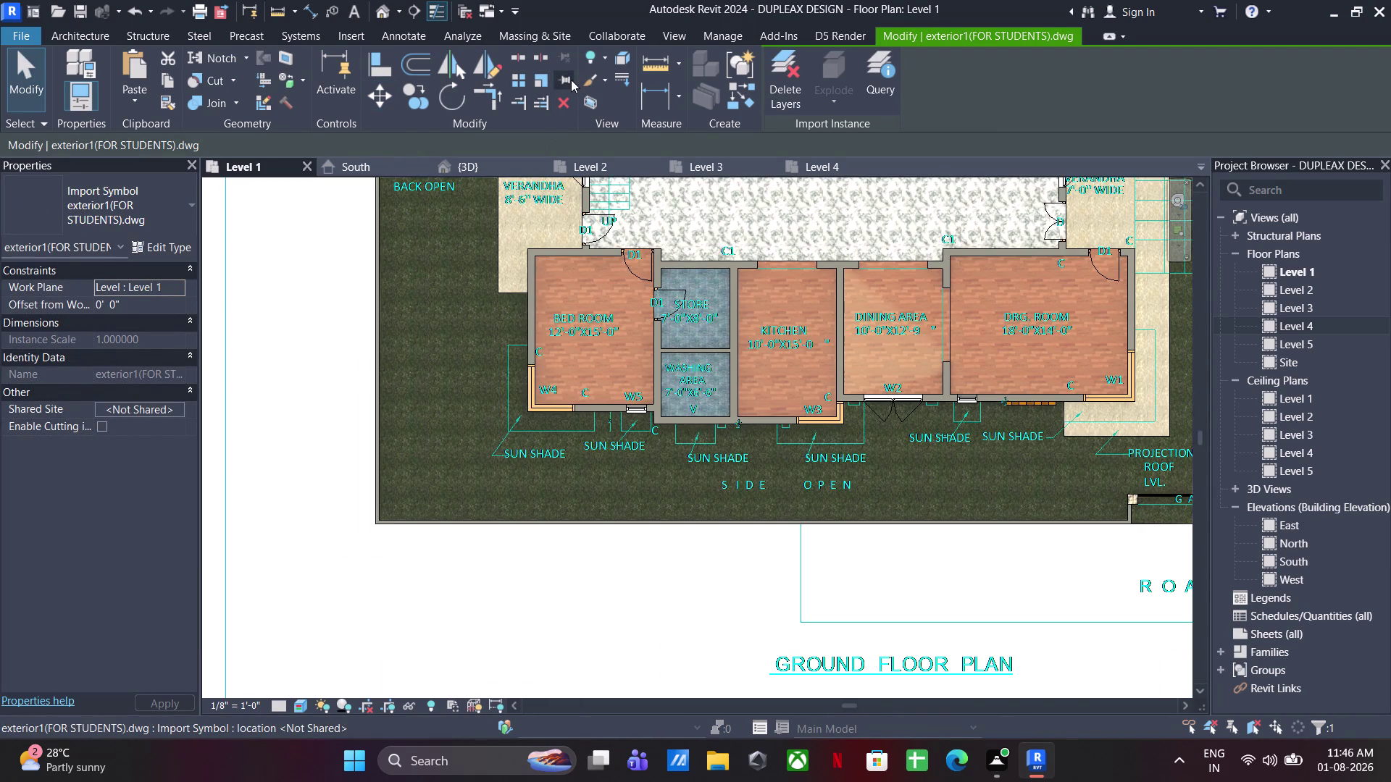
click(571, 80)
scroll(down, 3)
middle_drag(626, 442, 542, 289)
click(917, 502)
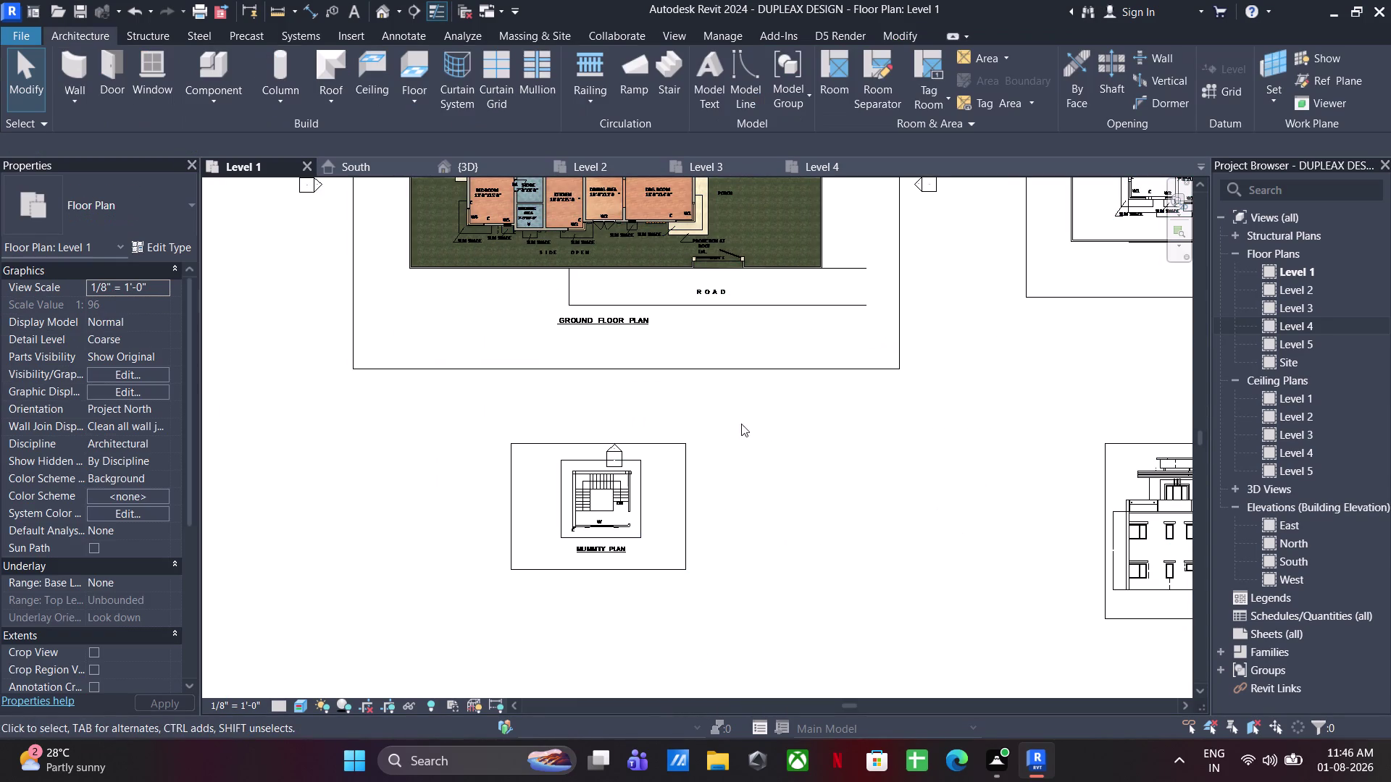
click(477, 164)
scroll(down, 3)
middle_drag(770, 479, 623, 364)
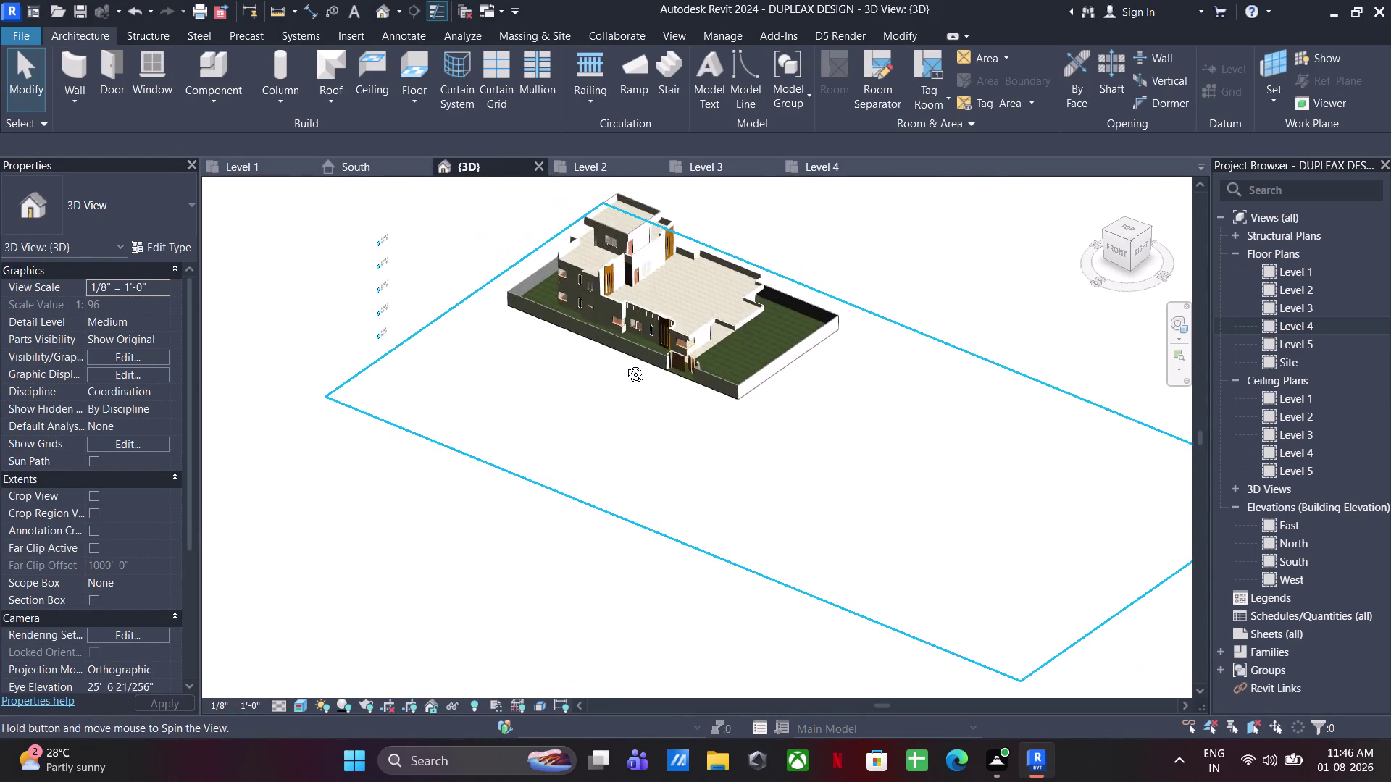
Orbit, pan and zoom the 3D view over the imported elevation's windows.
middle_drag(624, 364, 625, 363)
middle_drag(812, 482, 705, 381)
middle_drag(753, 478, 786, 531)
scroll(up, 3)
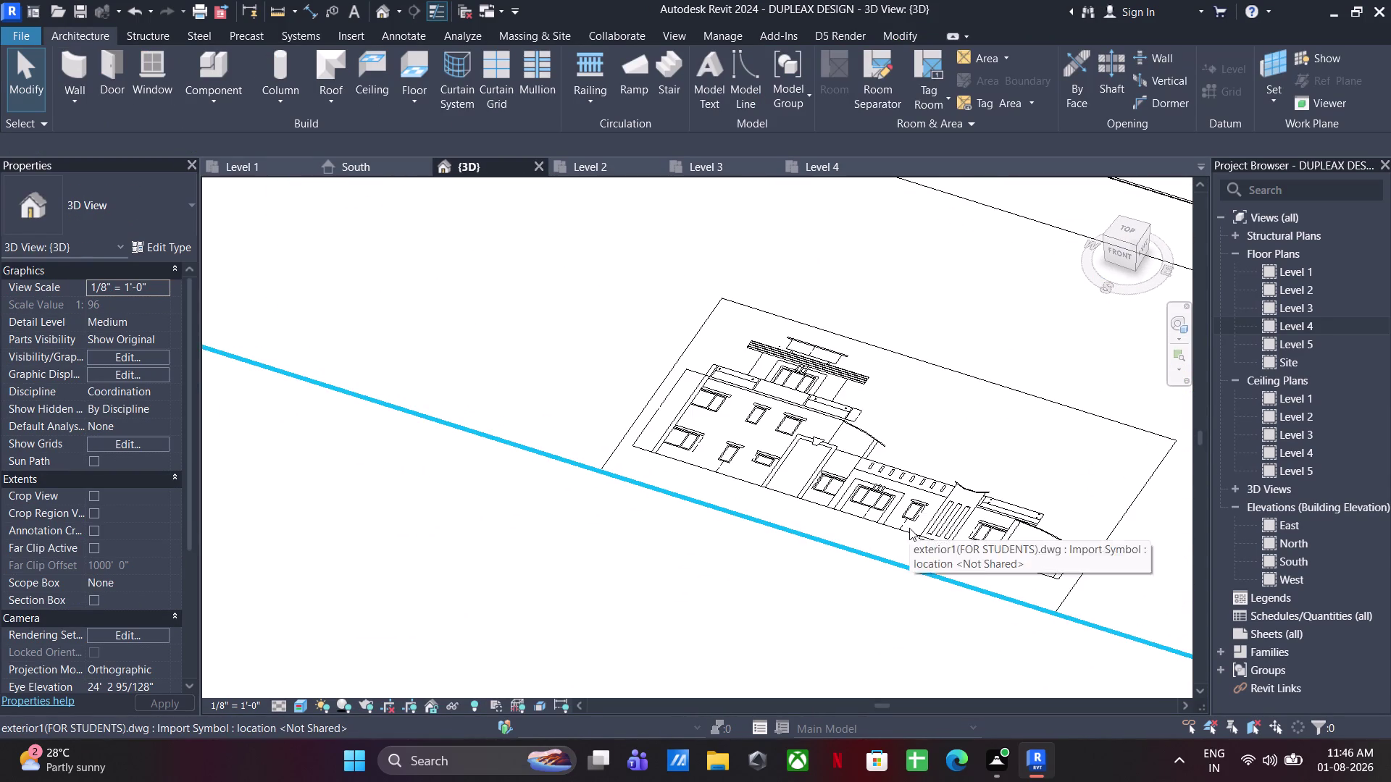
scroll(up, 3)
middle_drag(846, 554, 877, 614)
middle_drag(850, 429, 865, 482)
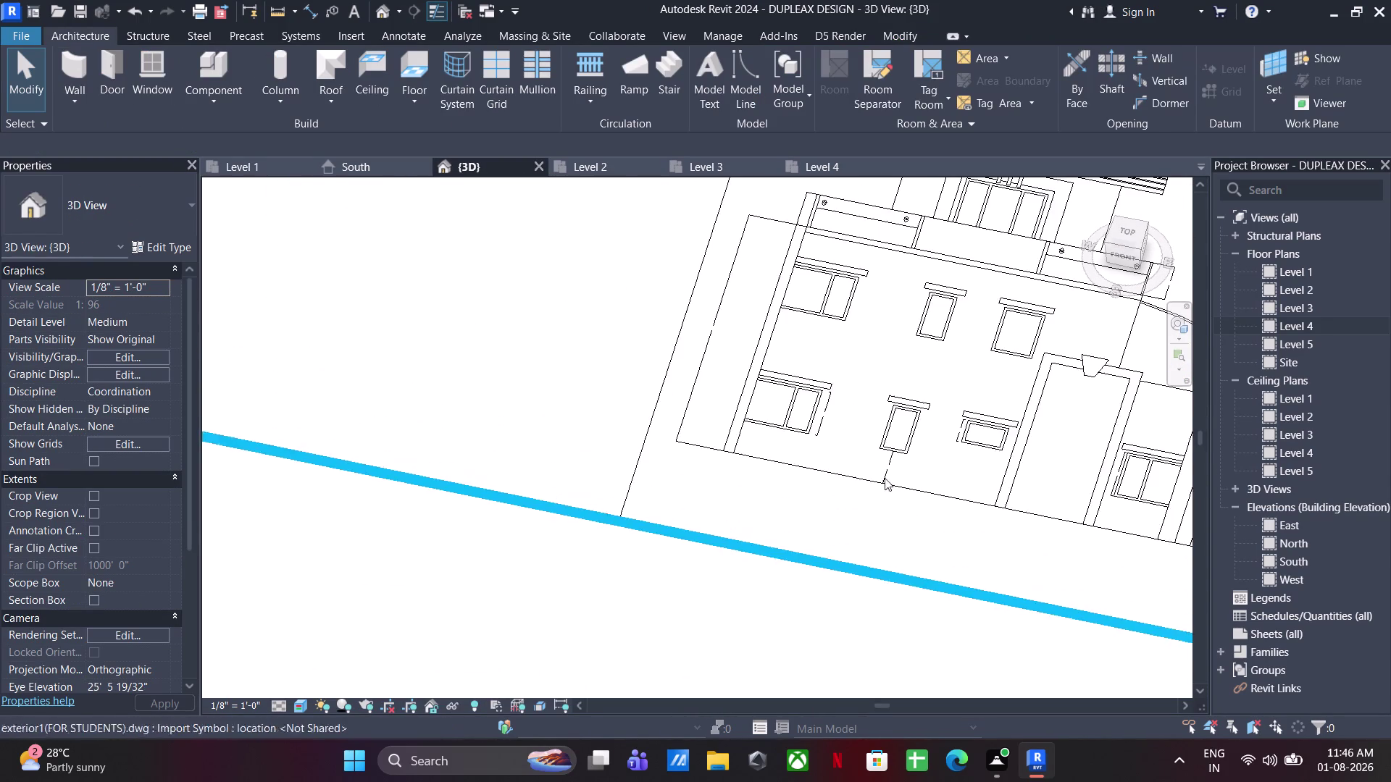
middle_drag(852, 434, 376, 367)
scroll(up, 3)
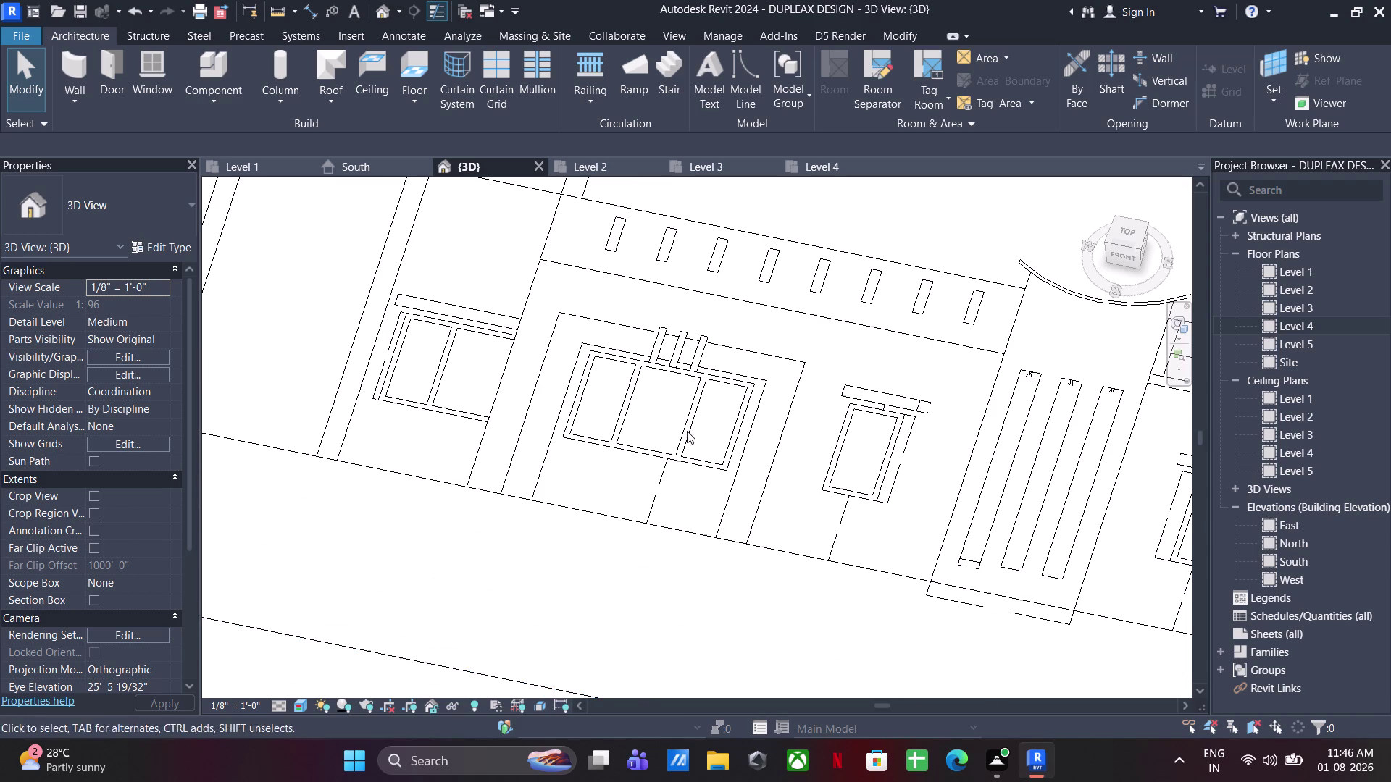
middle_drag(727, 434, 785, 382)
middle_drag(779, 465, 832, 478)
scroll(up, 3)
middle_drag(741, 313, 732, 542)
scroll(down, 3)
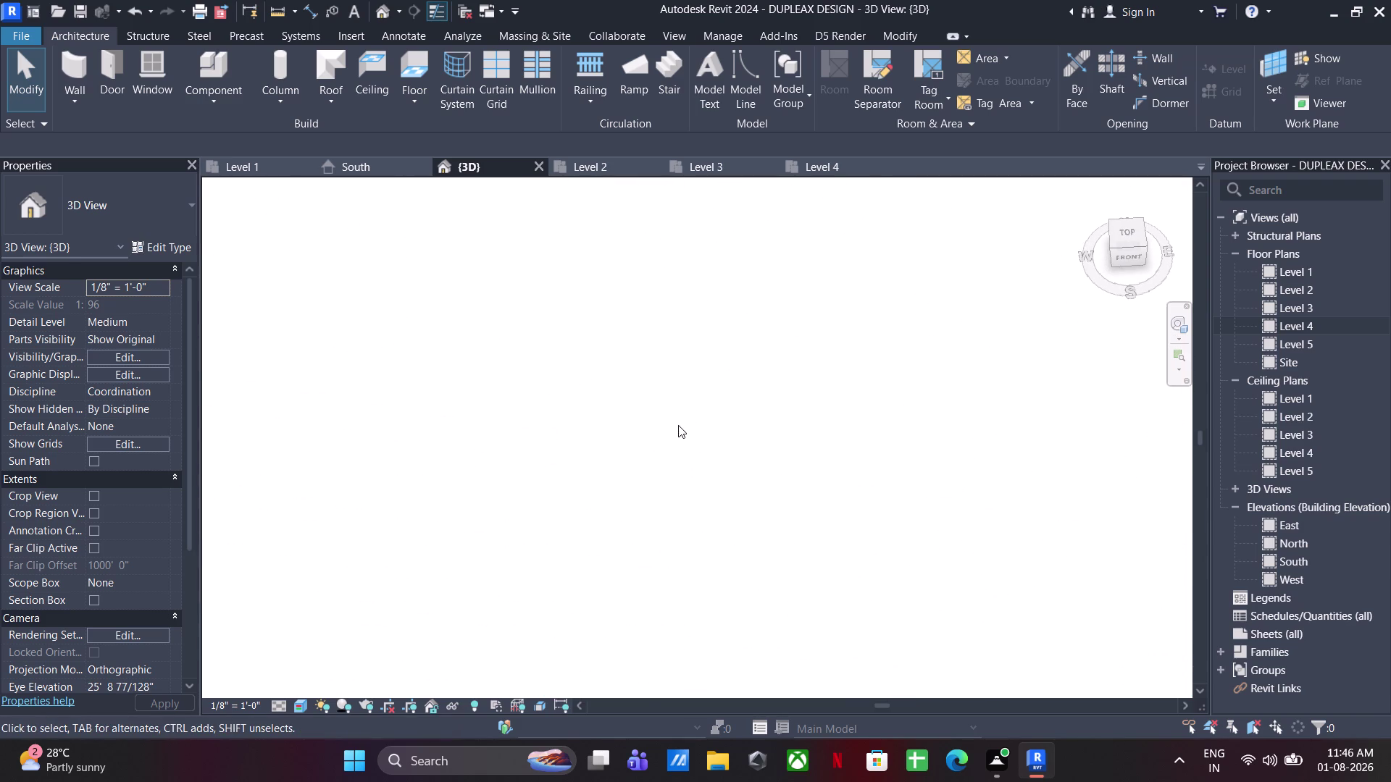
scroll(down, 3)
scroll(up, 3)
scroll(down, 3)
Clear a stray selection, frame the window with fins above, and open Component options.
drag(884, 305, 616, 473)
scroll(up, 3)
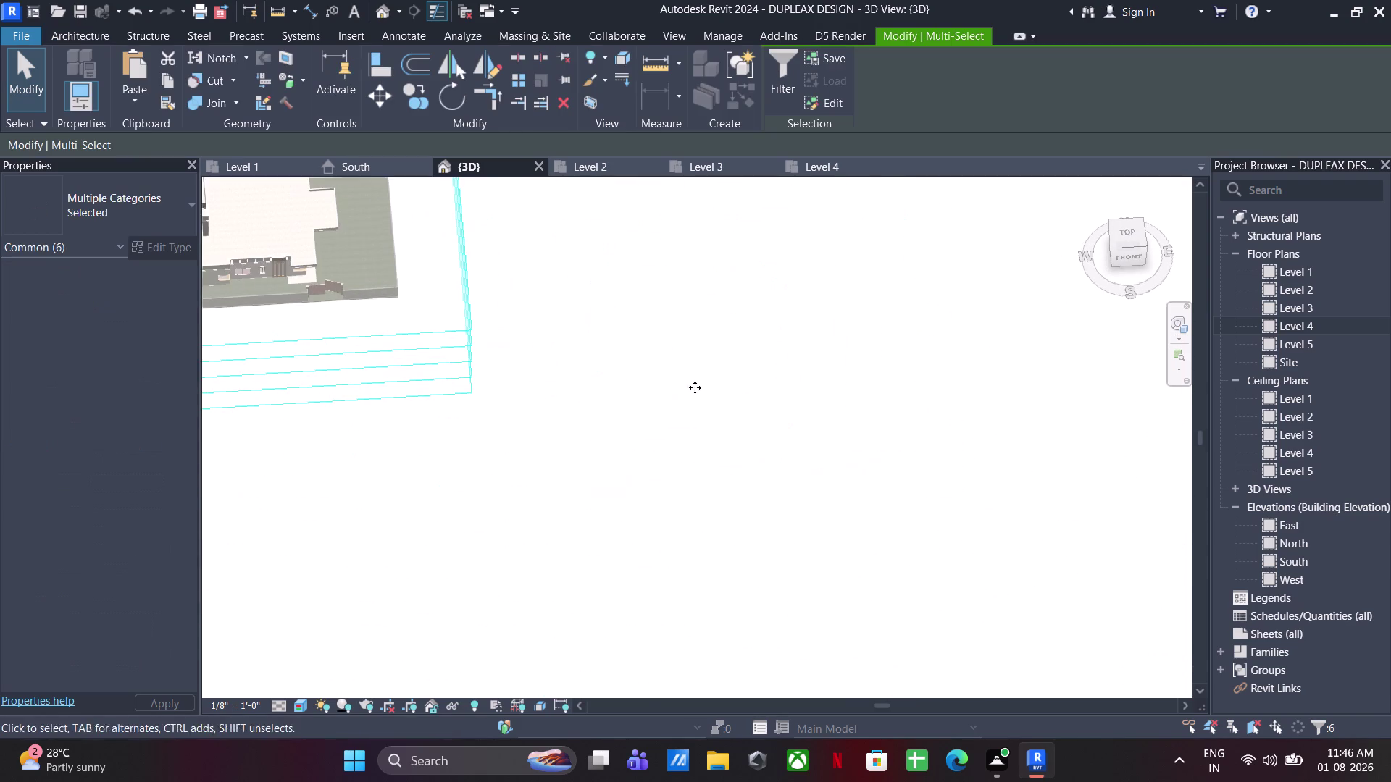
scroll(up, 3)
middle_drag(719, 494, 714, 418)
middle_drag(735, 489, 735, 571)
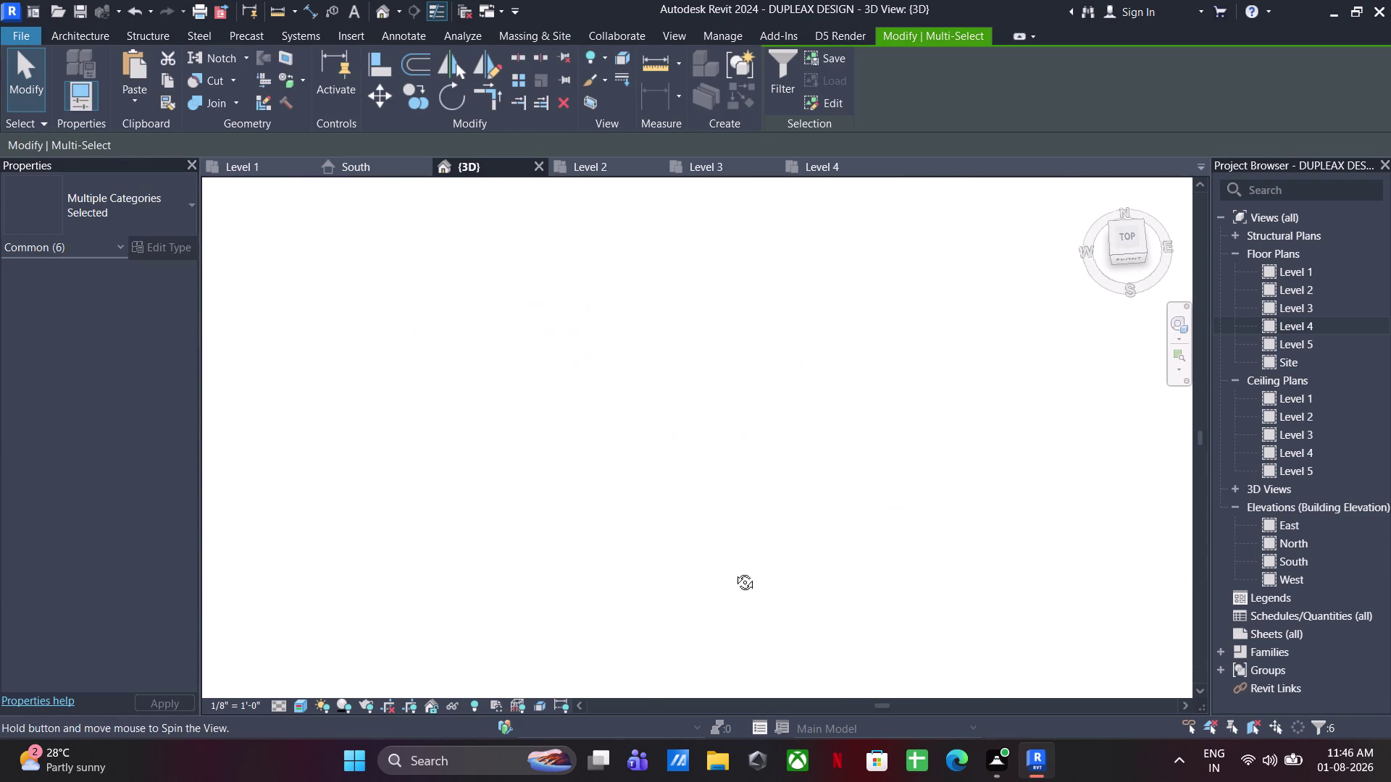
middle_drag(735, 571, 734, 572)
scroll(up, 3)
scroll(up, 3)
click(743, 583)
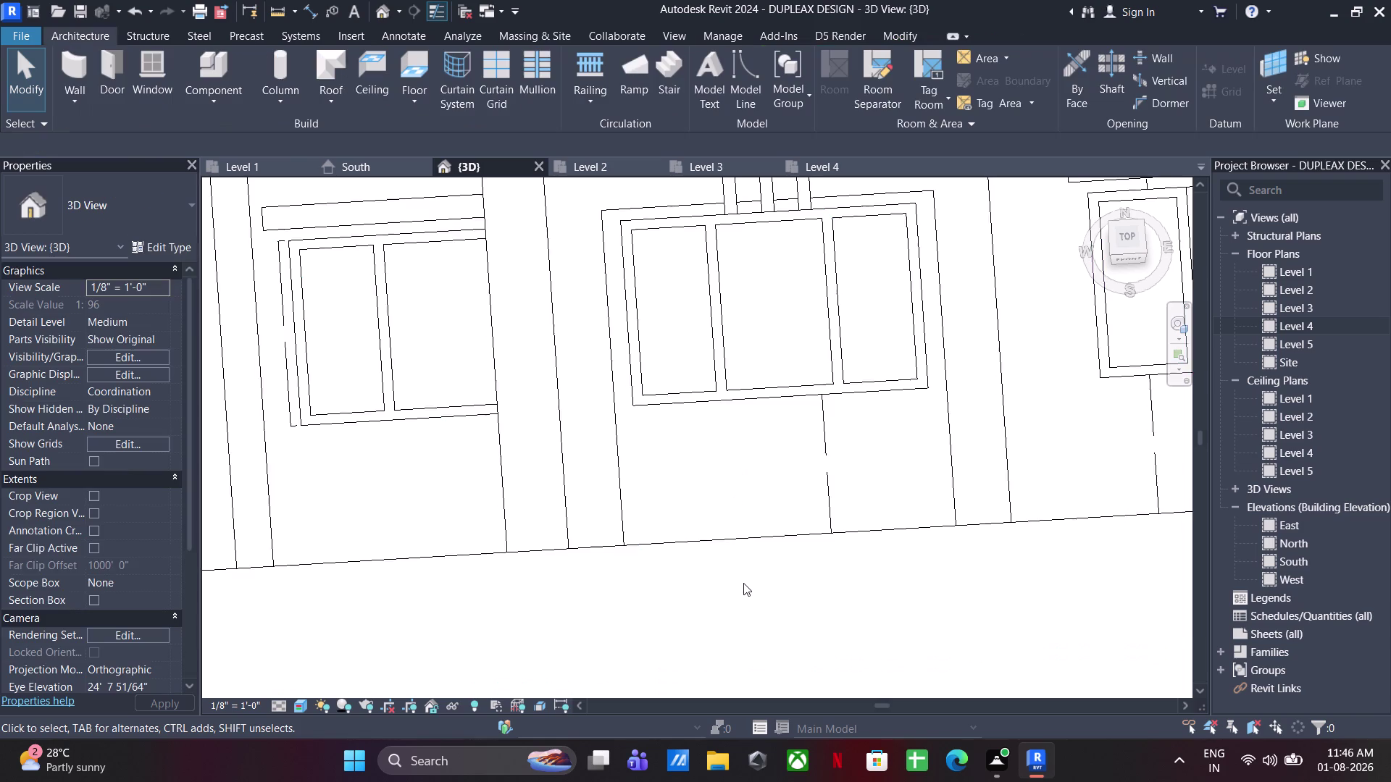
scroll(down, 3)
middle_drag(546, 403, 544, 426)
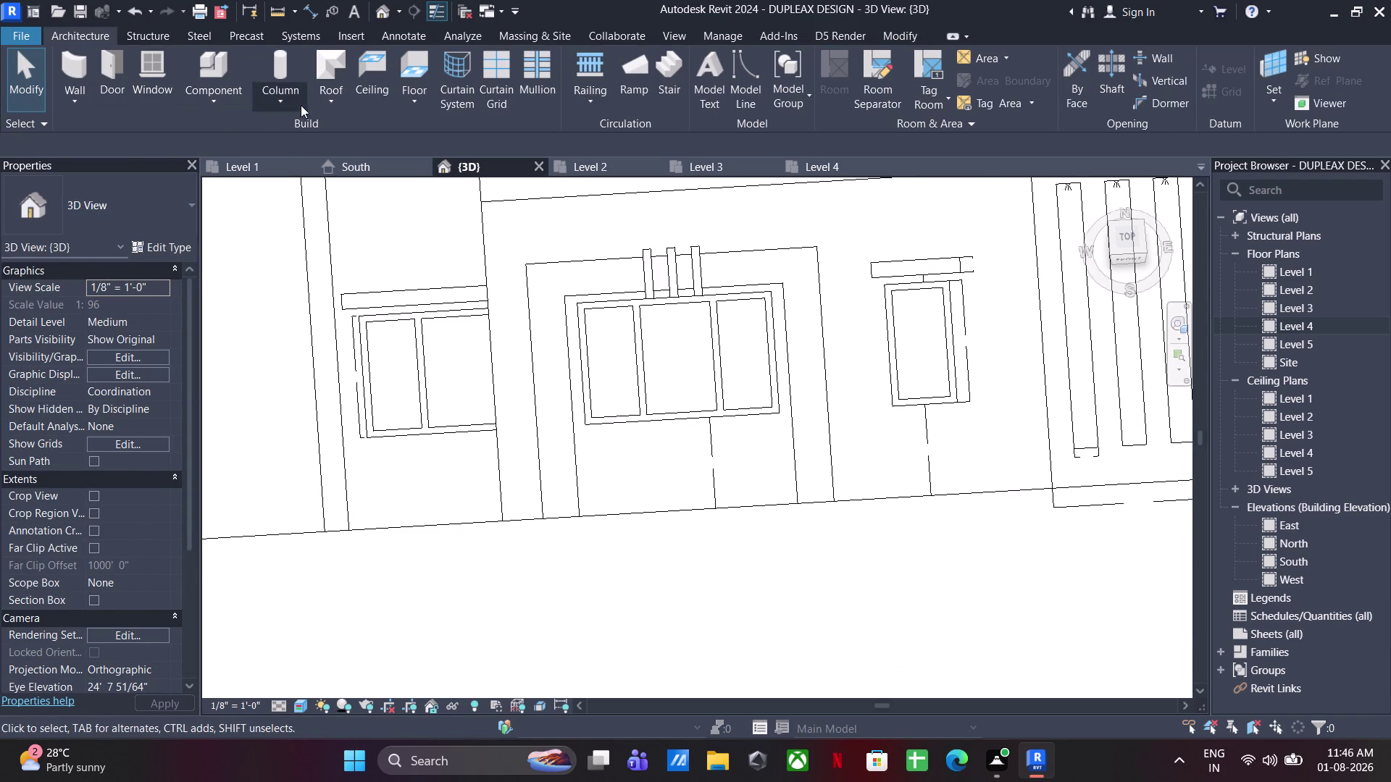
click(211, 99)
Start a Model In-Place using the Generic Models category.
click(242, 164)
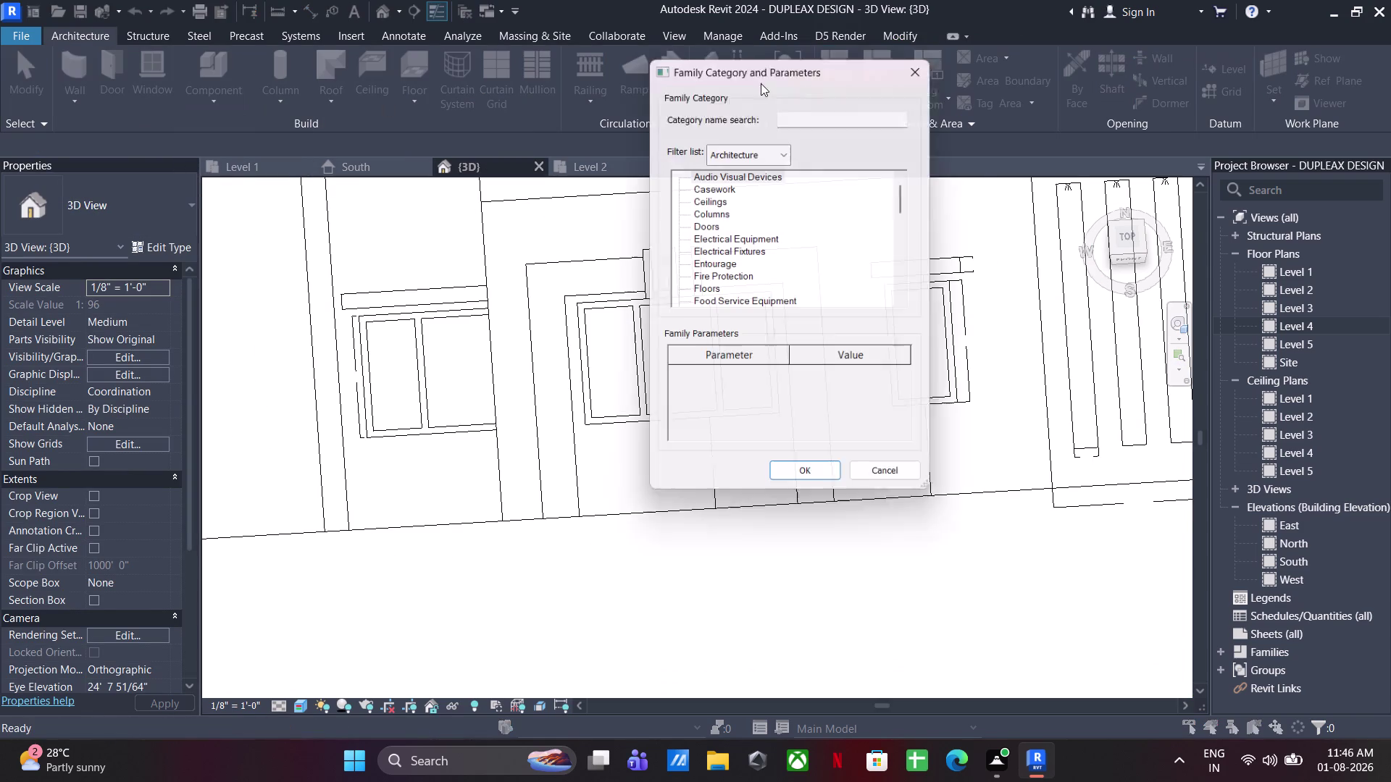
scroll(down, 3)
click(730, 273)
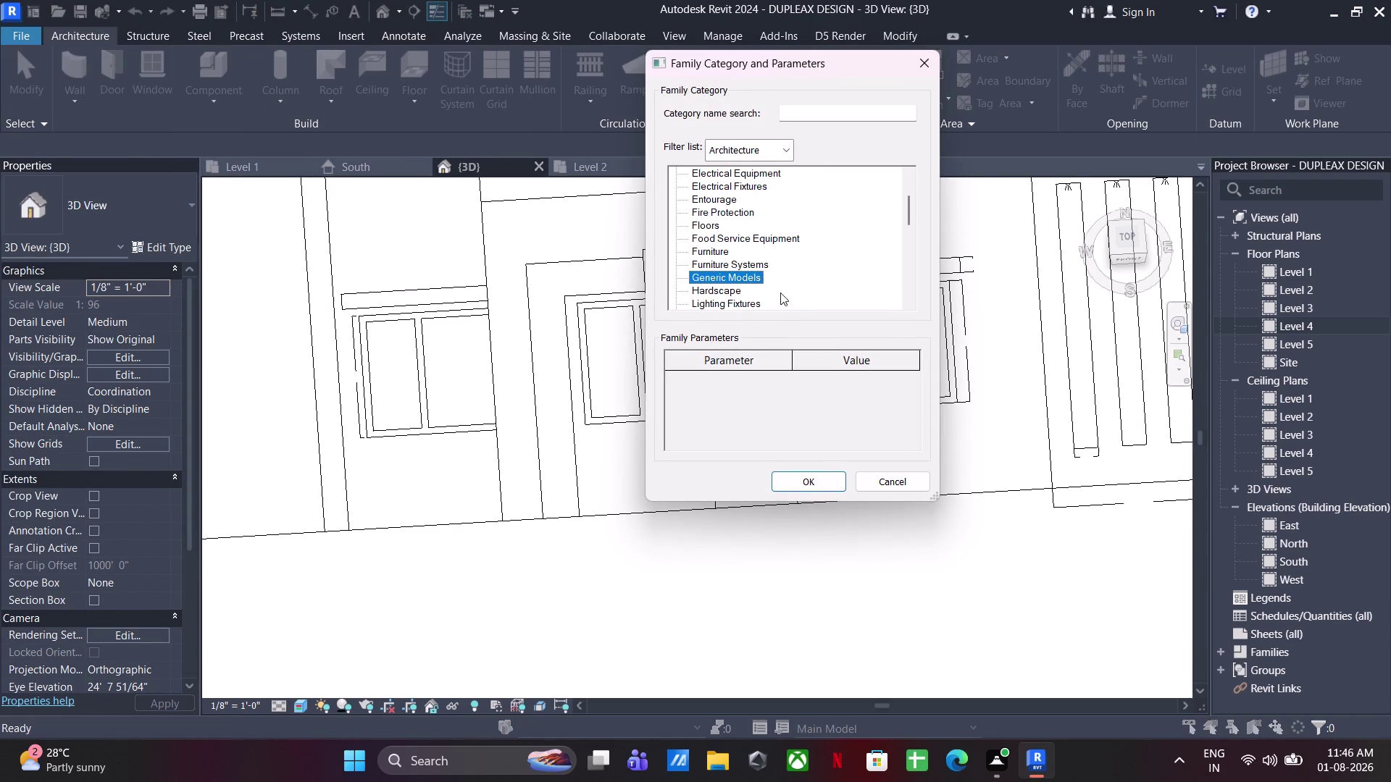
click(798, 486)
Name the in-place family d2 after 'design 2' triggers a duplicate-name warning.
text(des)
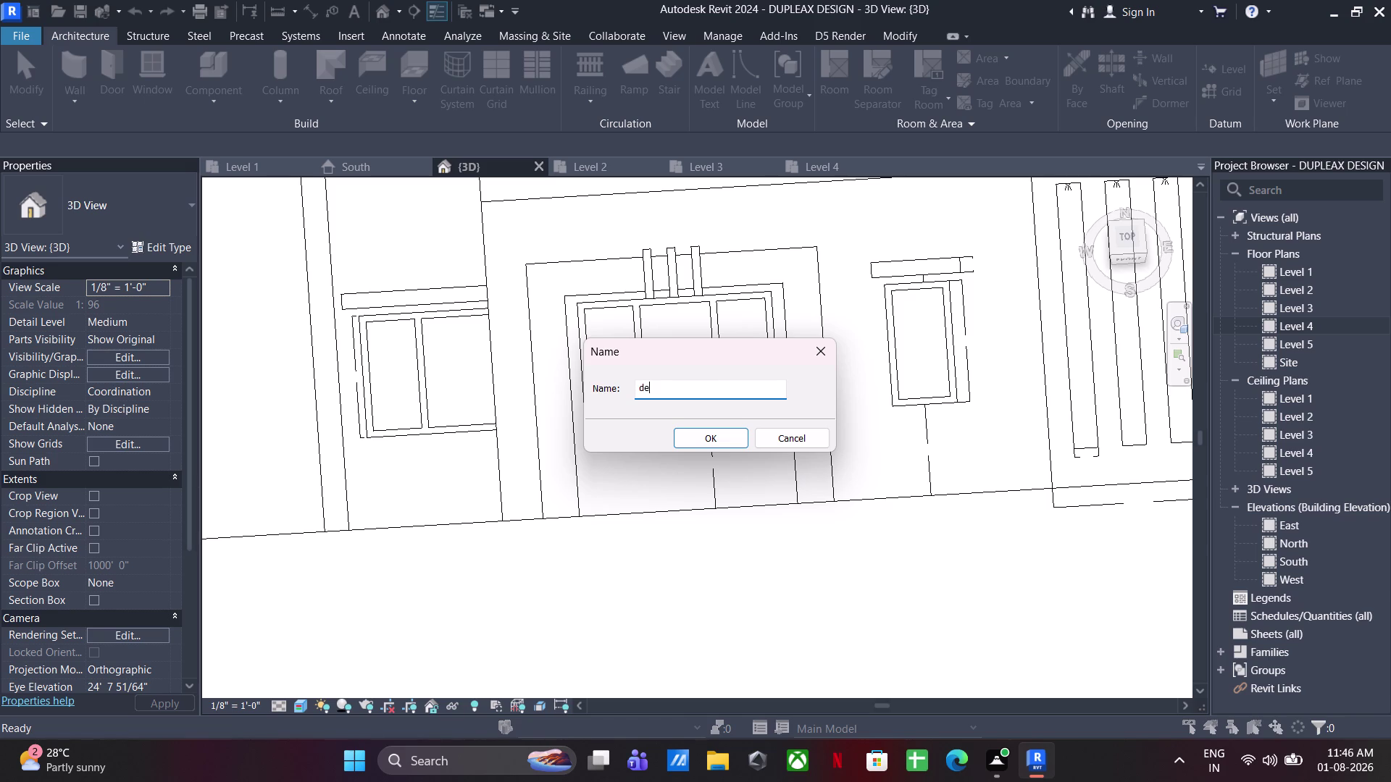
text(ign 2)
click(716, 437)
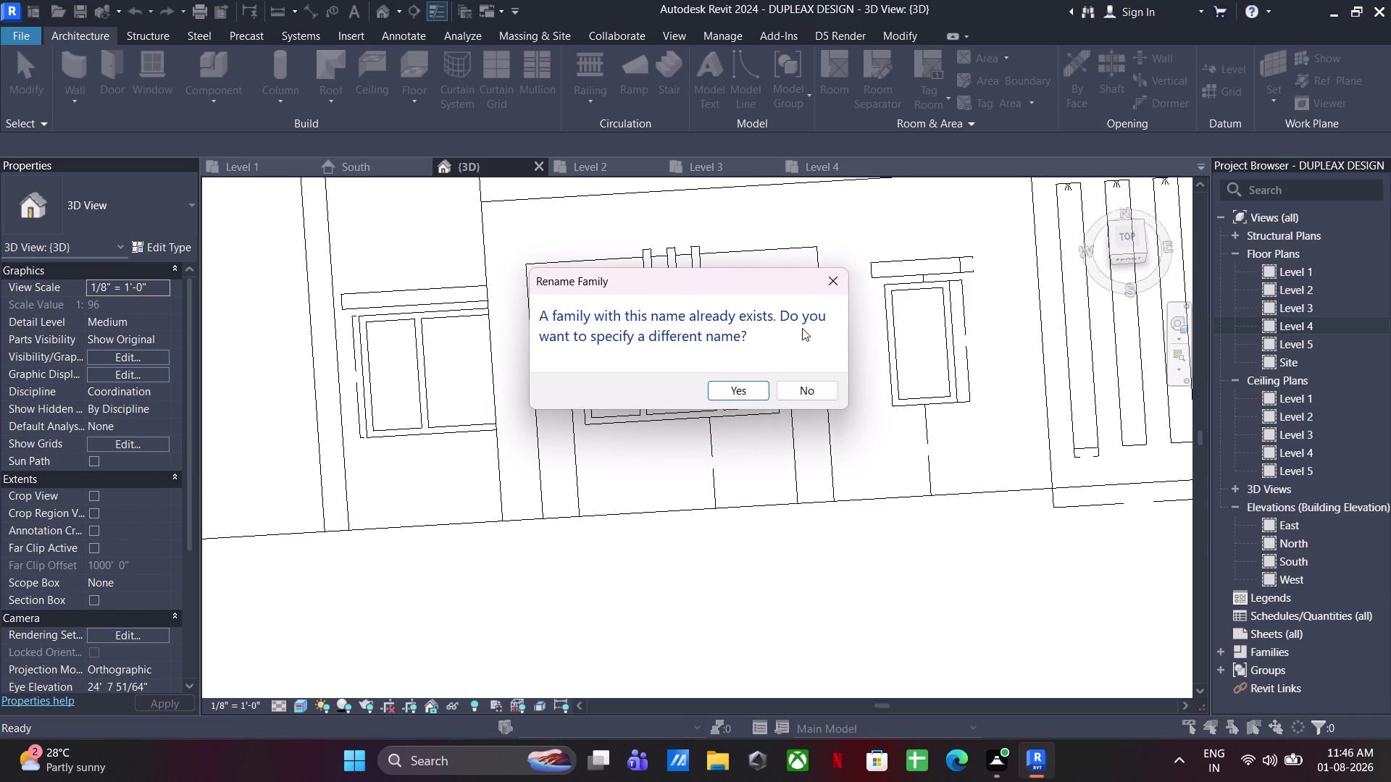
click(747, 393)
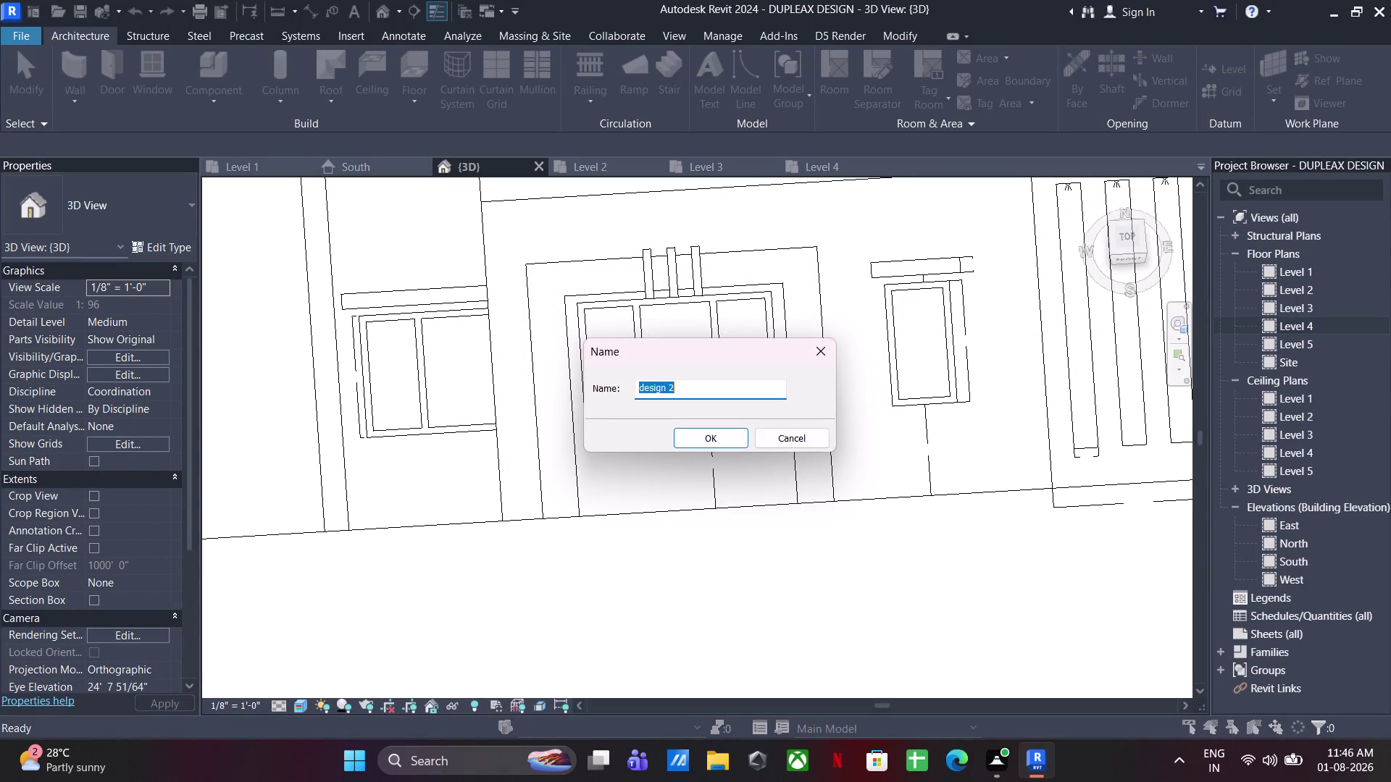
text(d2)
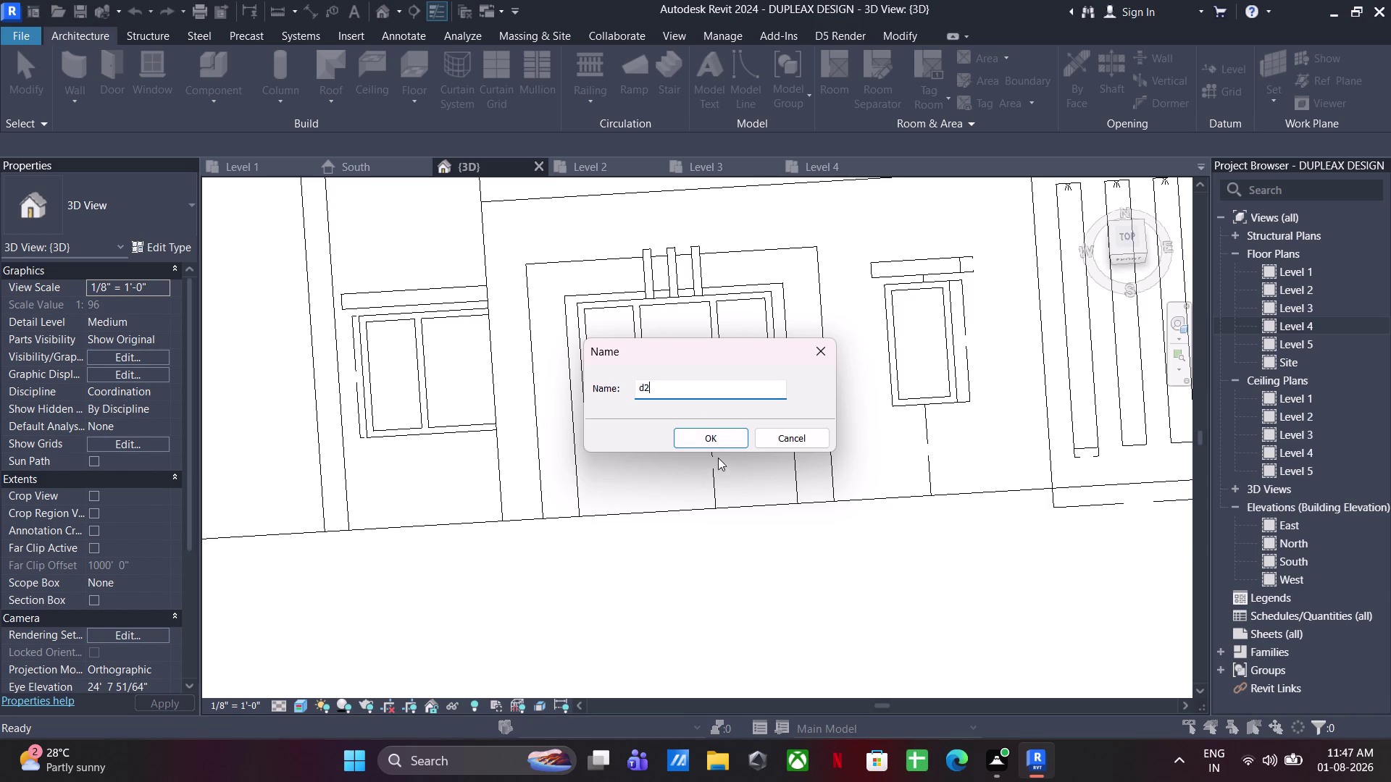
click(727, 433)
click(158, 88)
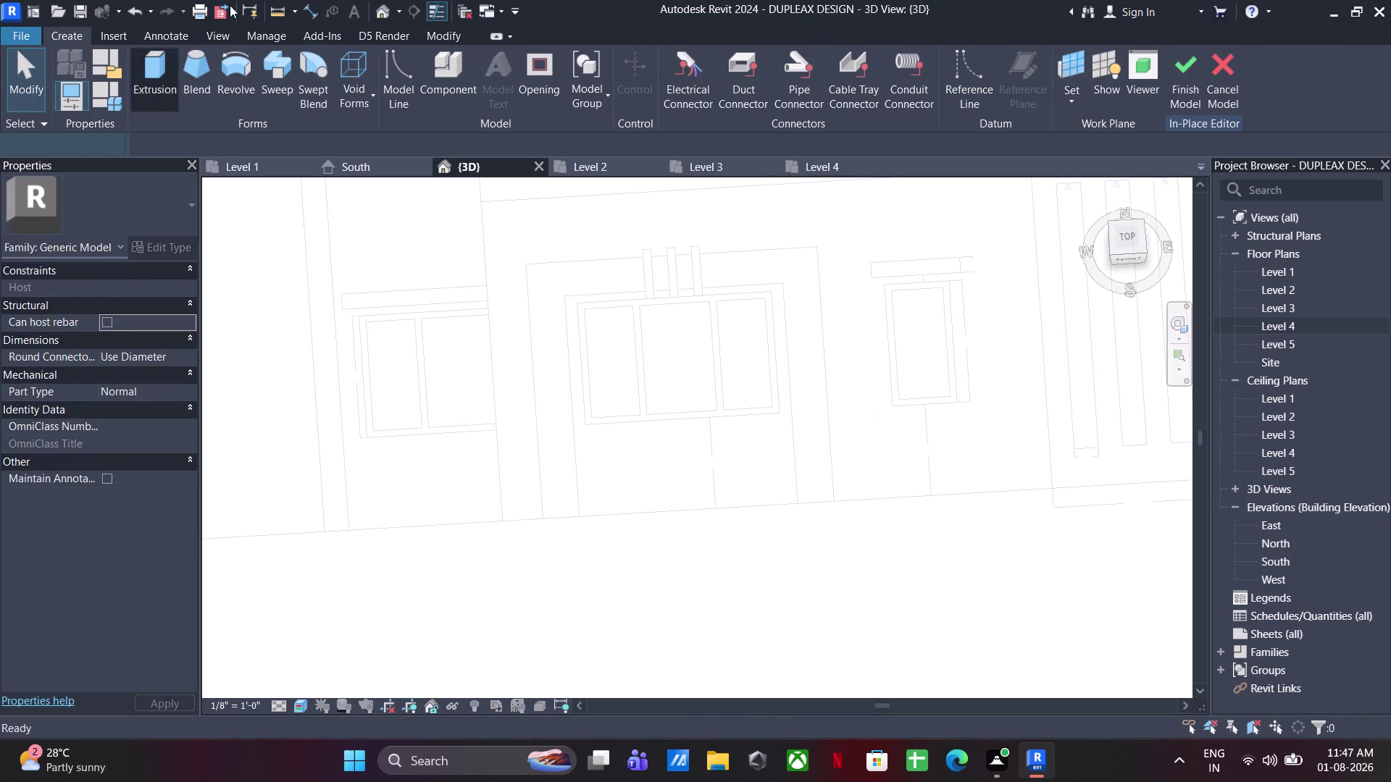
Start an extrusion and choose Pick Lines, returning the view to the elevation.
click(755, 98)
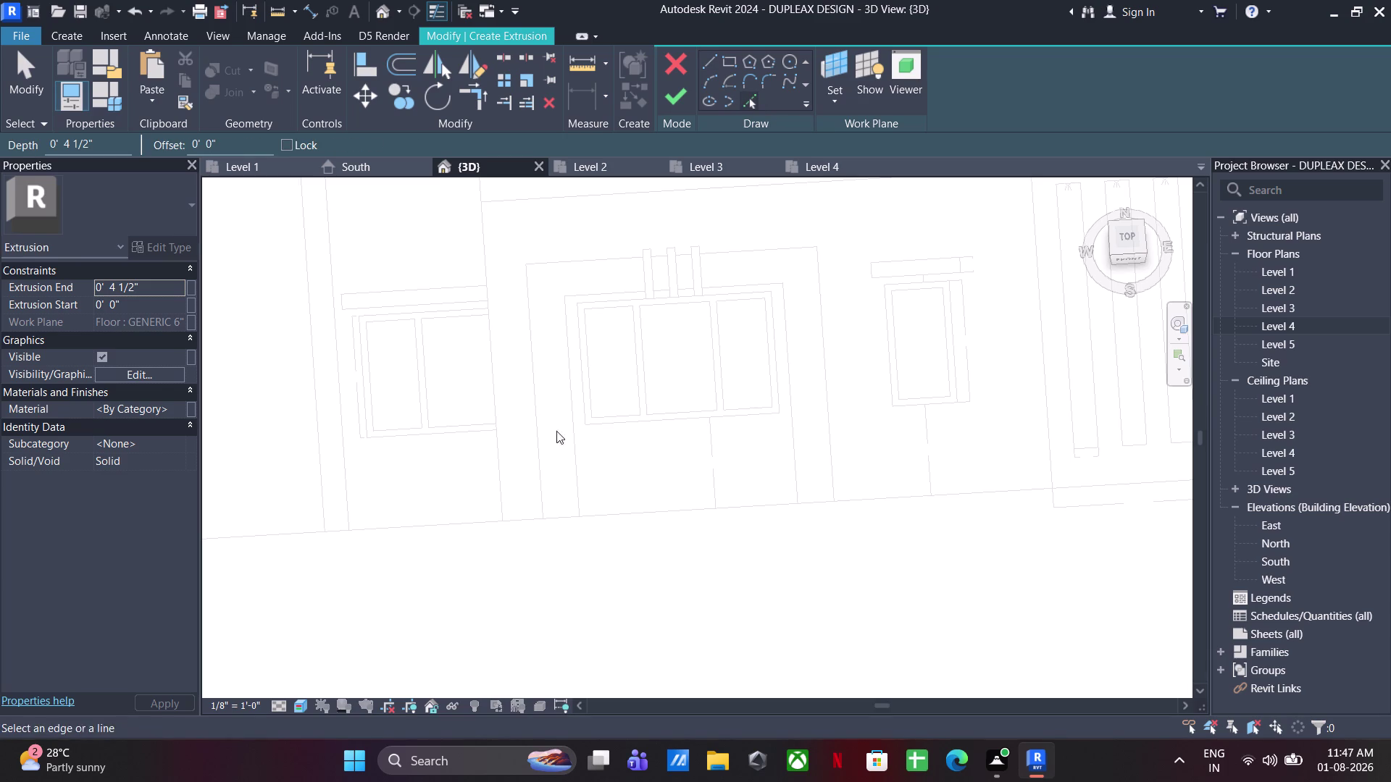
scroll(down, 3)
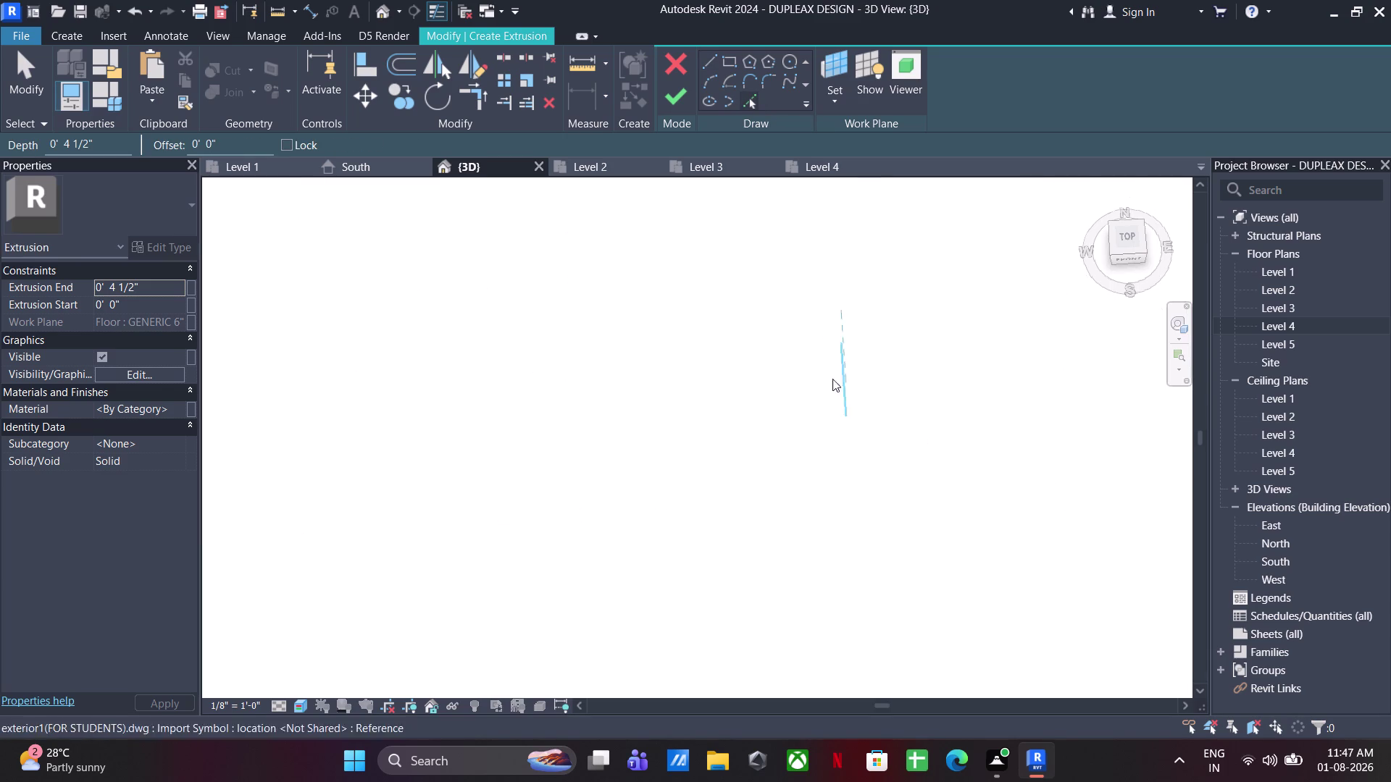
middle_drag(572, 375, 1127, 383)
scroll(down, 3)
middle_drag(635, 329, 741, 371)
scroll(down, 3)
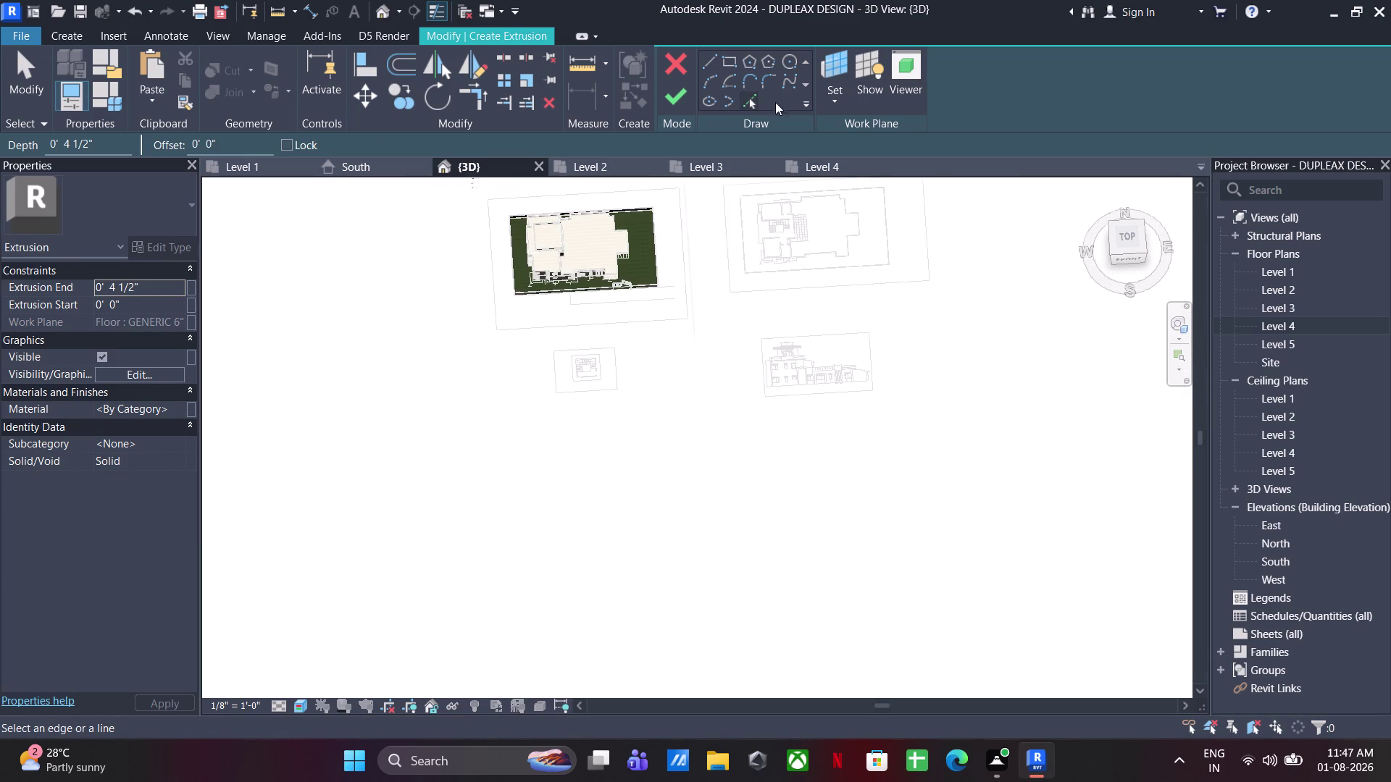
click(843, 103)
click(879, 166)
scroll(up, 3)
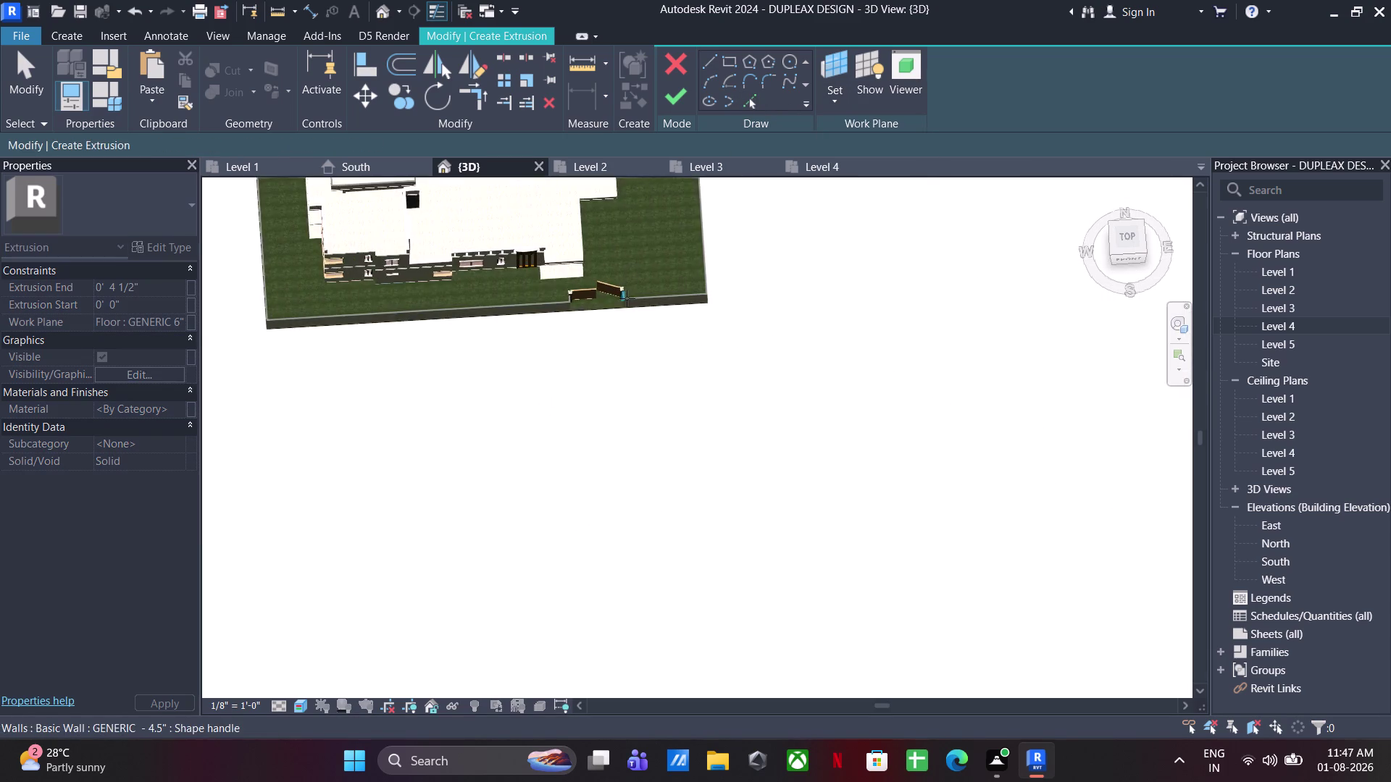
scroll(up, 3)
click(569, 324)
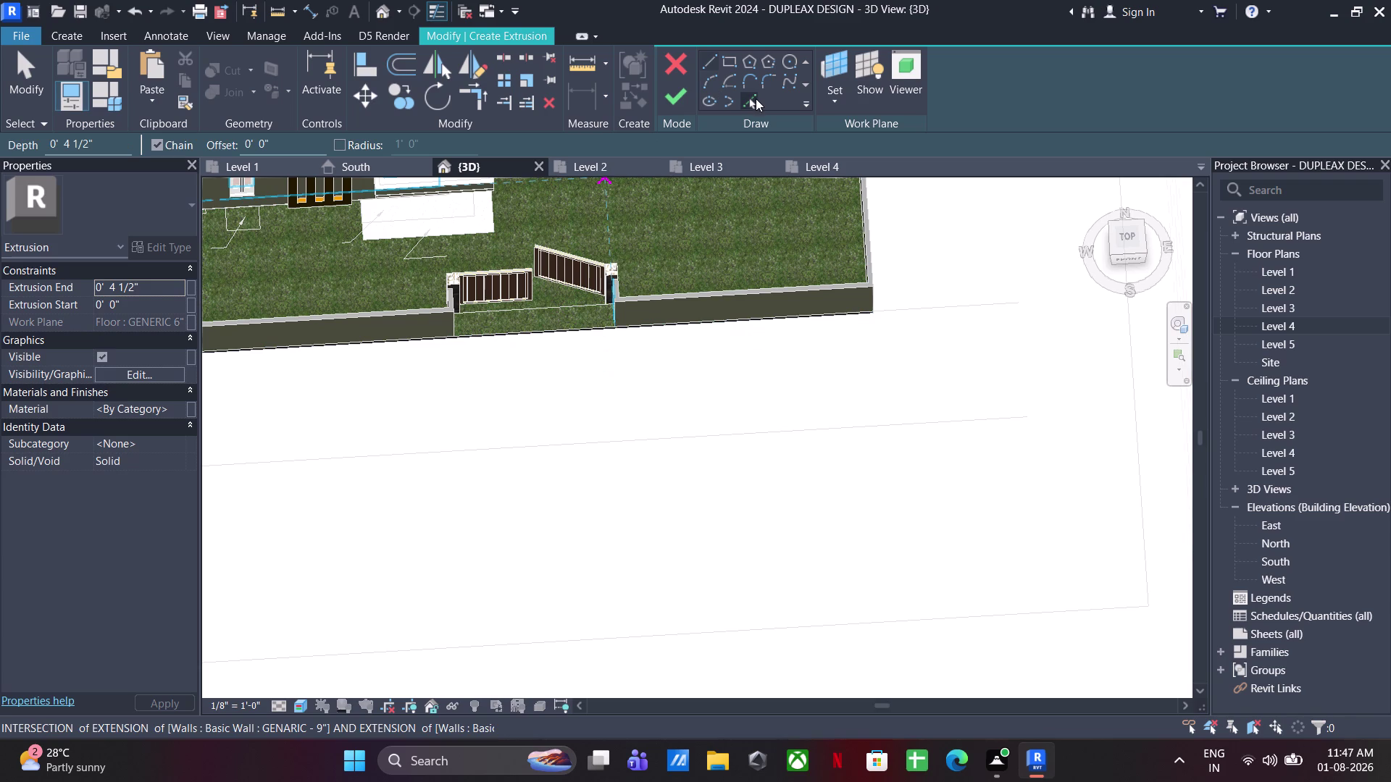
click(755, 99)
scroll(down, 3)
scroll(up, 3)
middle_drag(806, 421, 432, 303)
middle_drag(735, 402, 646, 350)
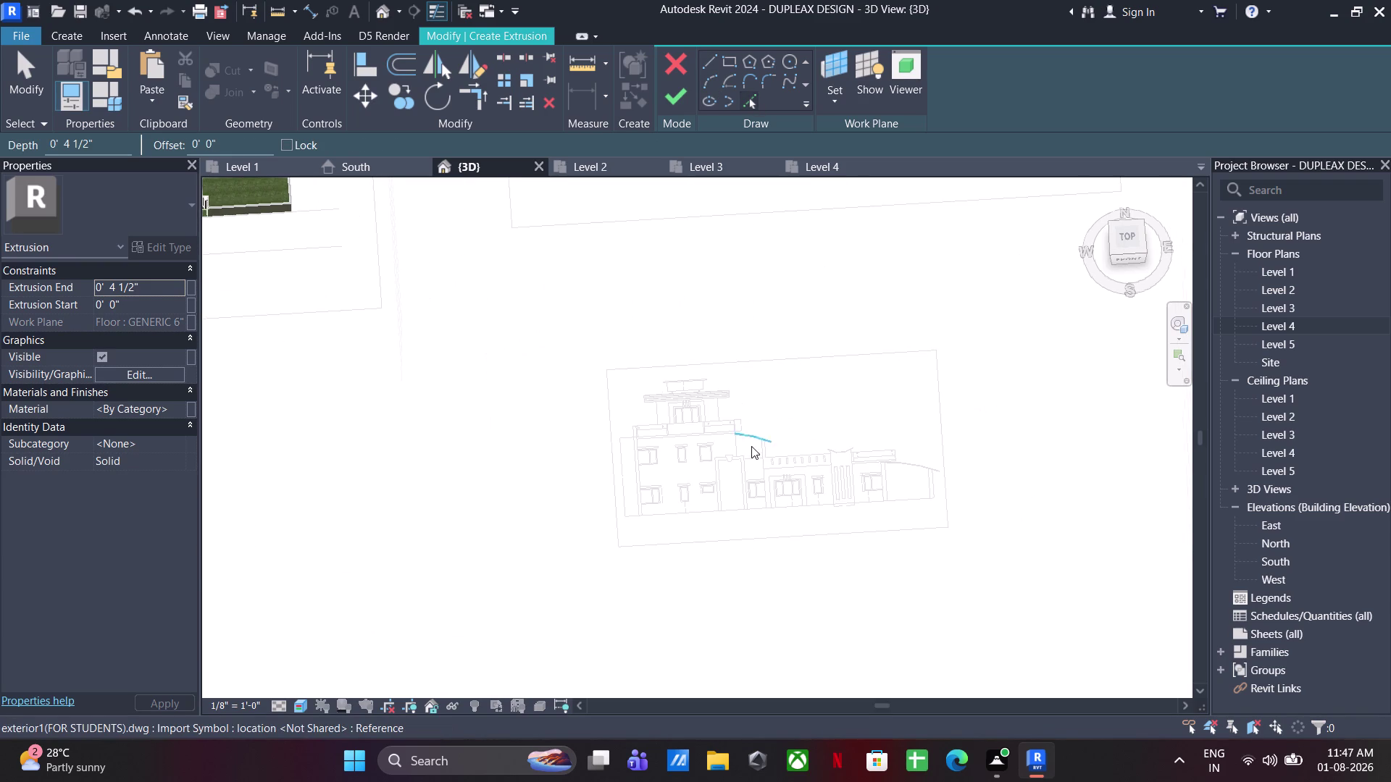
scroll(up, 3)
scroll(up, 3)
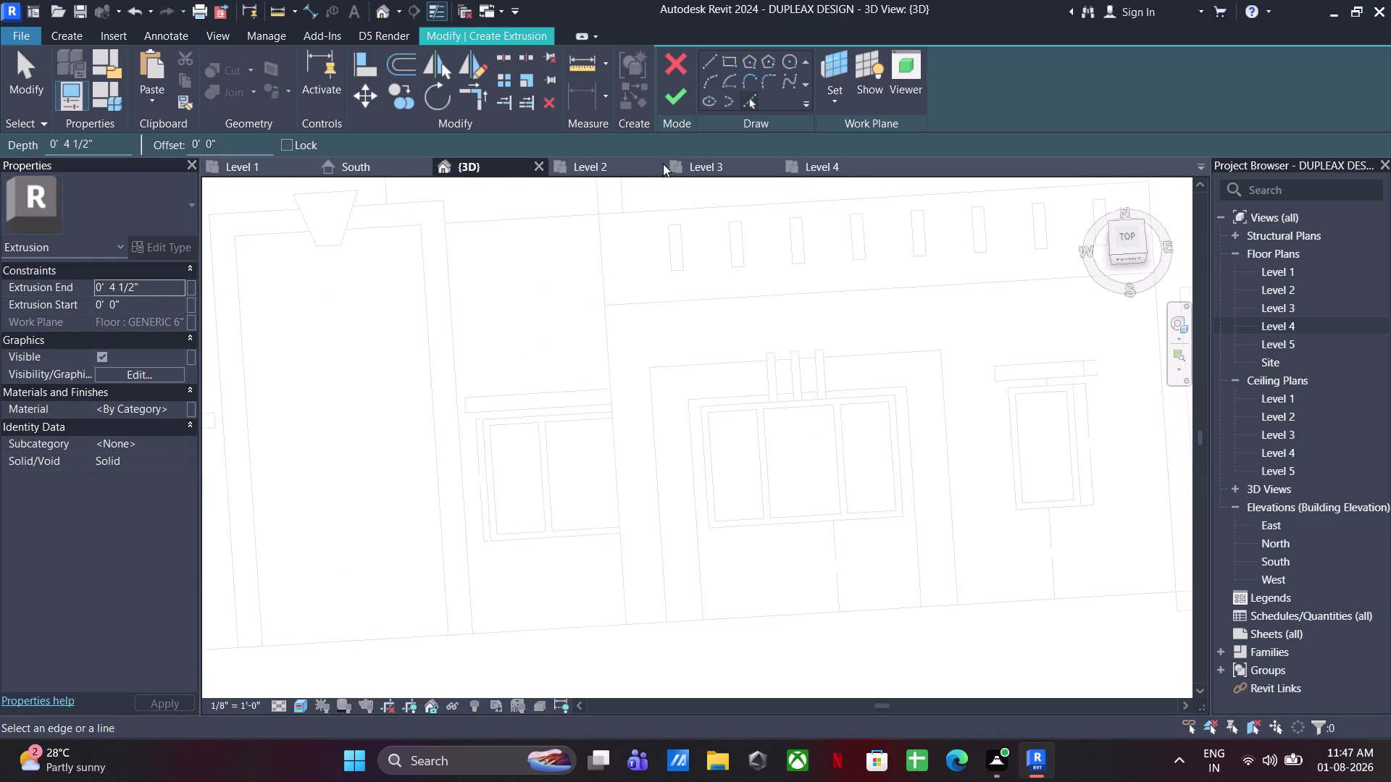
Pick the window and frame edges to sketch the frame outline.
click(703, 550)
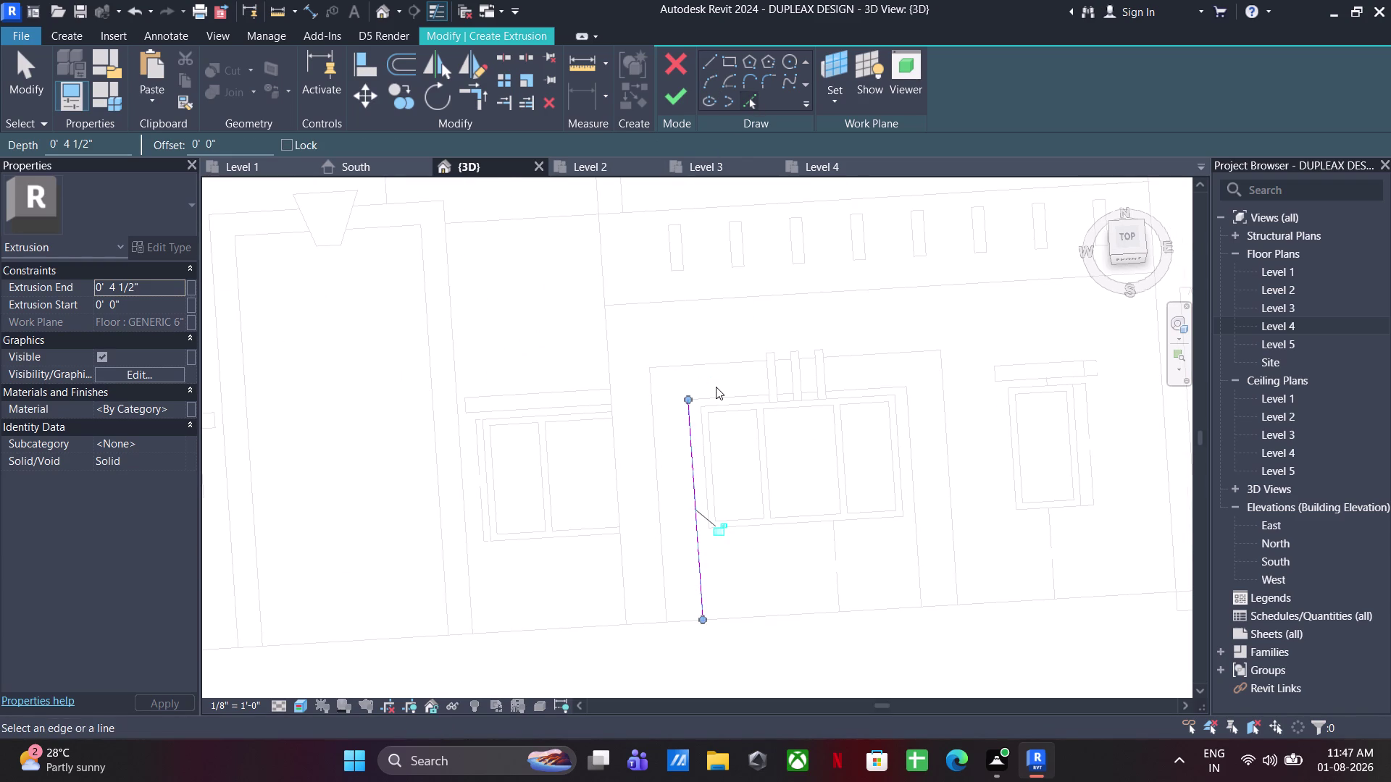
click(716, 391)
click(917, 535)
click(955, 498)
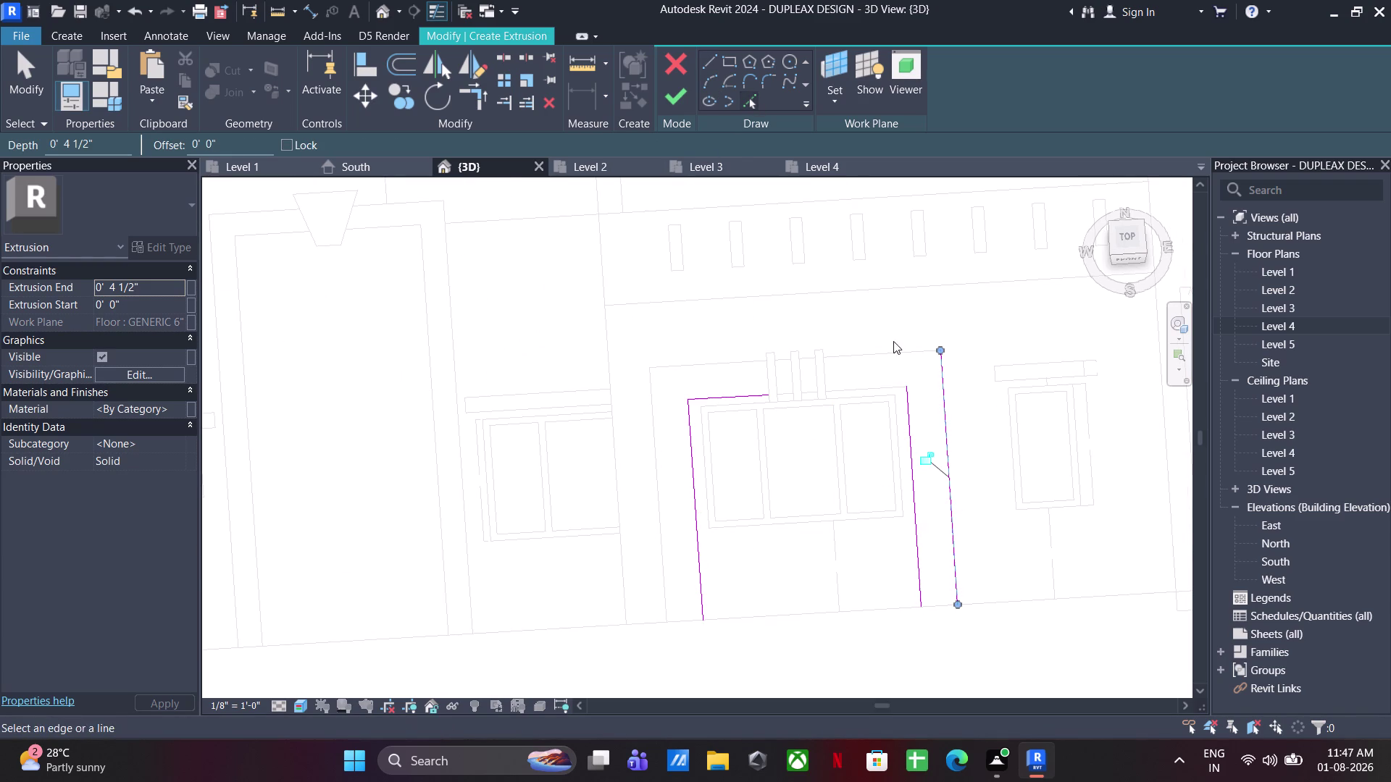
click(897, 346)
click(650, 449)
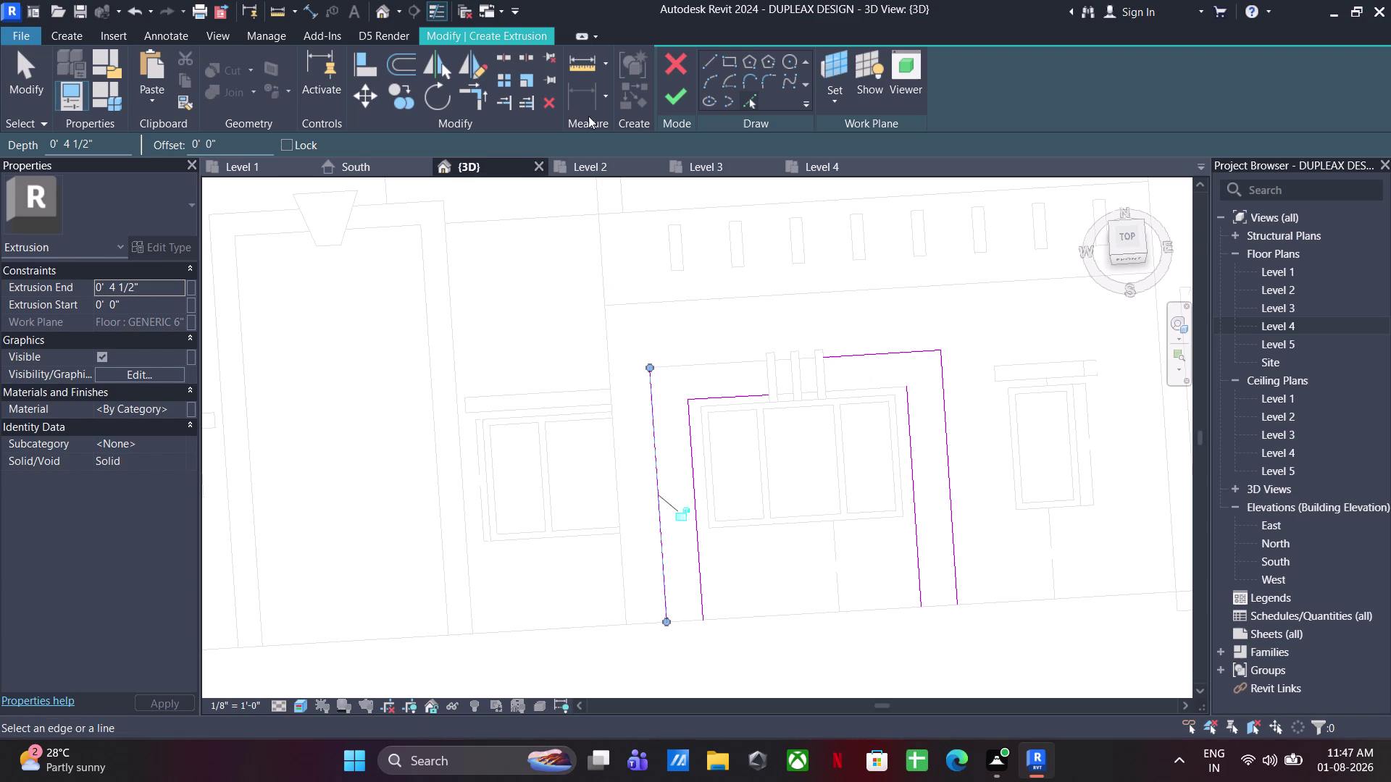
click(697, 622)
click(499, 58)
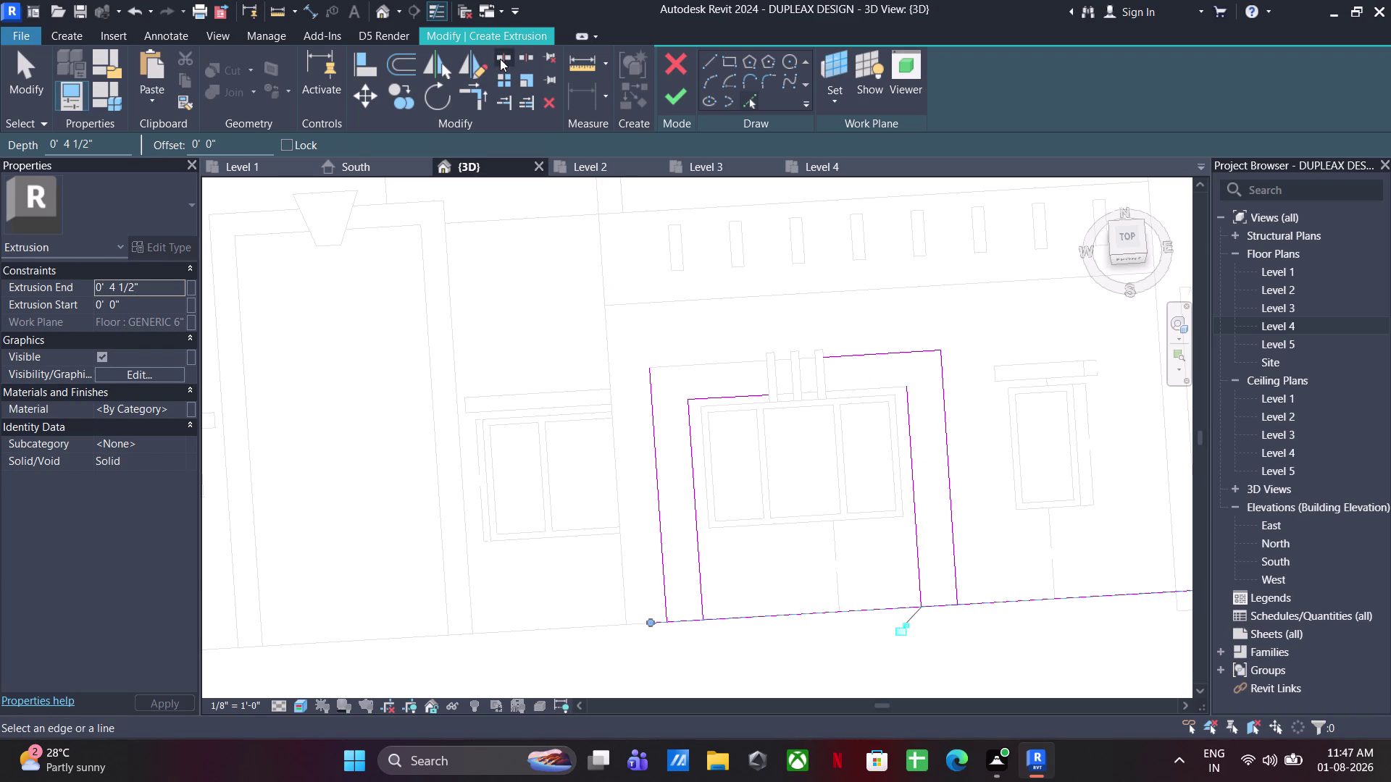
click(790, 615)
click(469, 105)
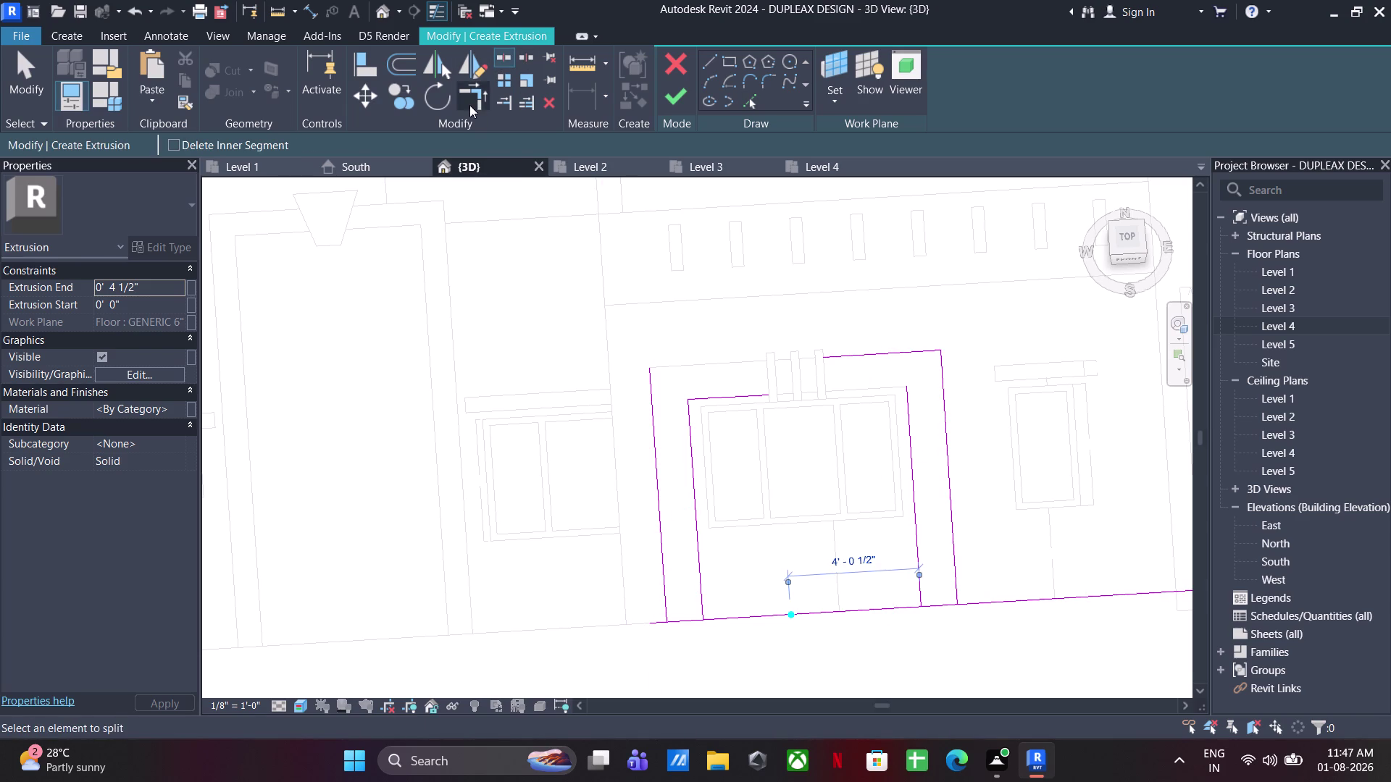
Split the bottom line and trim the corners and side lines into a closed frame.
click(658, 399)
click(868, 347)
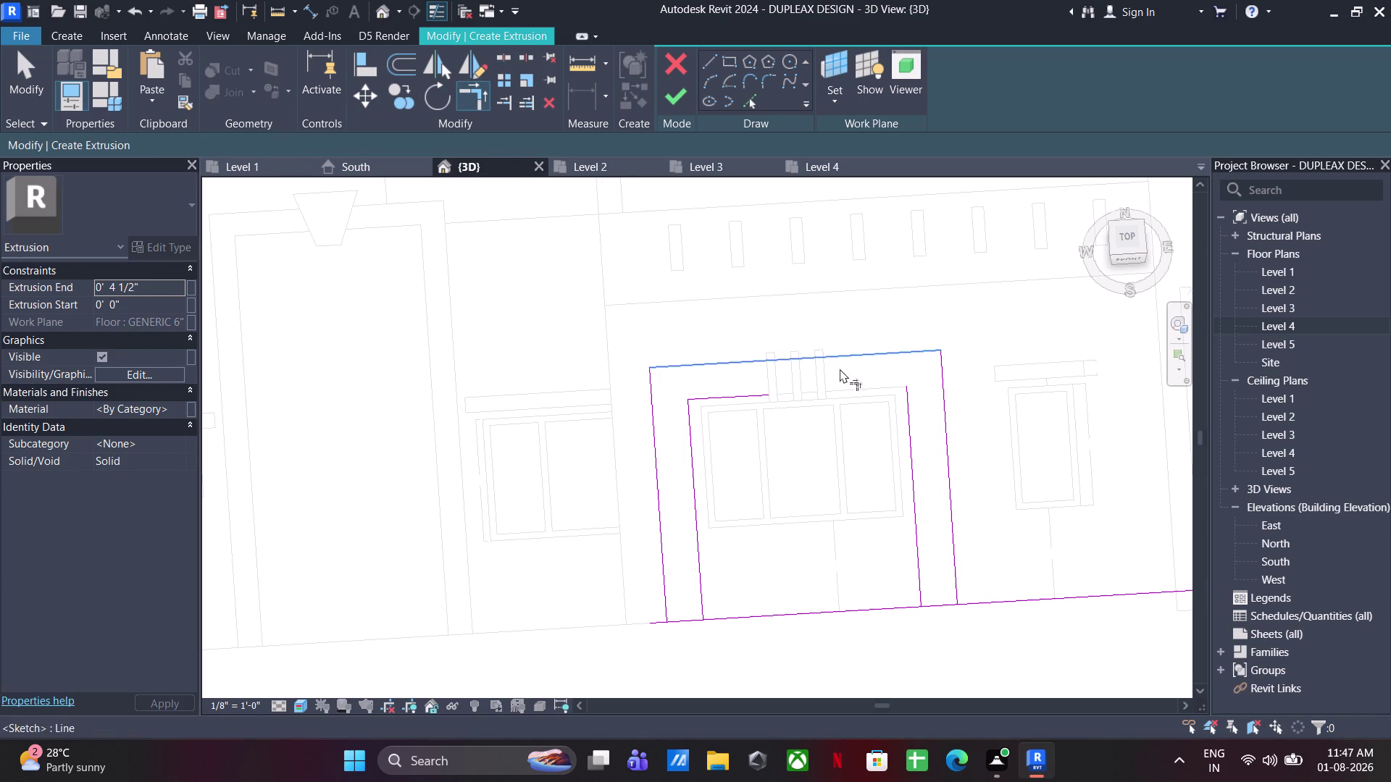
click(745, 396)
click(902, 431)
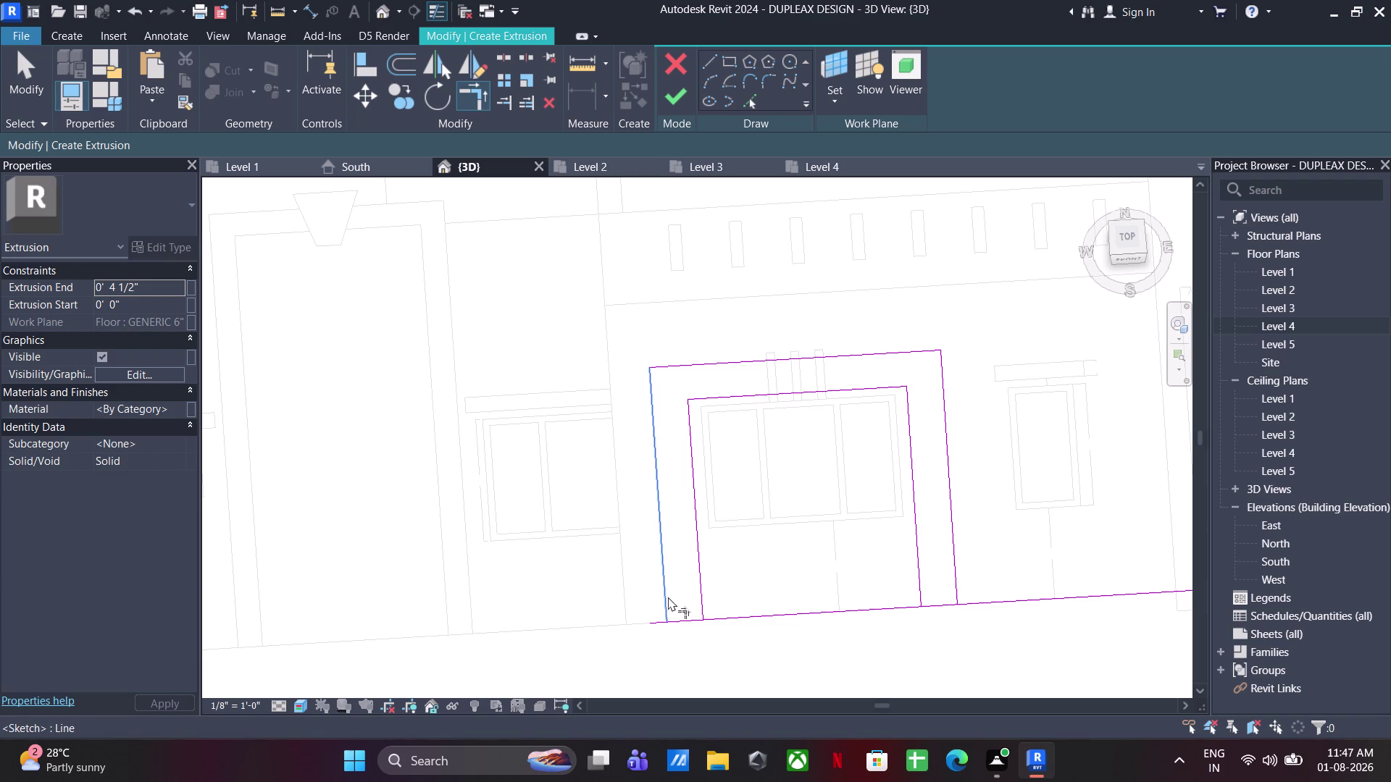
click(668, 597)
click(685, 626)
click(706, 604)
click(697, 619)
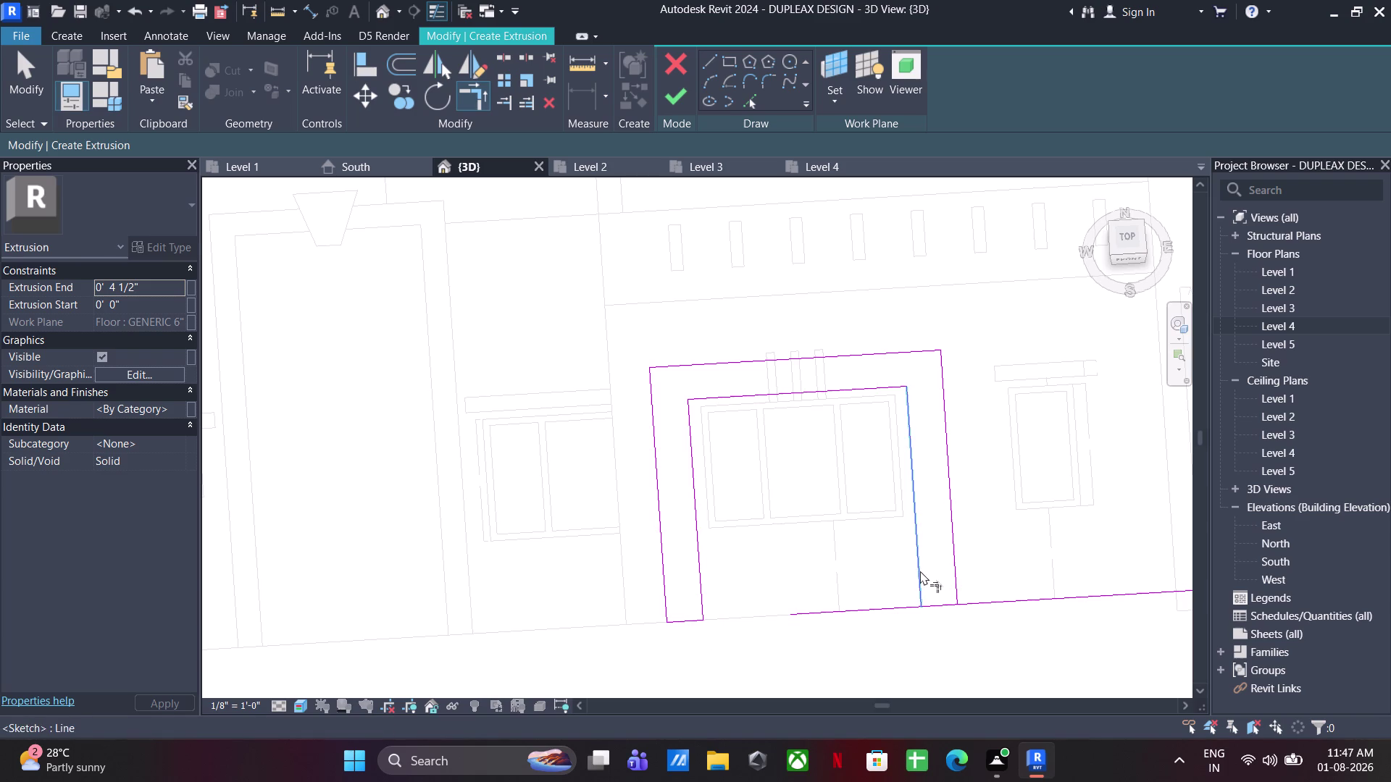
click(919, 573)
click(928, 608)
click(960, 589)
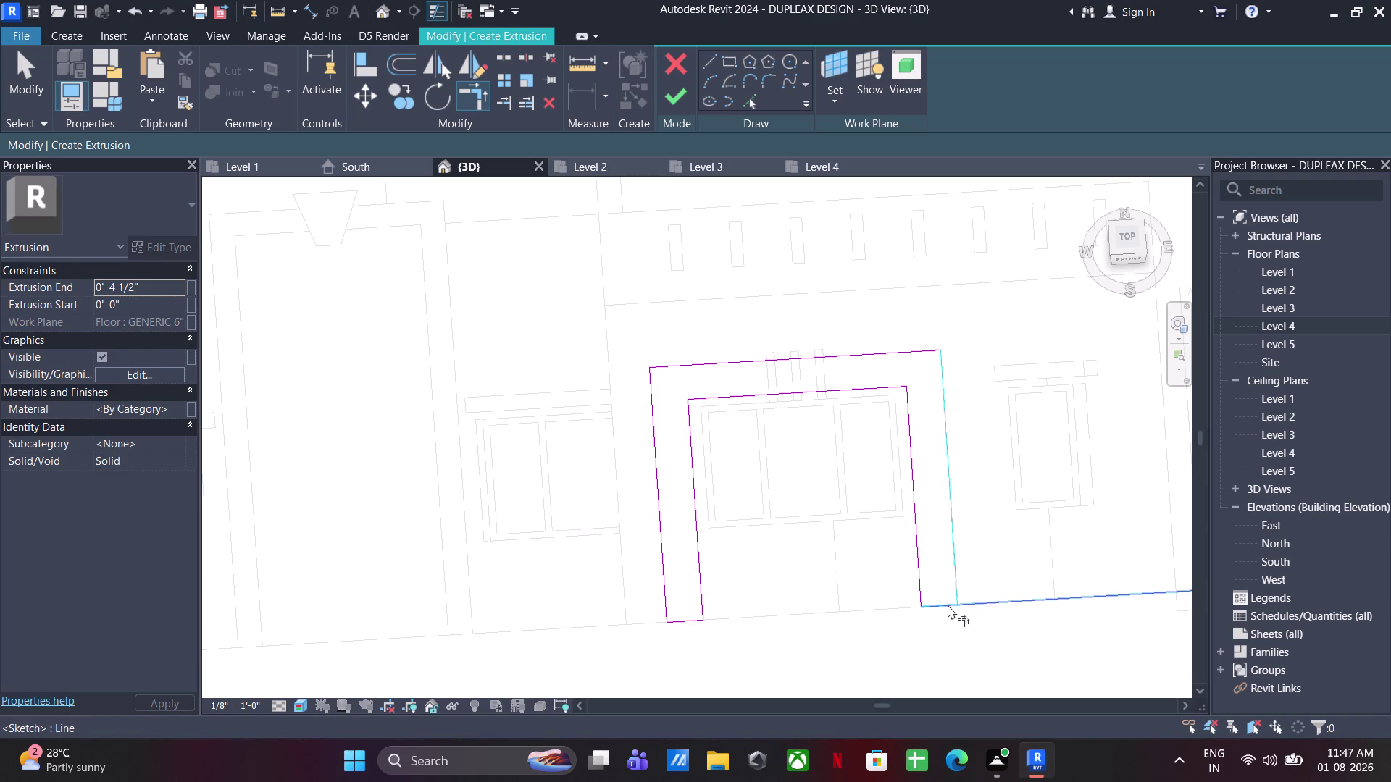
click(947, 605)
key(Escape)
key(Escape)
Cut the frame sketch to the clipboard and orbit to view the wall.
scroll(down, 3)
key(Escape)
drag(783, 308, 494, 584)
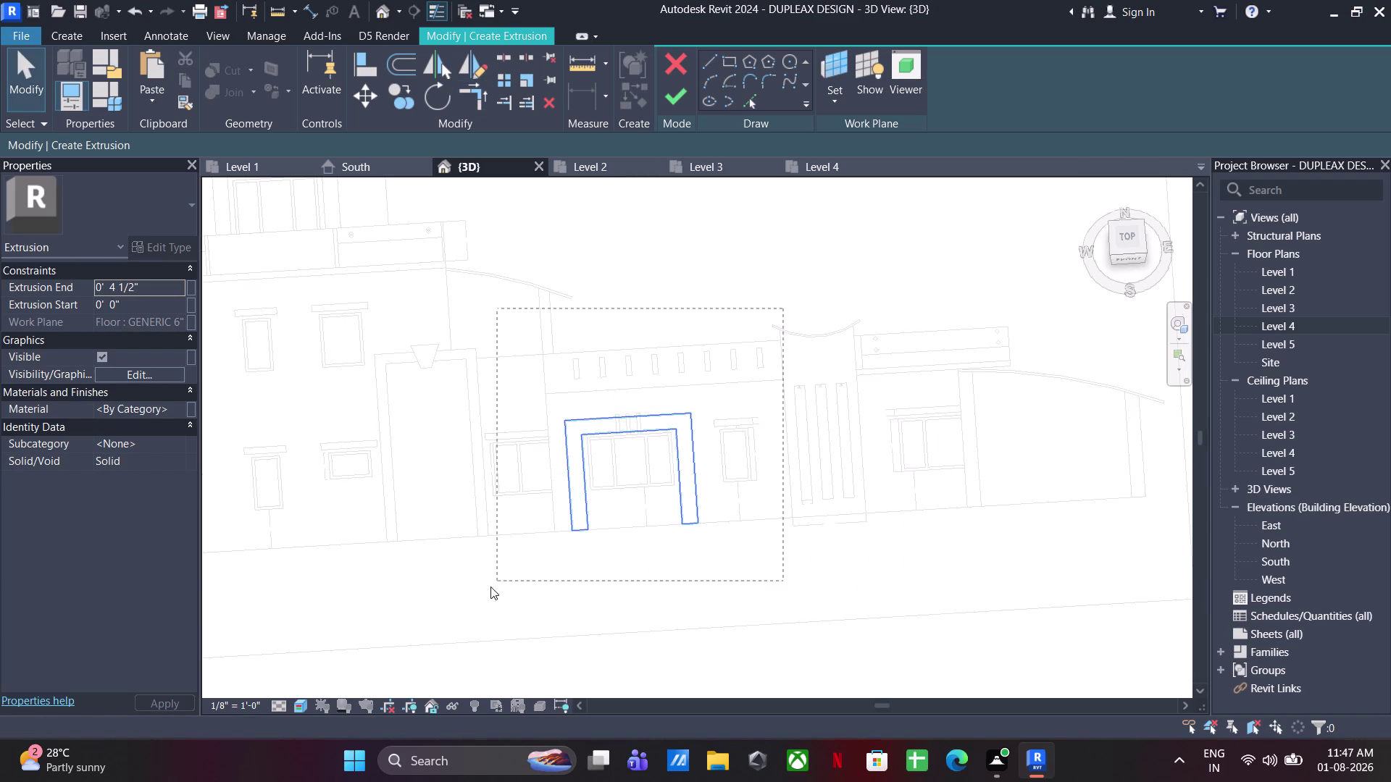
drag(493, 584, 480, 605)
key(ctrl+x)
scroll(down, 3)
middle_drag(781, 461, 797, 475)
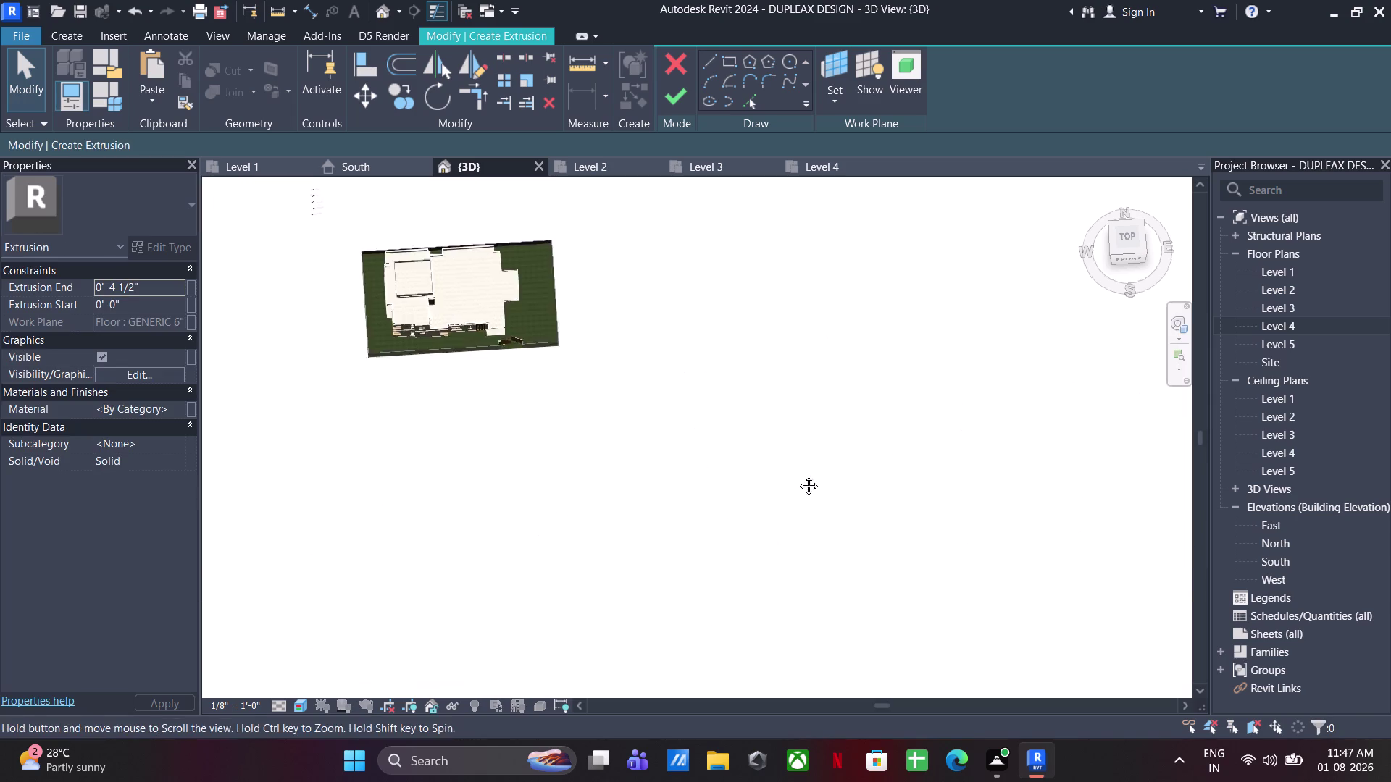
middle_drag(797, 475, 855, 543)
scroll(up, 3)
scroll(down, 3)
middle_drag(503, 383, 777, 685)
middle_drag(696, 596, 614, 453)
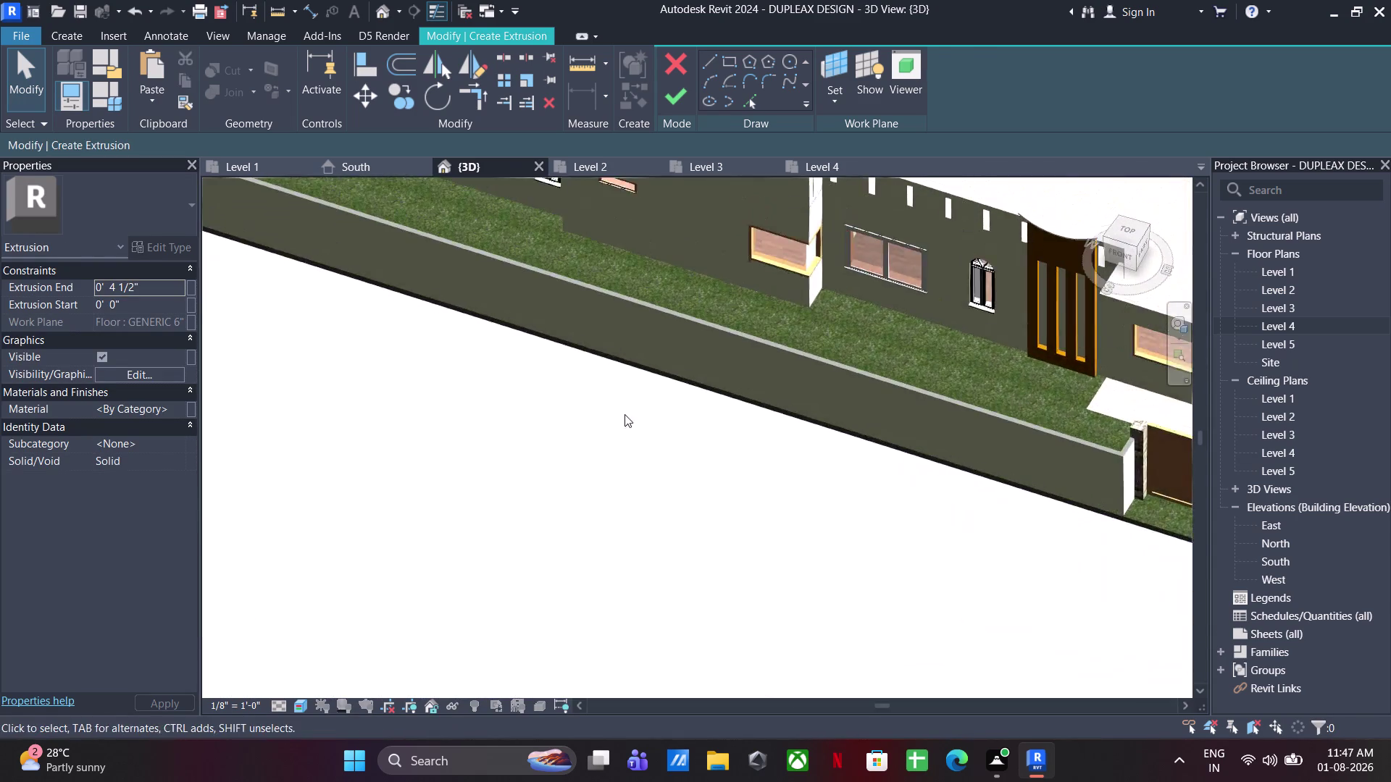
middle_drag(760, 390, 447, 668)
Set the wall face as work plane, paste the sketch, and finish the 4½-inch extrusion.
click(830, 108)
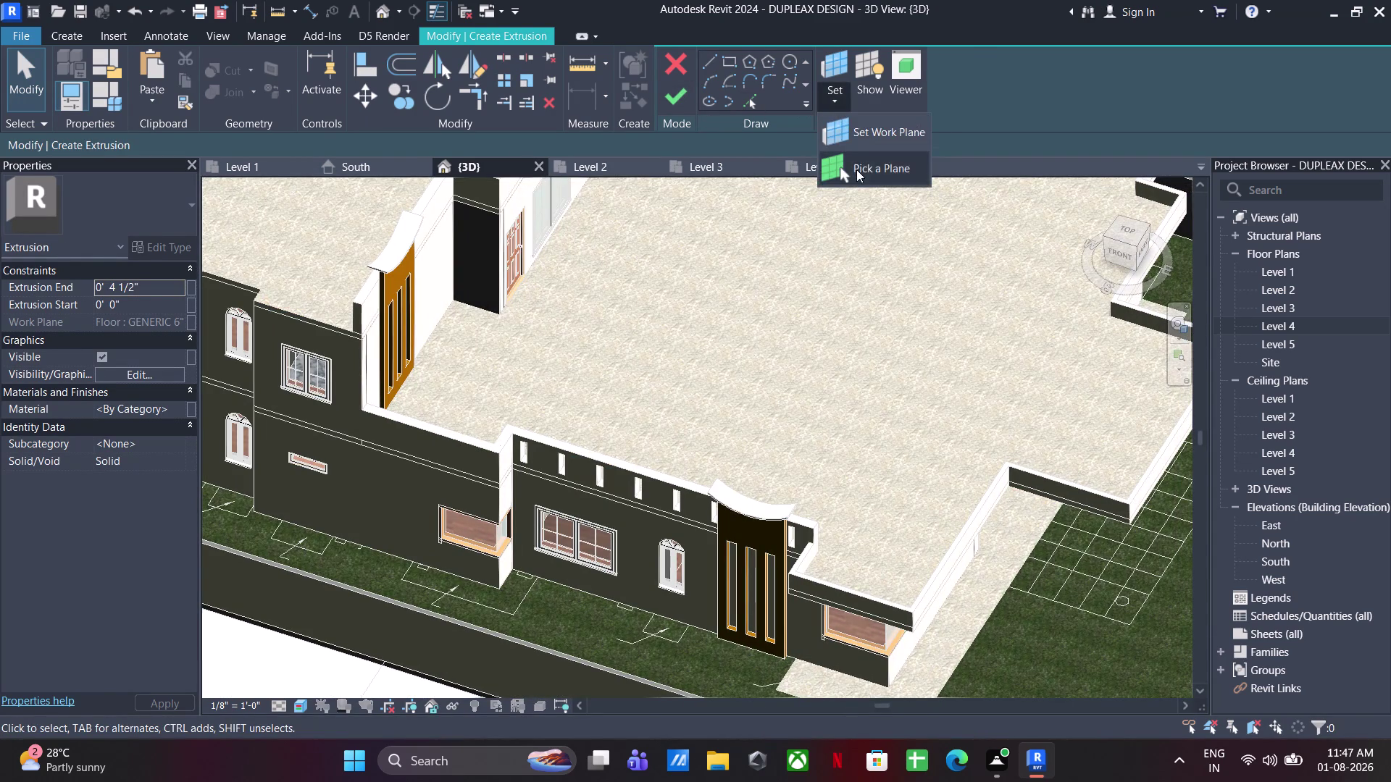
click(856, 170)
click(590, 591)
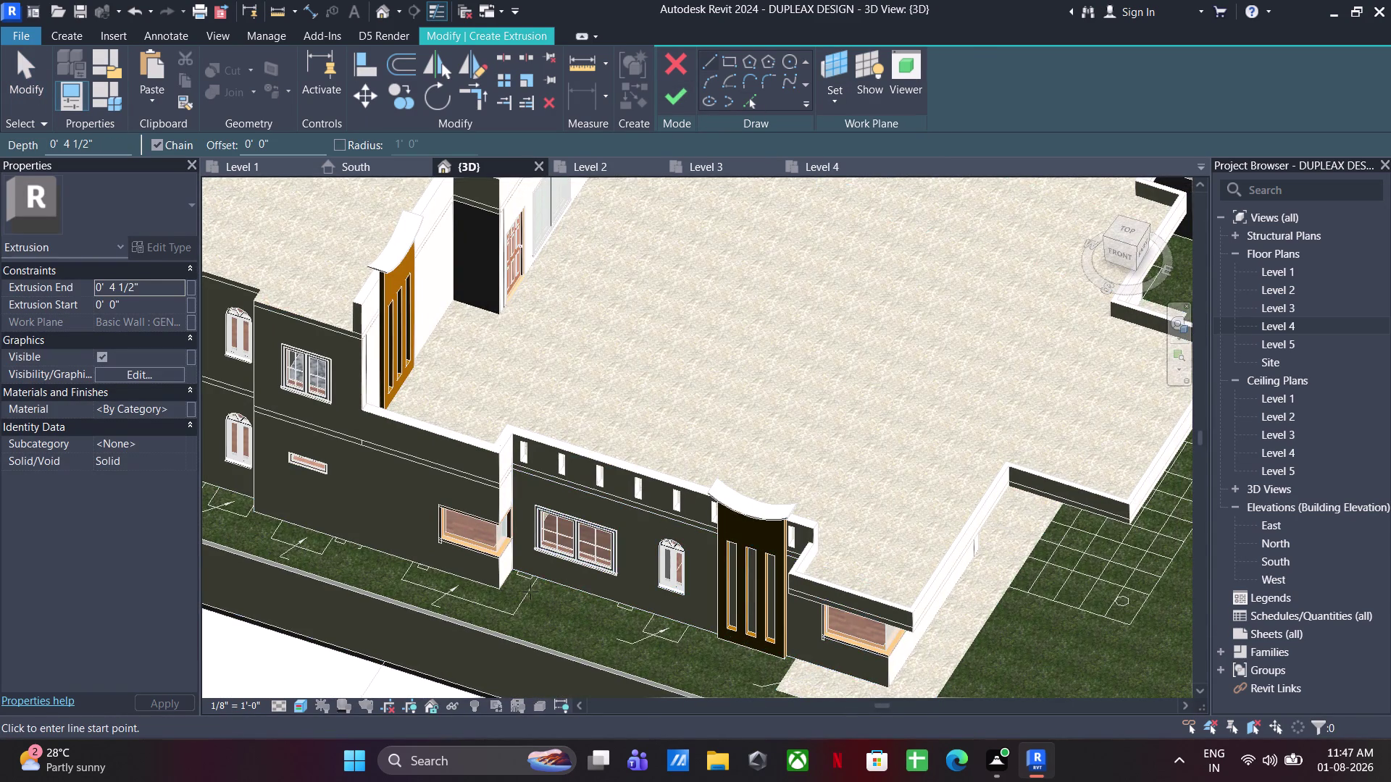
scroll(up, 3)
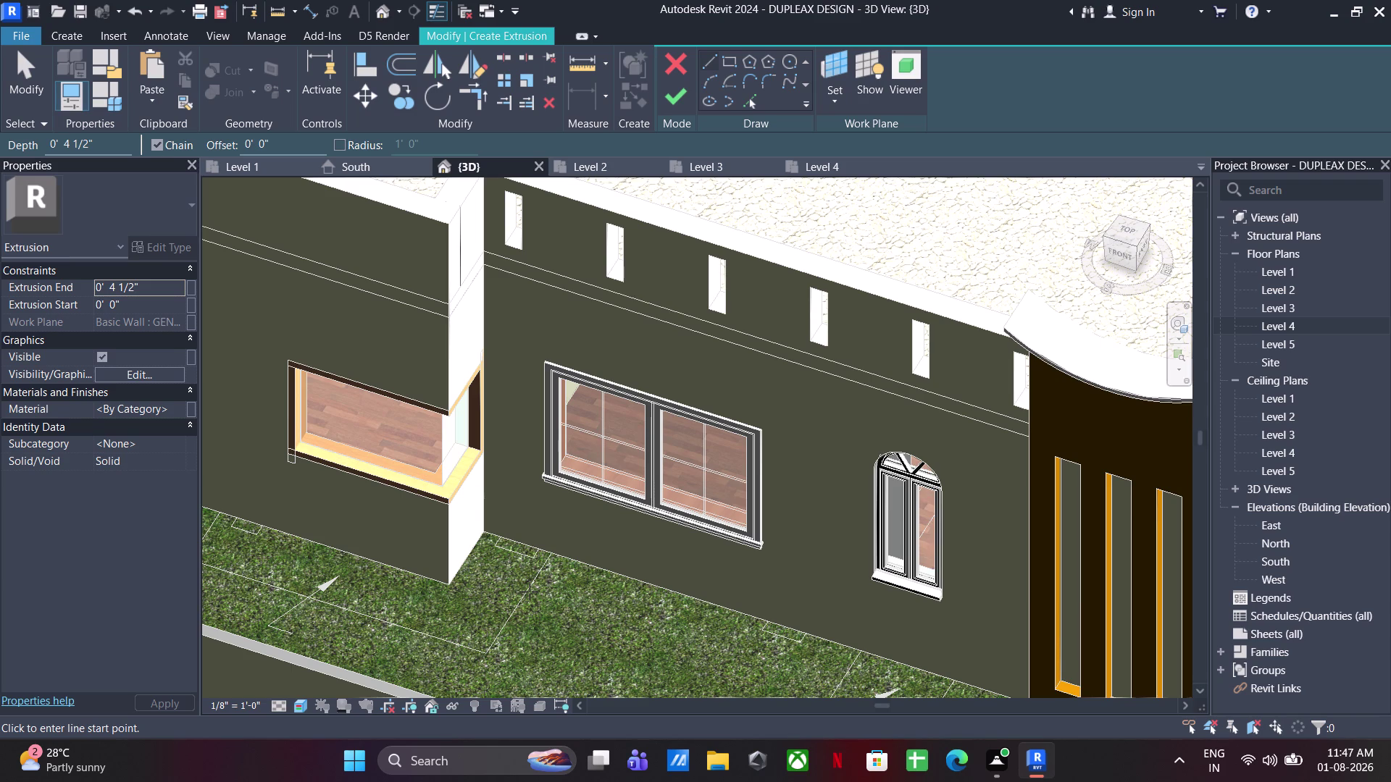
key(ctrl+v)
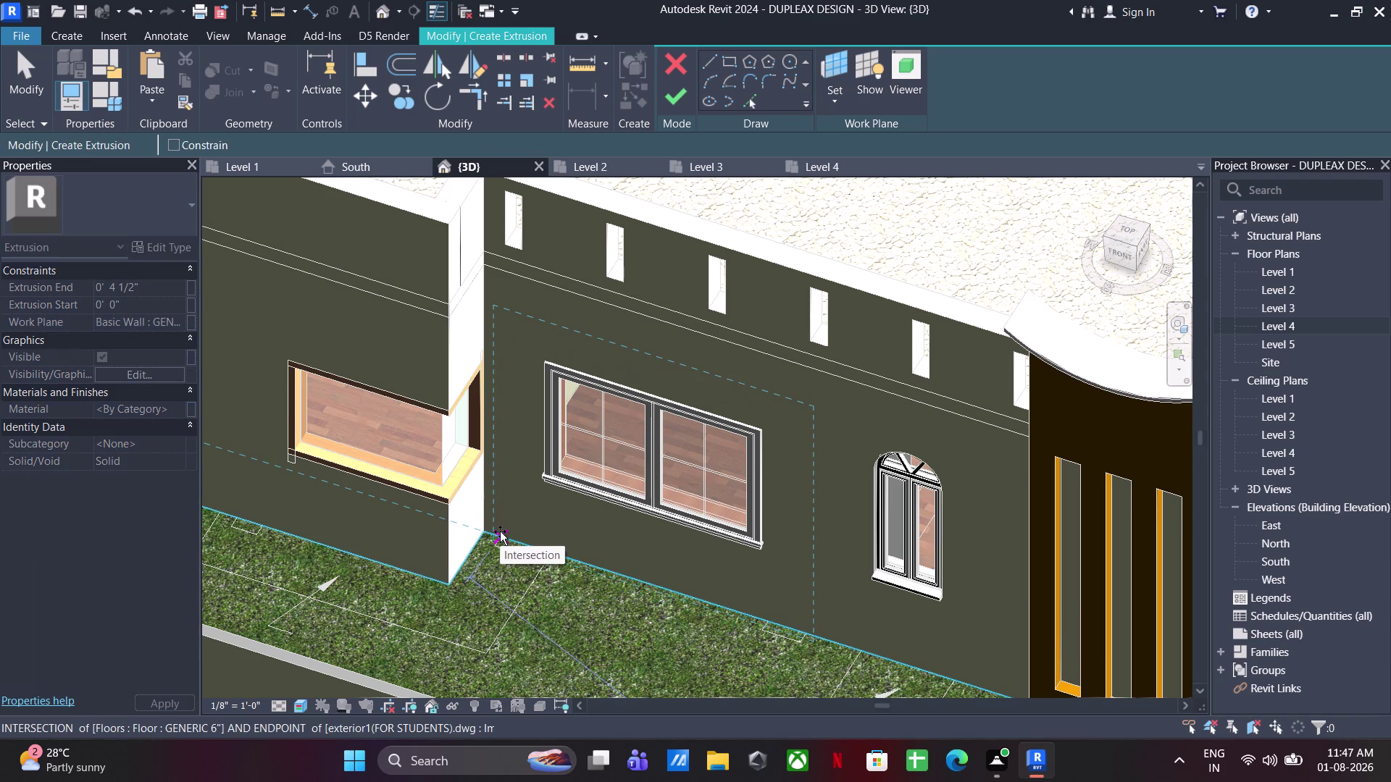
click(500, 531)
scroll(up, 3)
key(Escape)
key(Escape)
key(Escape)
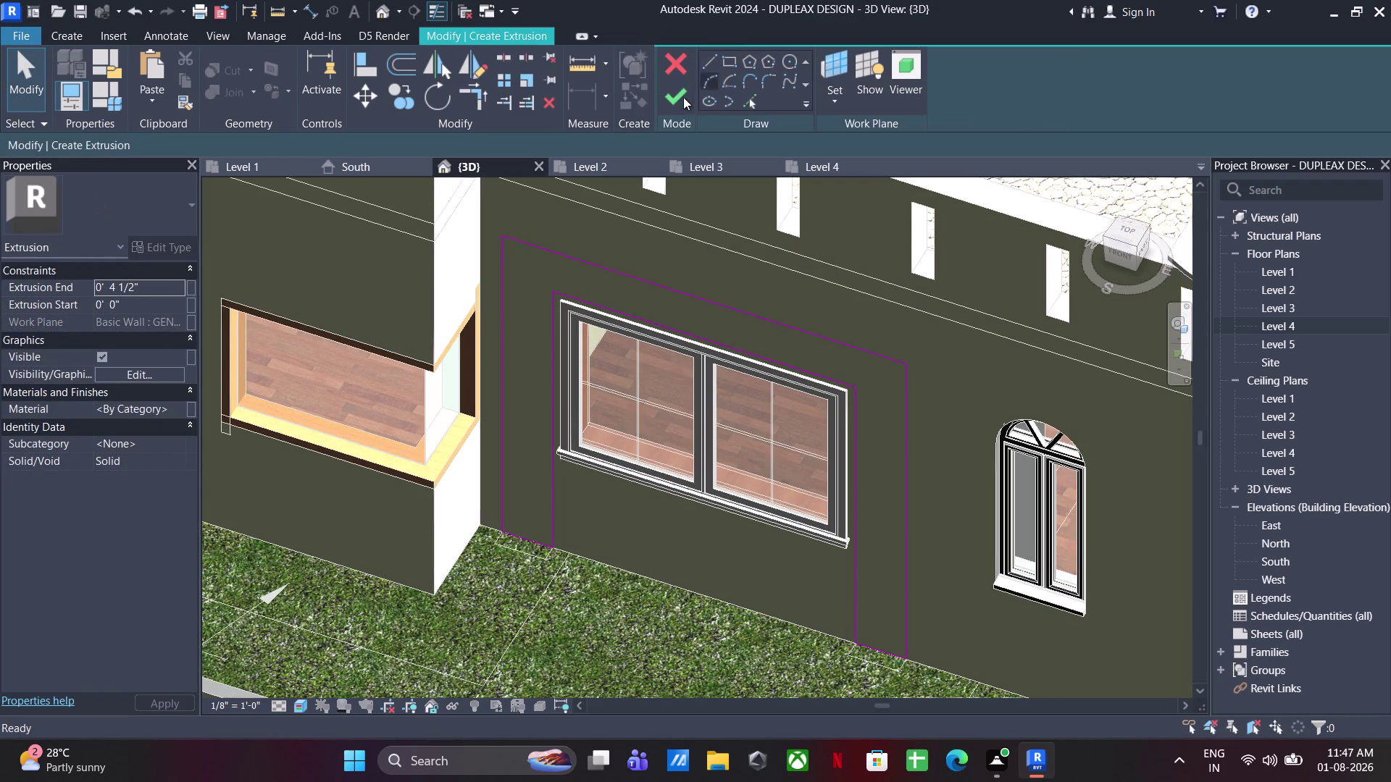
click(682, 99)
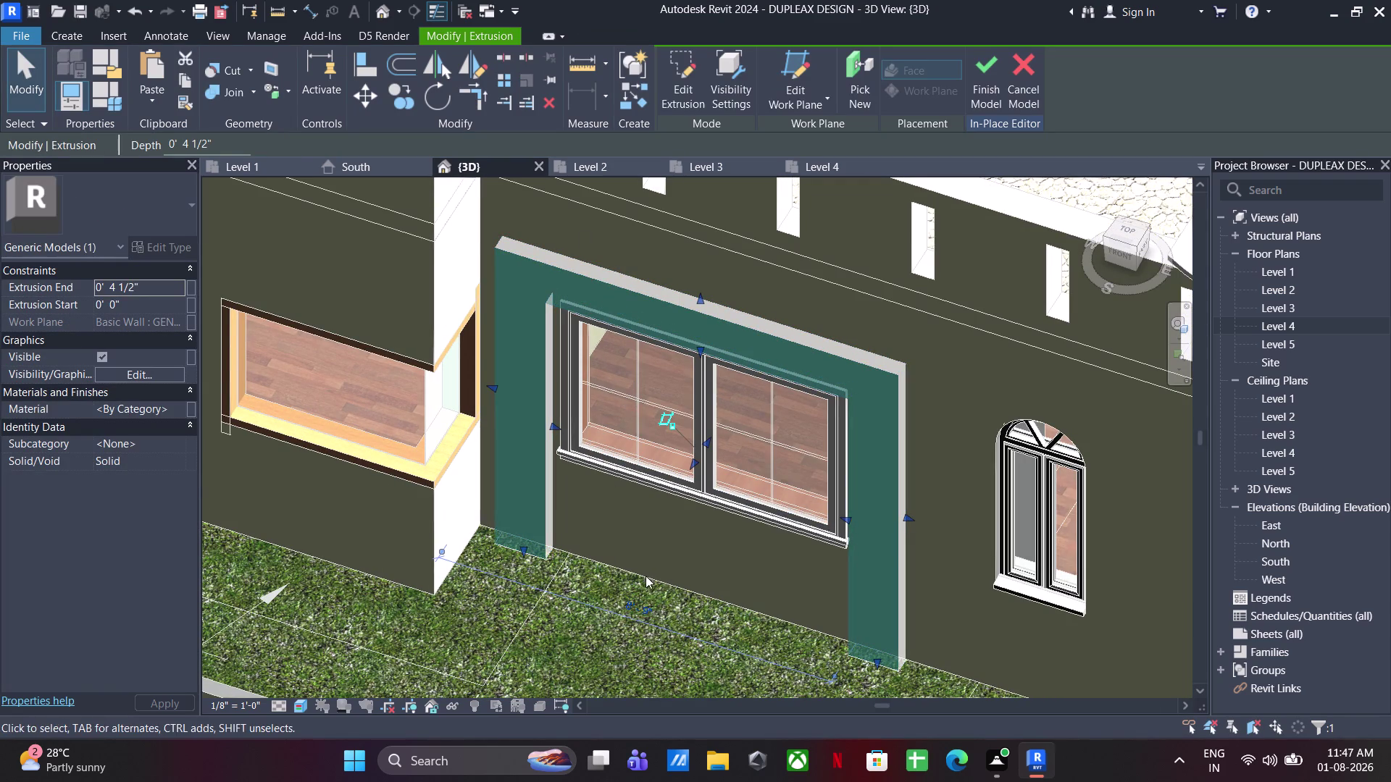
Select the frame extrusion and assign the STONE 1 material via a 'stone' search.
click(637, 640)
click(647, 292)
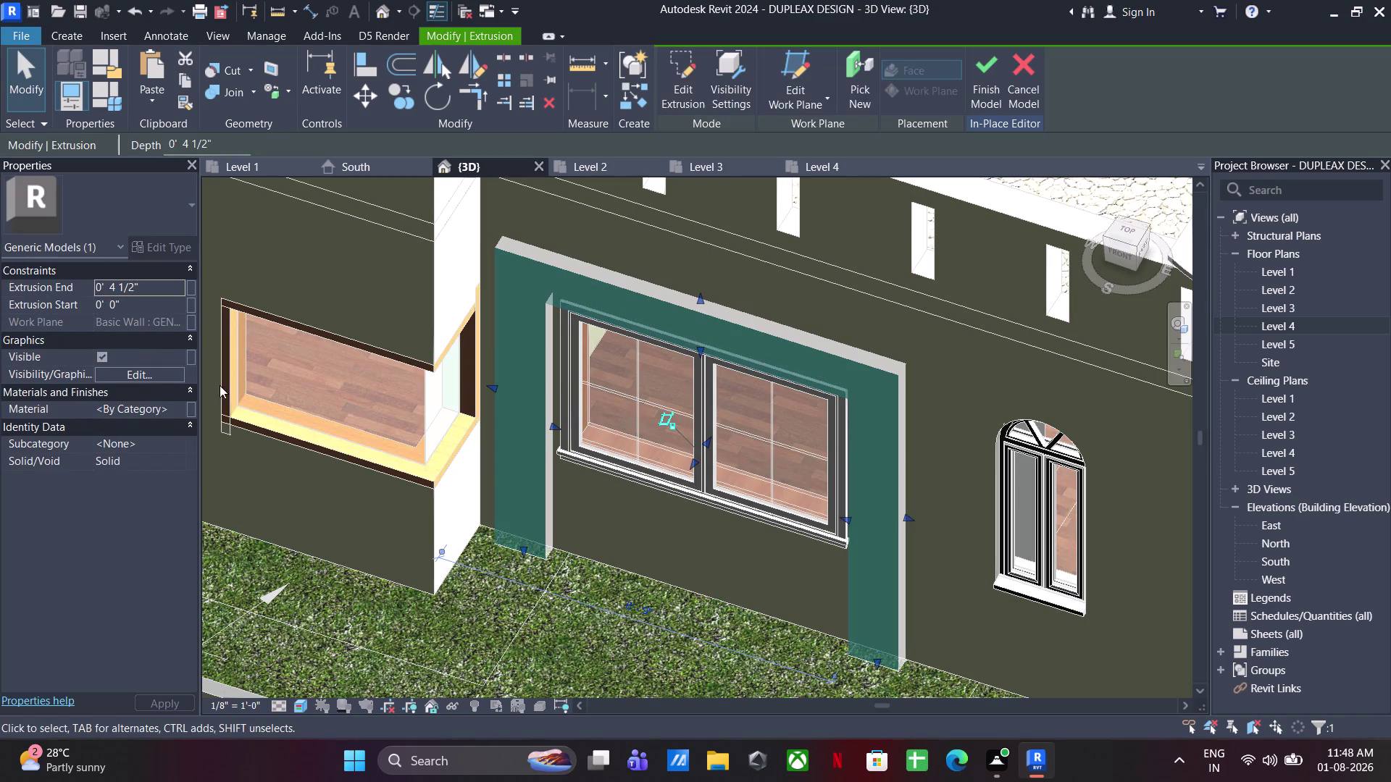
click(171, 409)
click(175, 413)
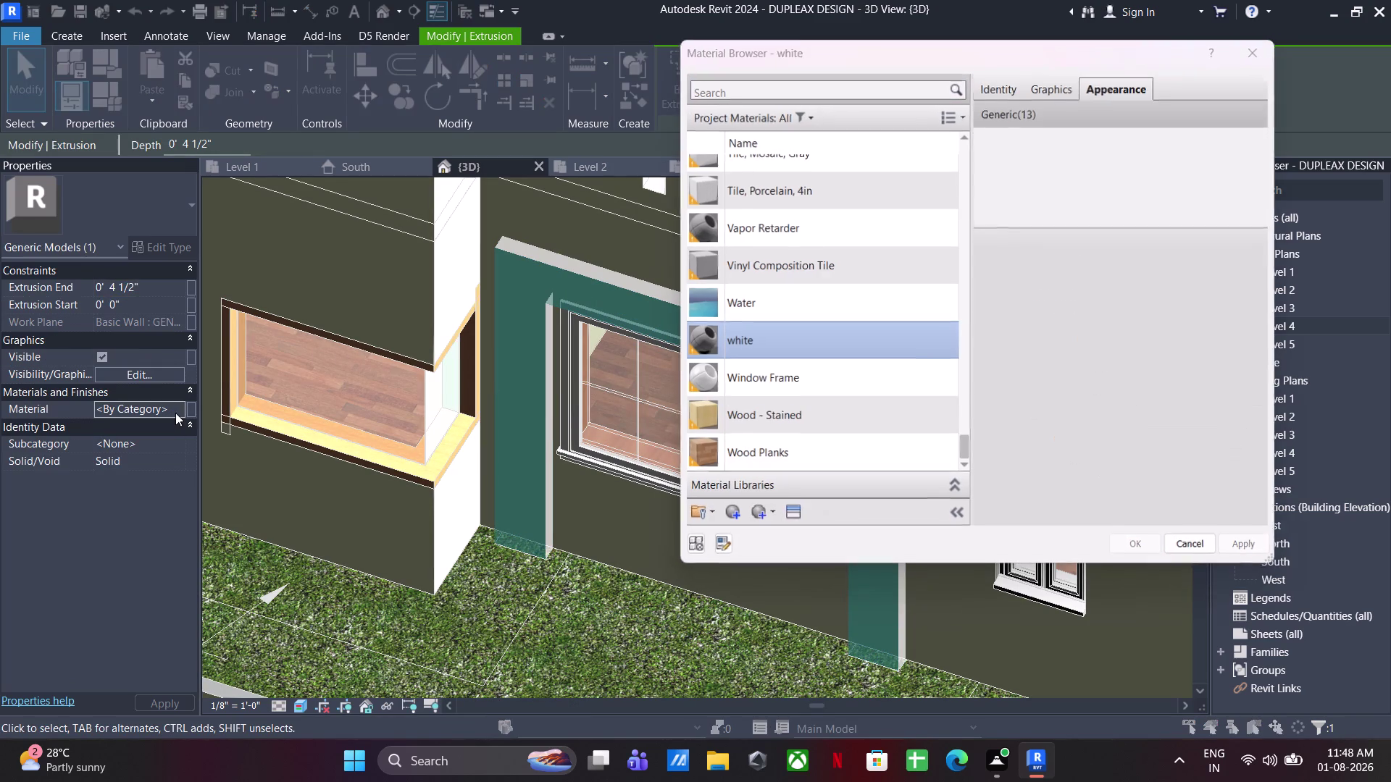
click(785, 94)
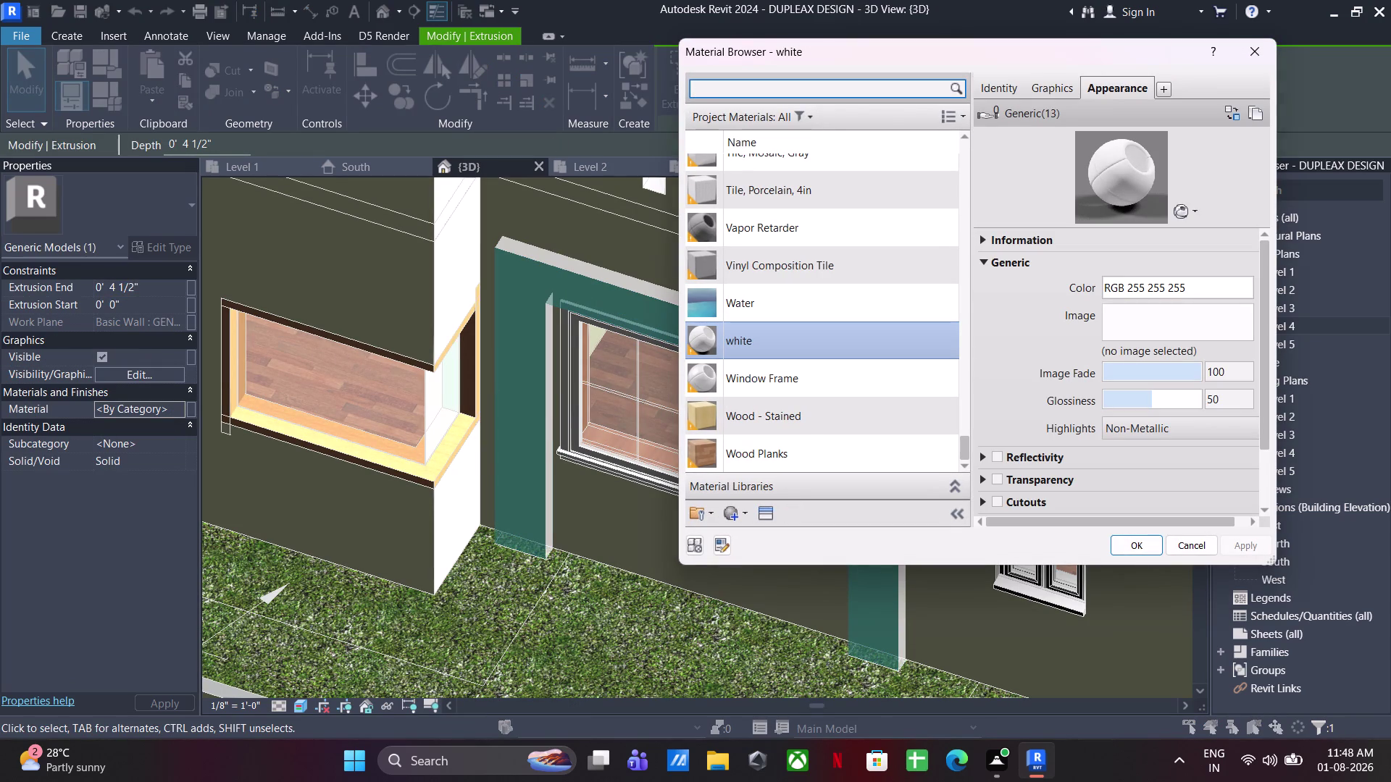
text(stone)
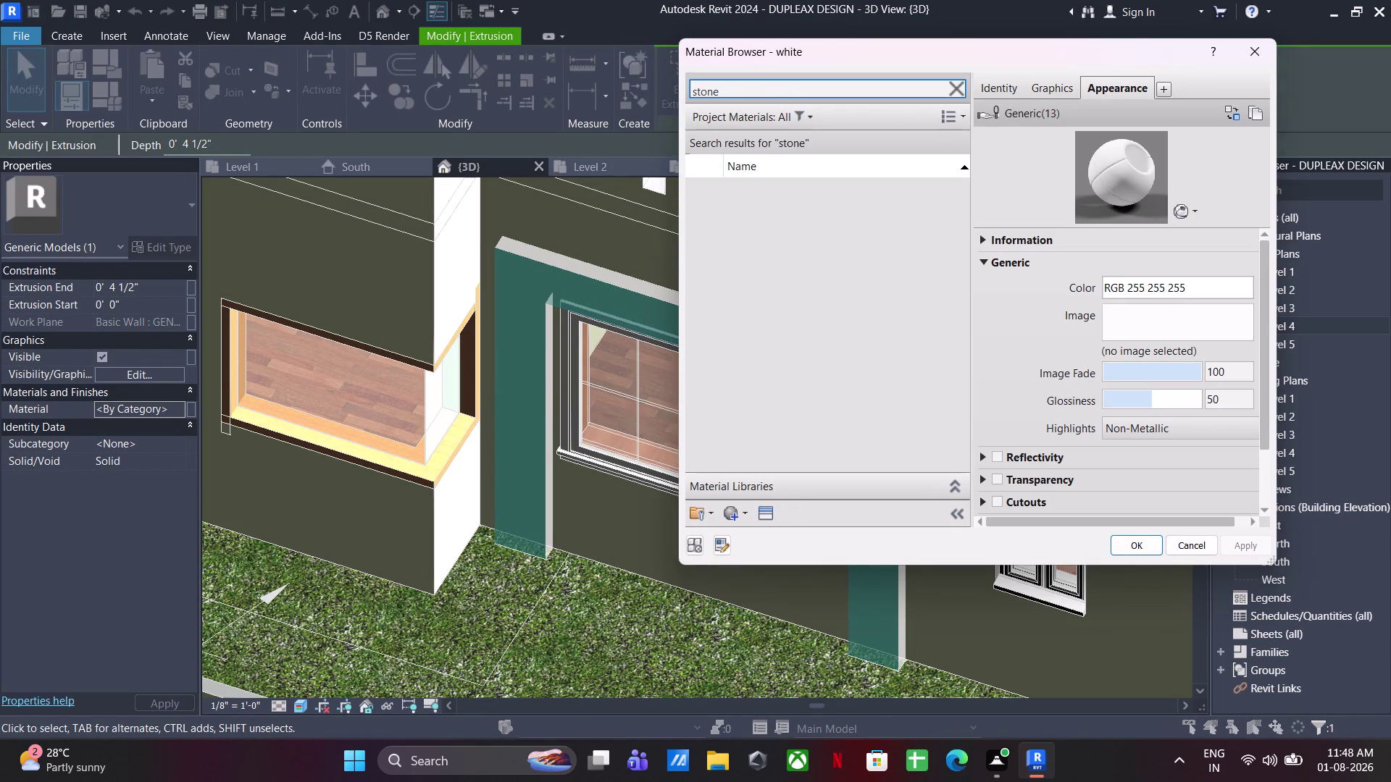
click(756, 354)
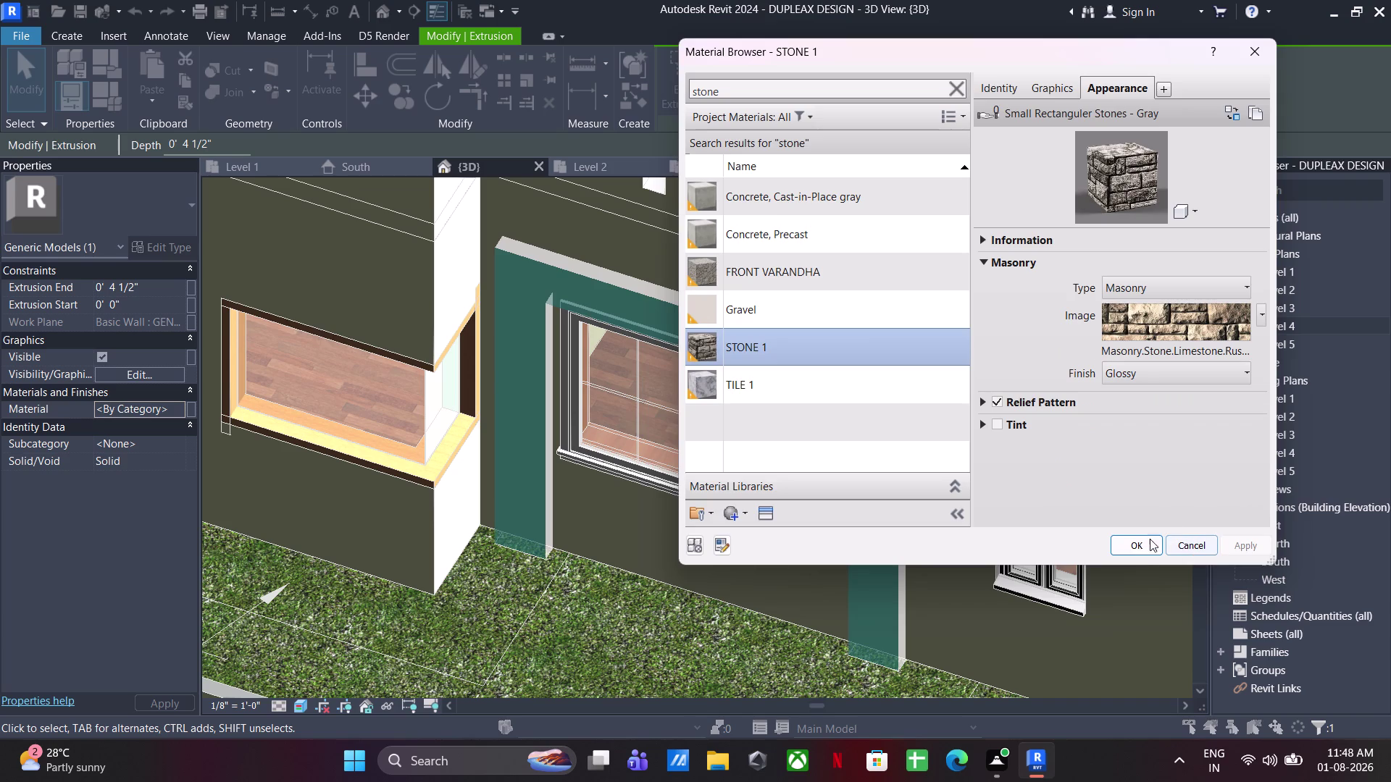
click(1139, 547)
Finish editing and orbit around the front to review the stone frame.
scroll(down, 3)
middle_drag(917, 475, 909, 402)
click(941, 566)
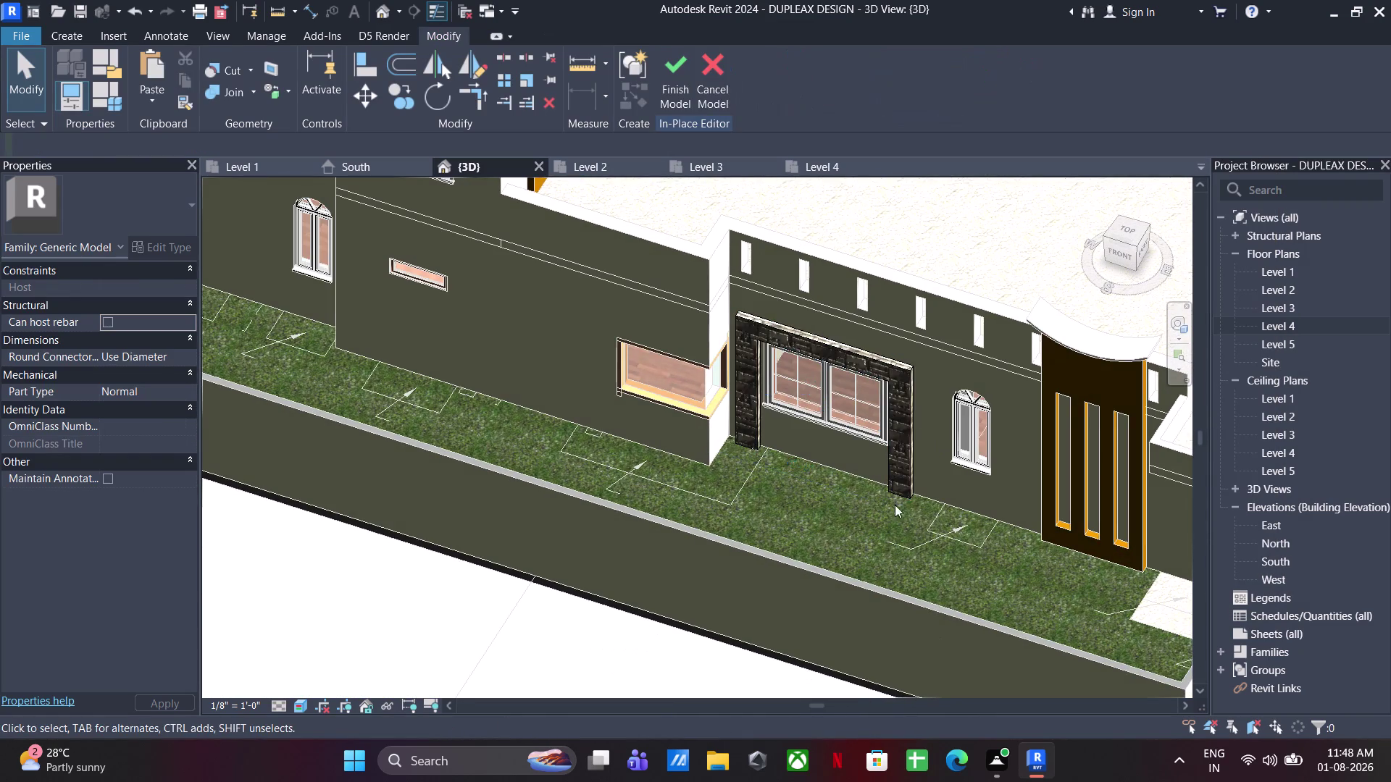
scroll(down, 3)
middle_drag(882, 543, 1023, 561)
middle_drag(903, 595, 907, 49)
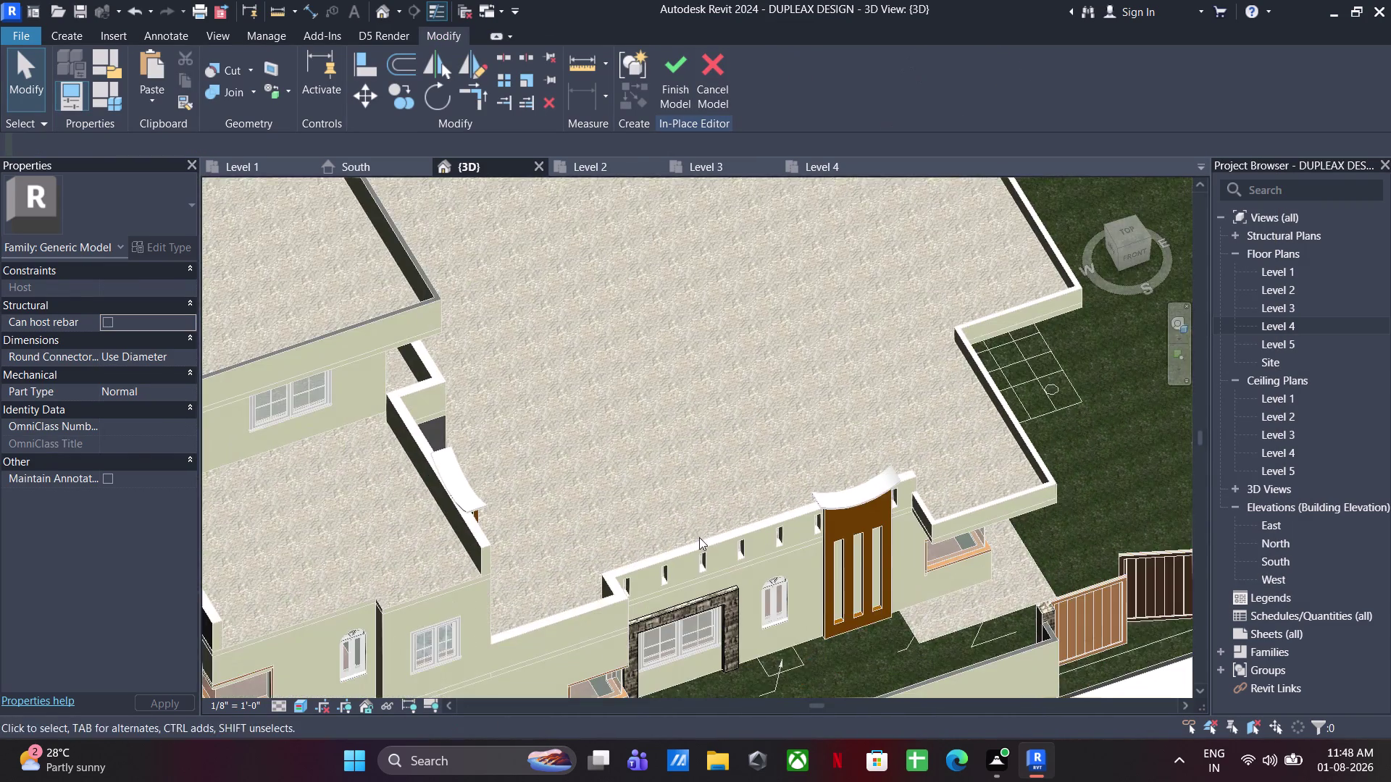
middle_drag(676, 574, 654, 315)
middle_drag(709, 379, 609, 363)
click(49, 34)
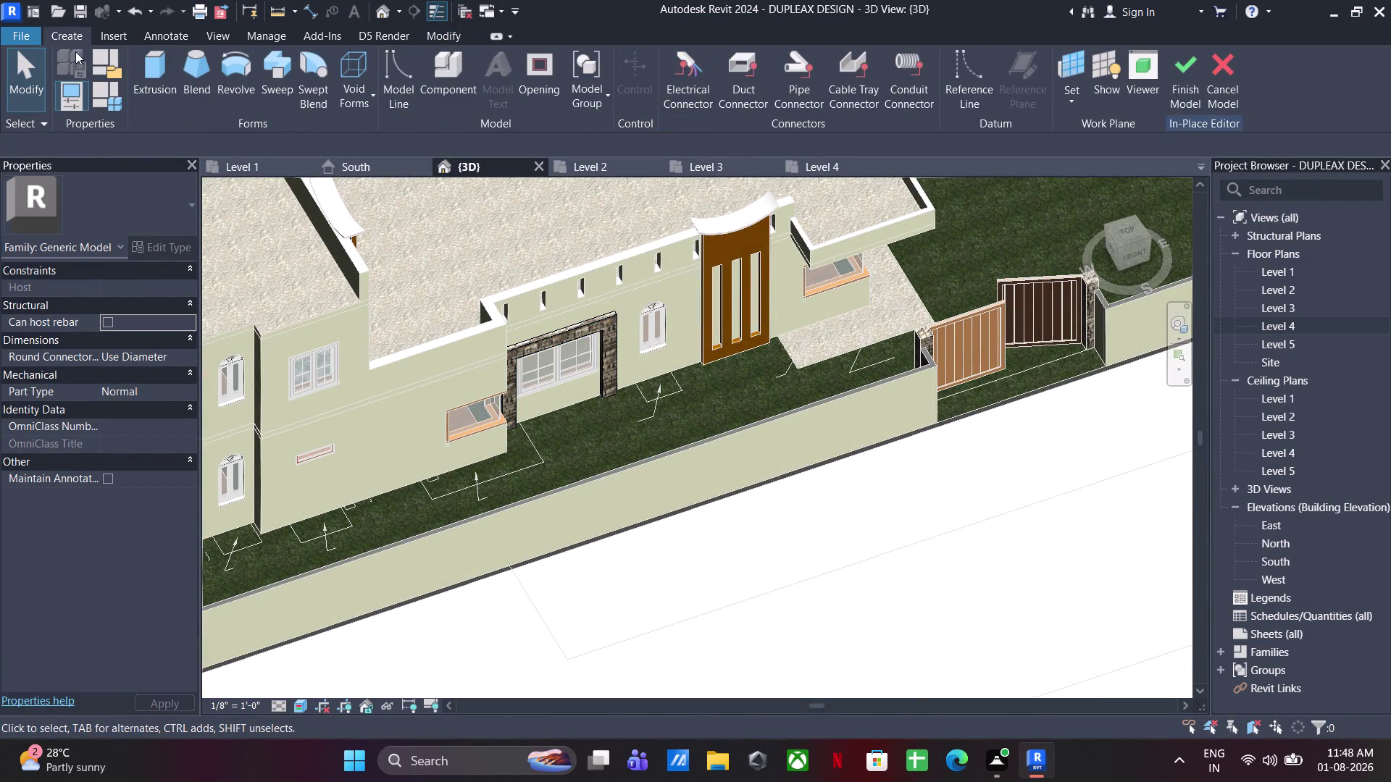
Start a new extrusion and choose to set a new work plane.
click(147, 63)
click(838, 105)
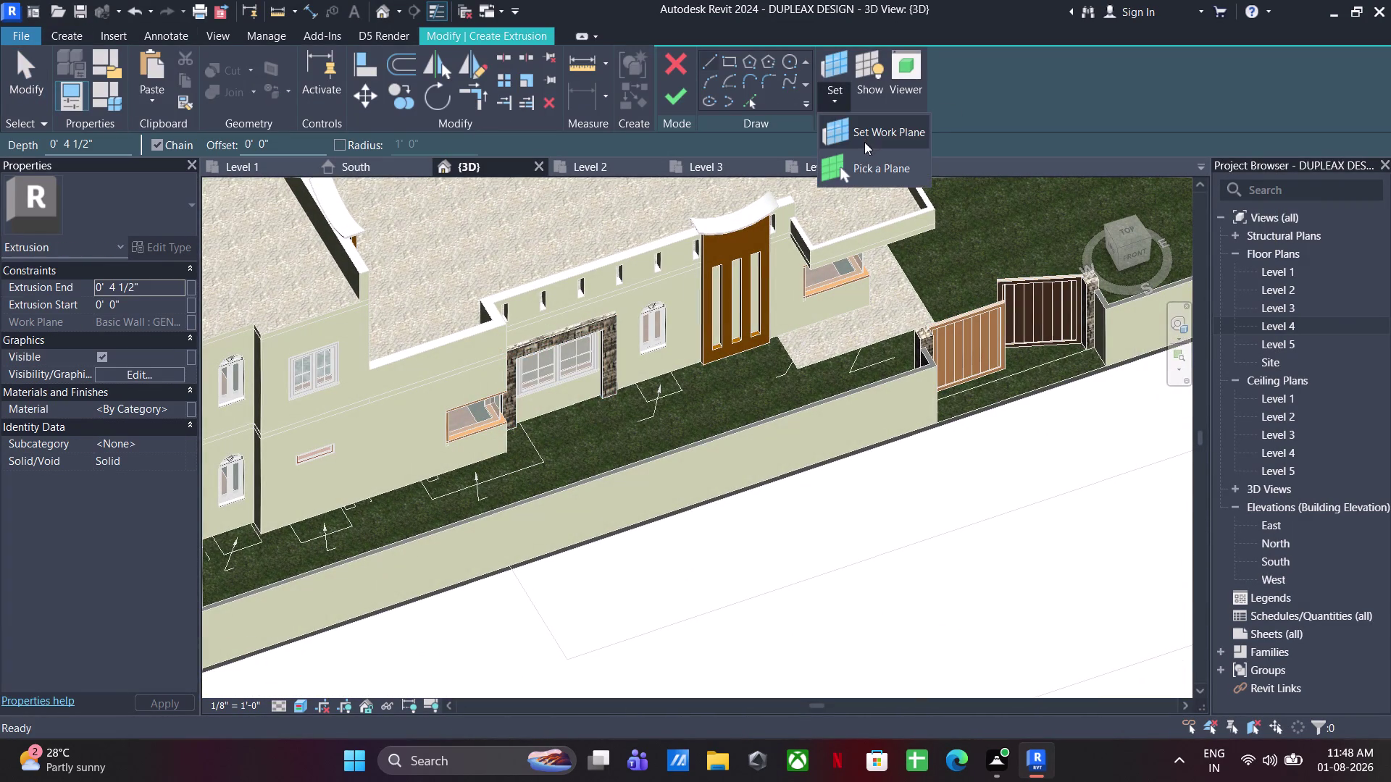
click(862, 159)
click(990, 397)
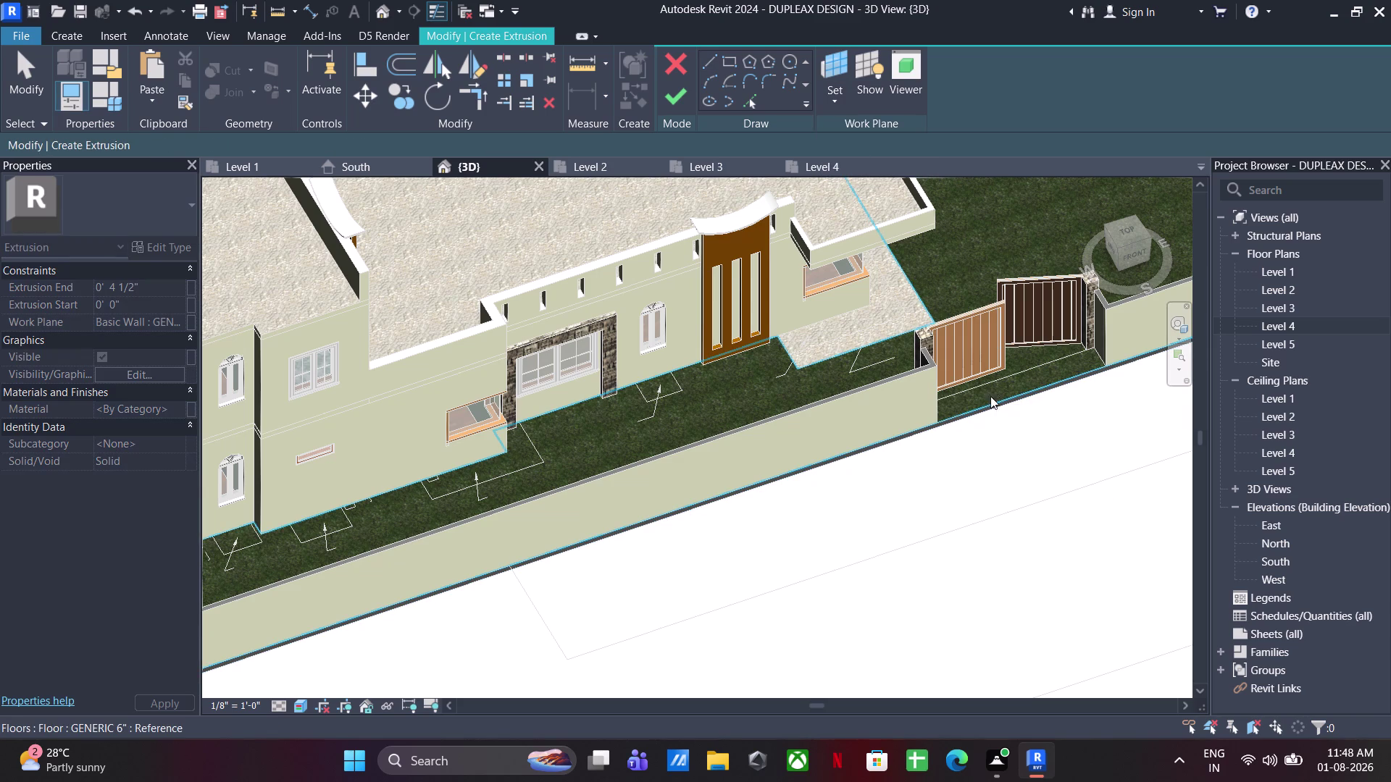
scroll(down, 3)
middle_drag(883, 385, 312, 374)
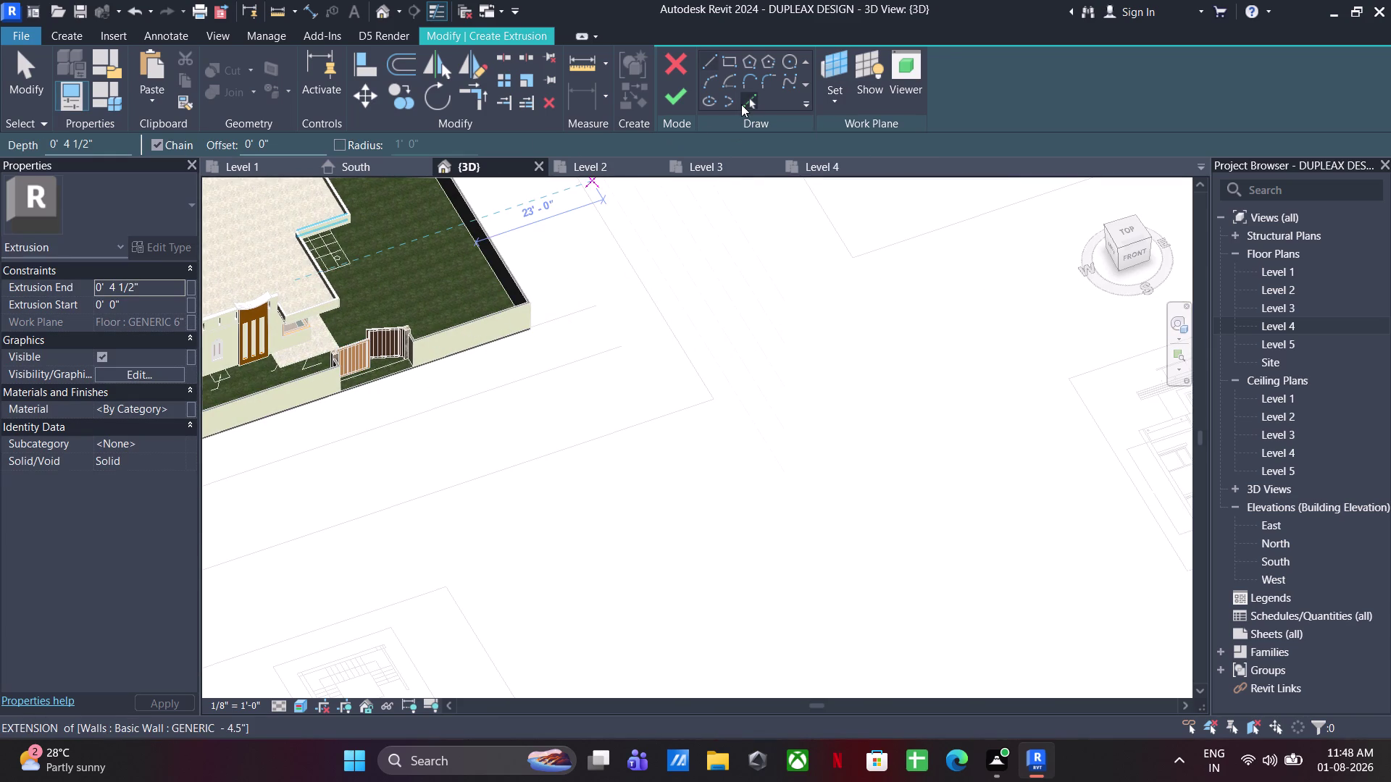
Sketch three narrow rectangular fin outlines starting at a wall corner.
click(733, 66)
middle_drag(1014, 513, 485, 330)
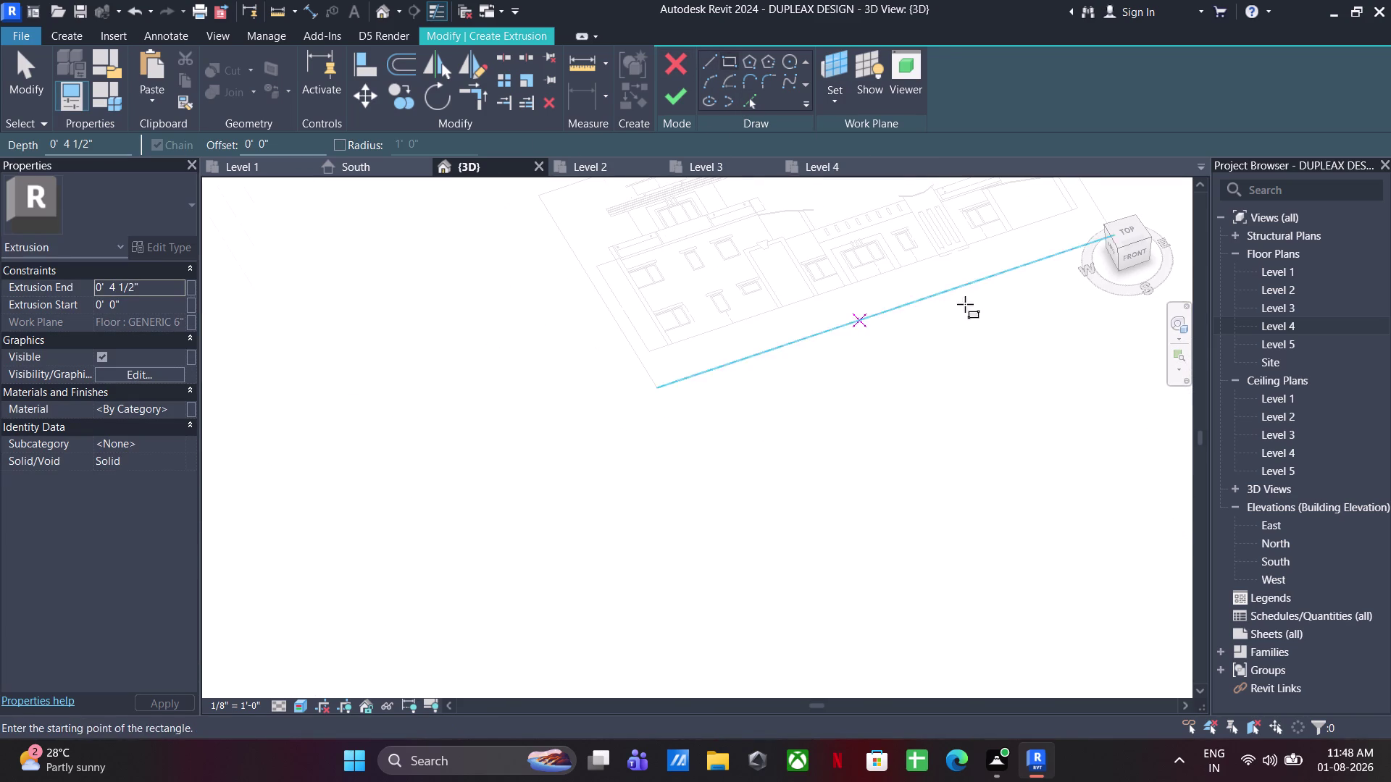
scroll(up, 3)
scroll(up, 3)
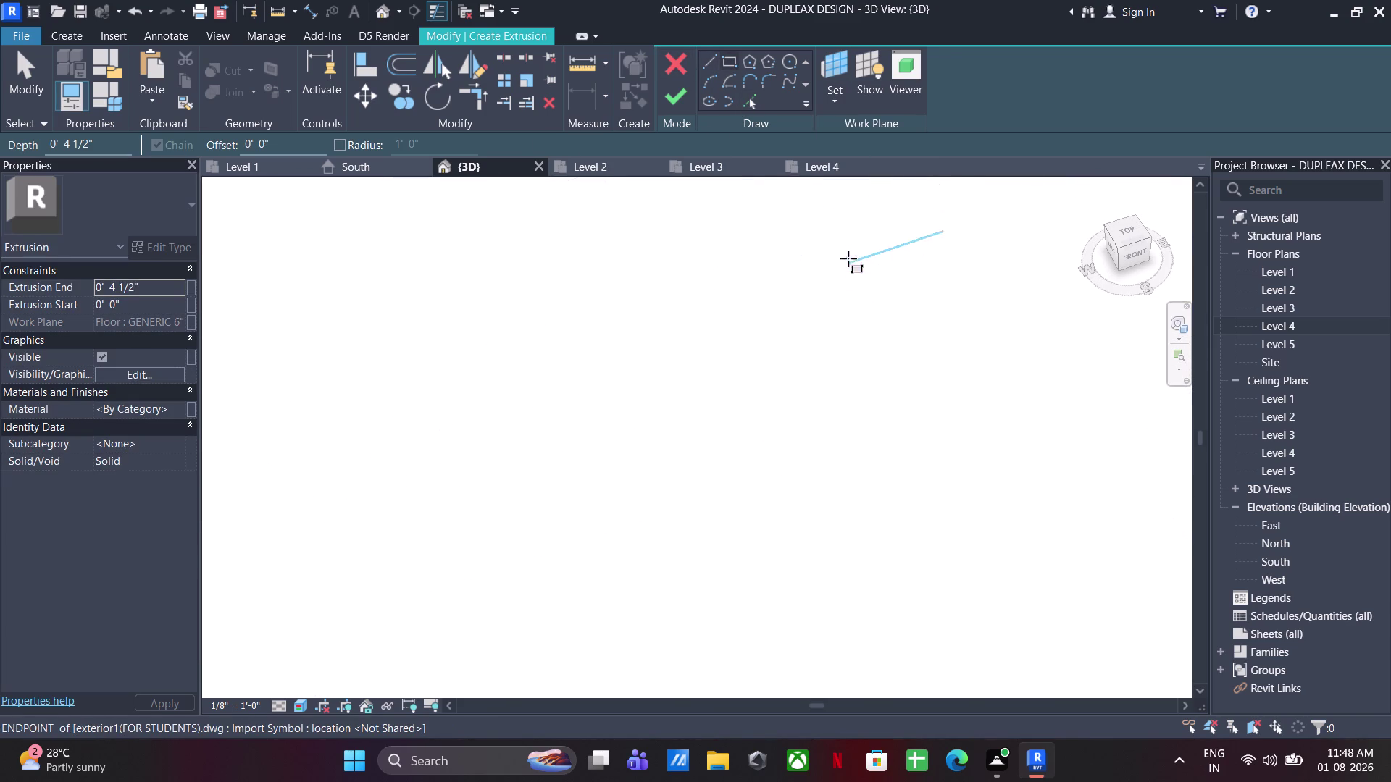
scroll(up, 3)
scroll(up, 3)
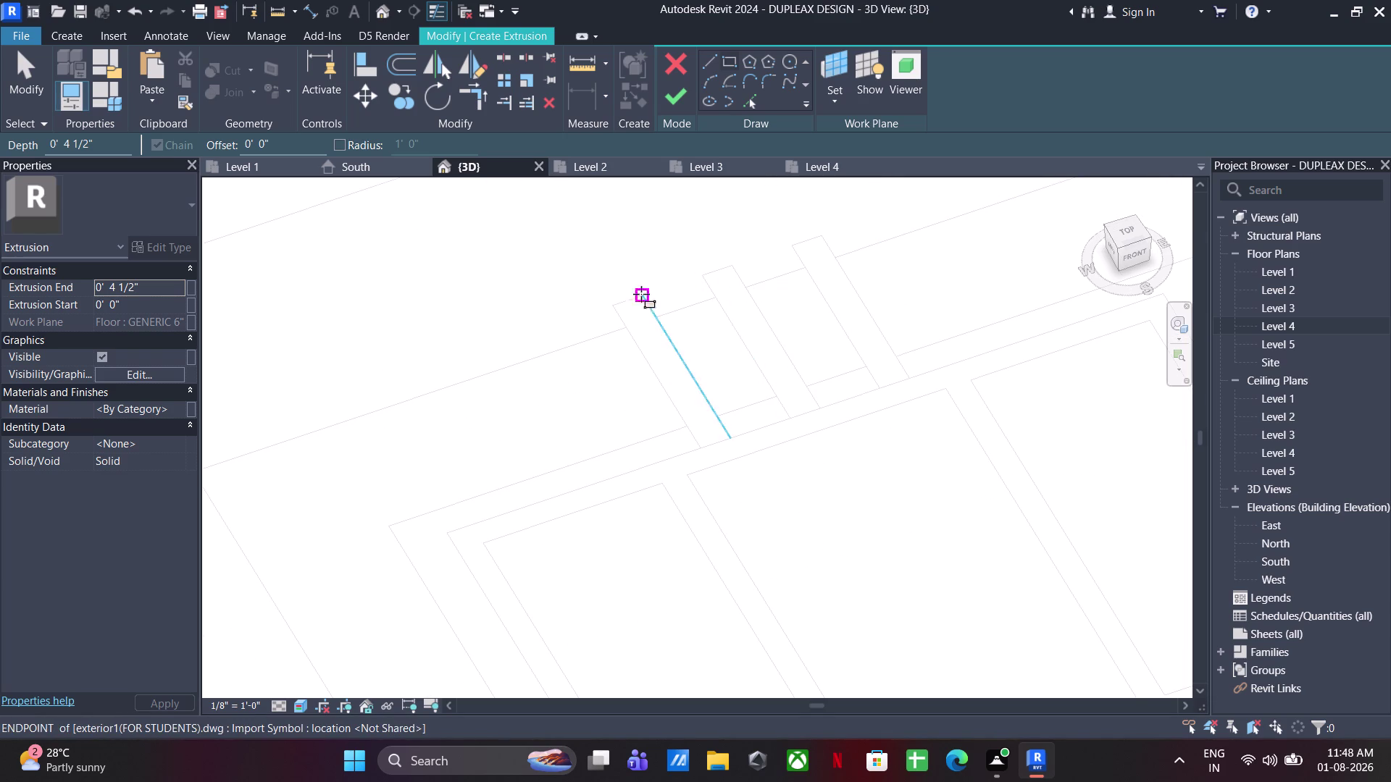
click(607, 303)
click(730, 443)
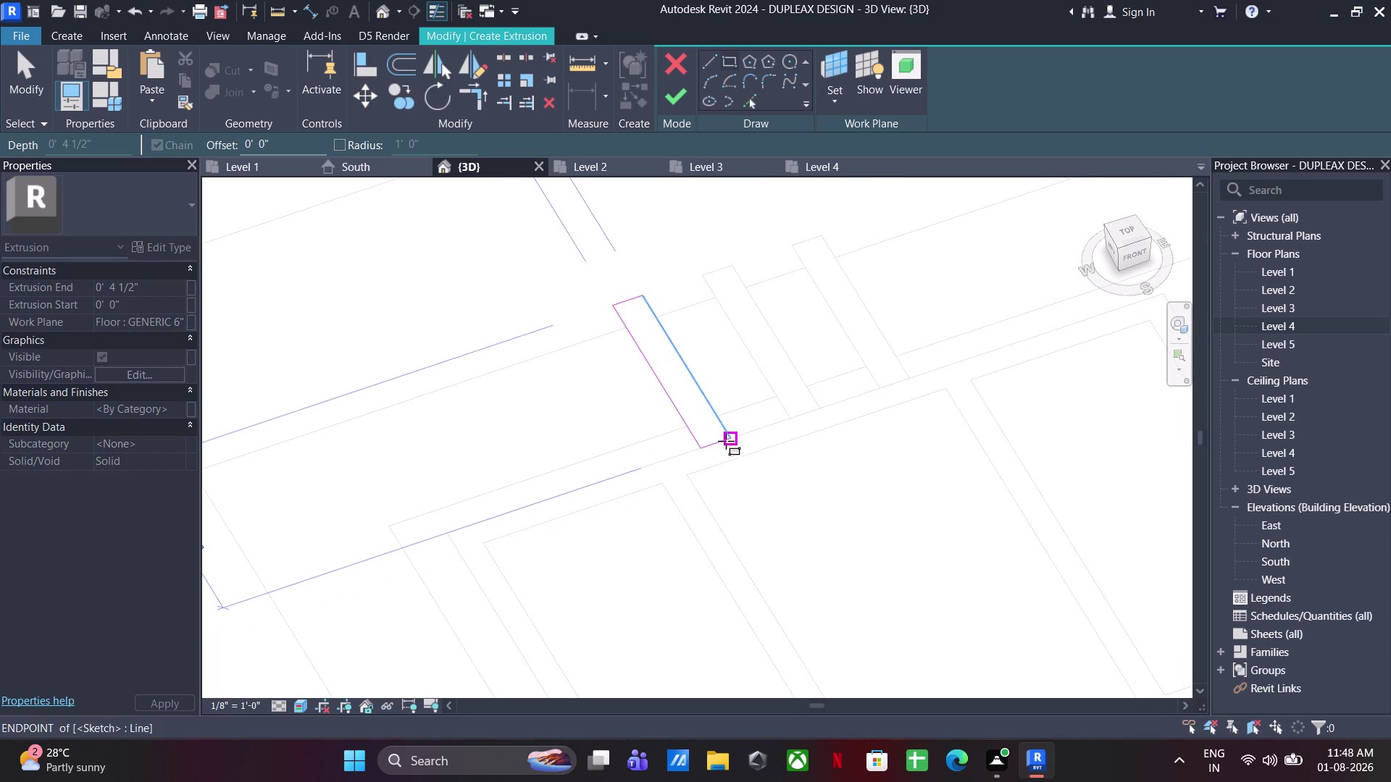
click(706, 278)
click(820, 411)
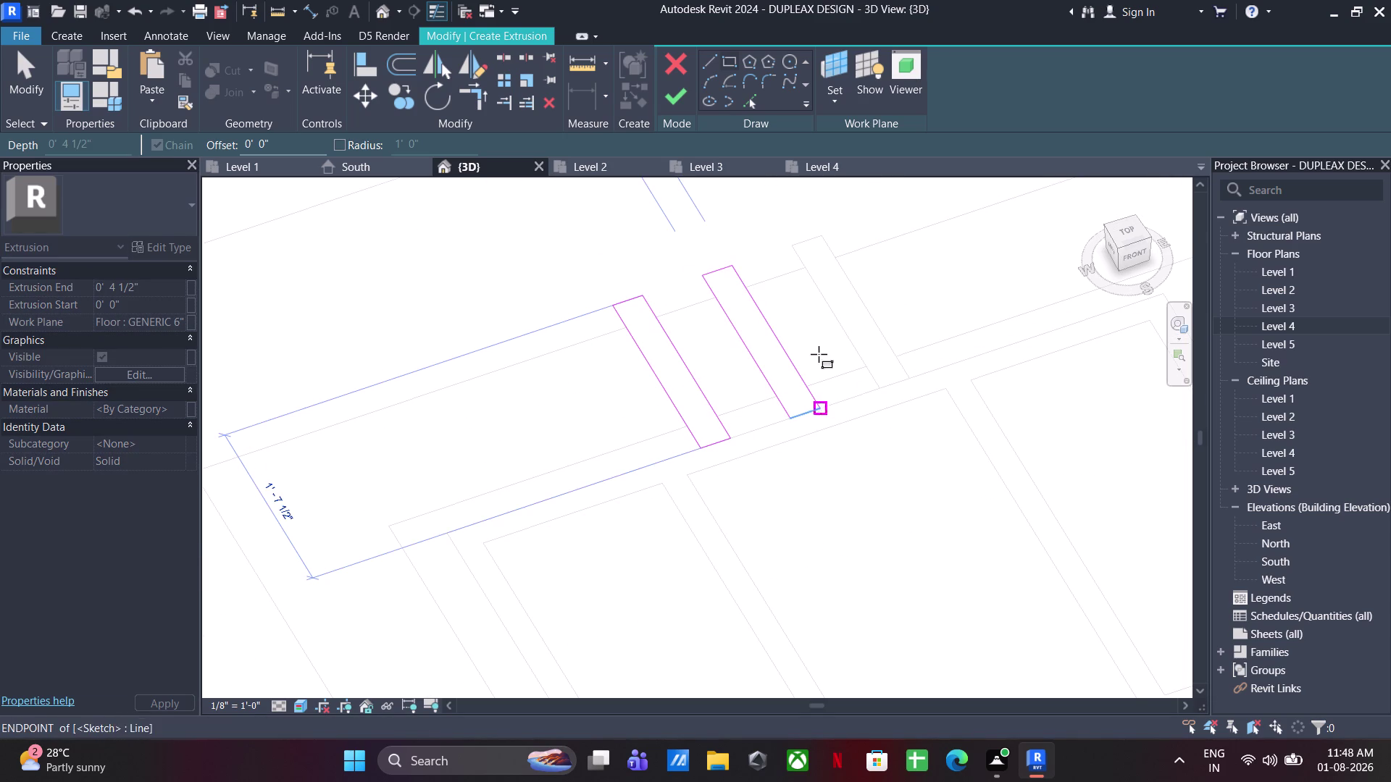
click(787, 244)
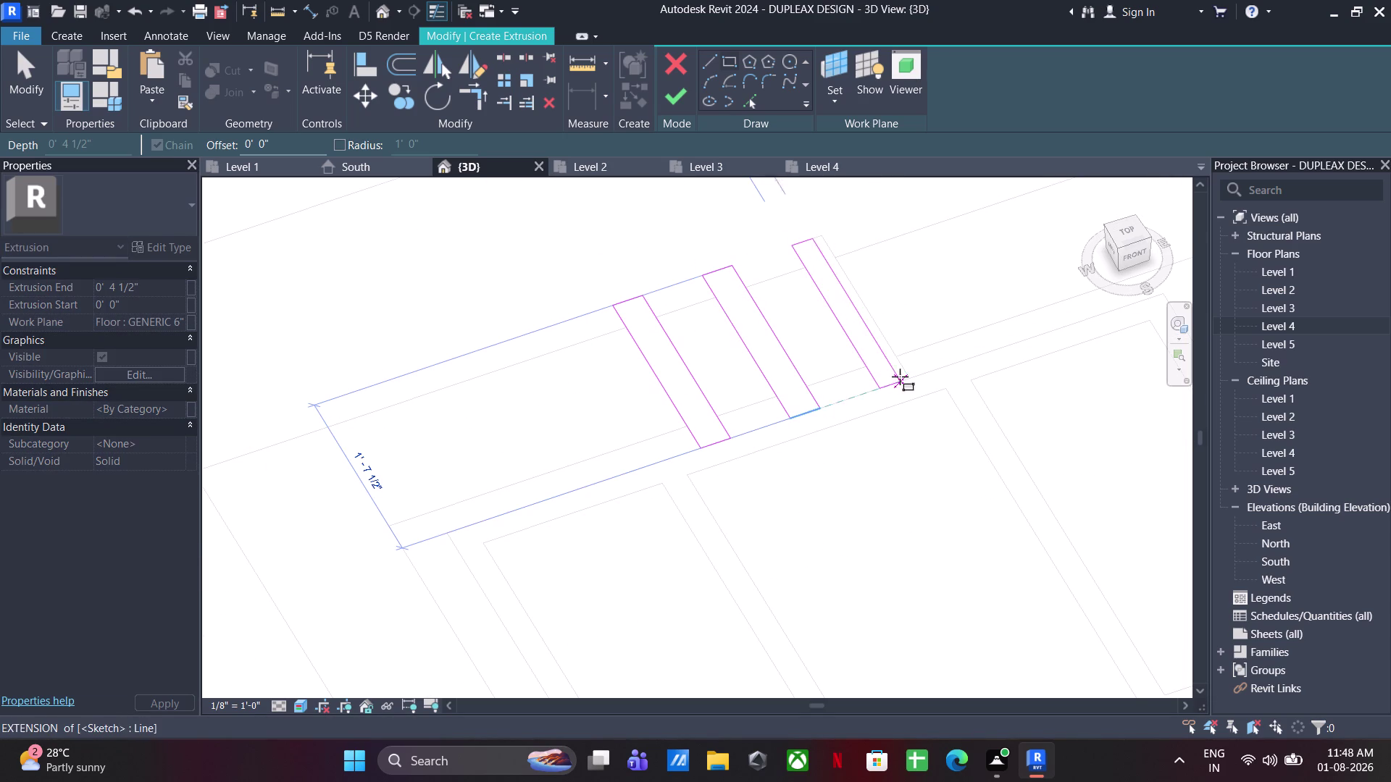
click(912, 378)
key(Escape)
key(Escape)
Window-select the three fin outlines, then clear the selection.
scroll(down, 3)
key(Escape)
drag(901, 318, 690, 539)
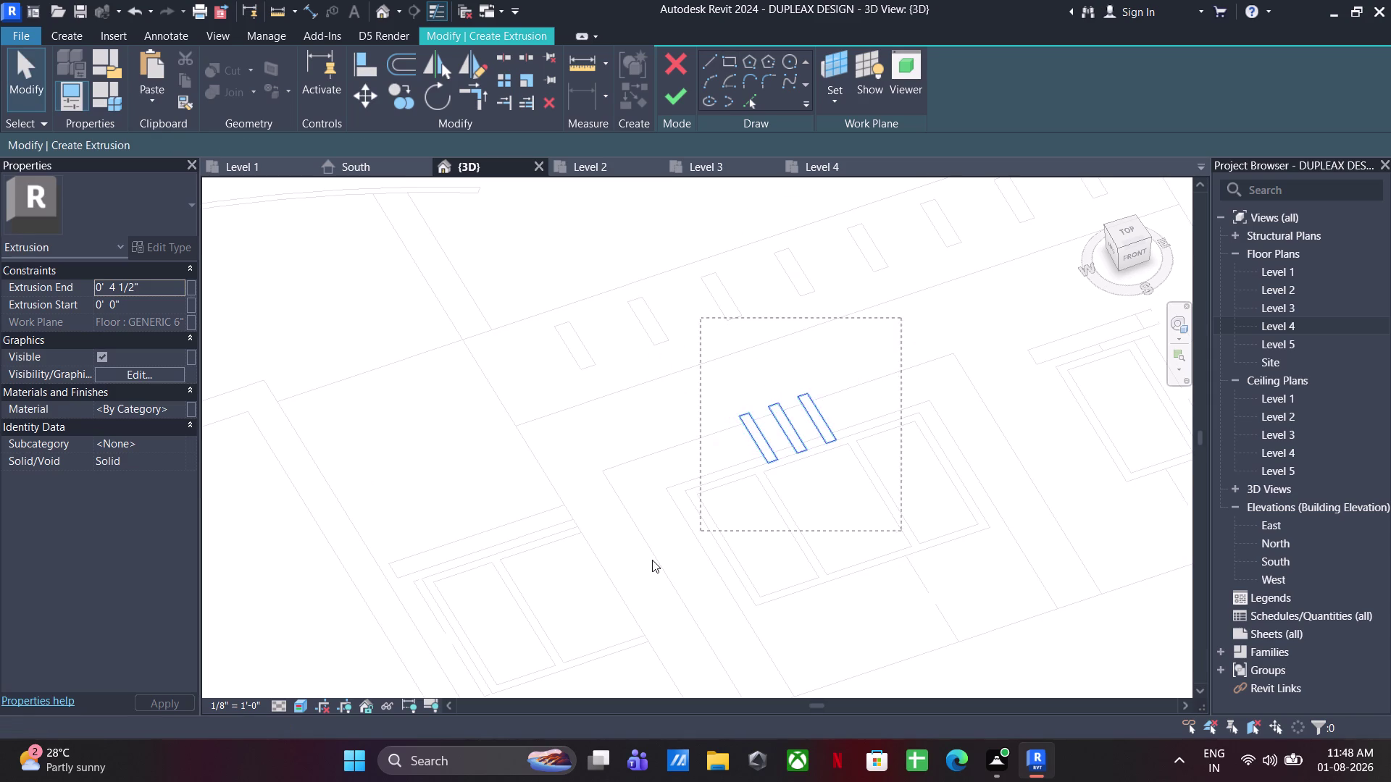
drag(690, 539, 652, 560)
click(745, 516)
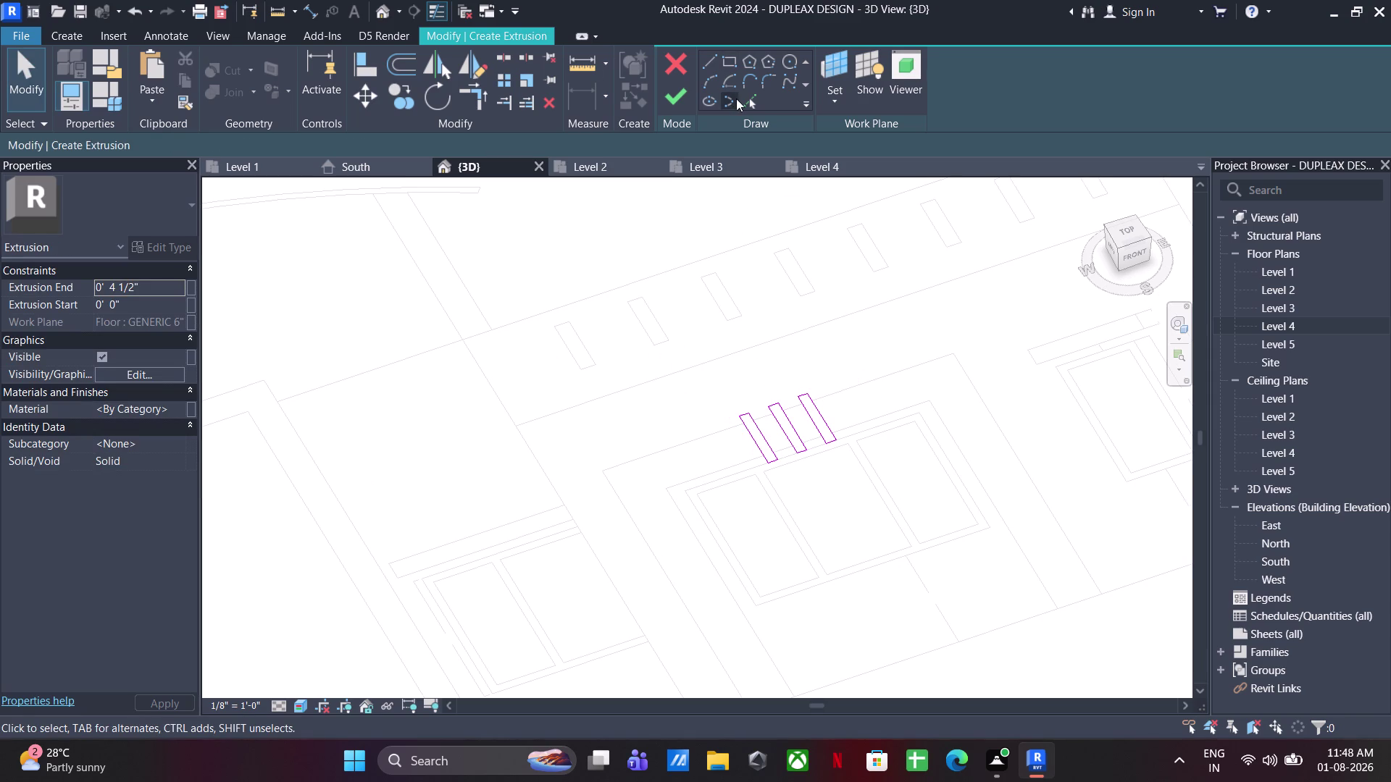
Draw a long sketch line running to the fin outlines.
click(736, 98)
click(745, 103)
click(708, 467)
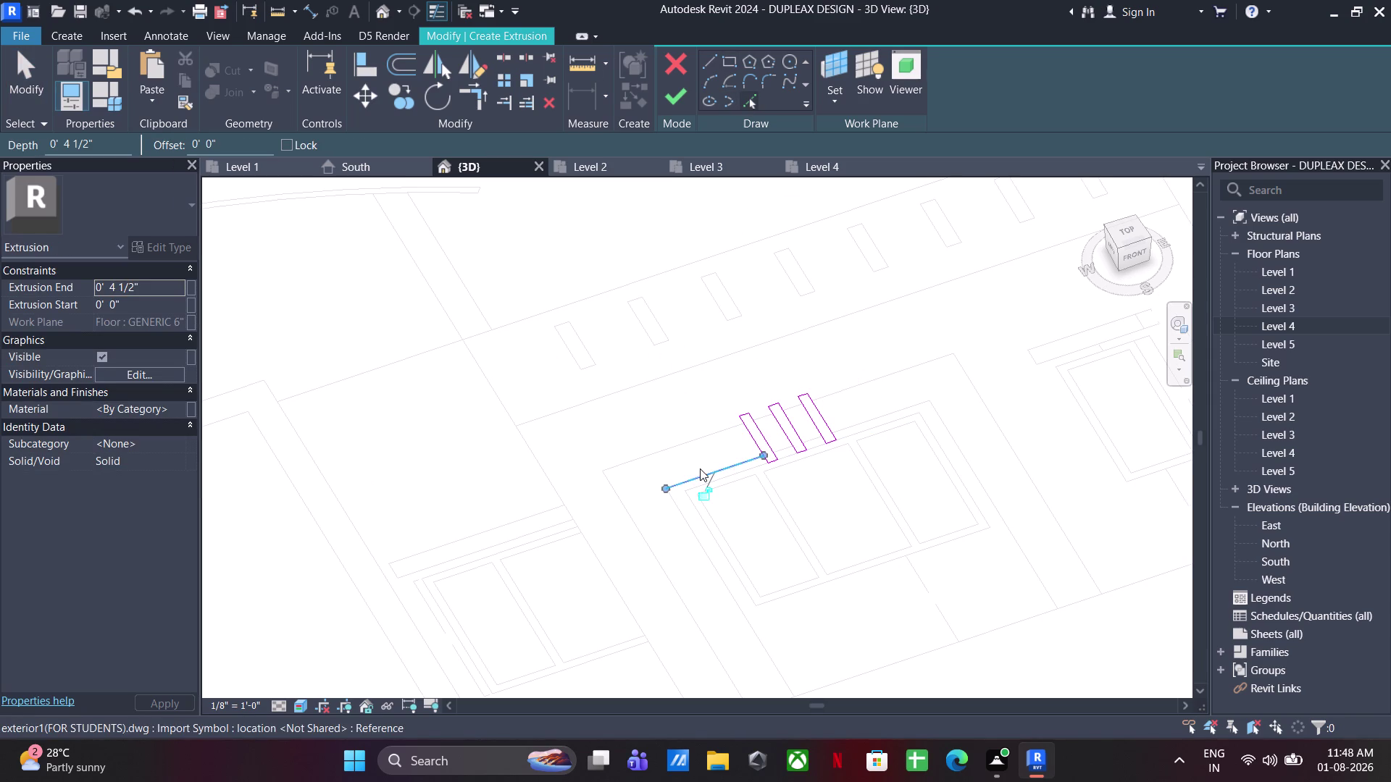
key(Escape)
key(Escape)
Cut all the fin sketch lines and bring the stone-framed window into view.
drag(996, 302, 205, 678)
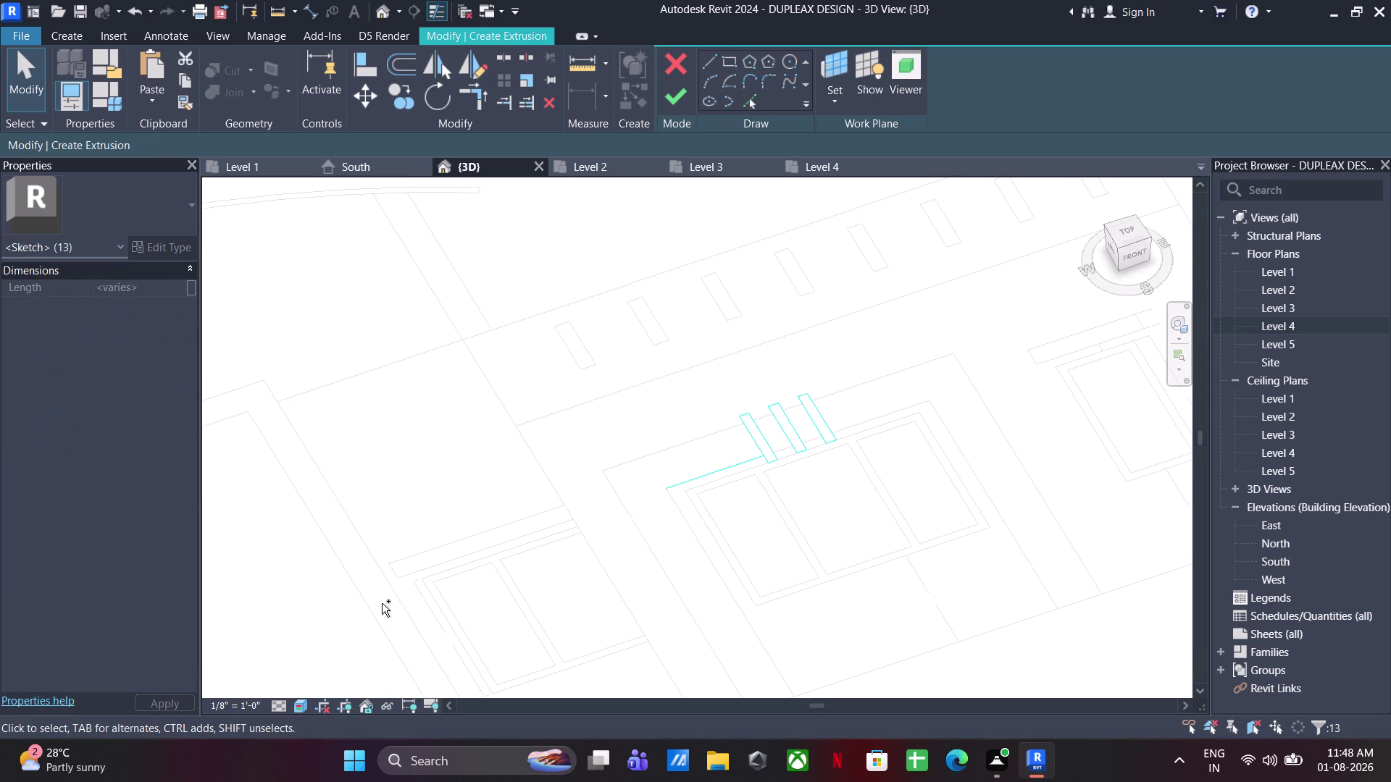
key(ctrl+x)
scroll(down, 3)
middle_drag(573, 489, 955, 630)
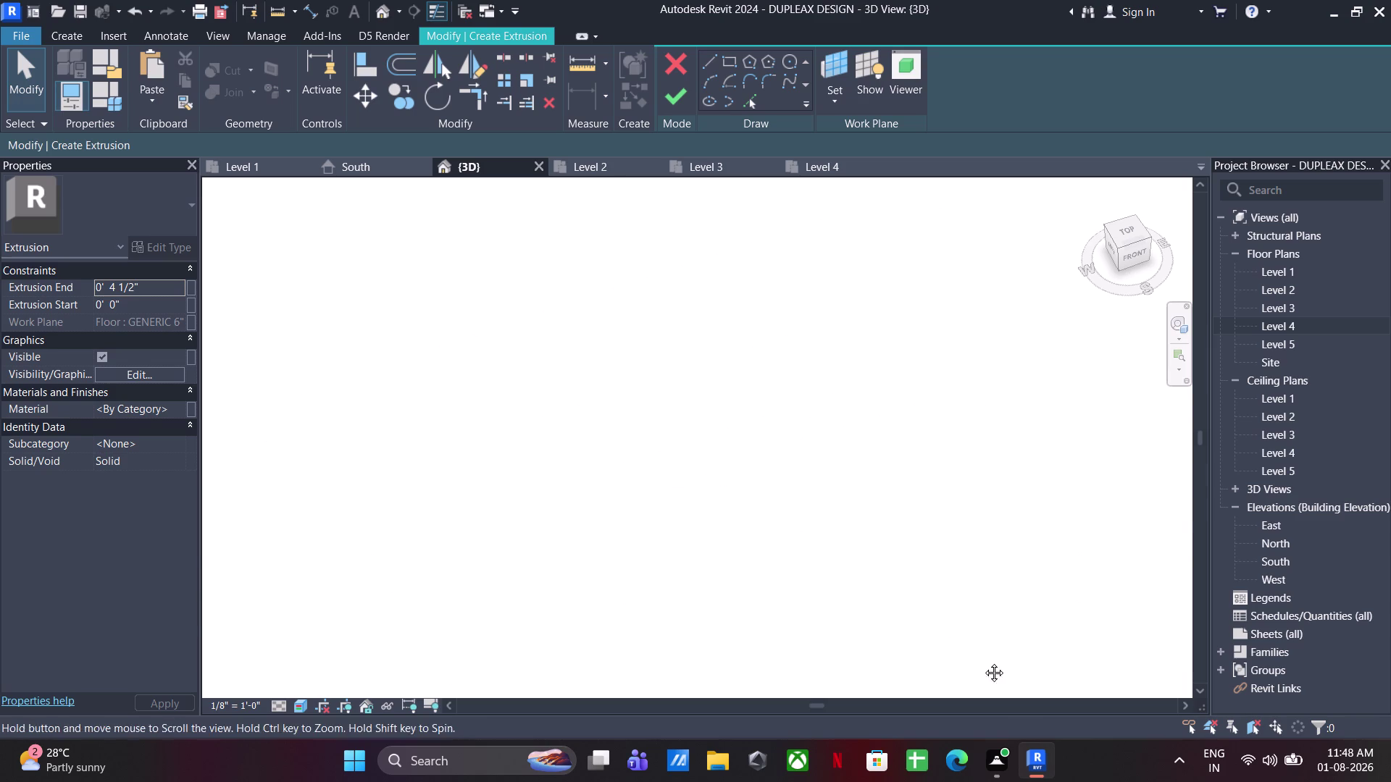
middle_drag(955, 631, 1005, 693)
scroll(down, 3)
middle_drag(1100, 486, 1282, 463)
scroll(up, 3)
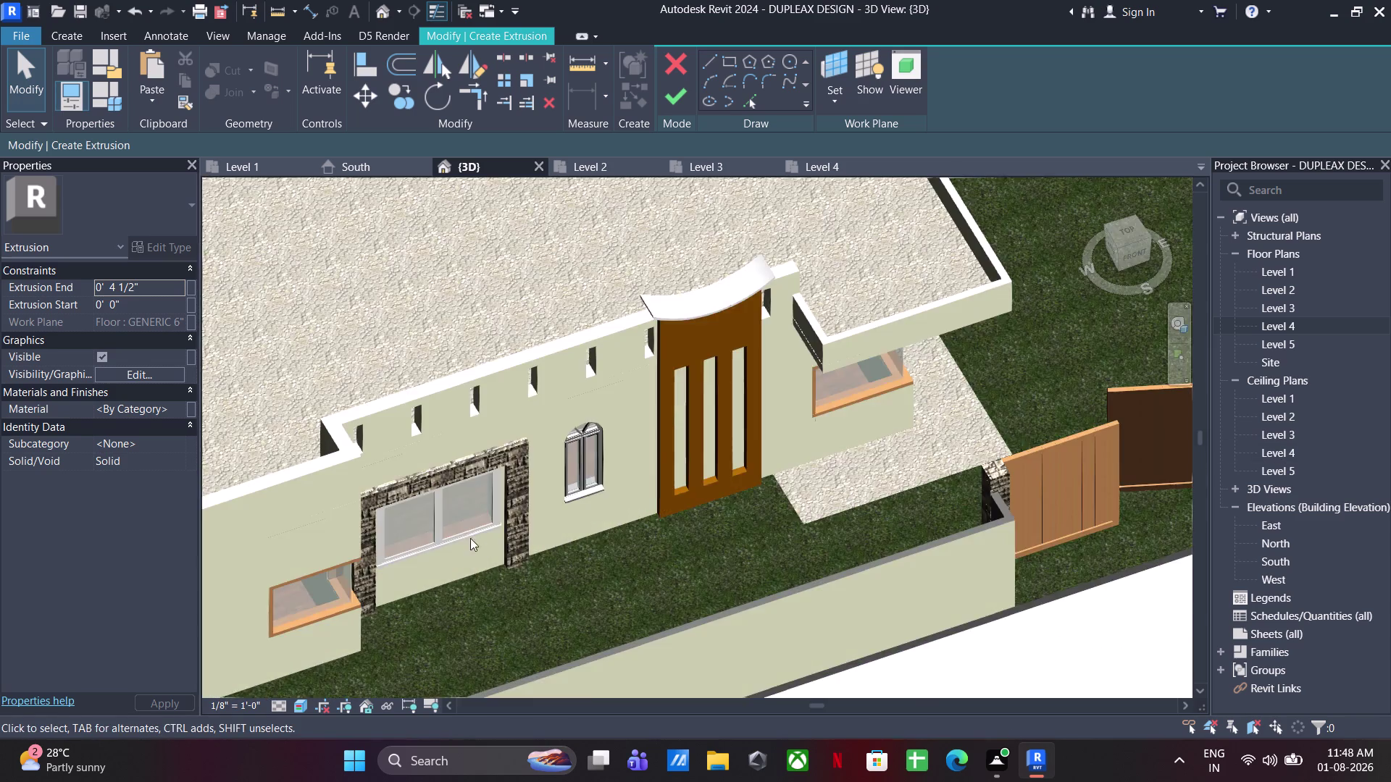
Pick the wall face as the sketch work plane.
scroll(up, 3)
click(842, 108)
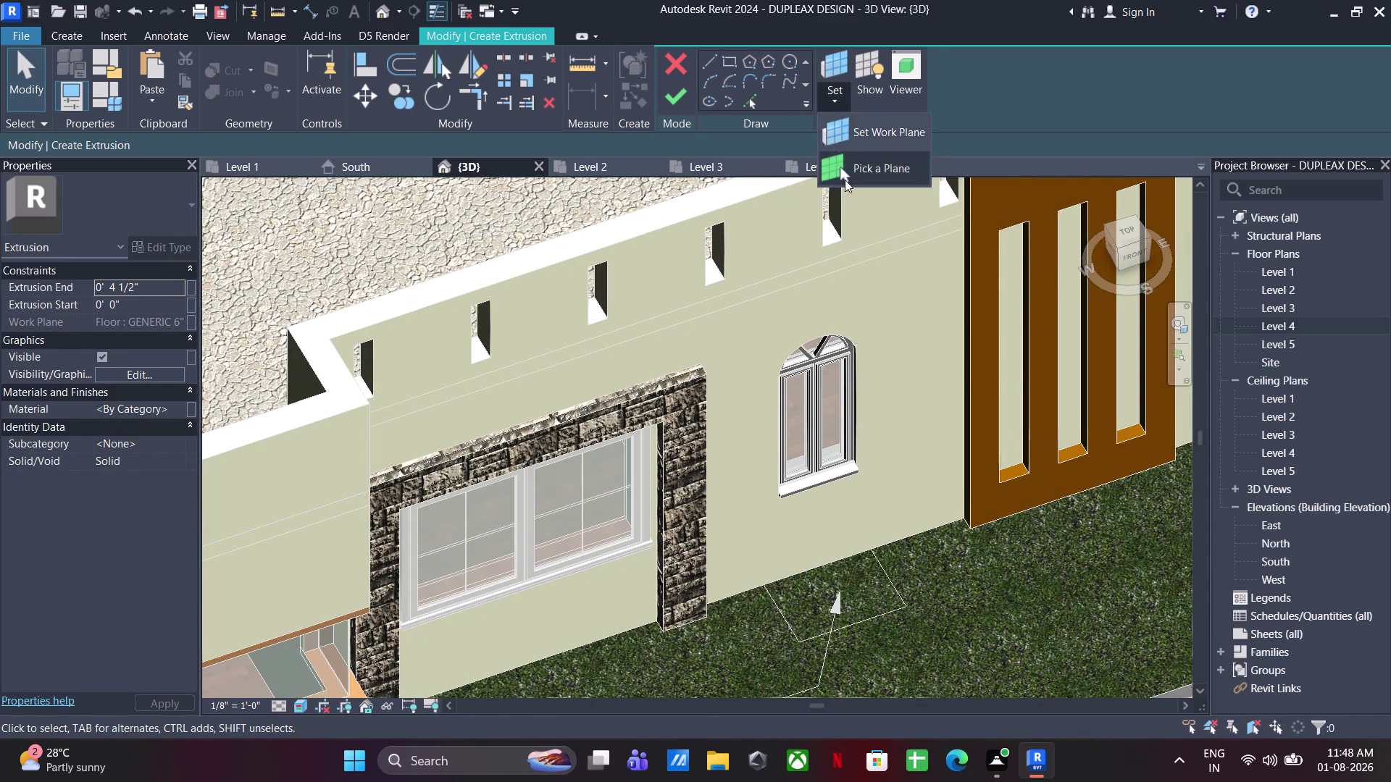
click(845, 180)
click(580, 447)
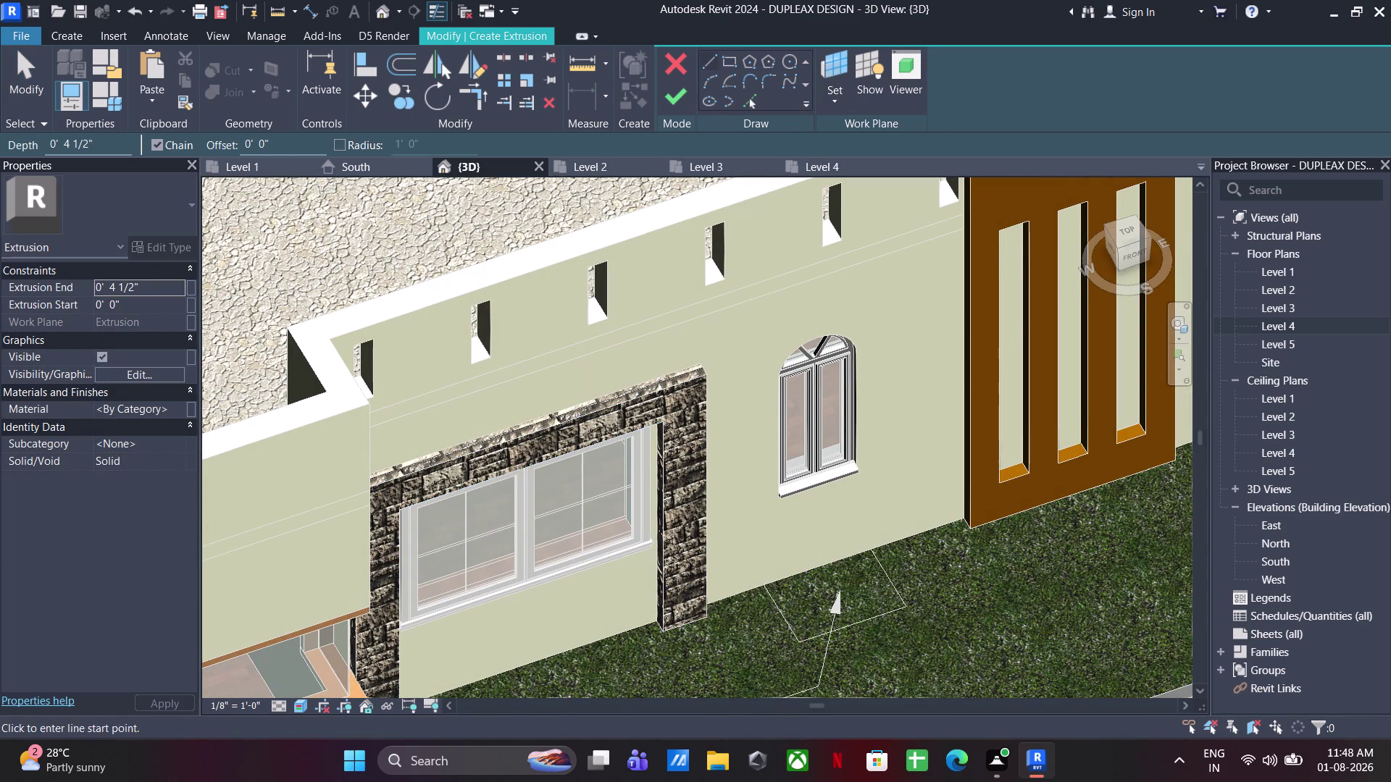
Paste the cut fin outlines onto the wall near the window header.
key(ctrl+v)
scroll(up, 3)
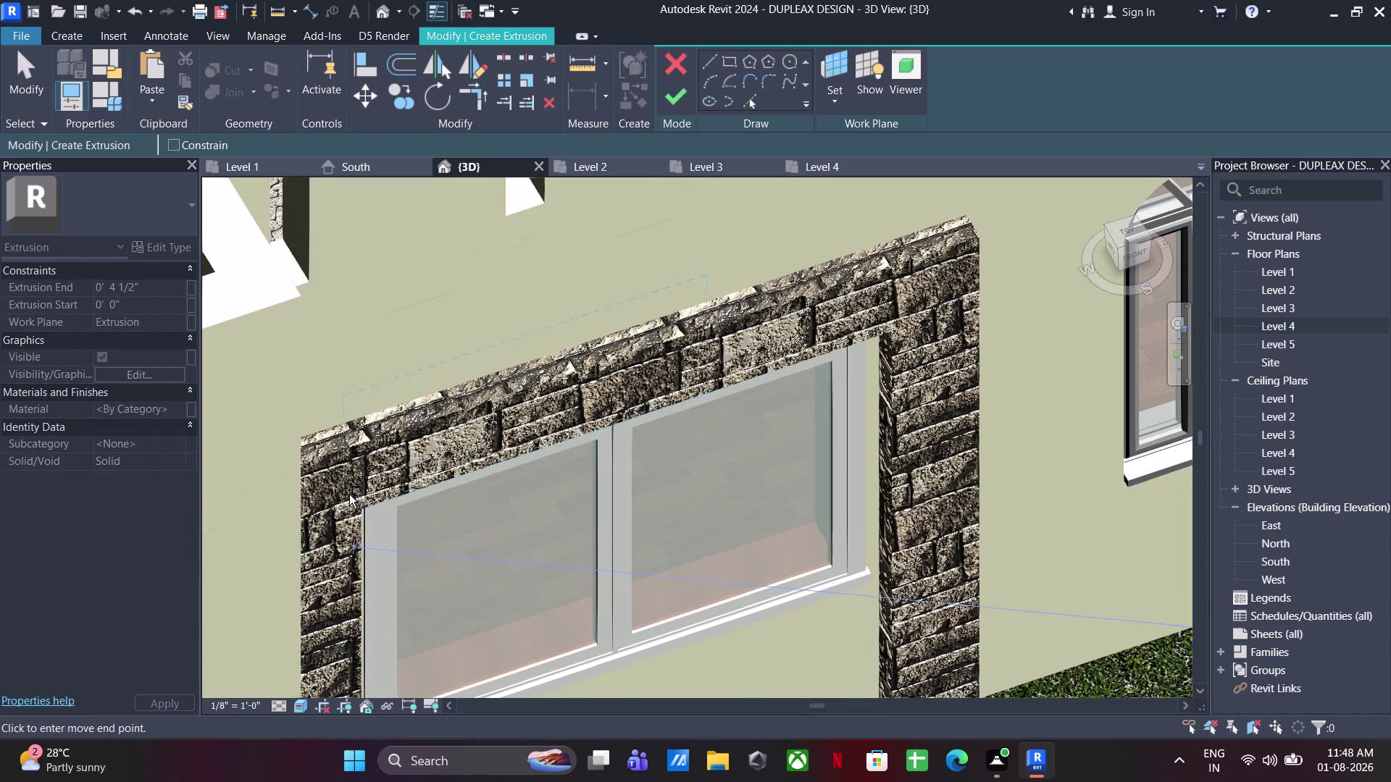
click(365, 508)
key(Escape)
key(Escape)
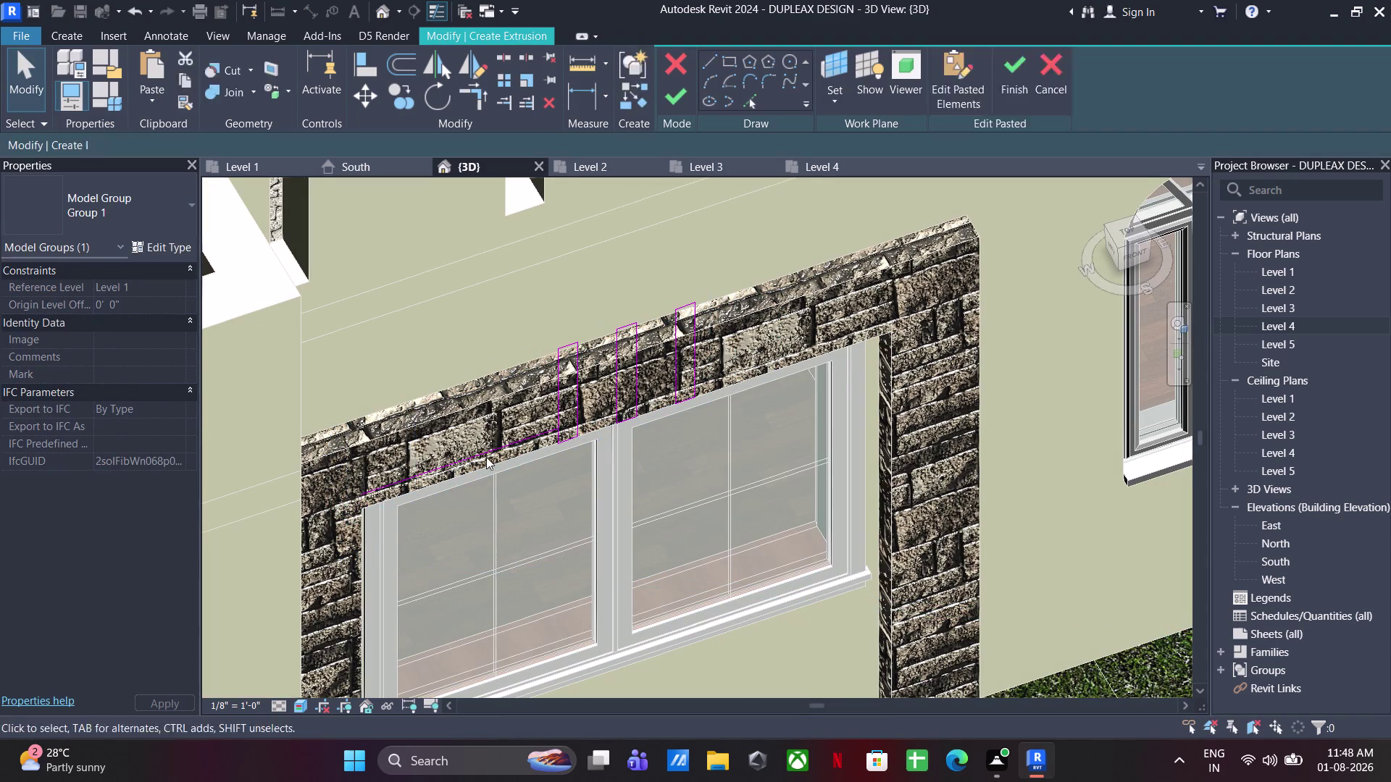
click(479, 447)
Move the selected fin outlines down onto the window head.
drag(814, 208, 439, 526)
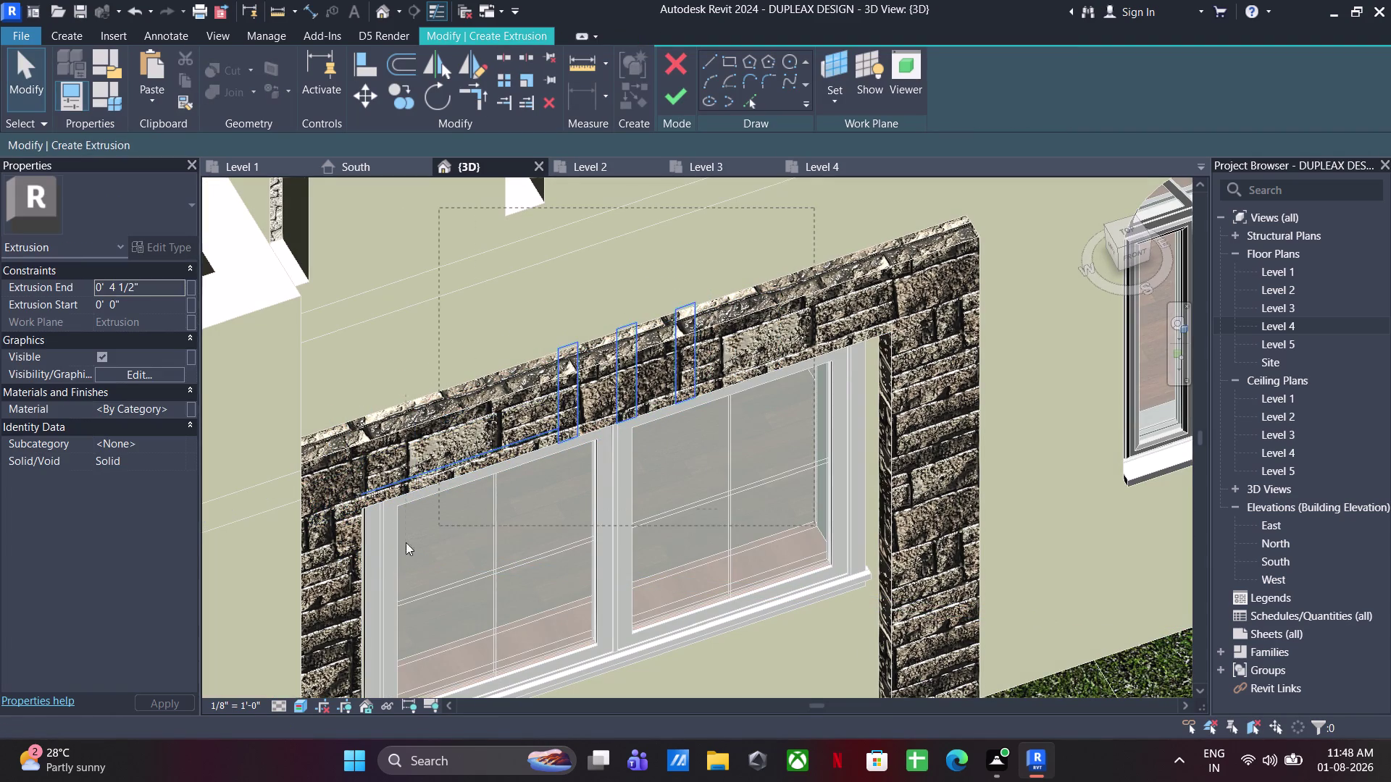
drag(439, 526, 318, 577)
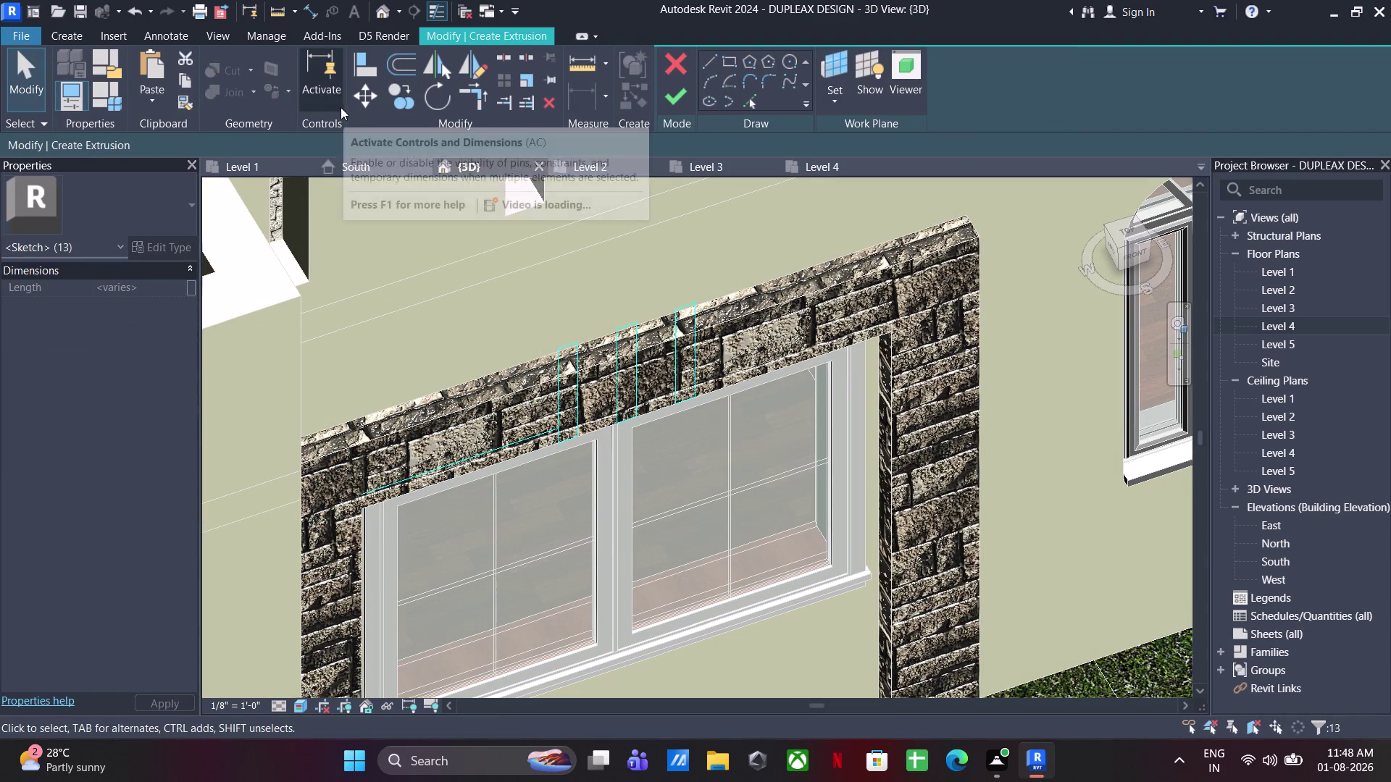
click(368, 95)
click(357, 491)
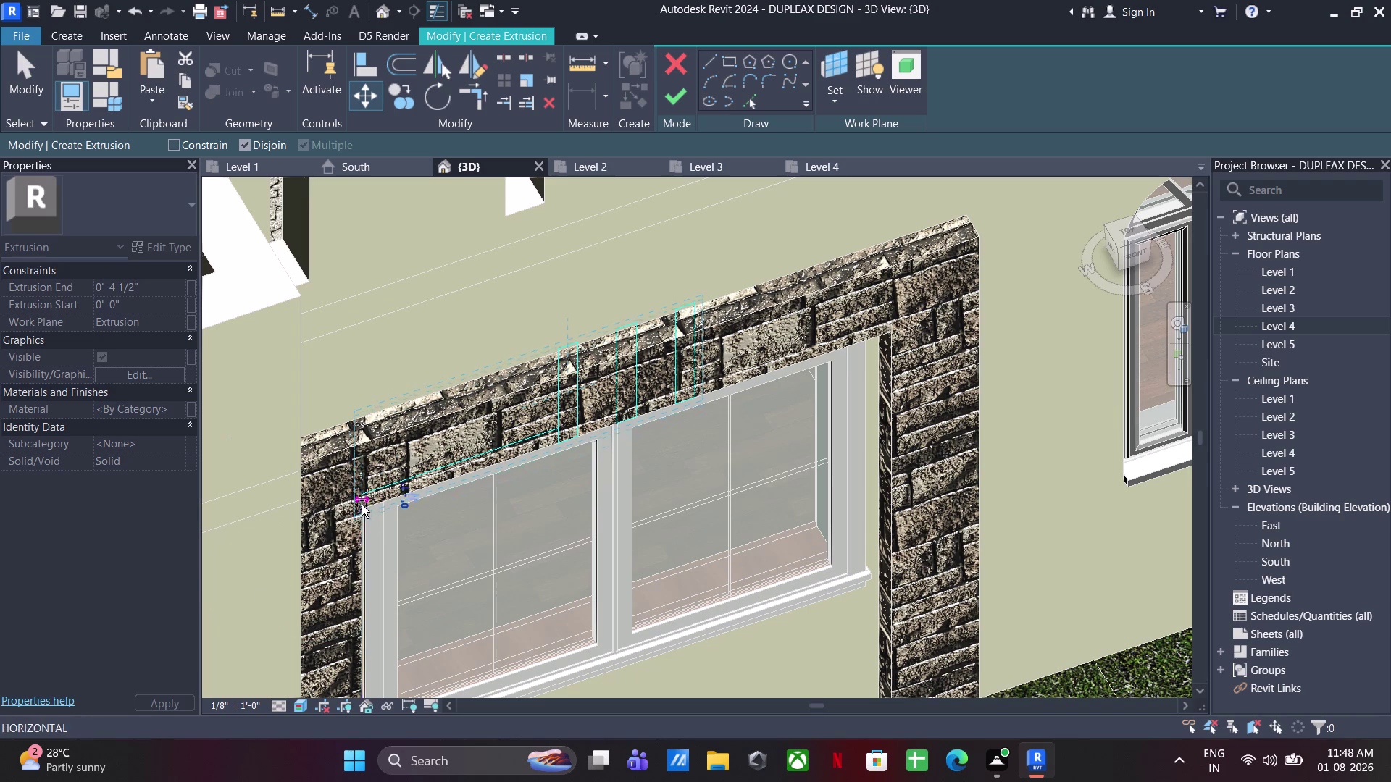
click(363, 511)
key(Escape)
key(Escape)
Delete the long extra sketch line and finish the fin extrusion.
click(509, 460)
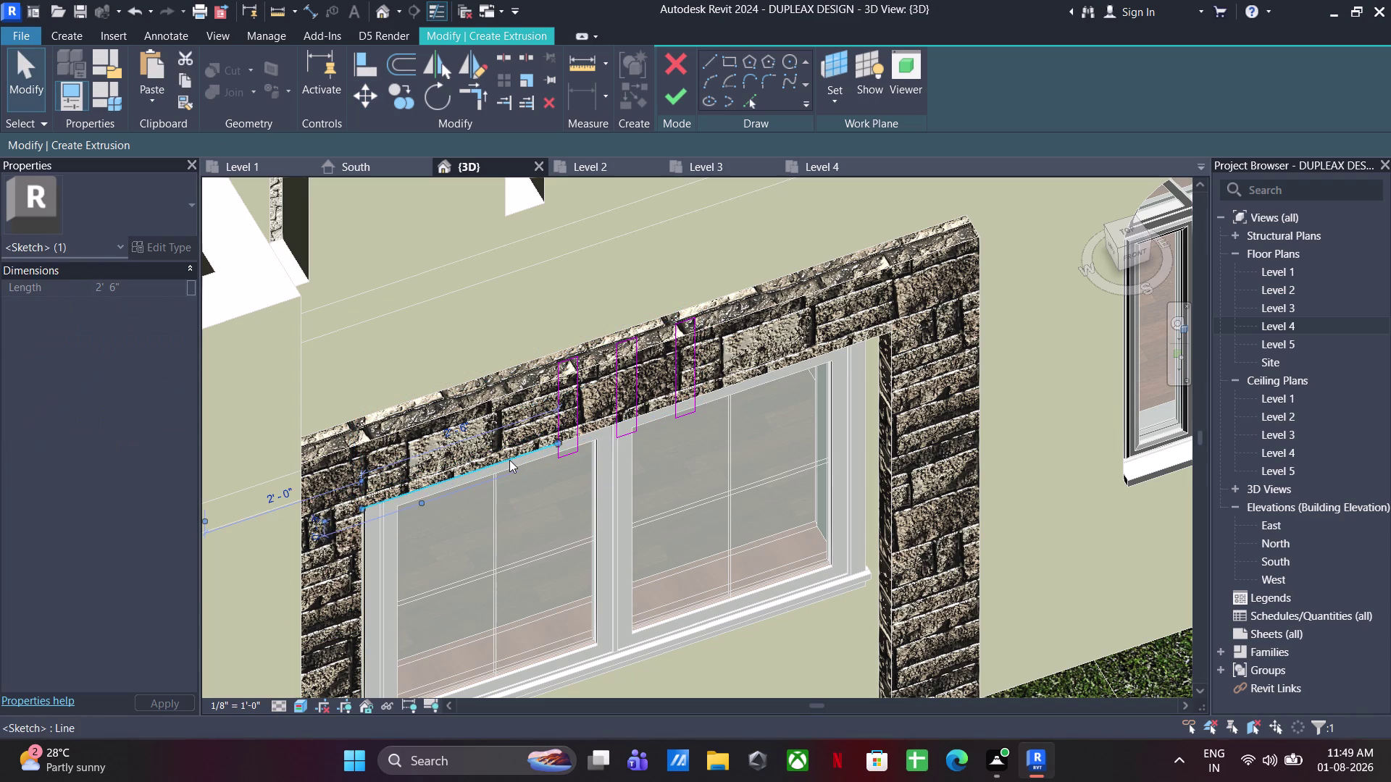
key(Delete)
click(666, 102)
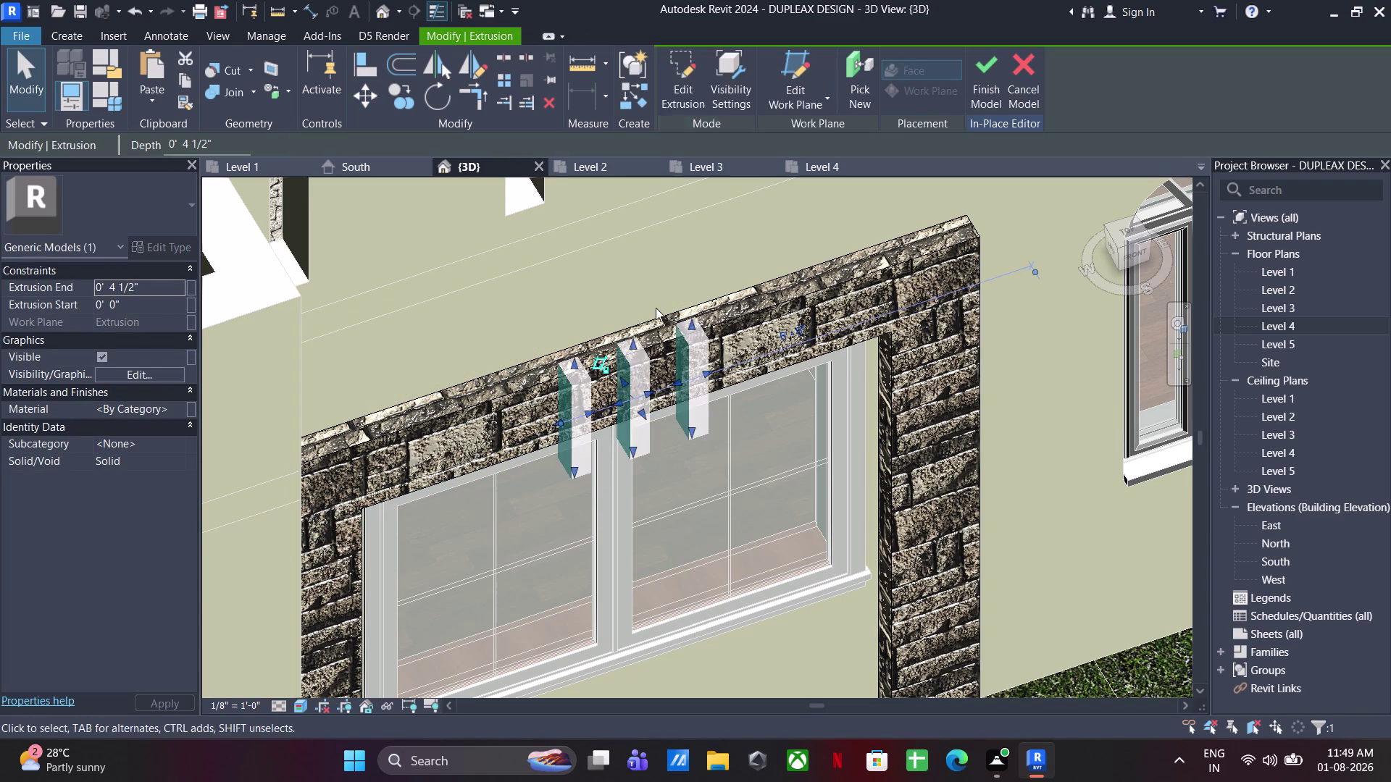
Drag the fin extrusion's depth handles so the fins jut over the header.
middle_drag(632, 436, 684, 481)
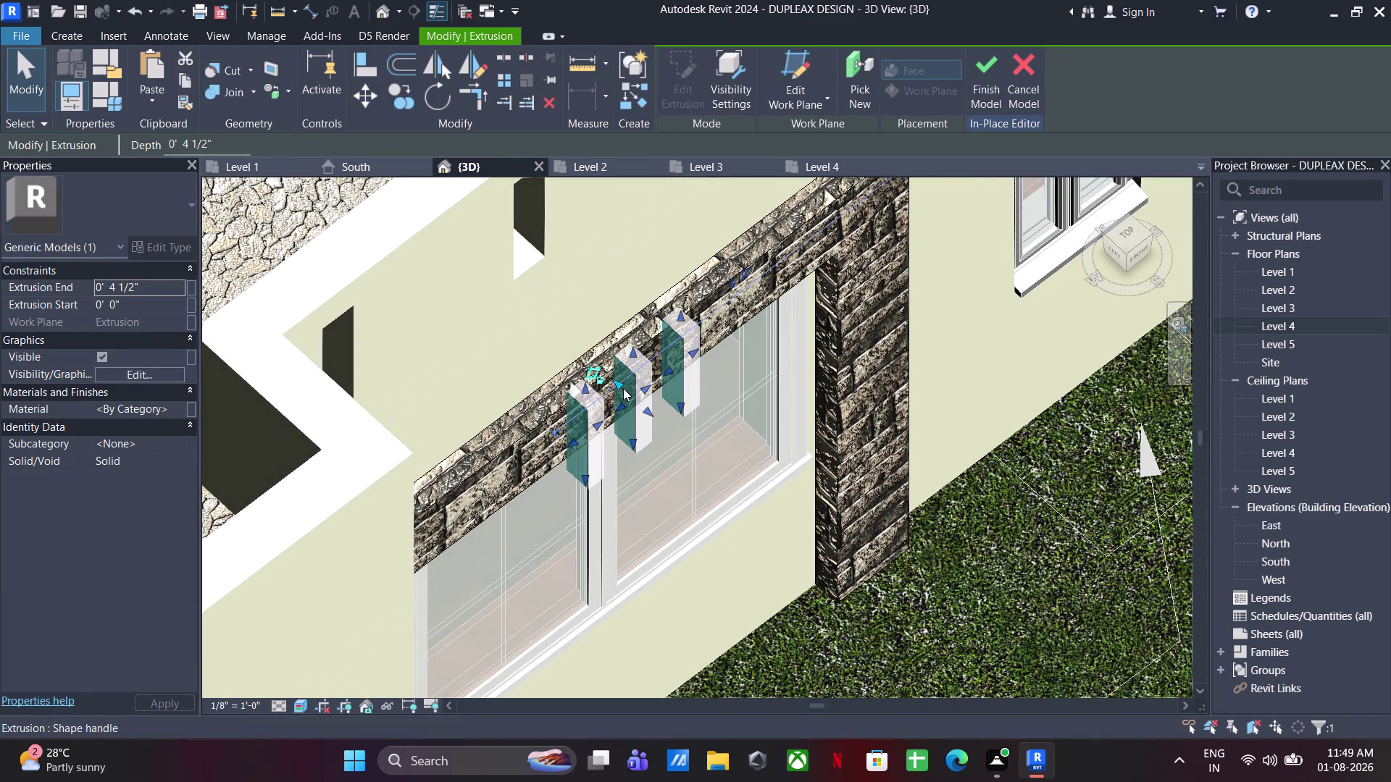
drag(622, 388, 604, 381)
click(789, 478)
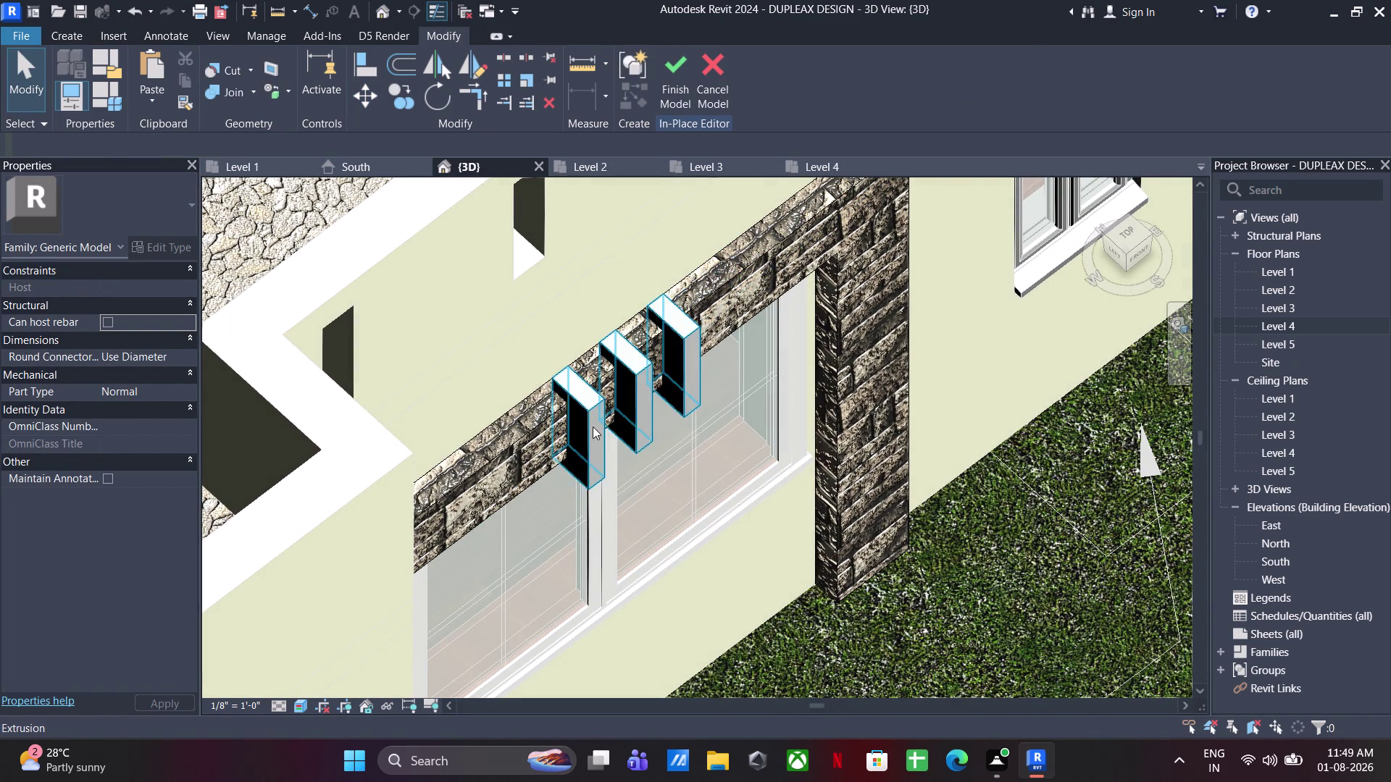
click(593, 426)
drag(641, 408, 633, 405)
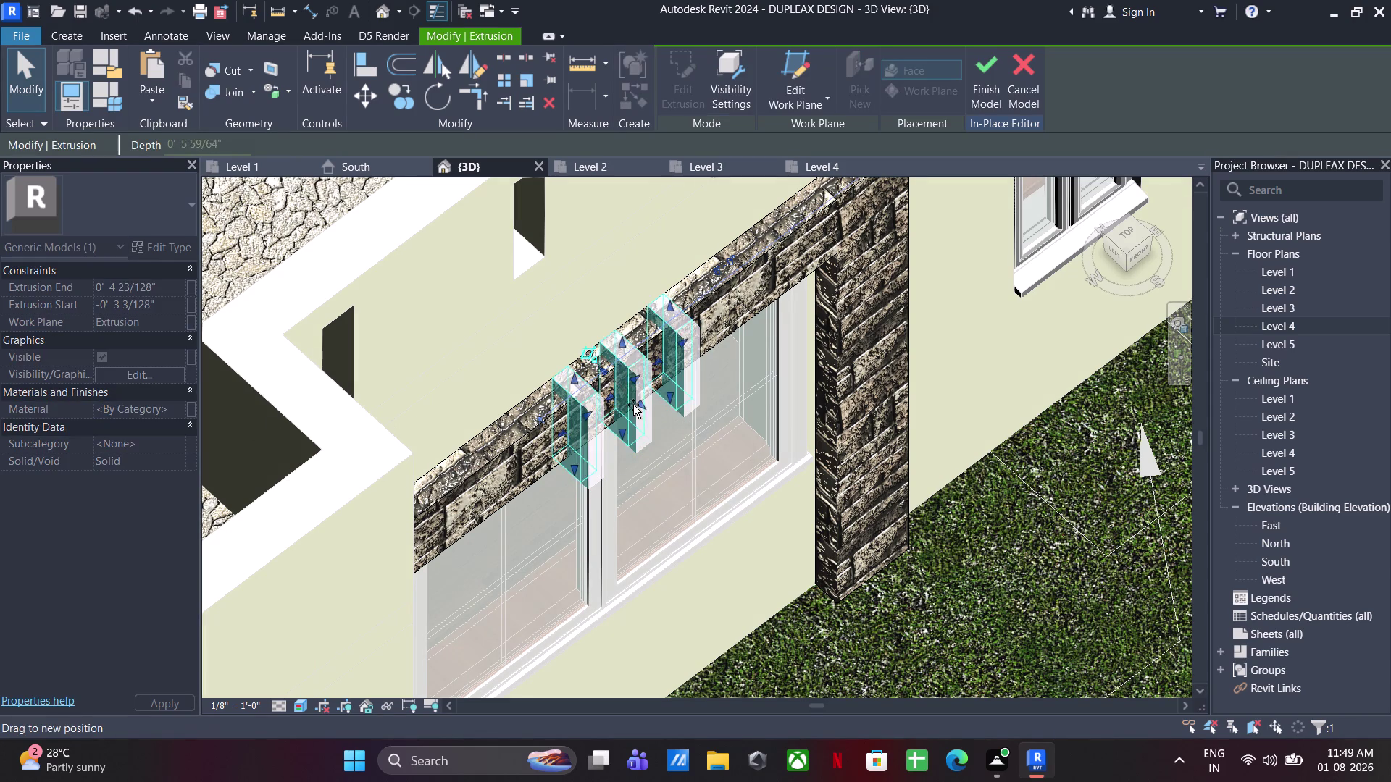
drag(633, 405, 622, 400)
Assign the 'white' material to the fins and zoom out to the facade.
click(174, 409)
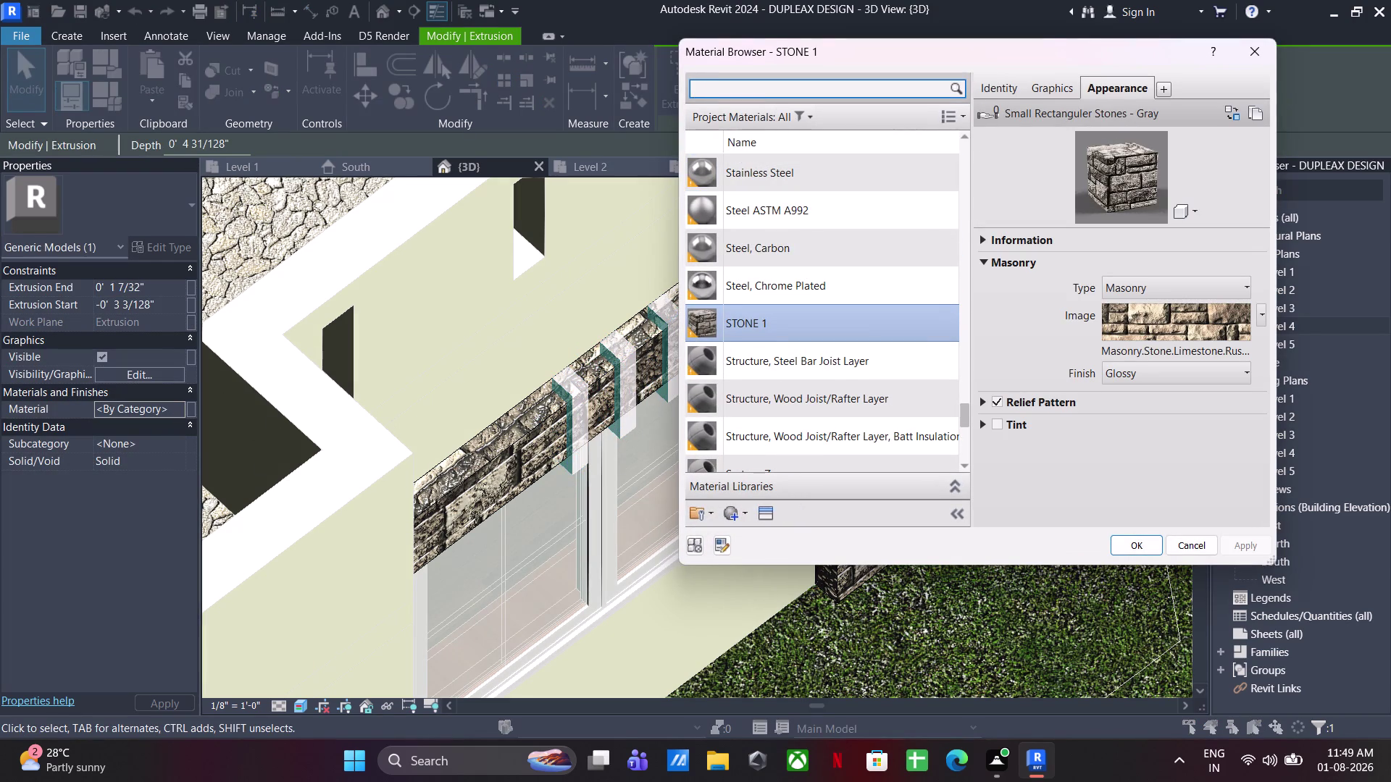
text(white)
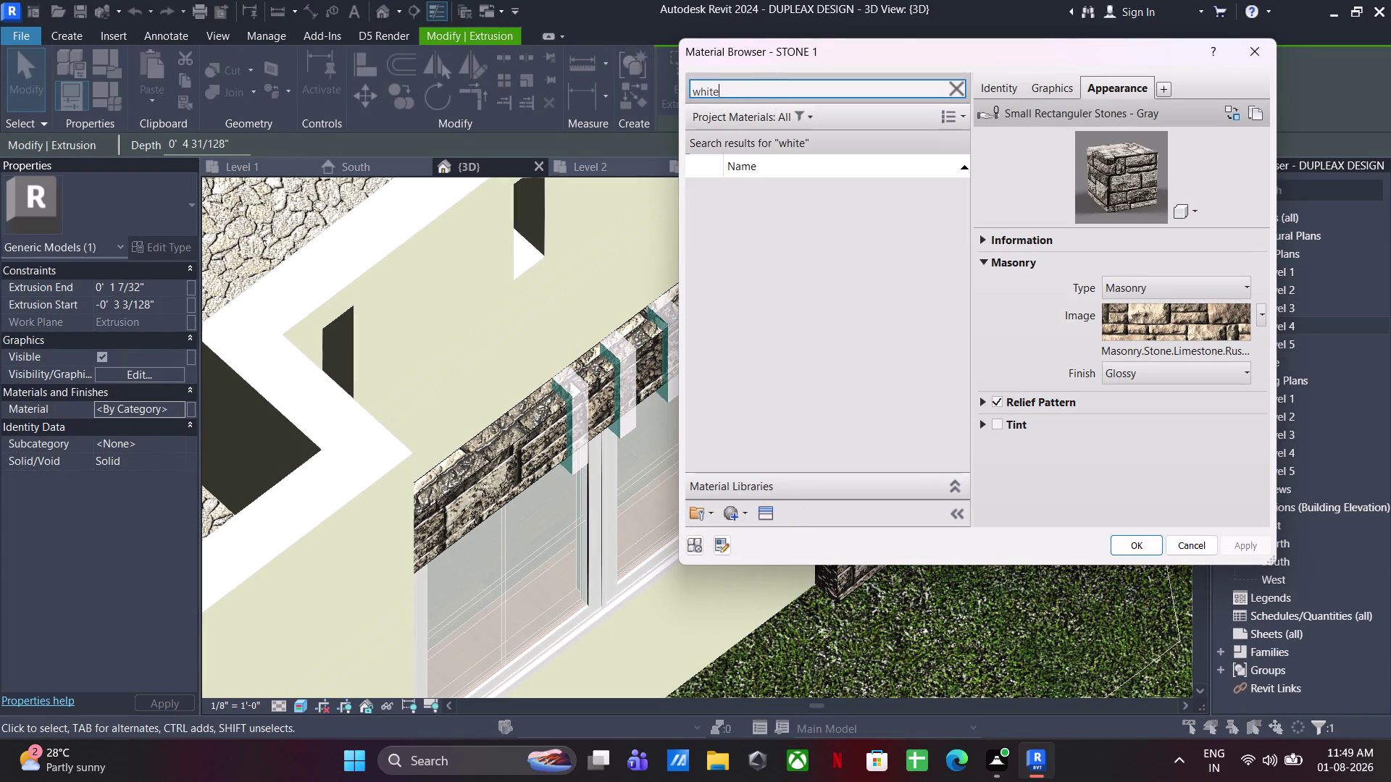
click(743, 403)
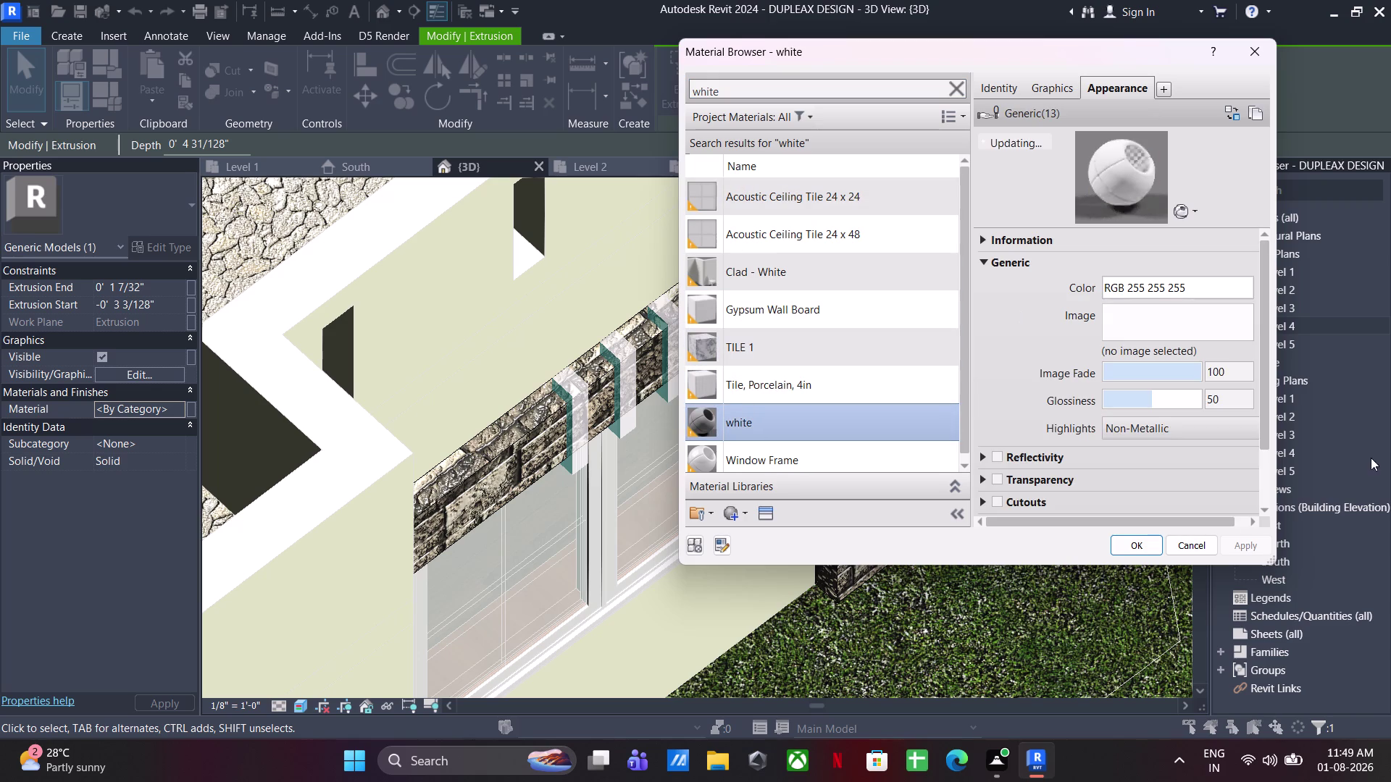
click(1125, 549)
click(991, 642)
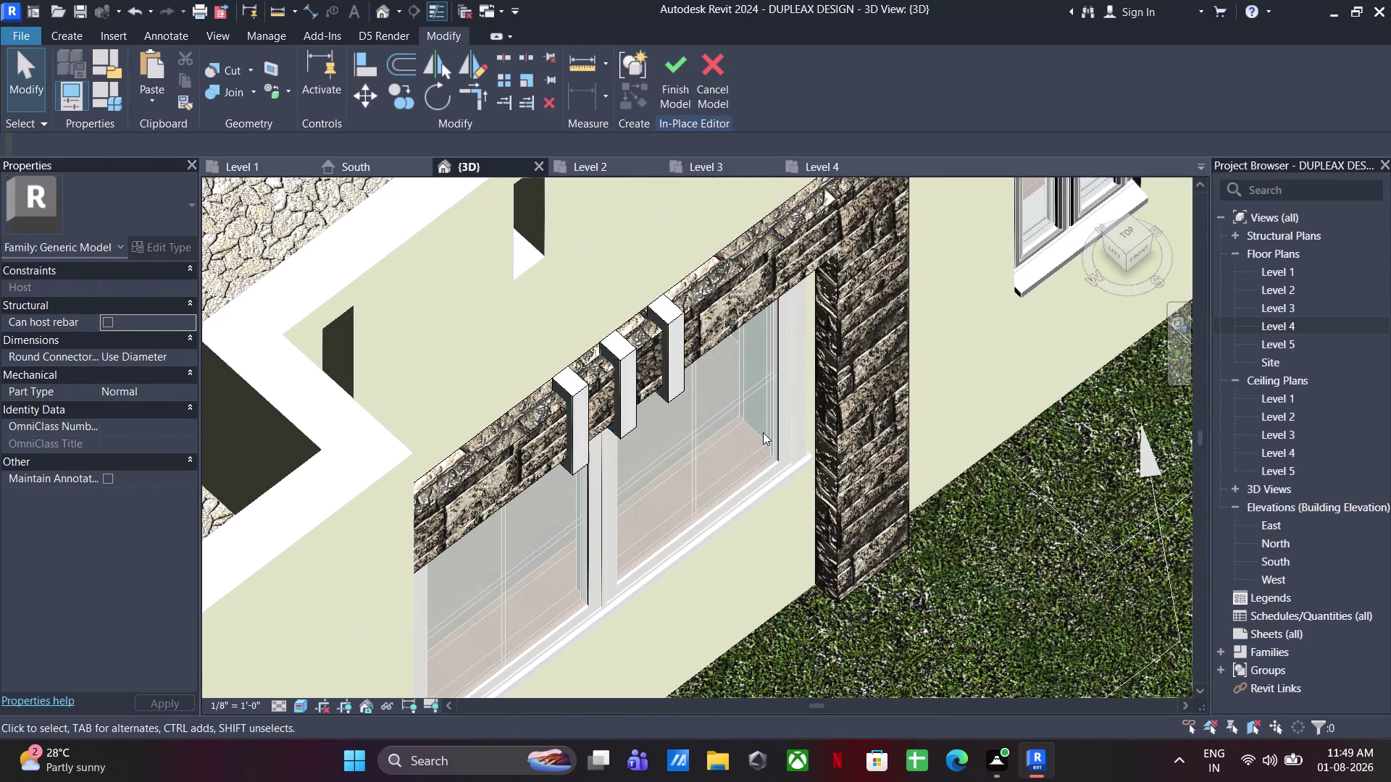
scroll(down, 3)
middle_drag(940, 627, 819, 512)
scroll(down, 3)
Try Finish Model, dismiss the regeneration error, and resume editing the fins.
scroll(up, 3)
scroll(down, 3)
middle_drag(798, 488, 756, 547)
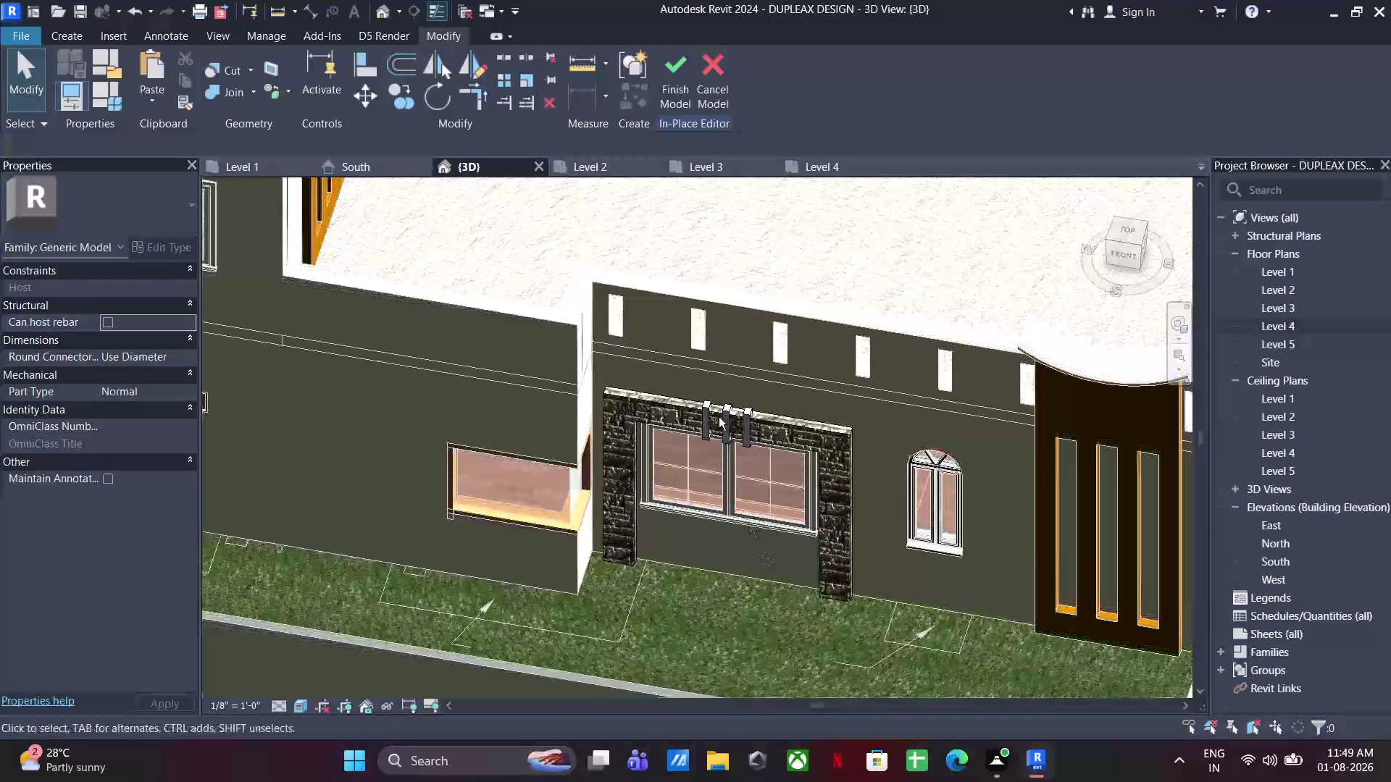
click(686, 54)
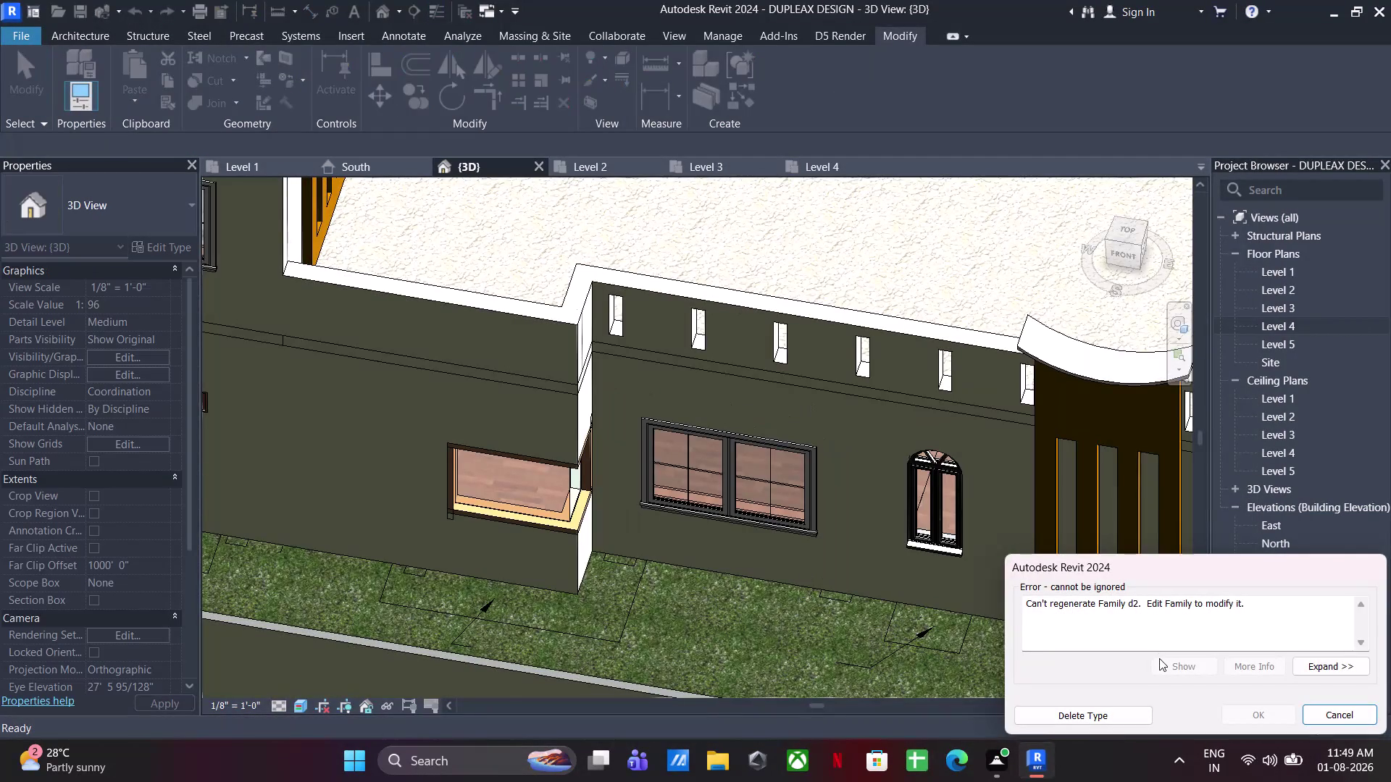
click(1354, 719)
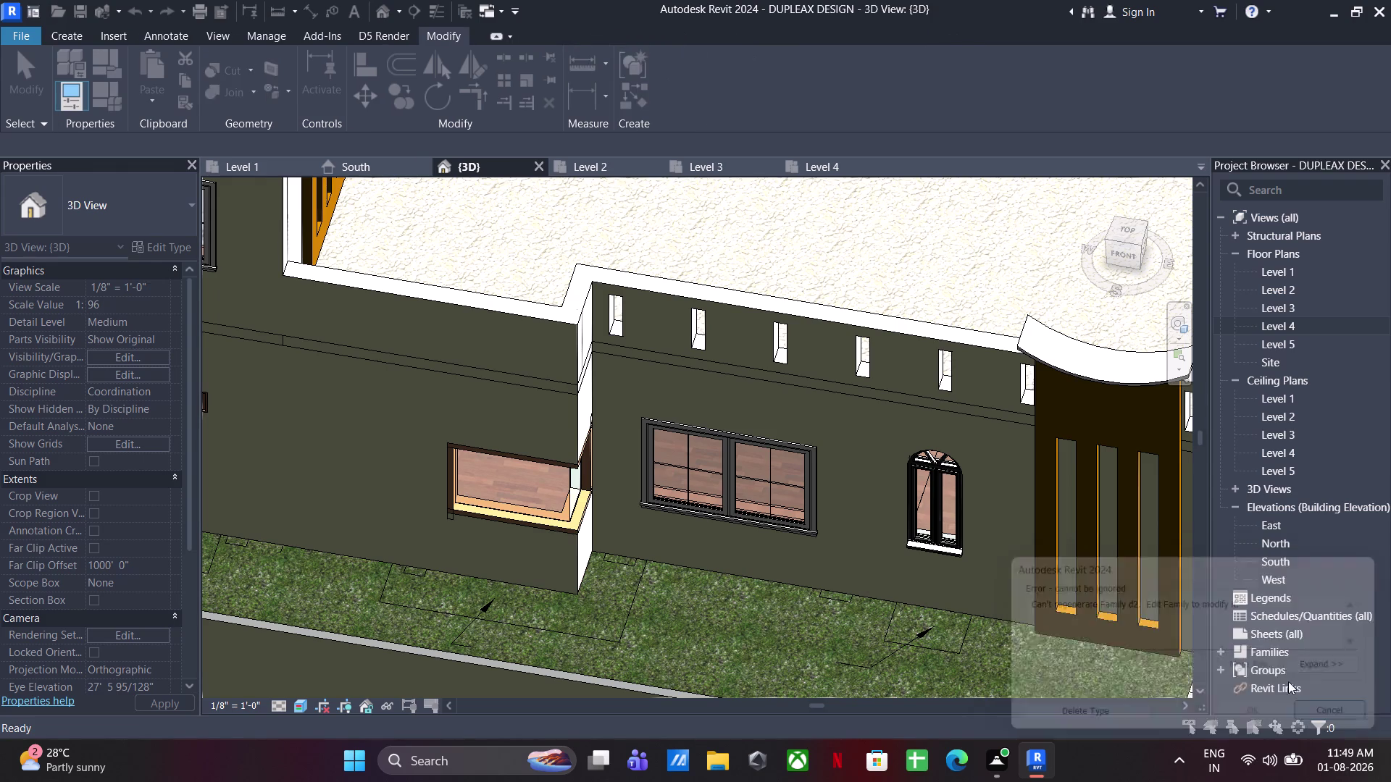
scroll(up, 3)
click(720, 423)
Adjust the fins' extrusion depth, retry finishing, and dismiss the error again.
middle_drag(750, 476, 713, 511)
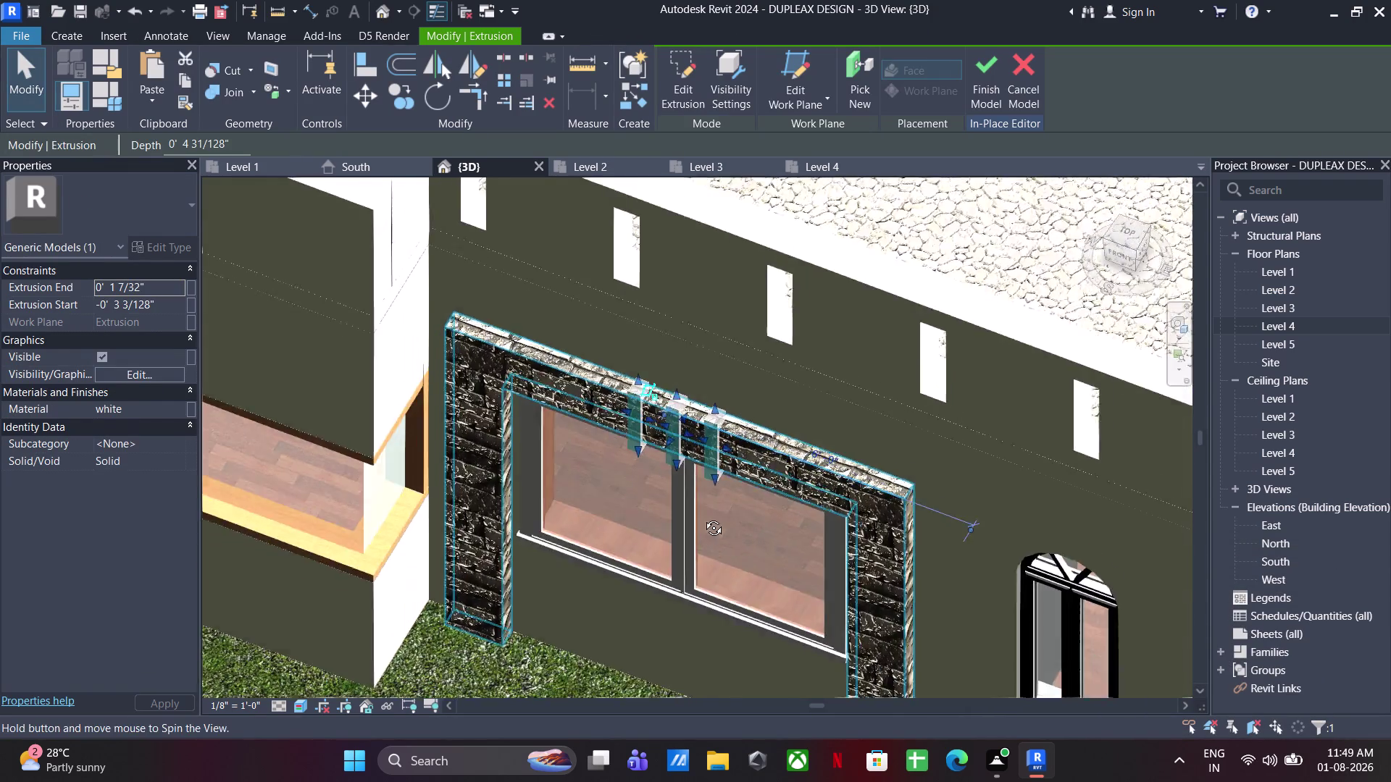
middle_drag(712, 510, 626, 541)
scroll(up, 3)
drag(695, 417, 680, 430)
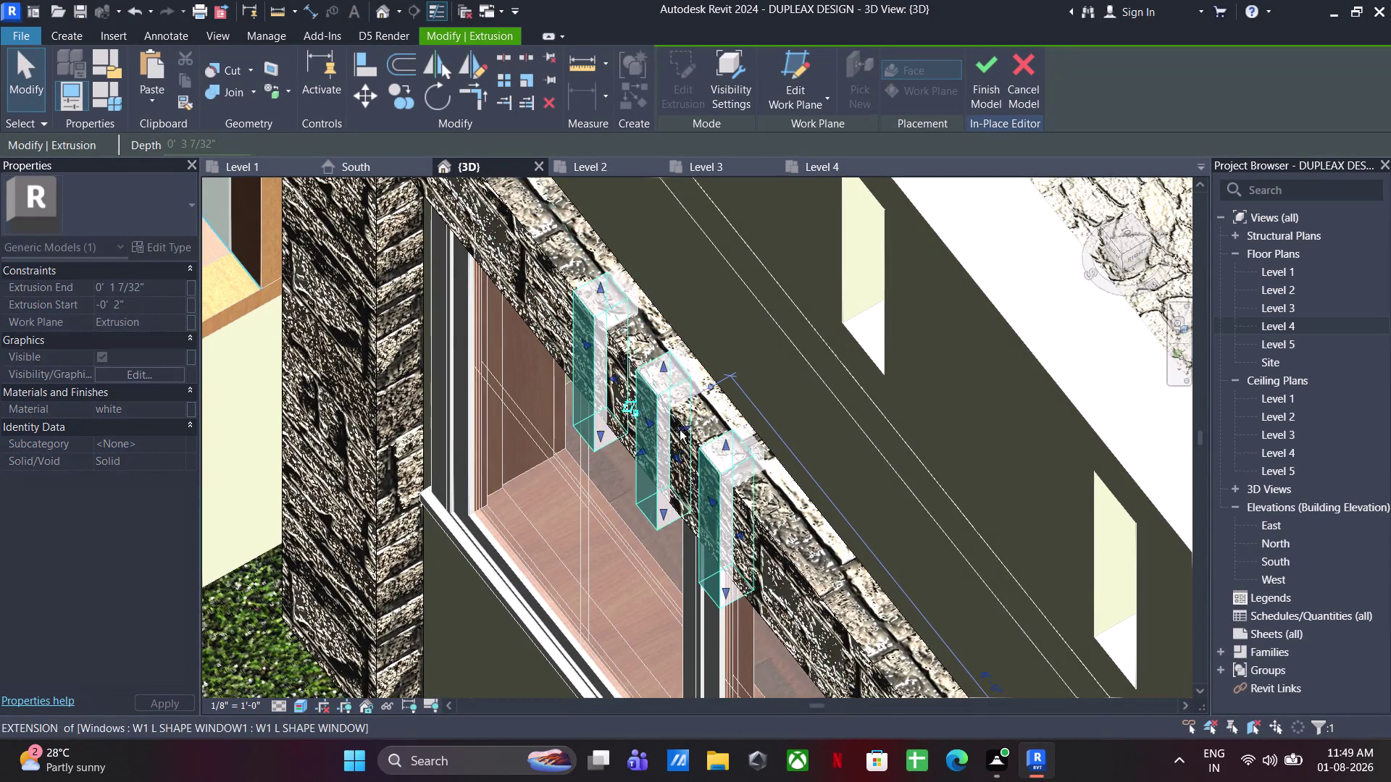
drag(680, 429, 665, 439)
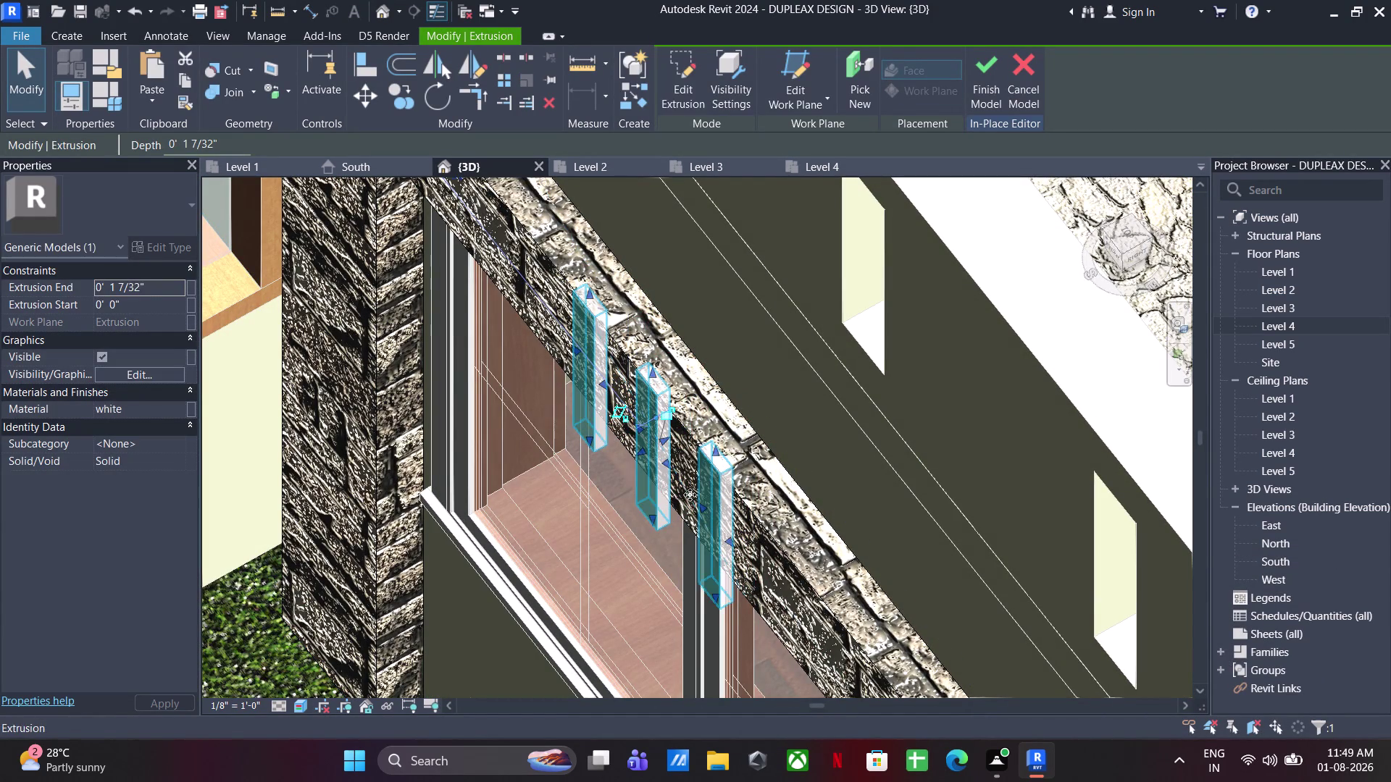
click(985, 68)
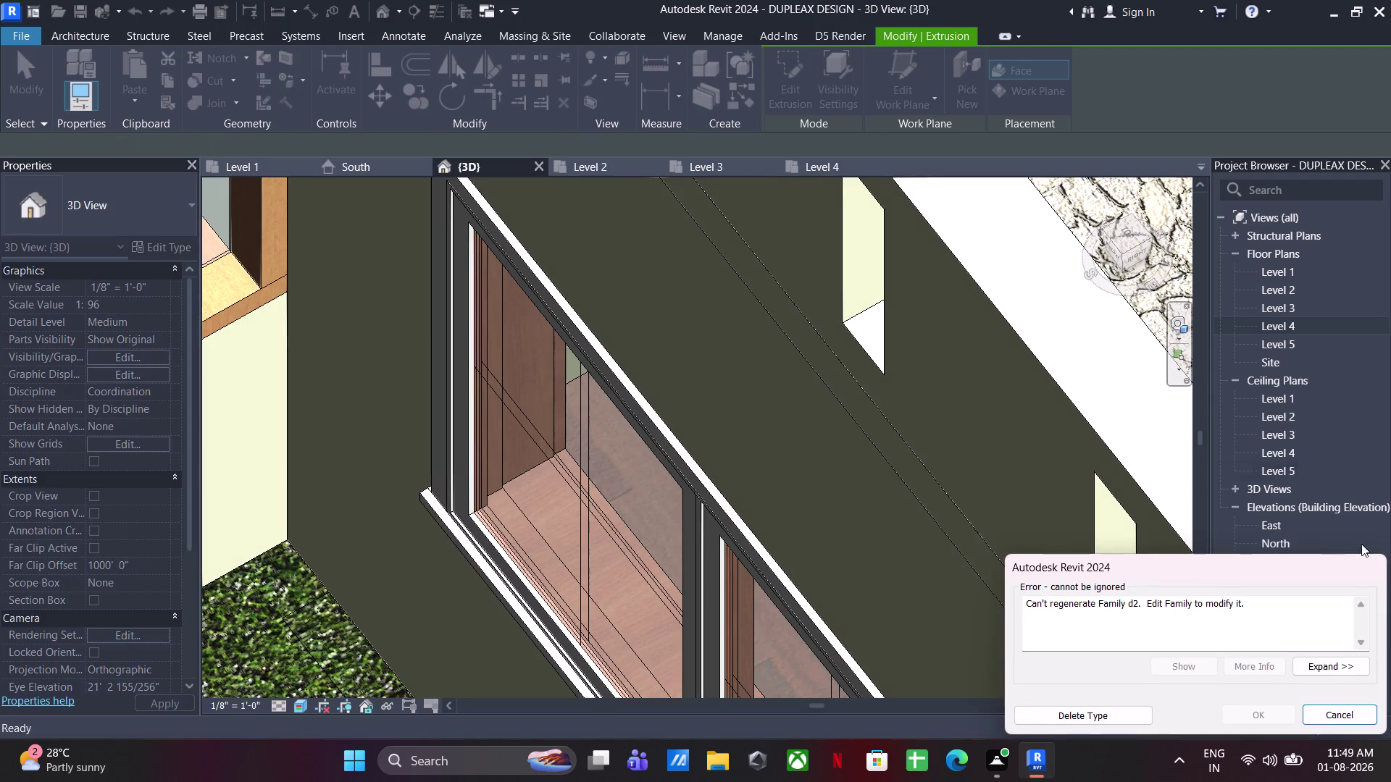
click(1342, 704)
click(1362, 714)
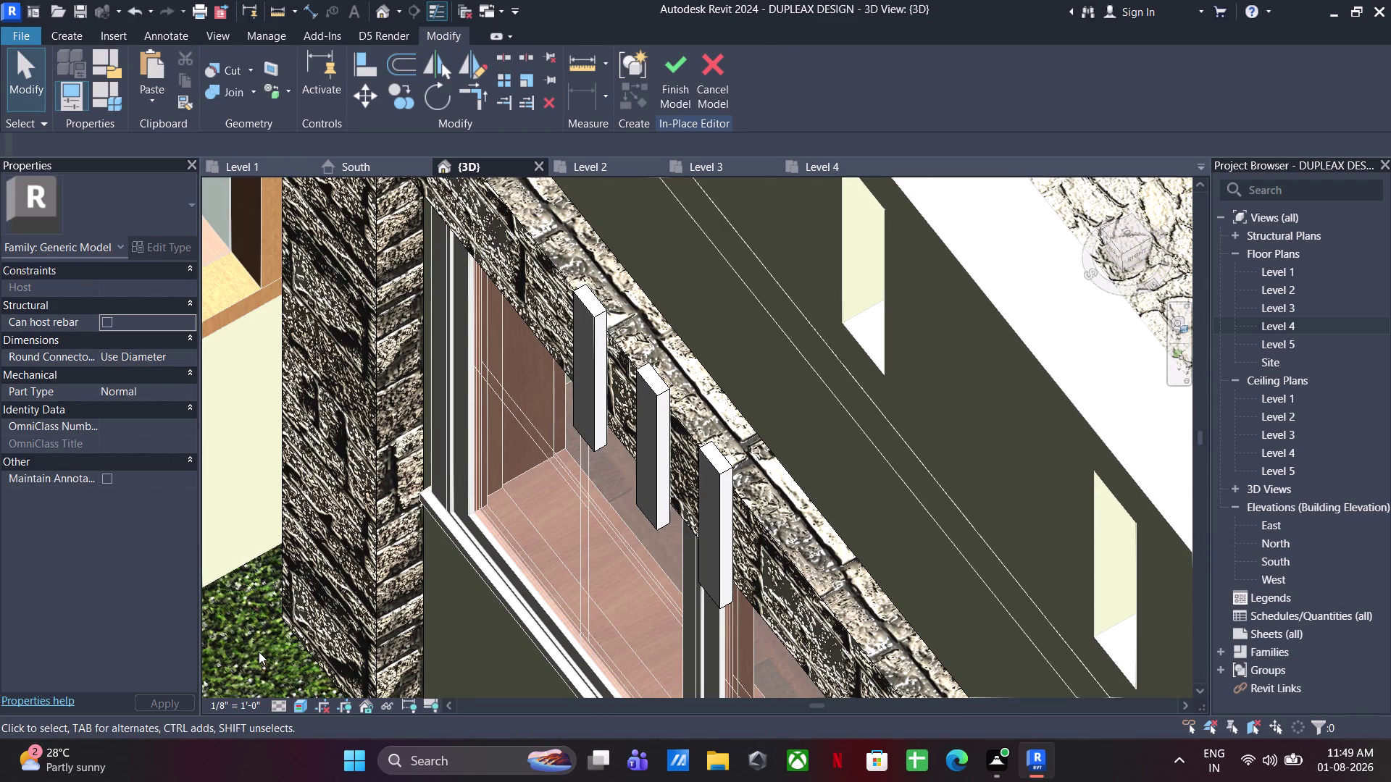
Cancel a third regeneration error and reopen the fin extrusion sketch for editing.
click(685, 70)
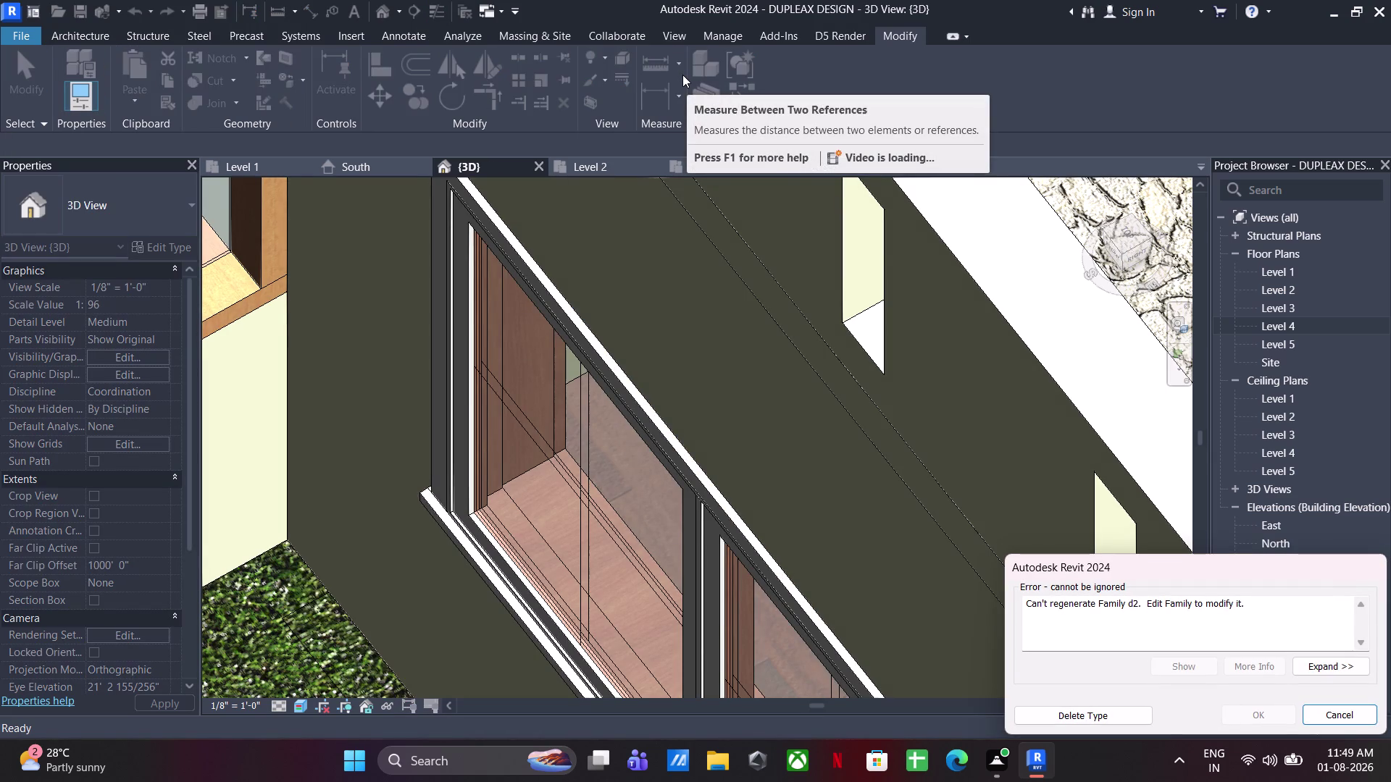
click(1343, 712)
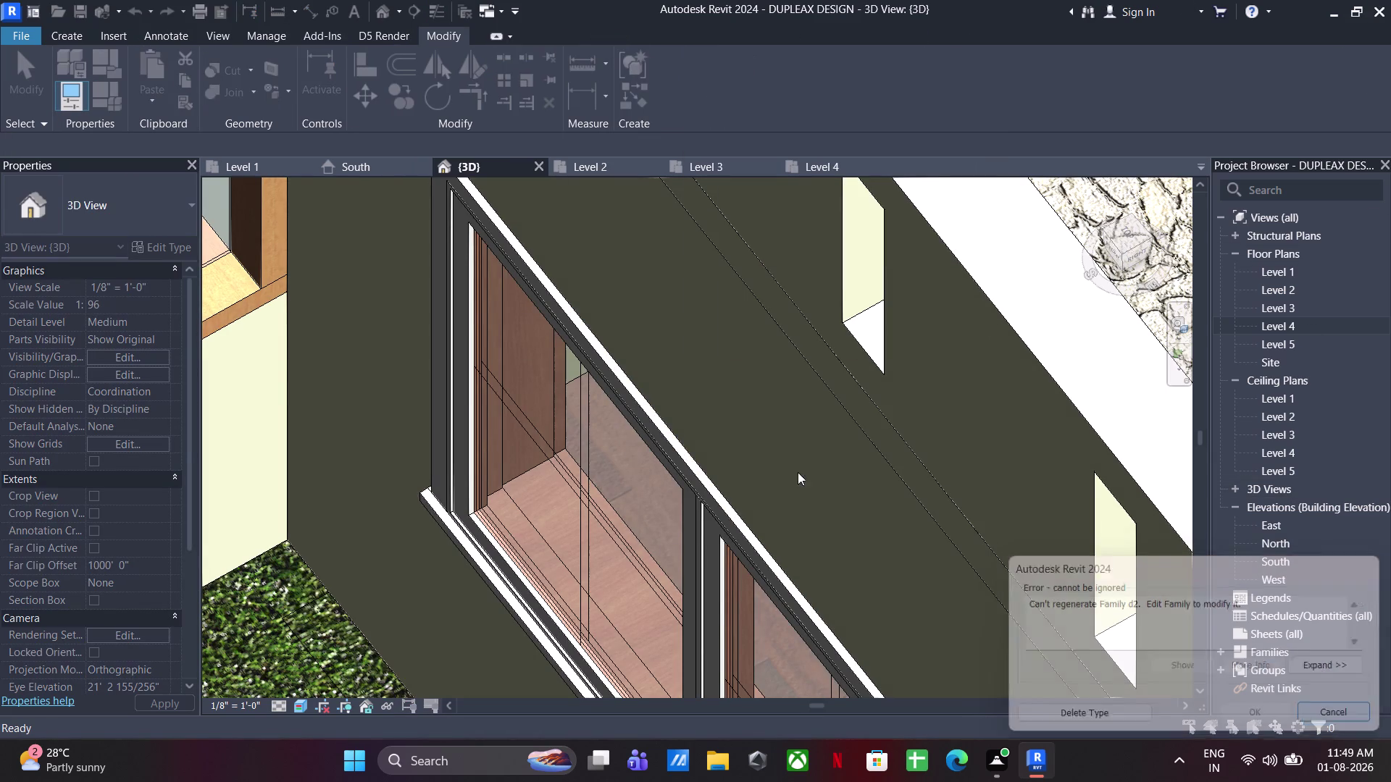
scroll(down, 3)
middle_drag(718, 415, 805, 417)
click(801, 446)
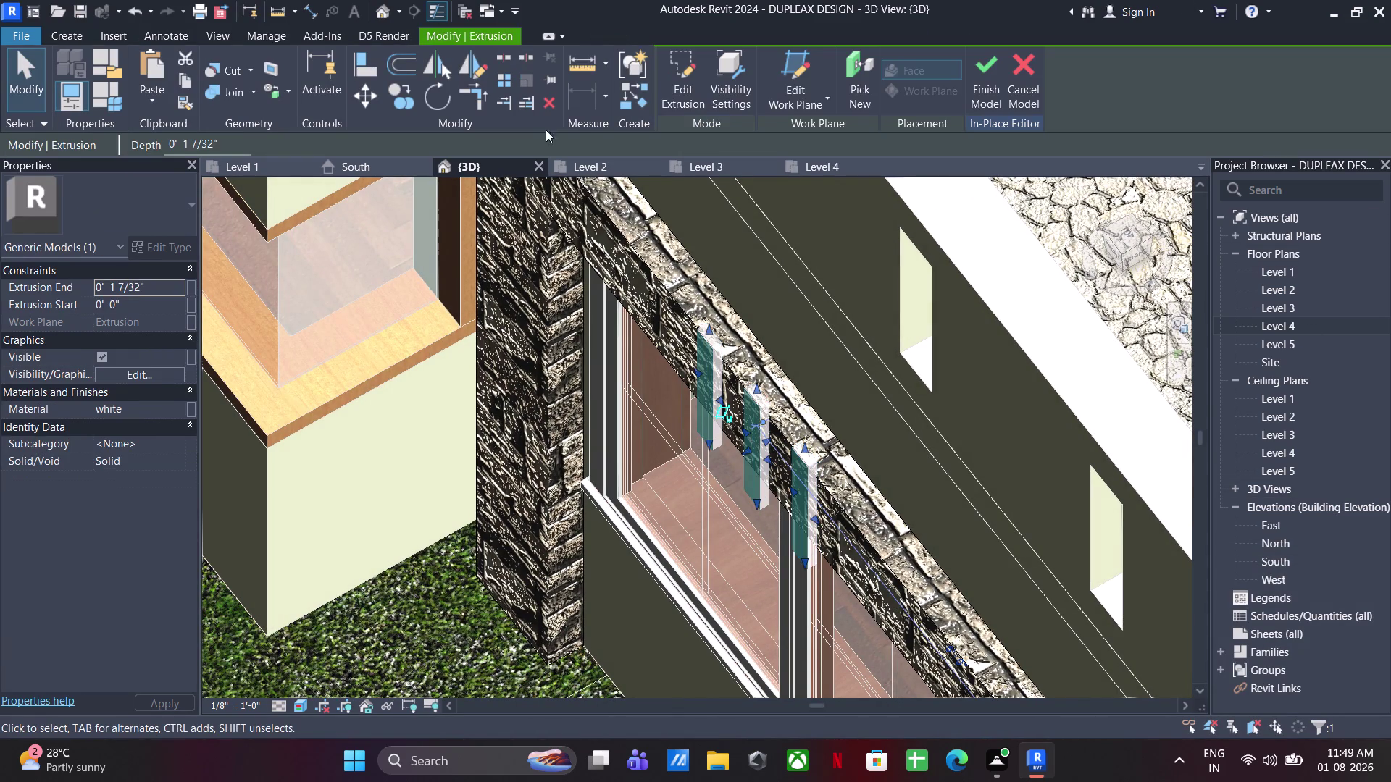
click(691, 80)
scroll(up, 3)
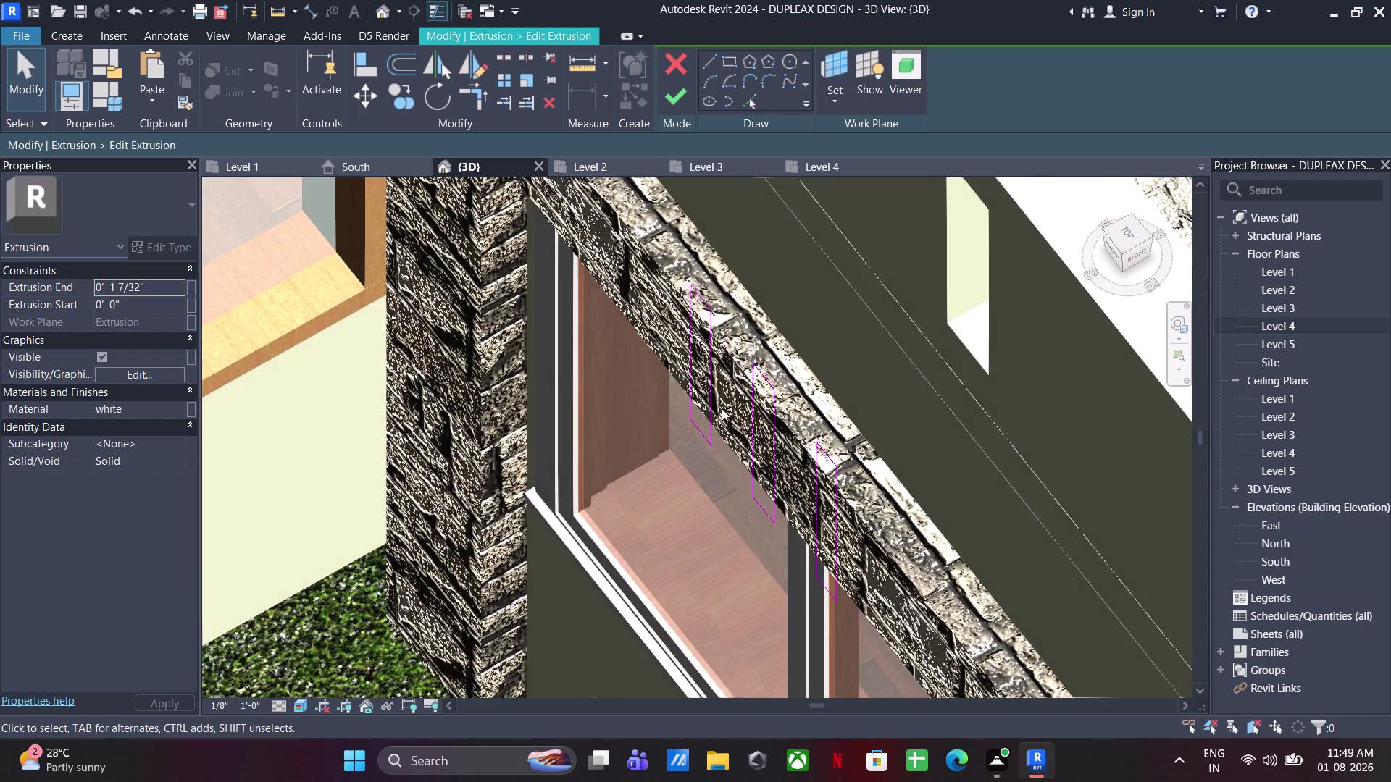
scroll(down, 3)
scroll(down, 3)
middle_drag(732, 400, 825, 410)
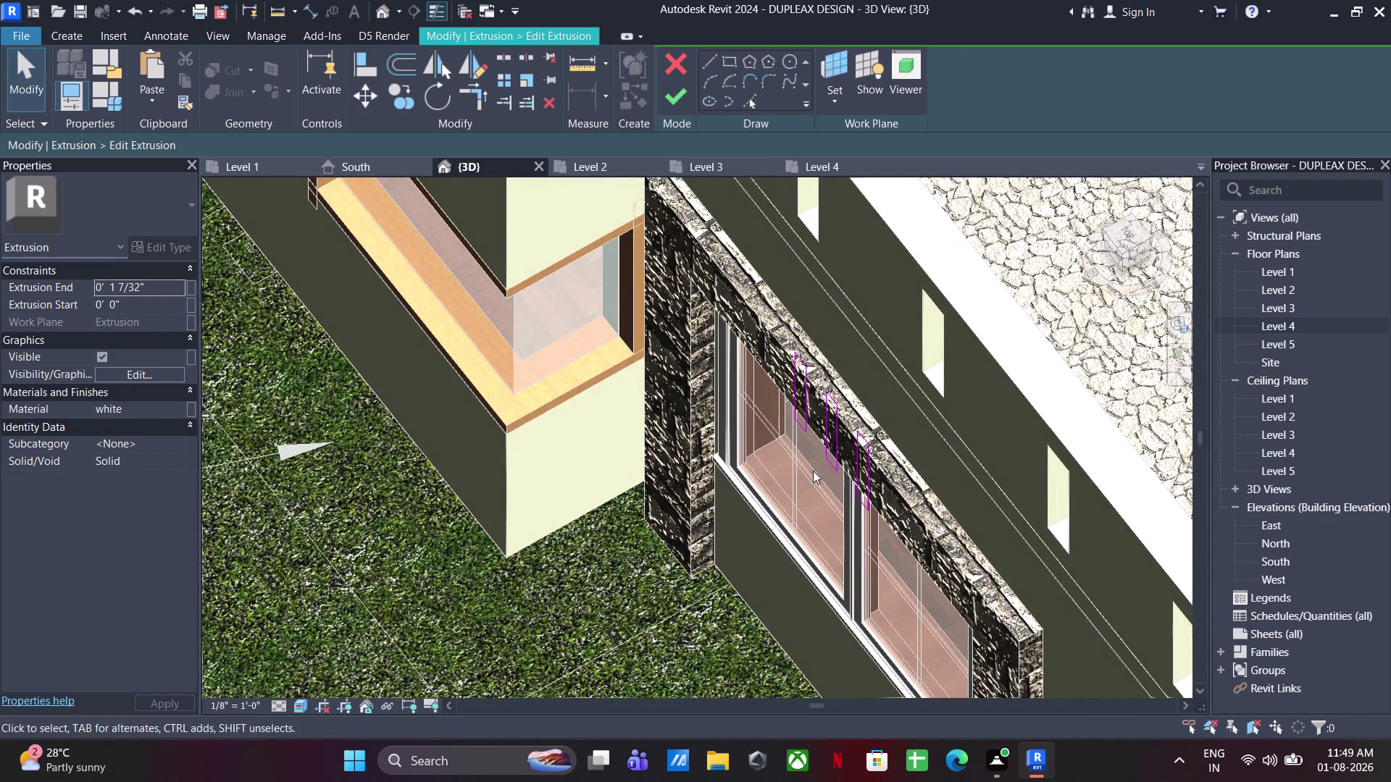
middle_drag(813, 472, 614, 303)
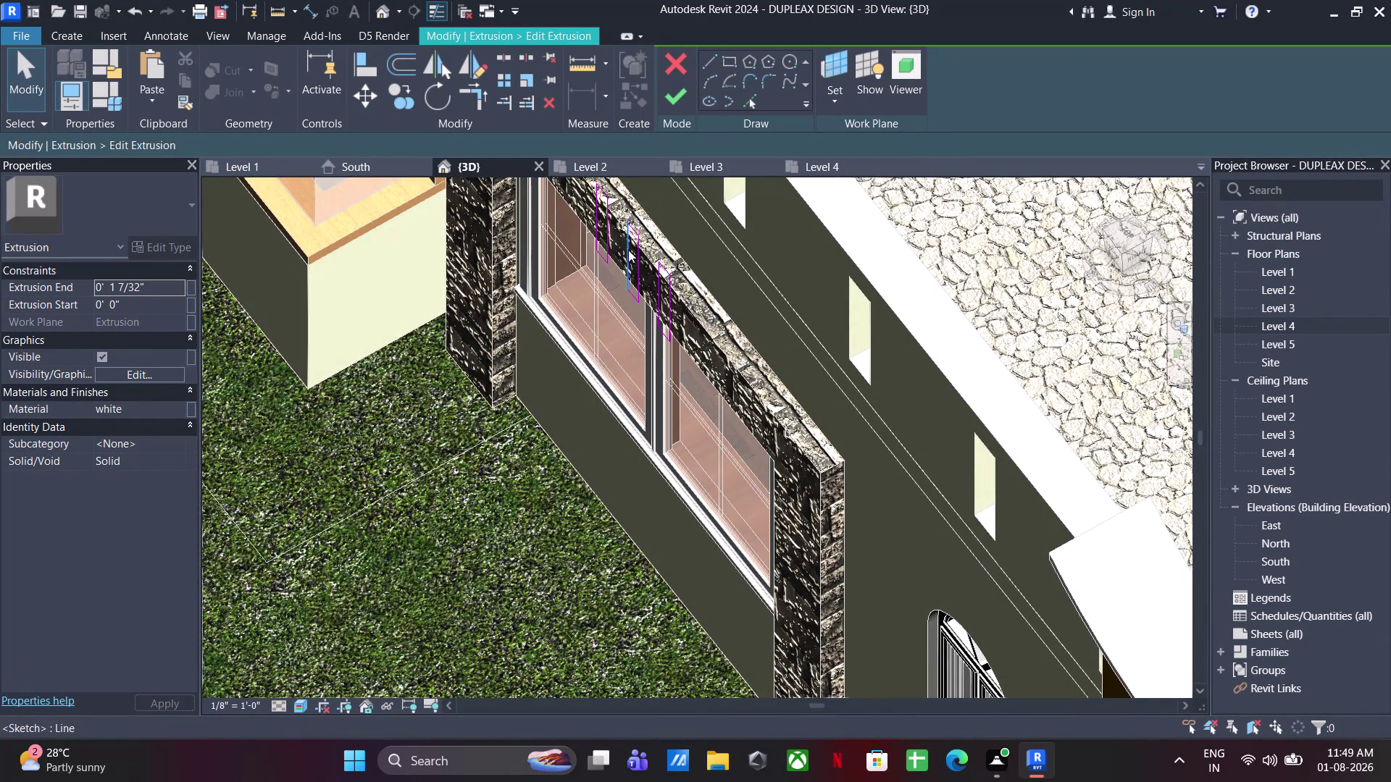
click(679, 99)
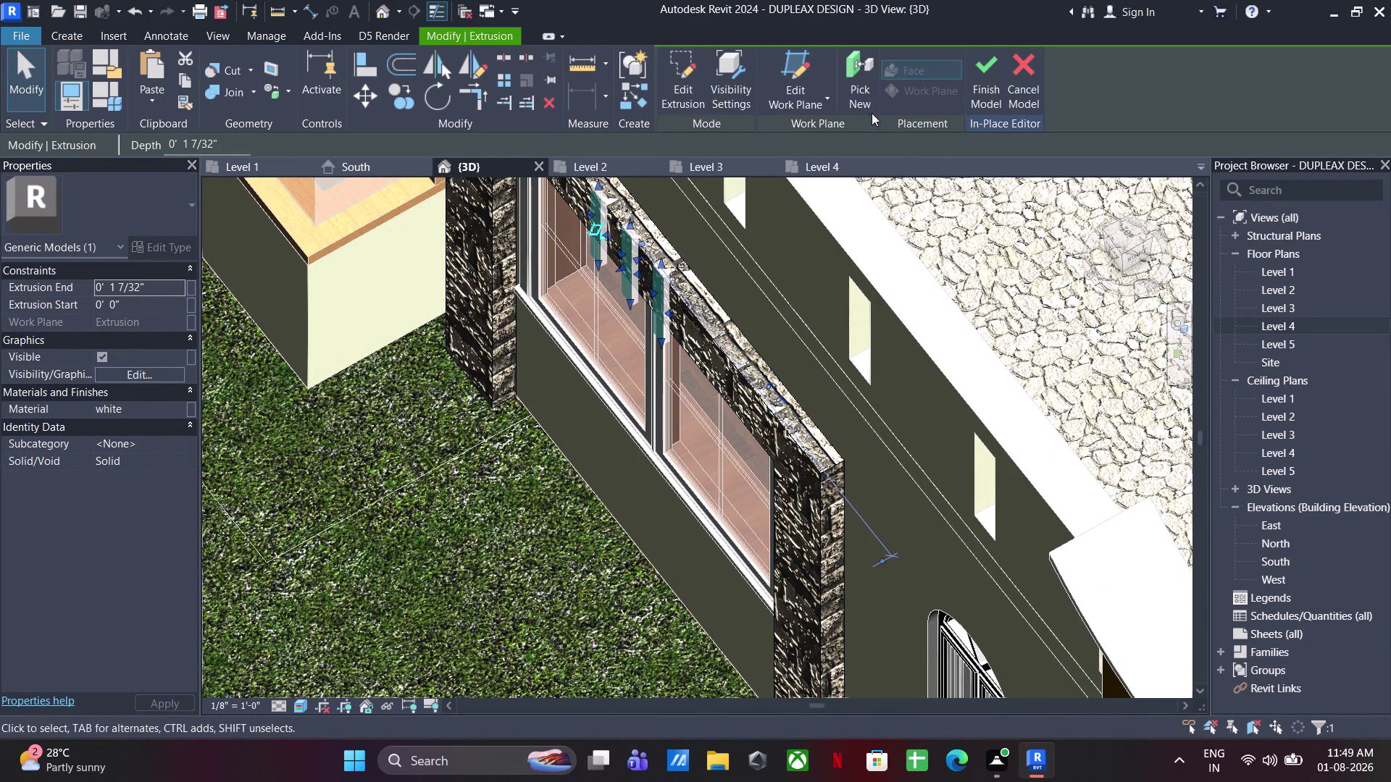
scroll(down, 3)
middle_drag(841, 290, 840, 290)
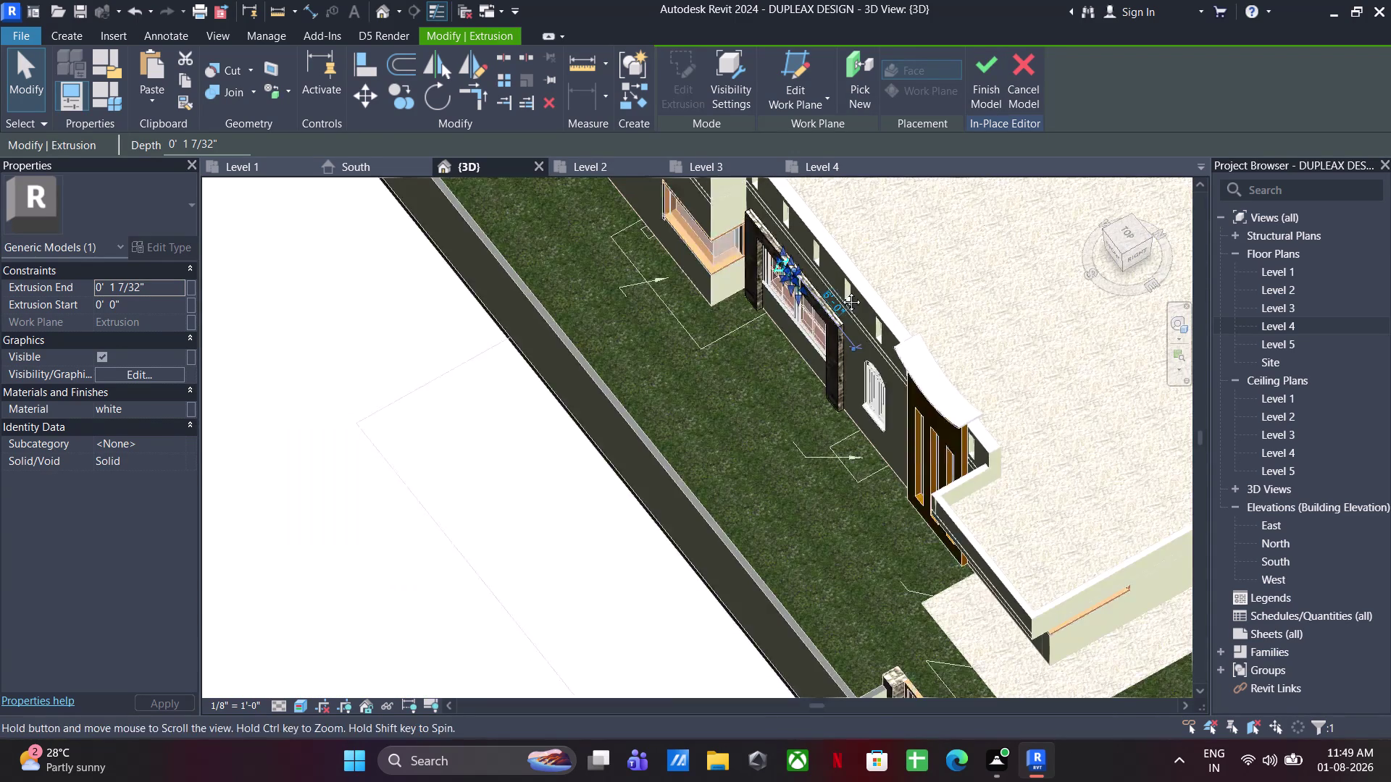
middle_drag(840, 290, 793, 360)
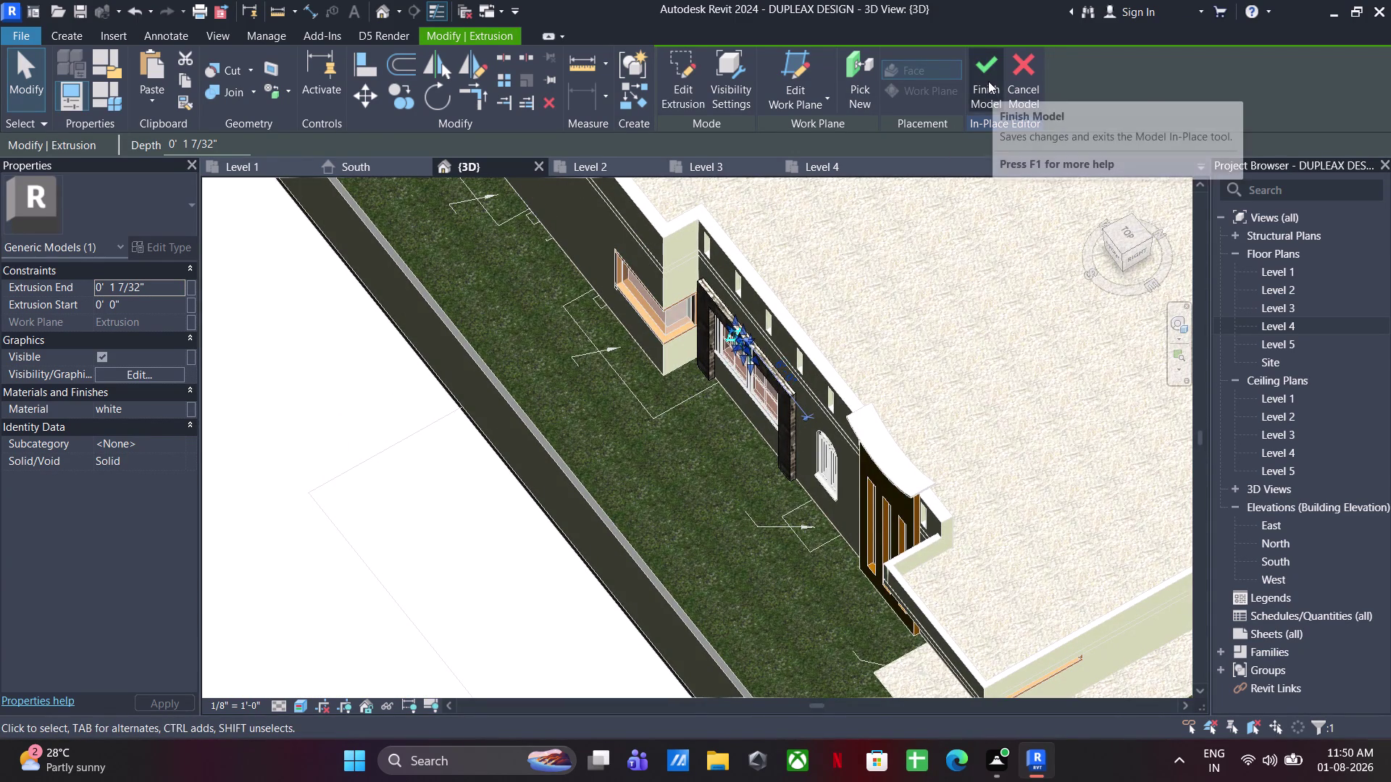
scroll(up, 3)
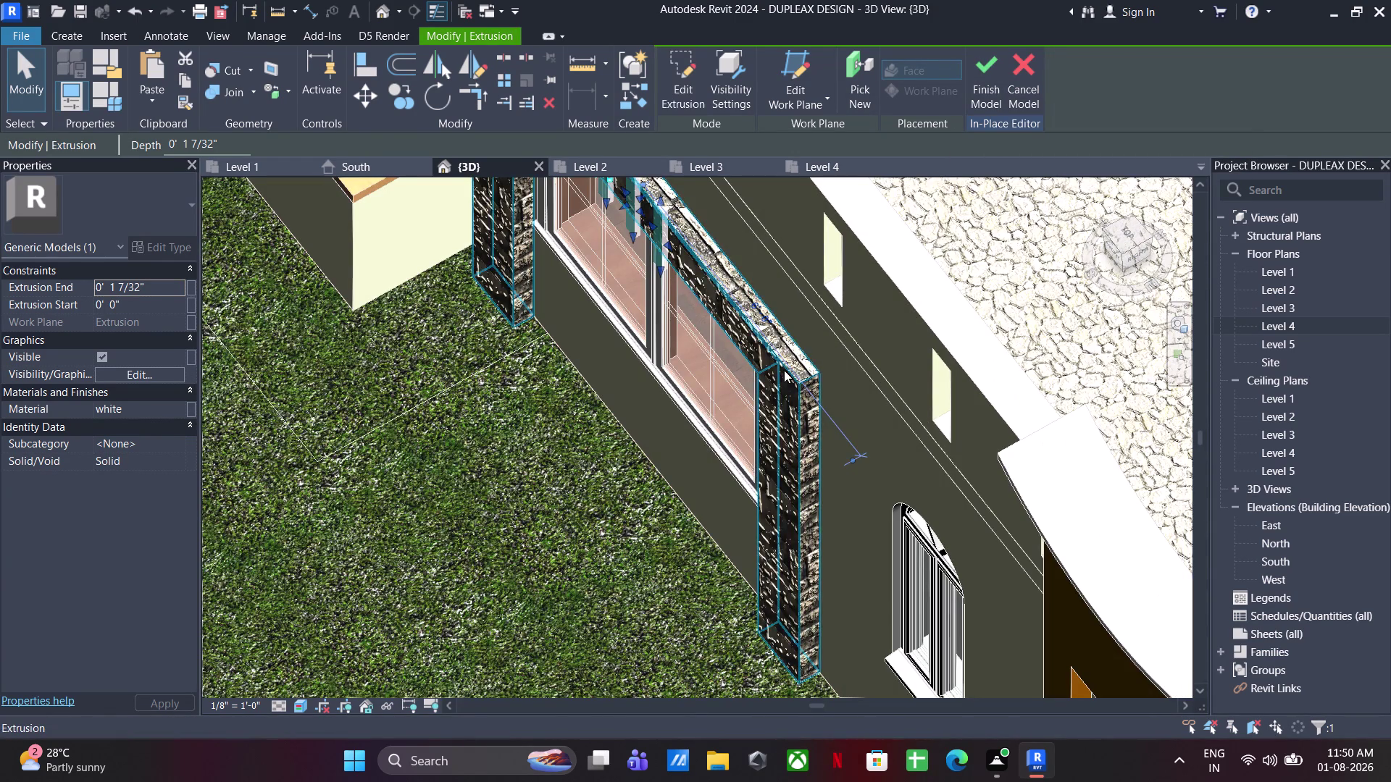
click(783, 370)
middle_drag(667, 287, 756, 459)
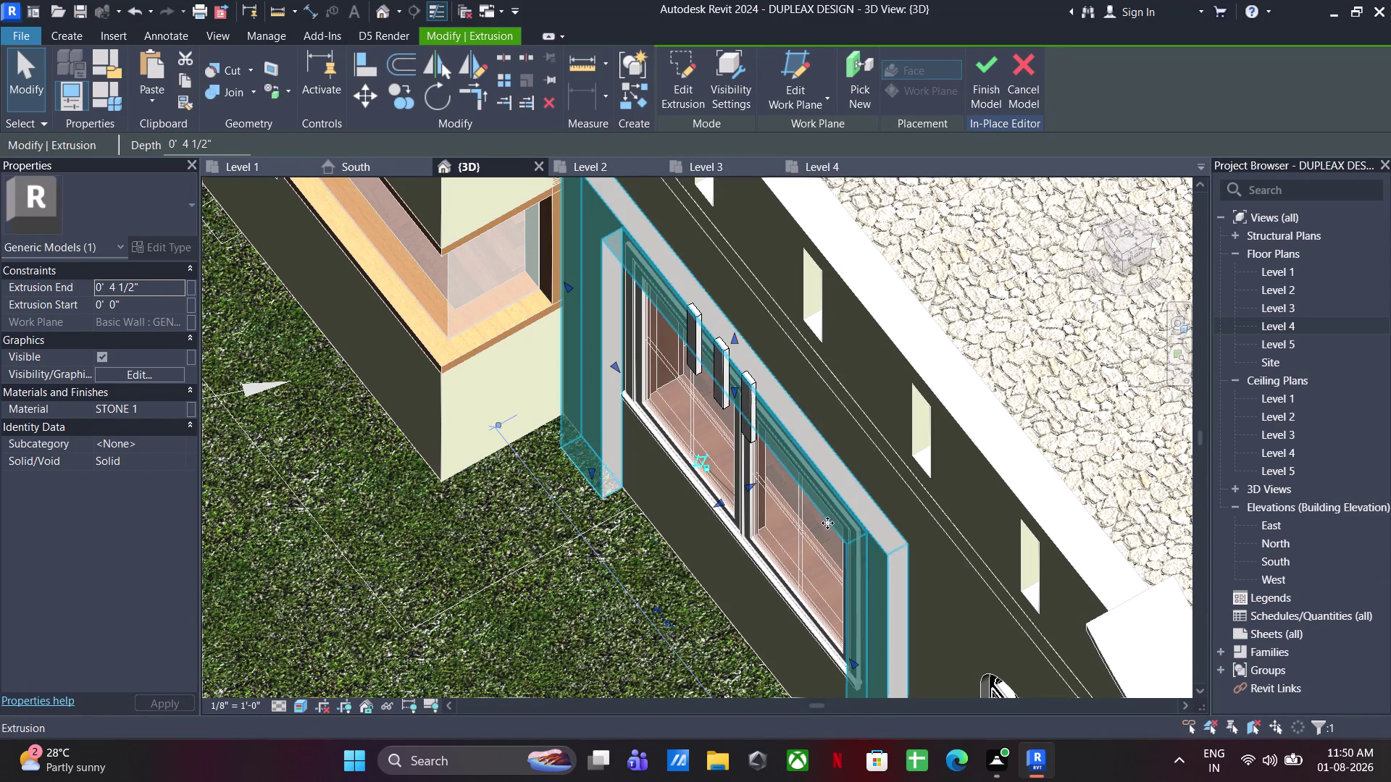
click(989, 95)
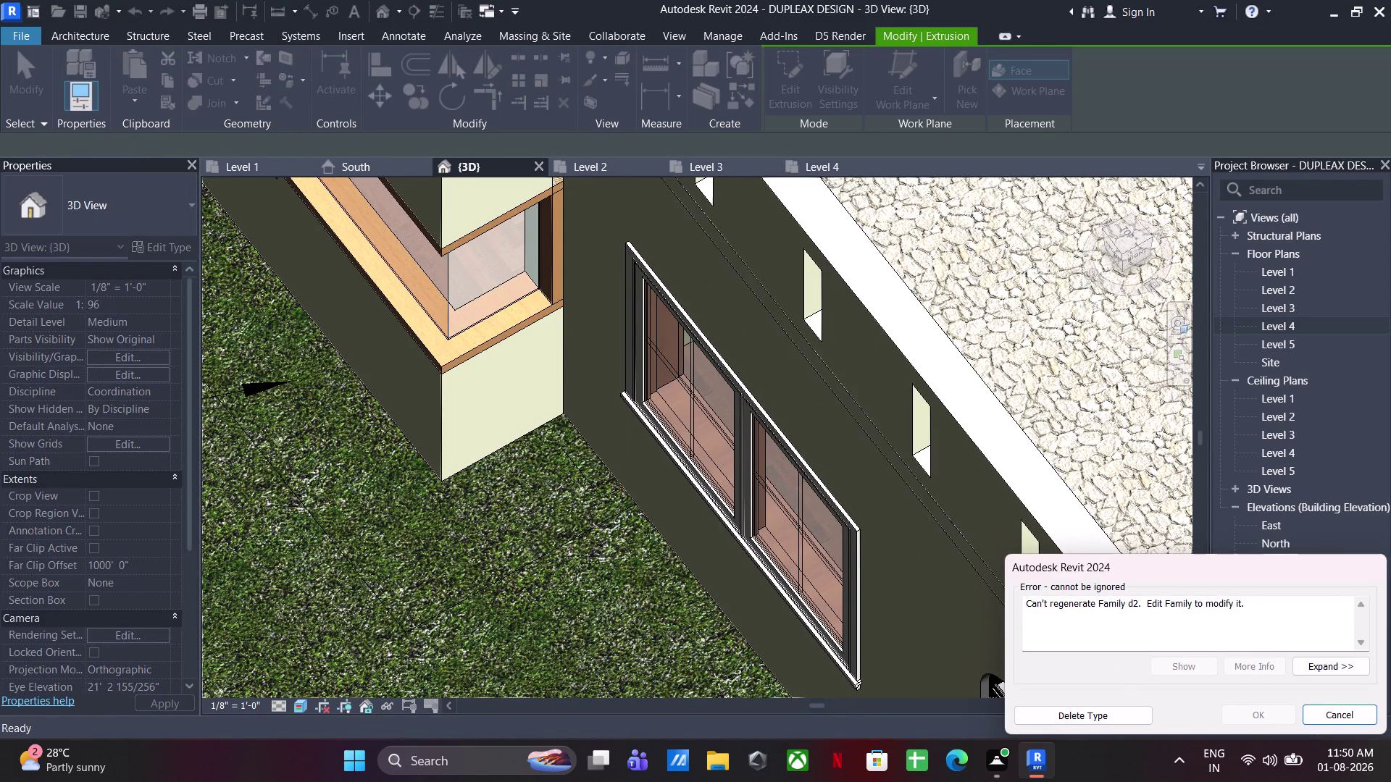
click(1343, 715)
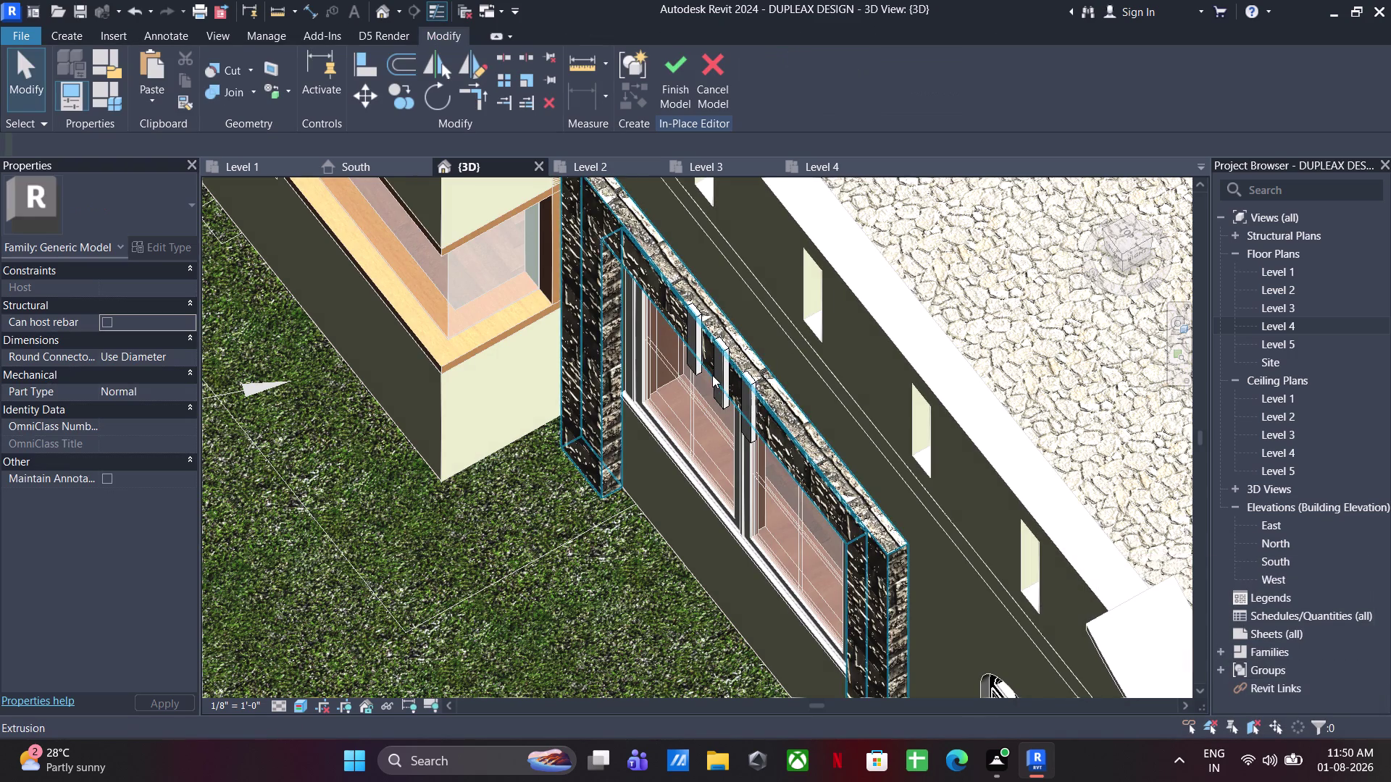
click(747, 428)
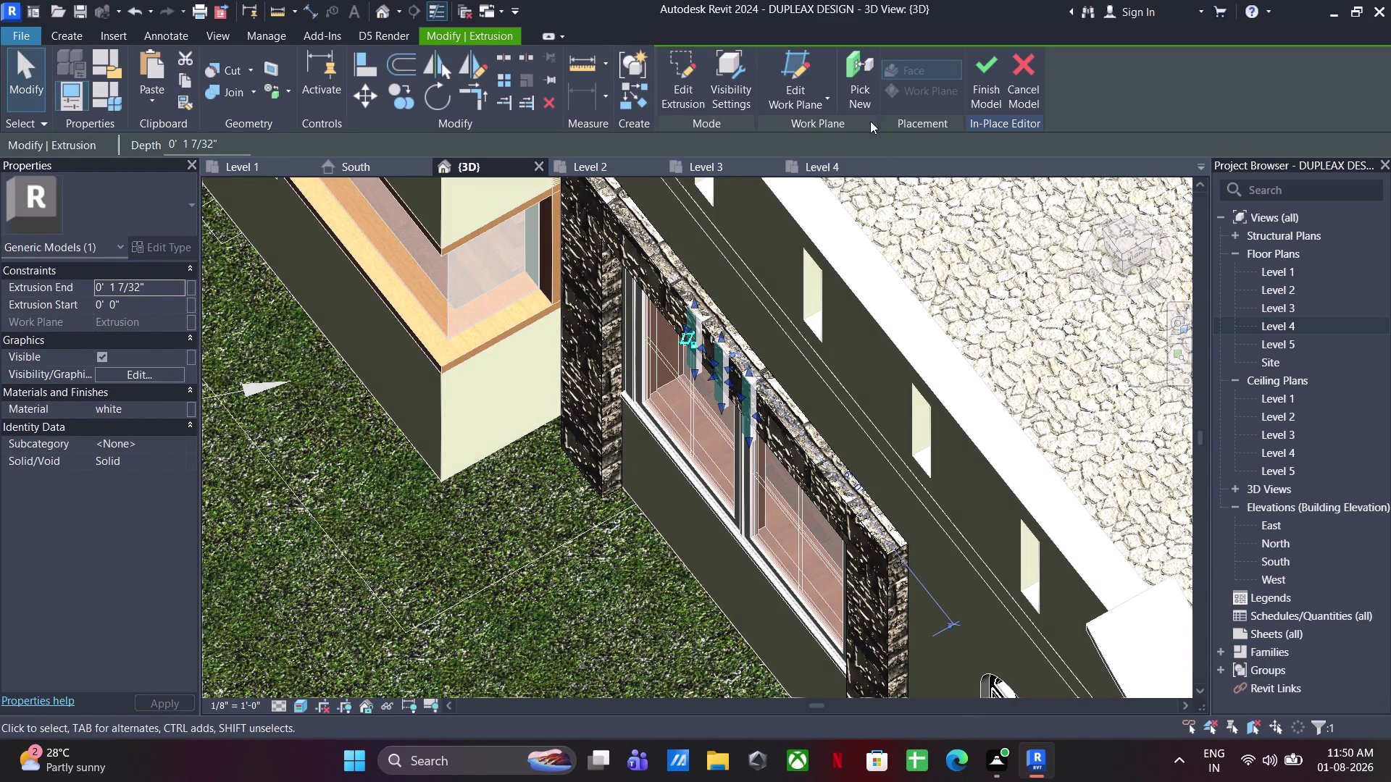
click(671, 102)
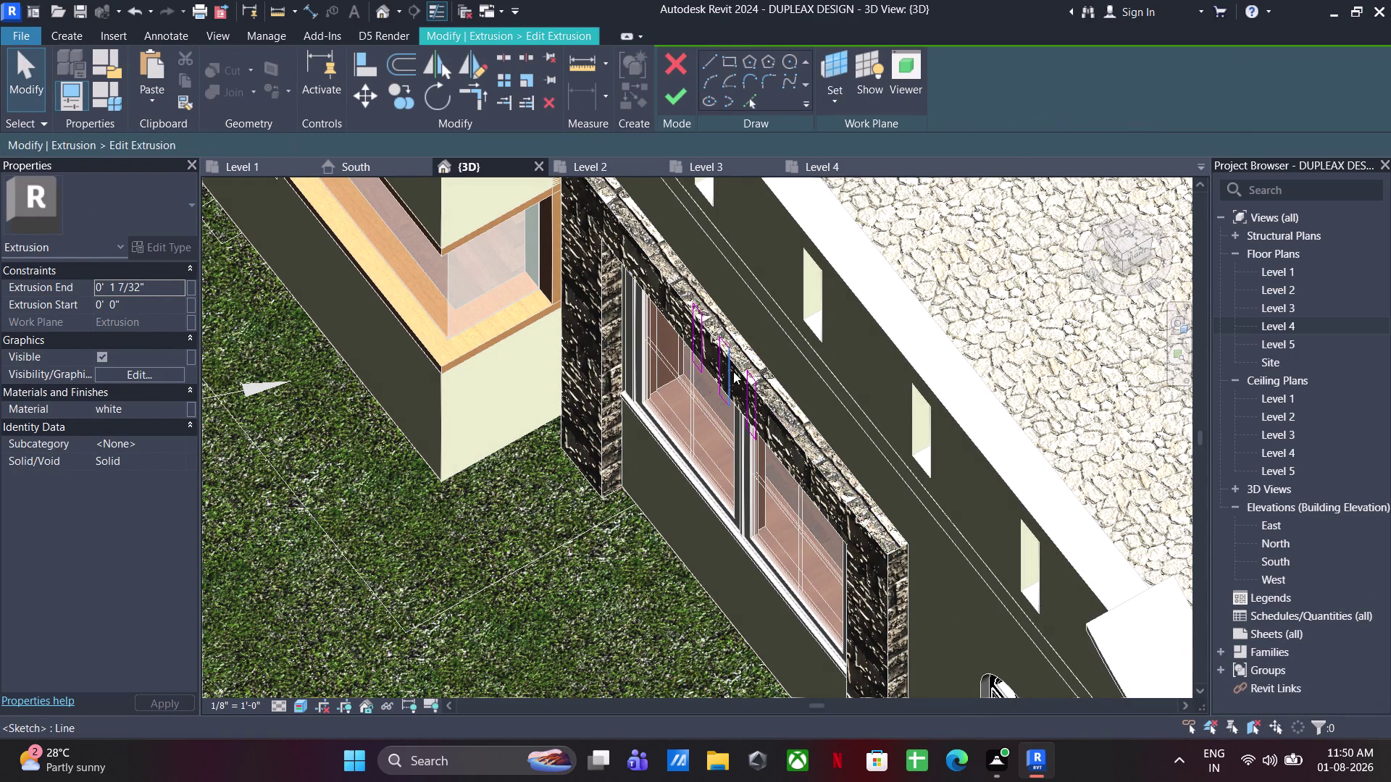
scroll(up, 3)
scroll(up, 3)
scroll(up, 3)
scroll(up, 3)
scroll(up, 3)
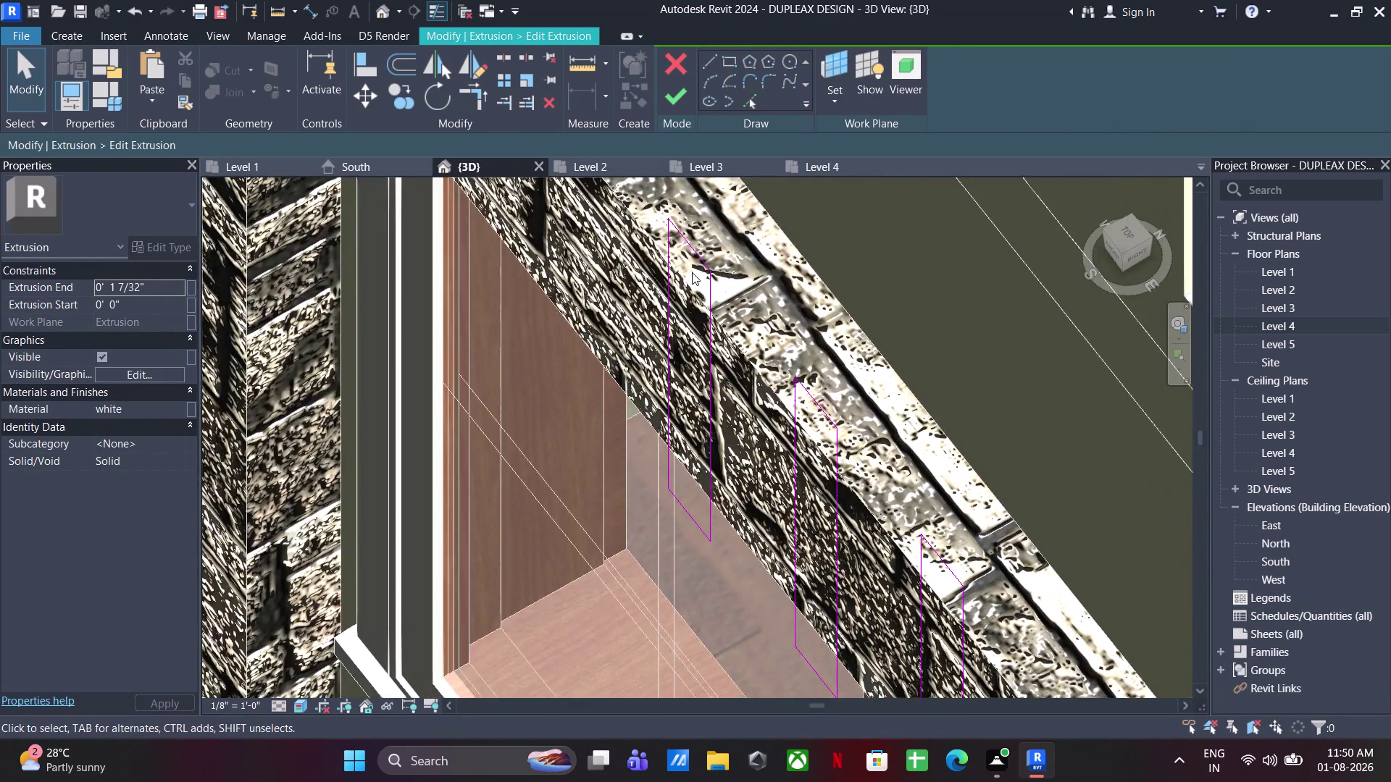
scroll(down, 3)
click(285, 702)
click(288, 690)
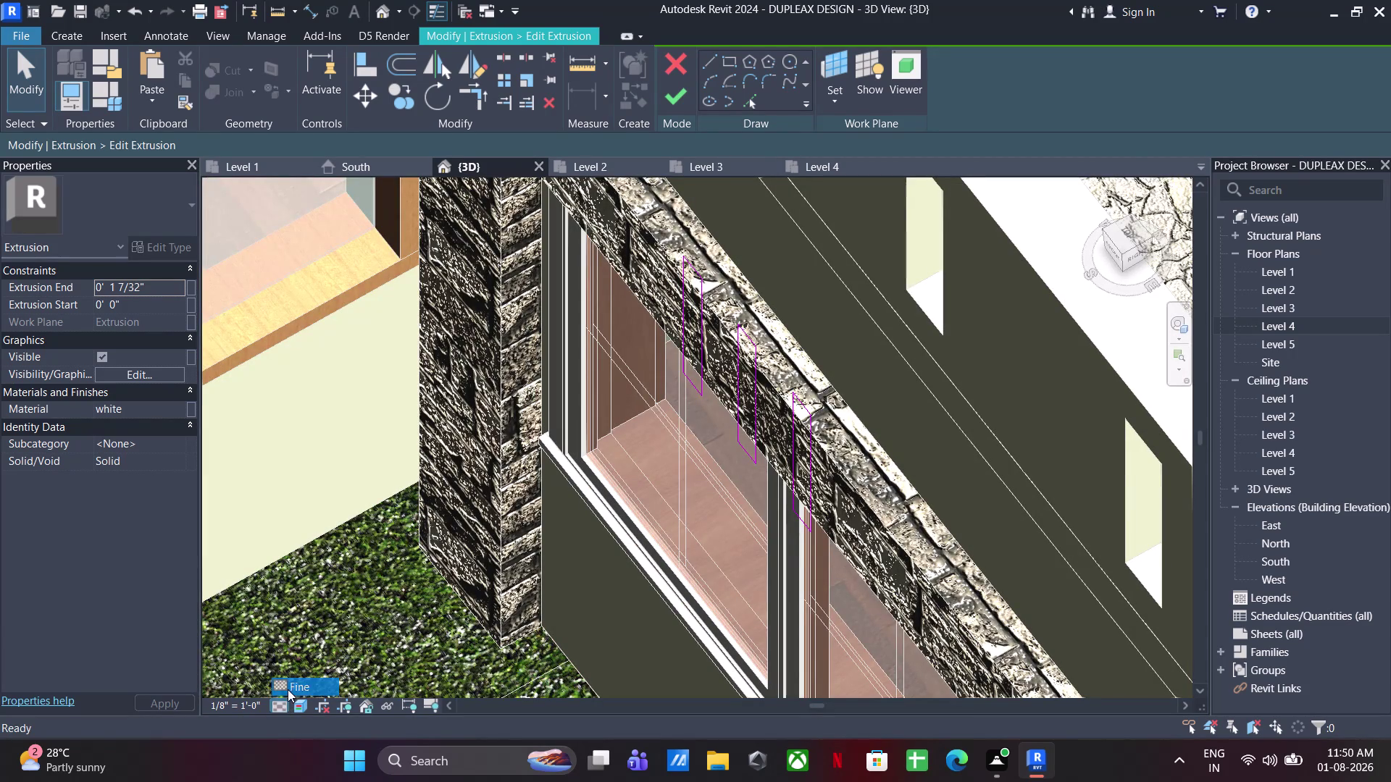
Switch the view to wireframe and delete all twelve fin sketch lines.
click(290, 698)
click(297, 706)
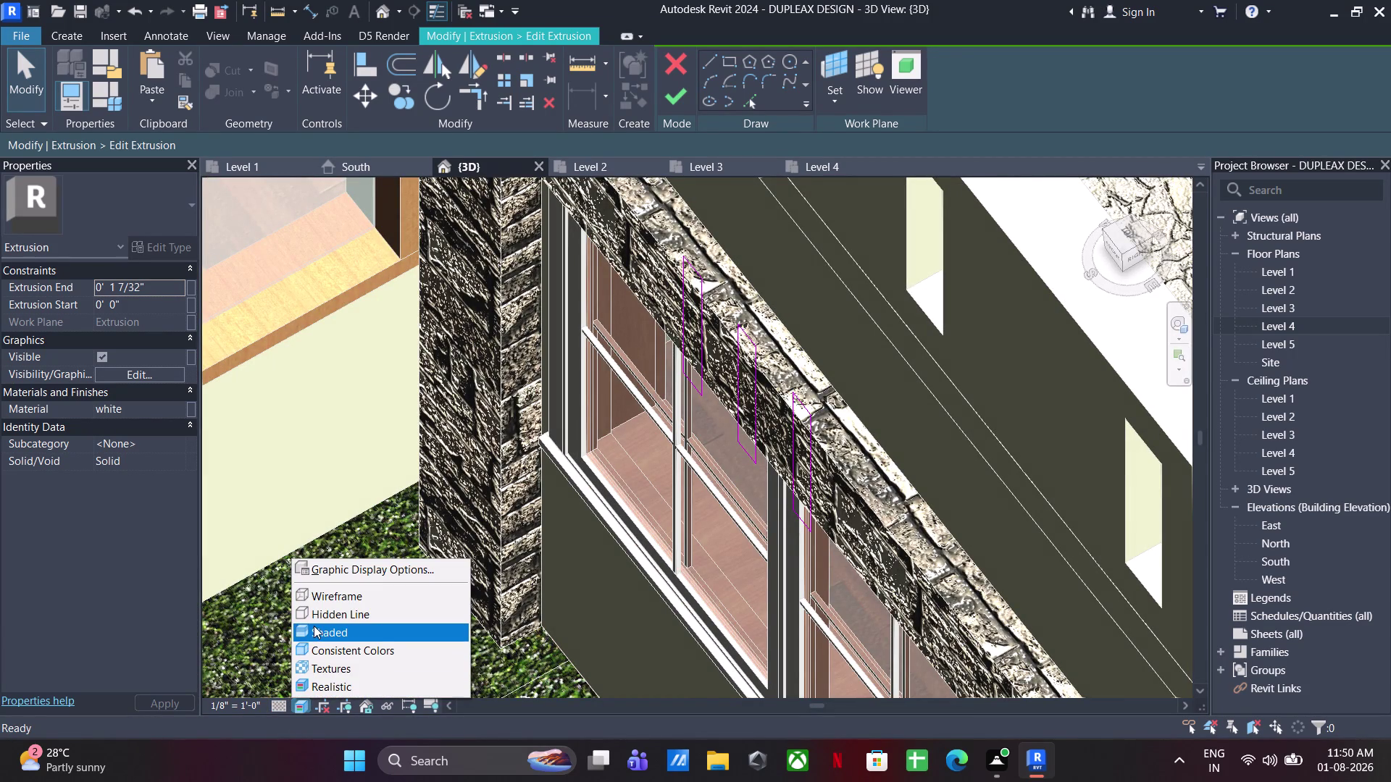
click(317, 615)
middle_drag(666, 391, 643, 430)
scroll(down, 3)
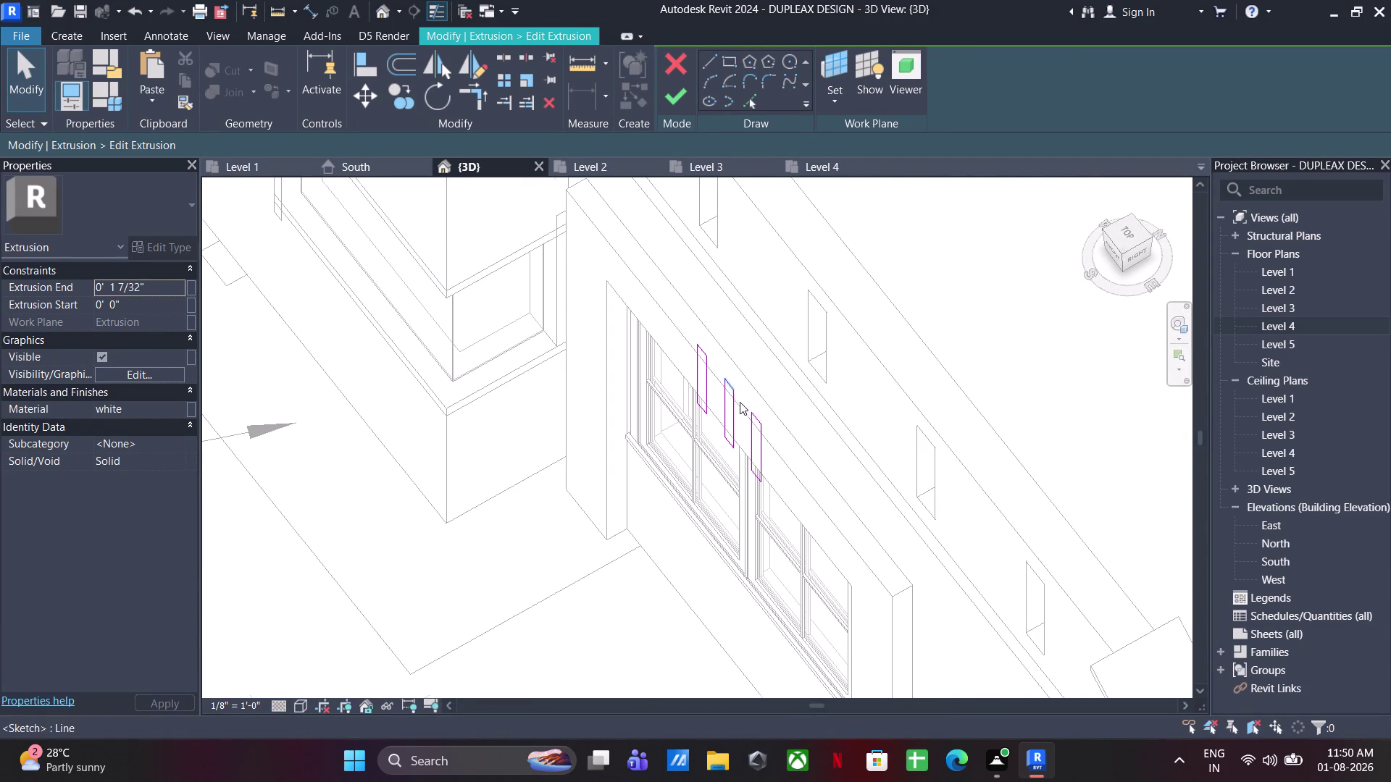
drag(654, 330, 805, 484)
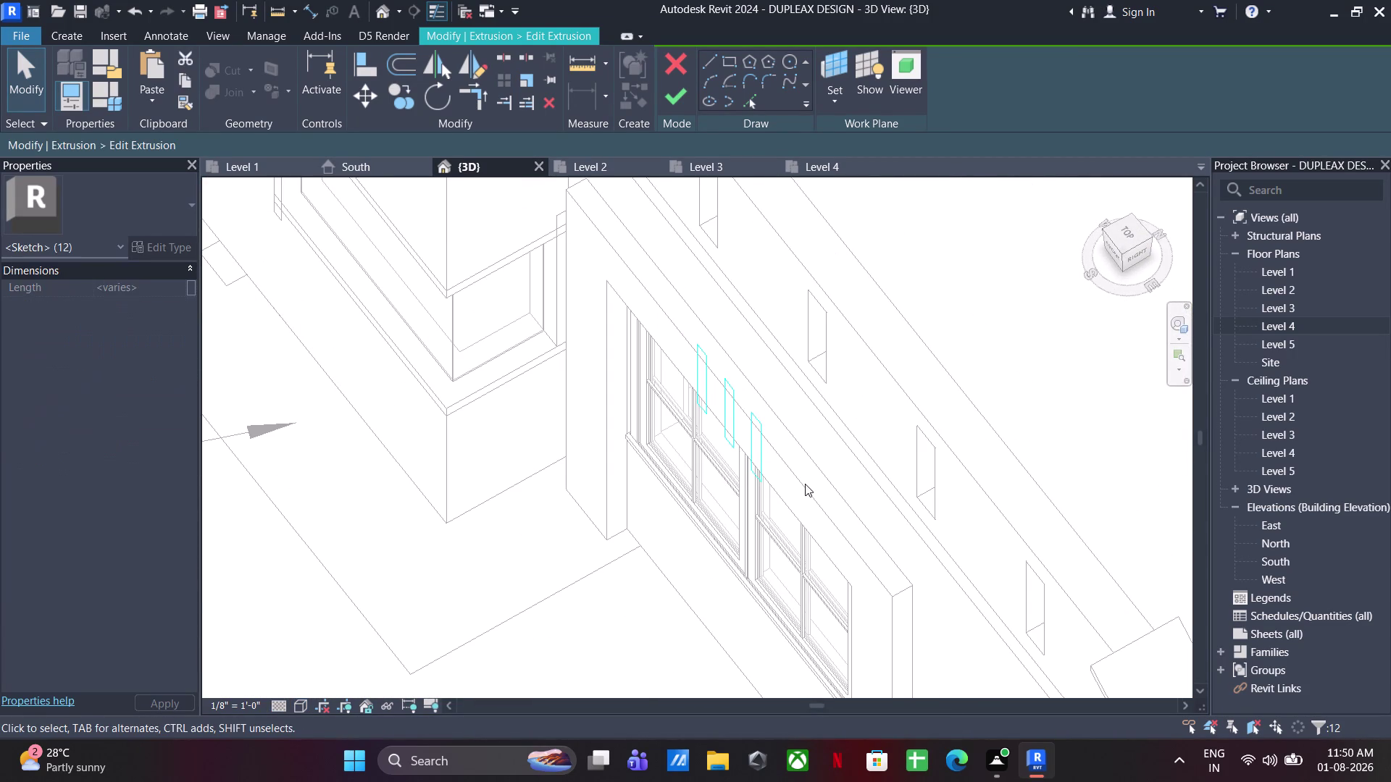
key(Delete)
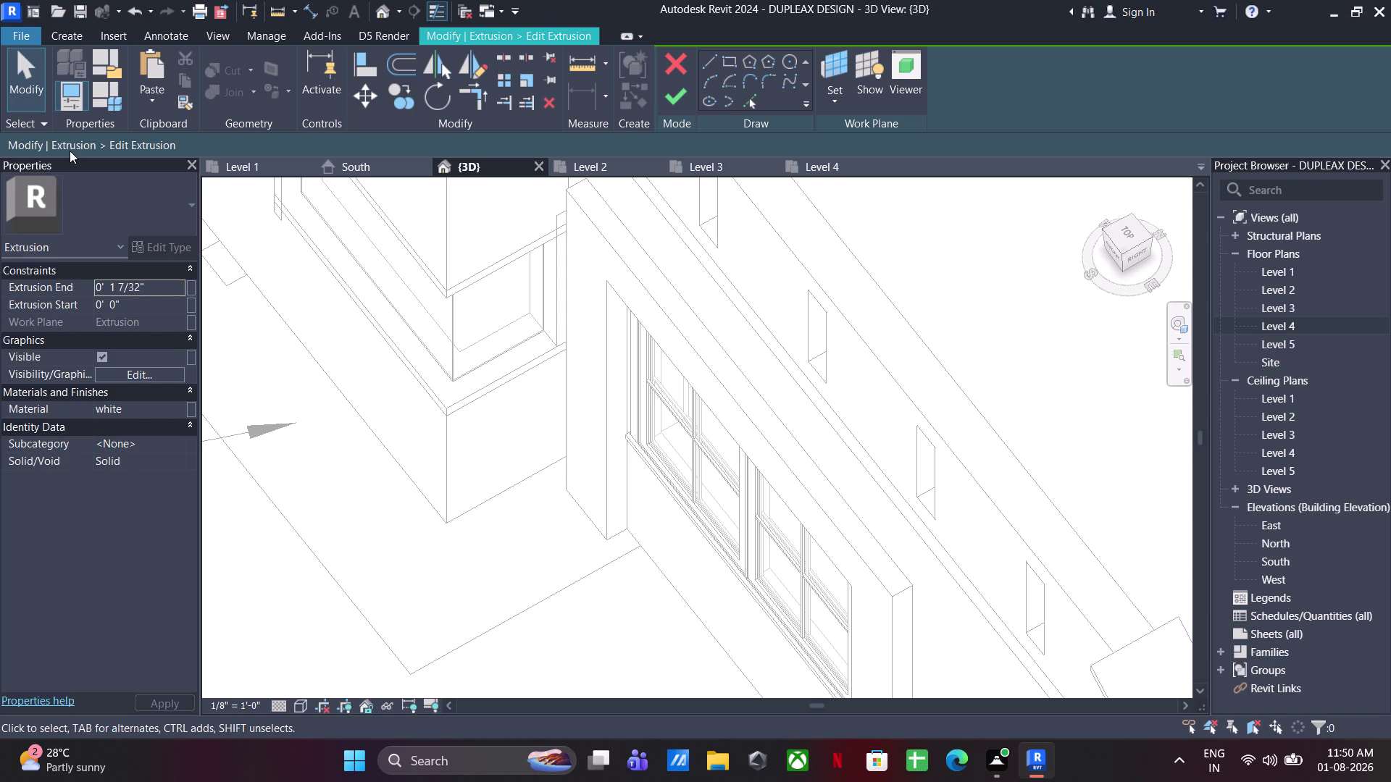
Pick the wall face as work plane and sketch one fin rectangle above the window.
click(56, 29)
click(1055, 99)
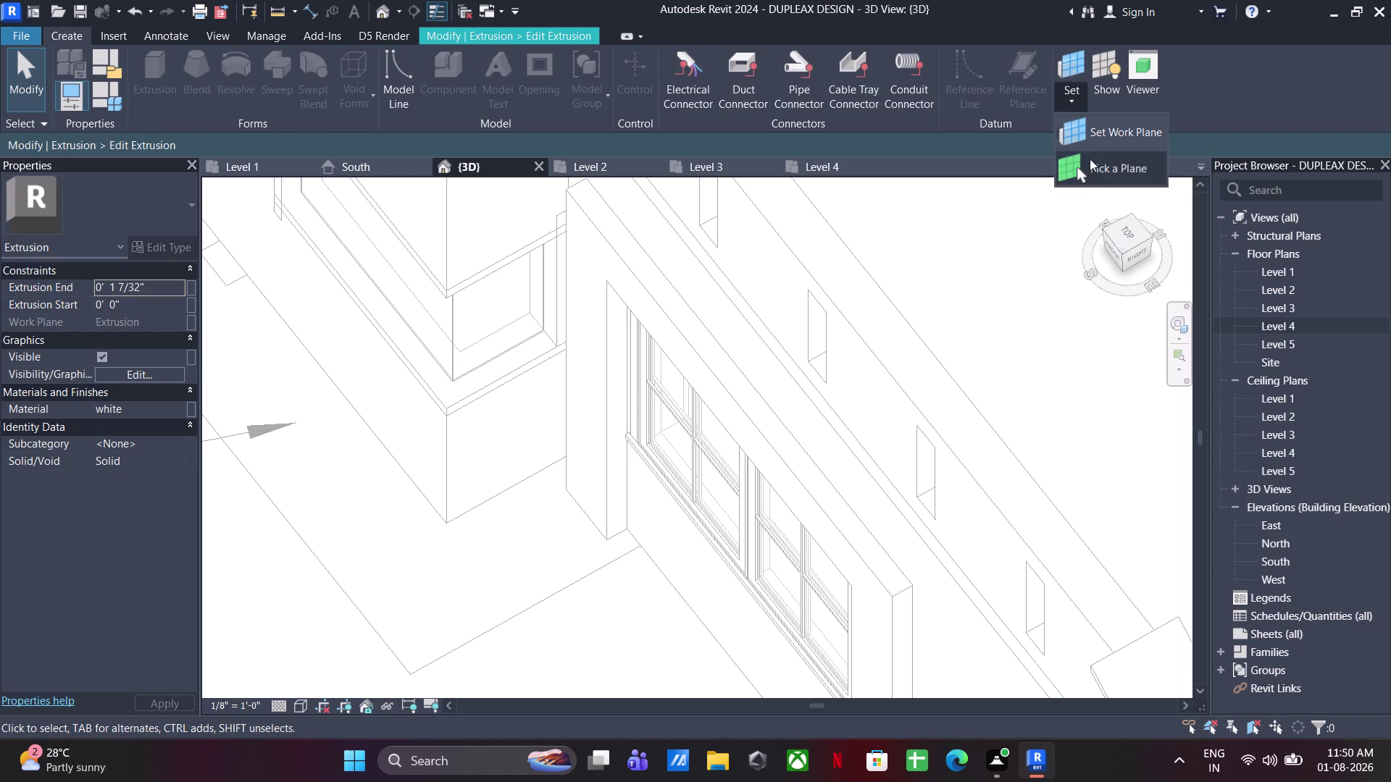
click(1098, 172)
click(756, 458)
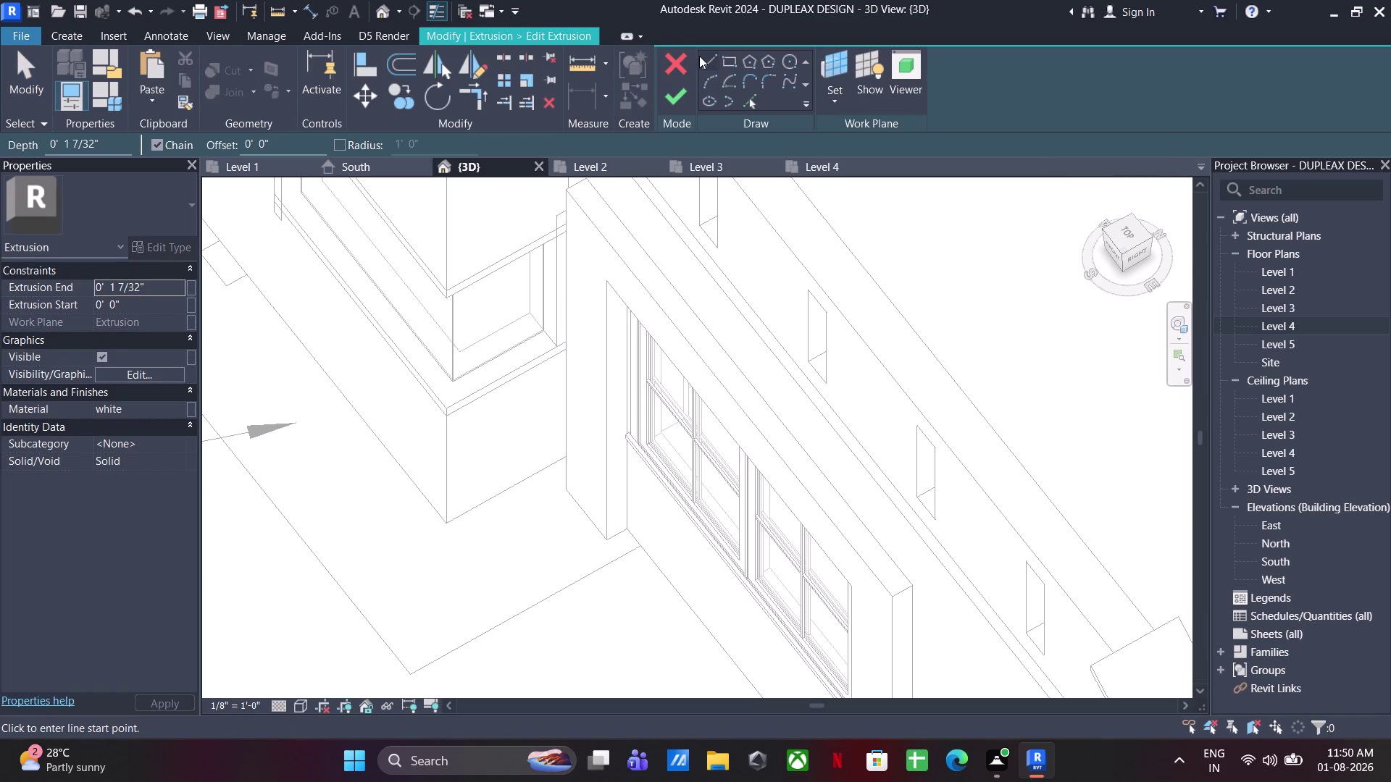
click(719, 63)
click(729, 64)
click(773, 416)
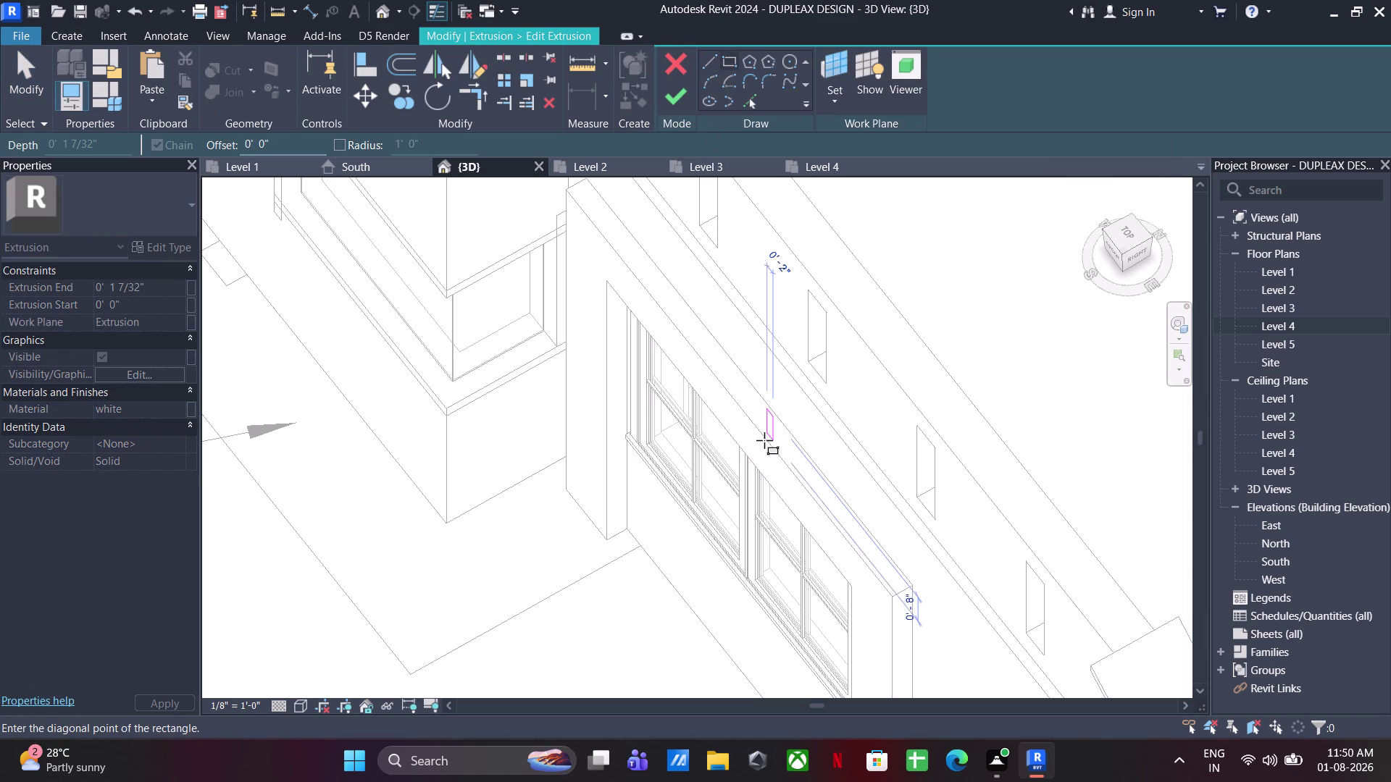
click(762, 490)
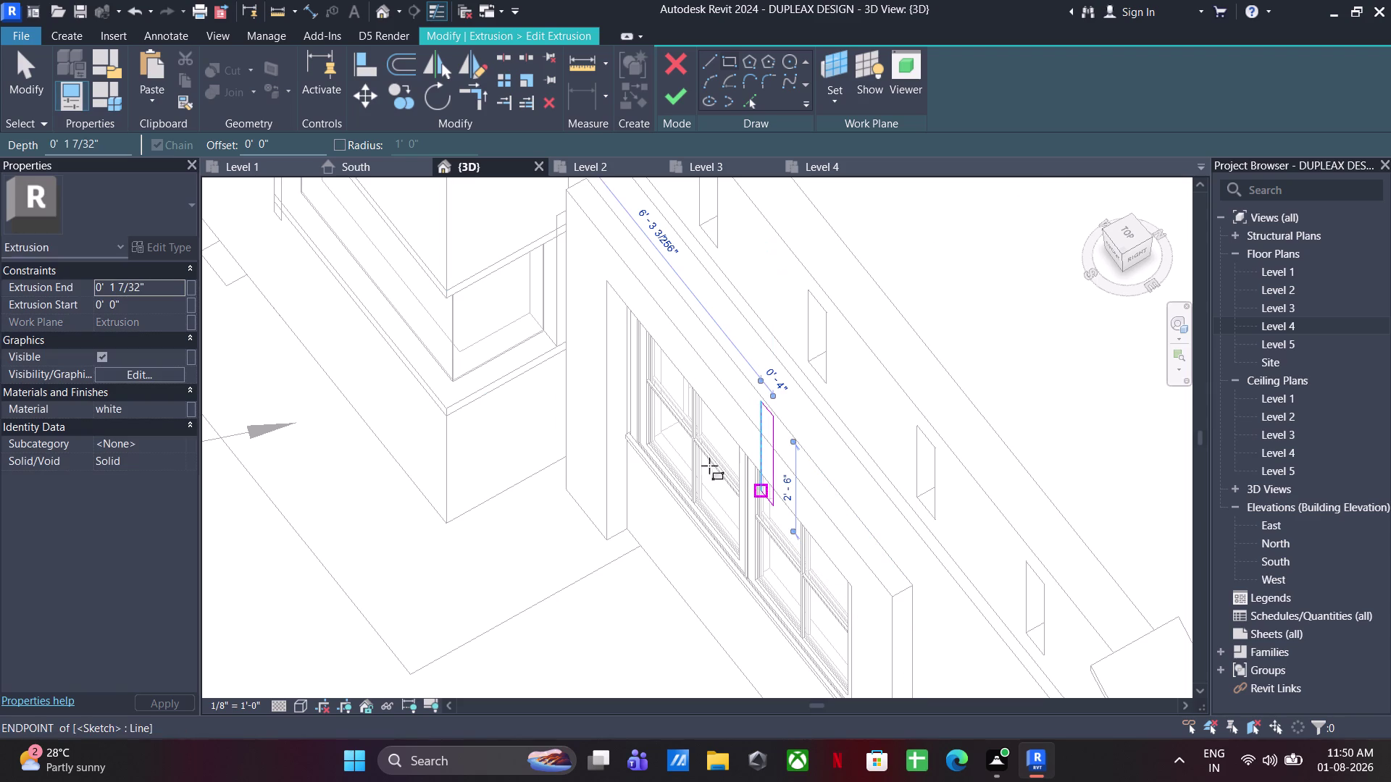
Reshape the fin outline by changing one edge's length.
click(21, 85)
scroll(up, 3)
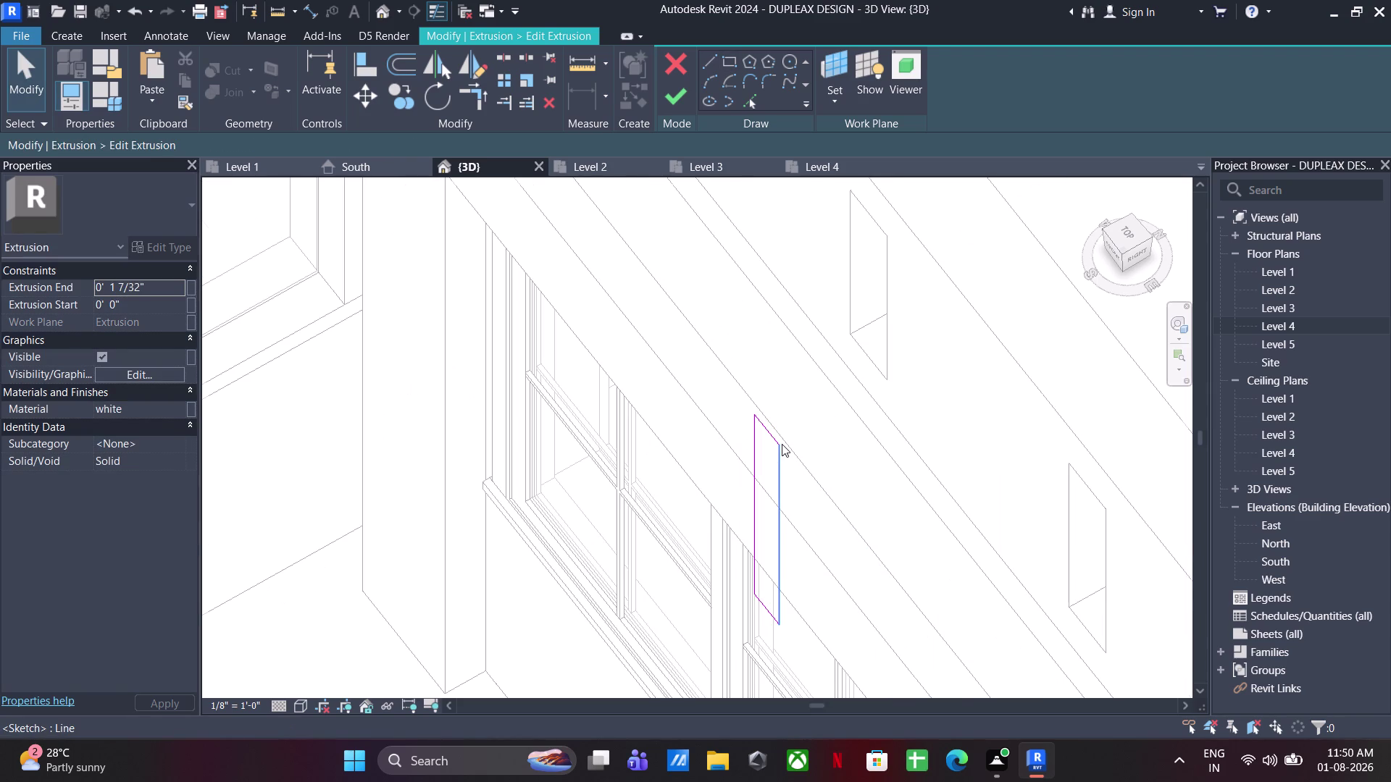
click(778, 437)
key(Down)
key(Down)
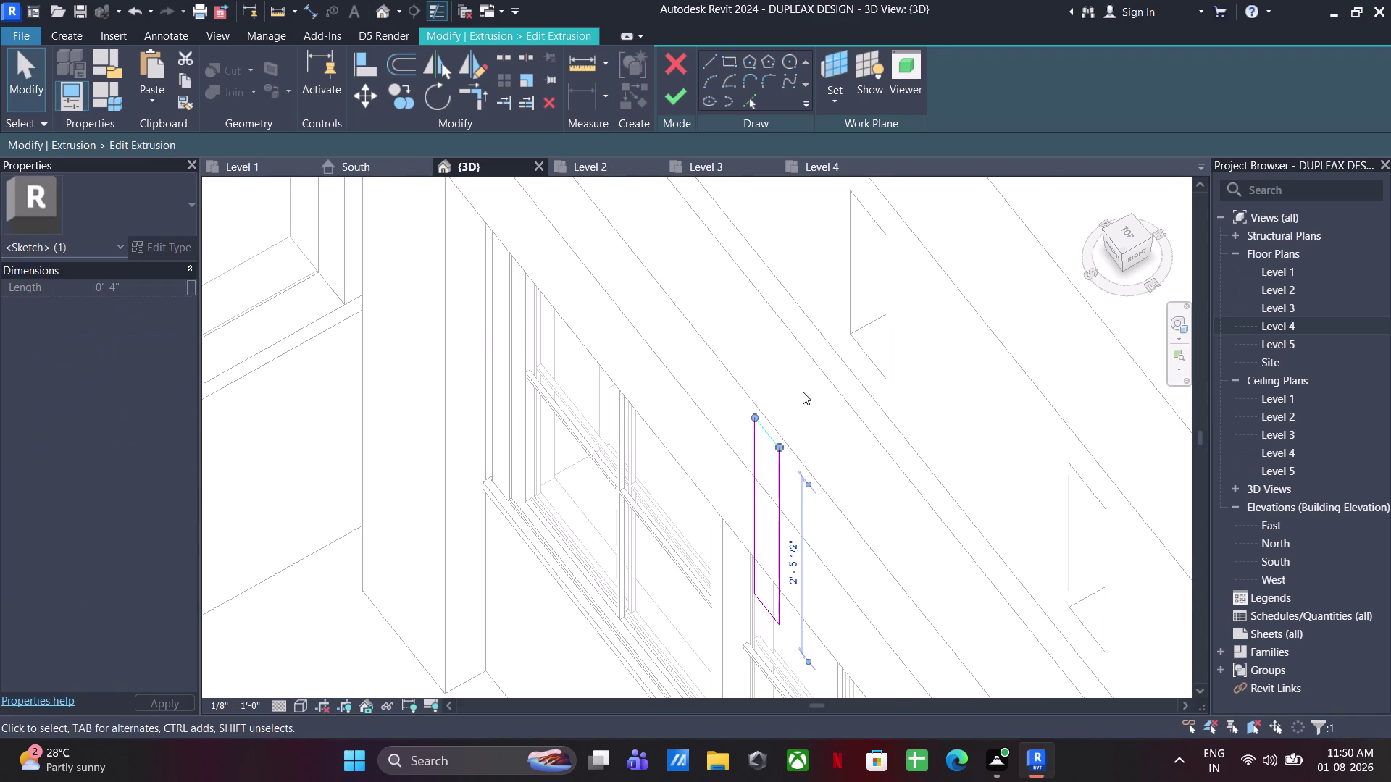
key(Down)
key(Down)
key(Down)
key(Down)
key(Down)
key(Down)
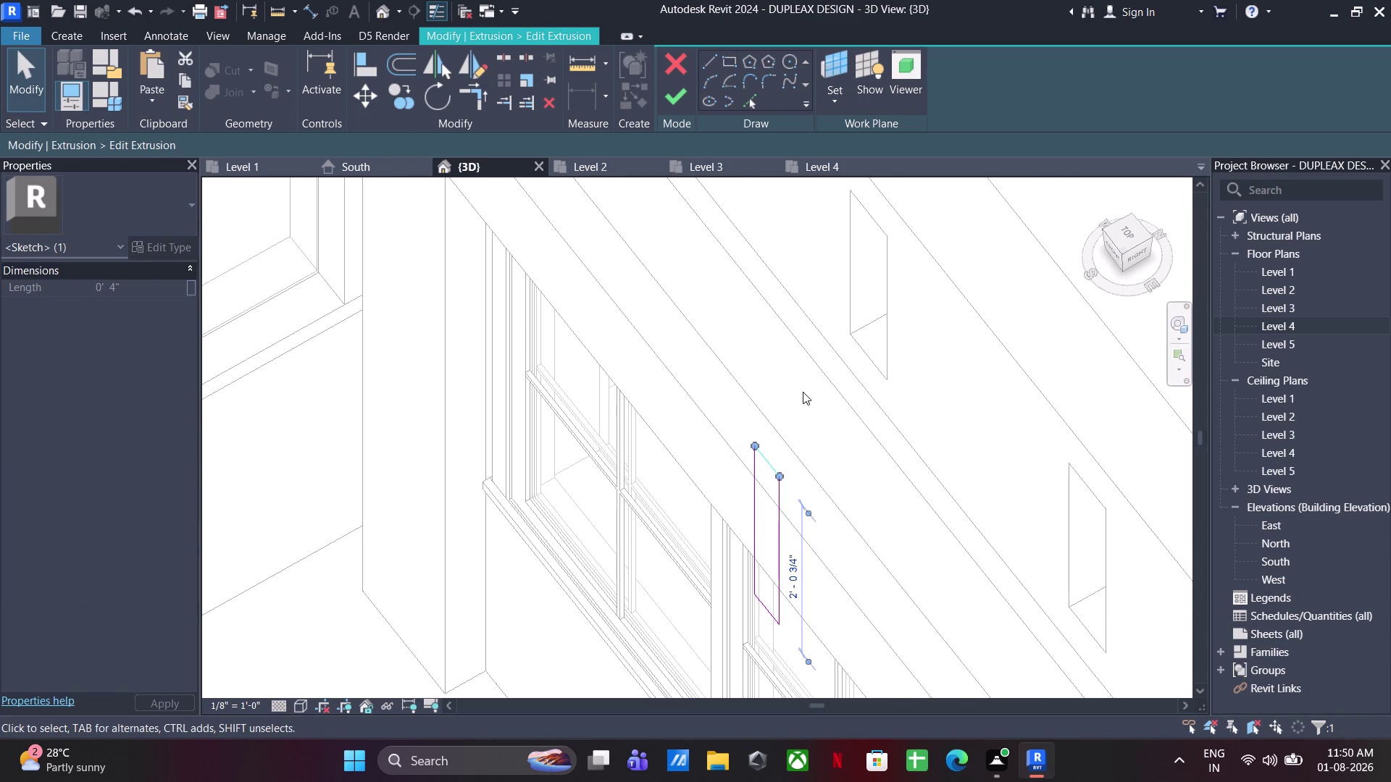
click(765, 617)
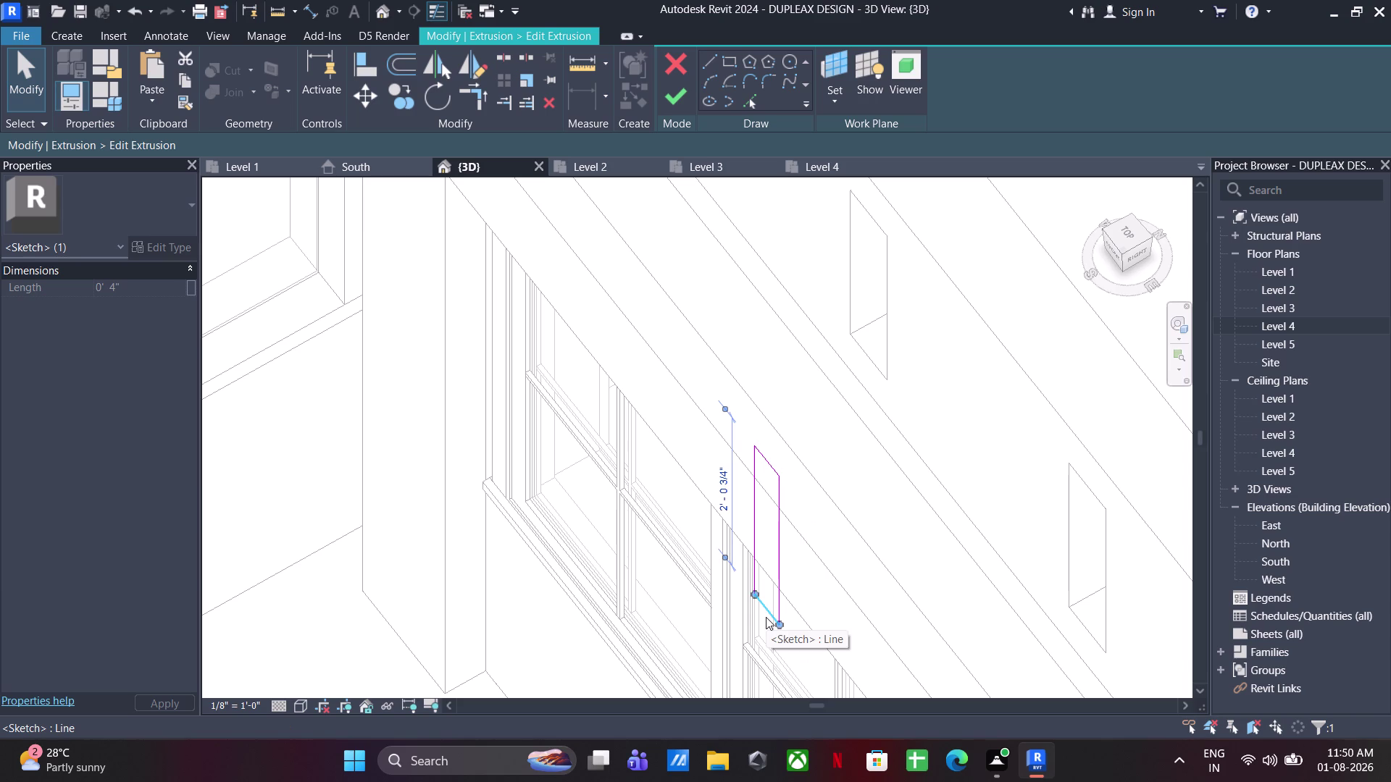
key(Up)
key(Up)
key(Up)
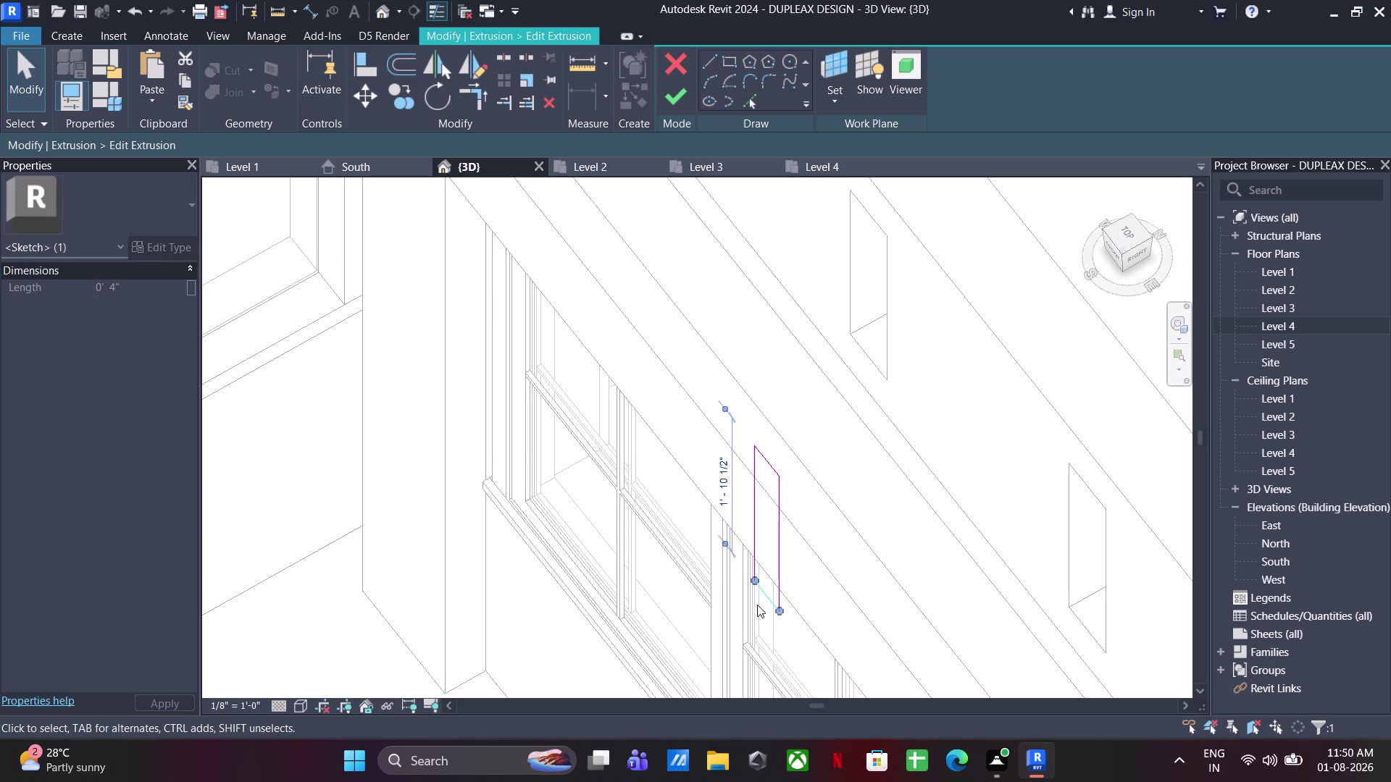
Copy the fin rectangle twice with Multiple, then finish the sketch.
click(651, 434)
drag(652, 378, 826, 635)
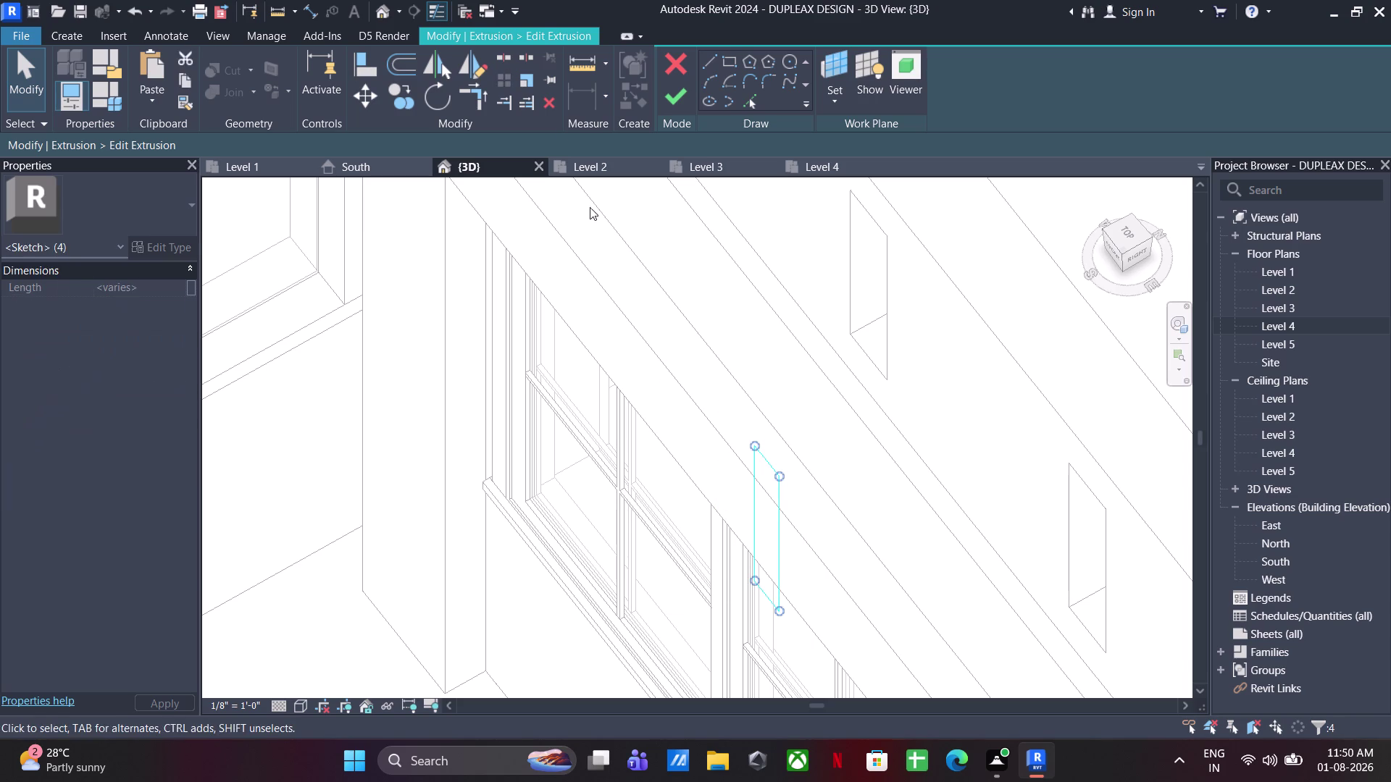
click(393, 106)
click(751, 591)
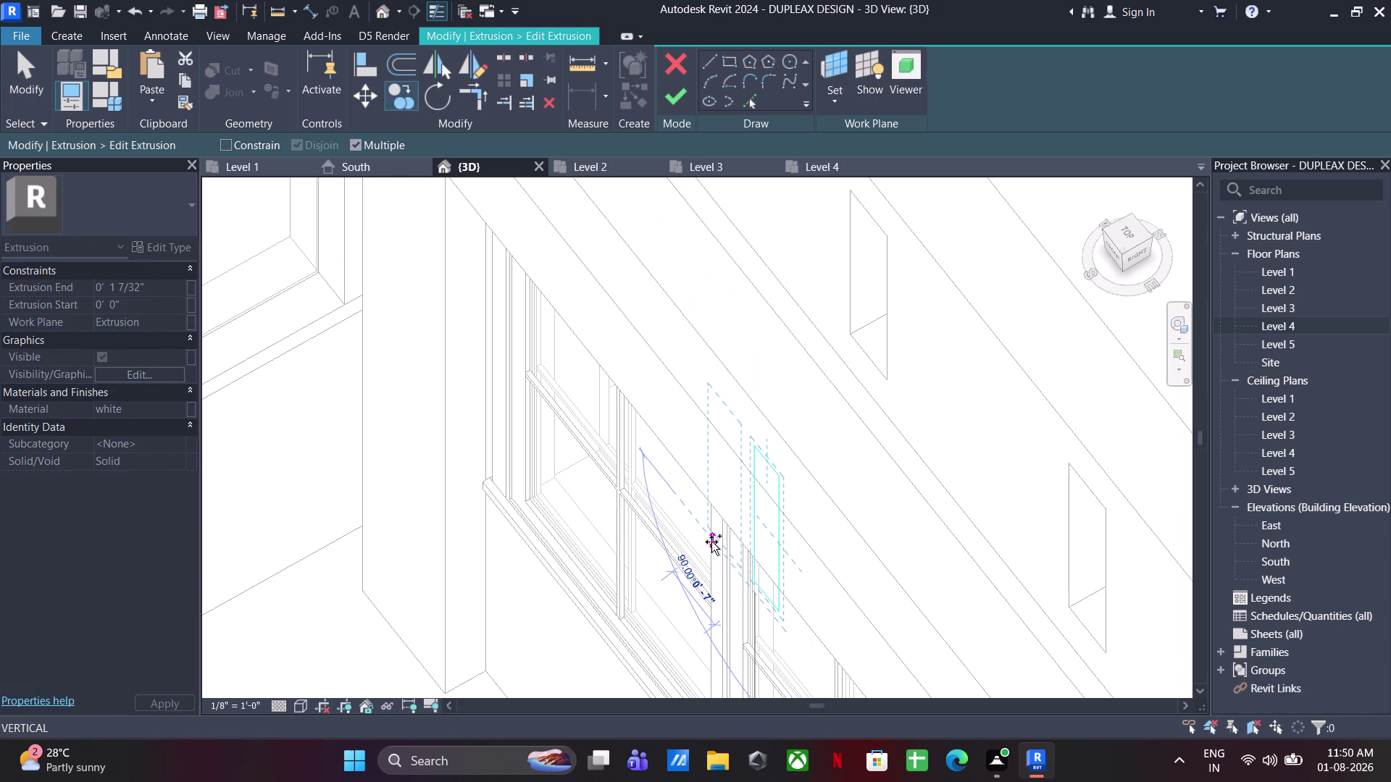
click(712, 542)
click(660, 483)
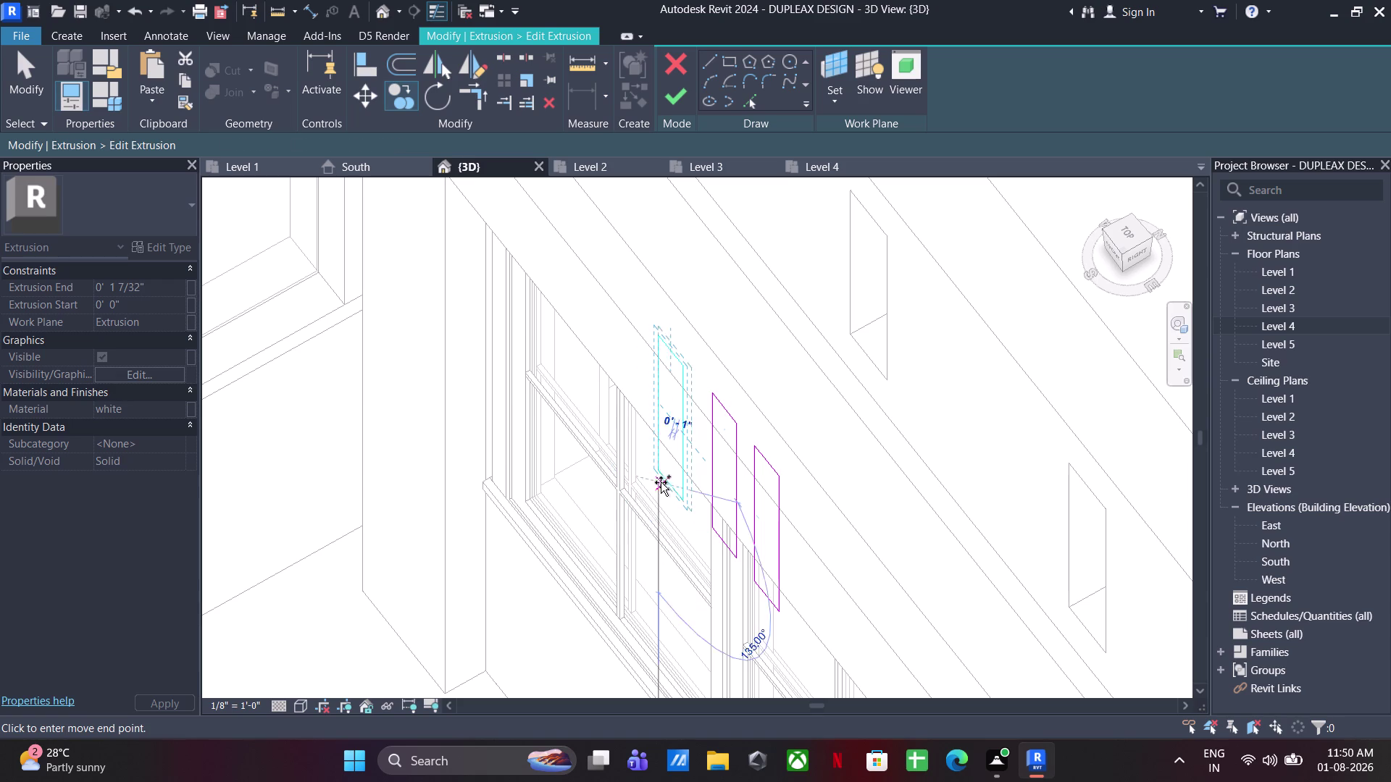
click(46, 92)
click(40, 90)
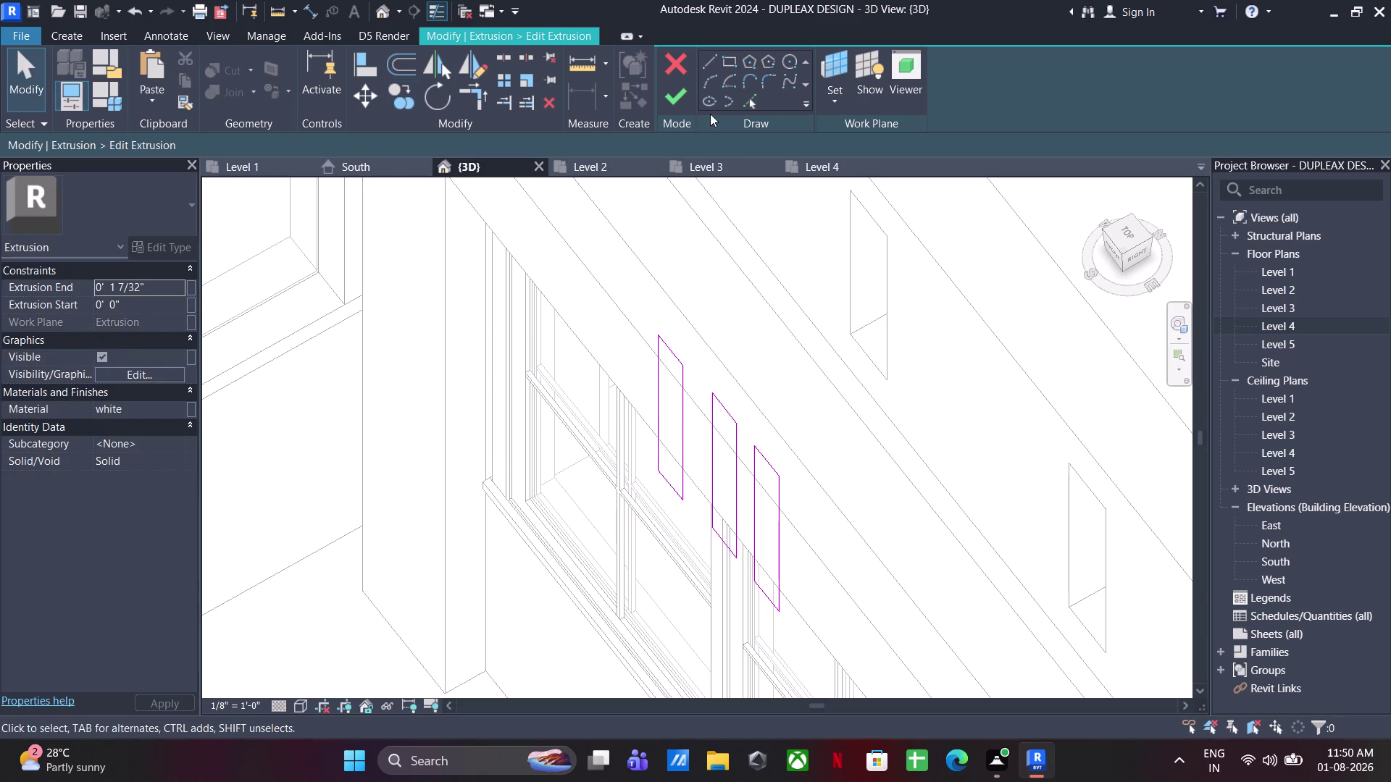
click(683, 107)
click(985, 68)
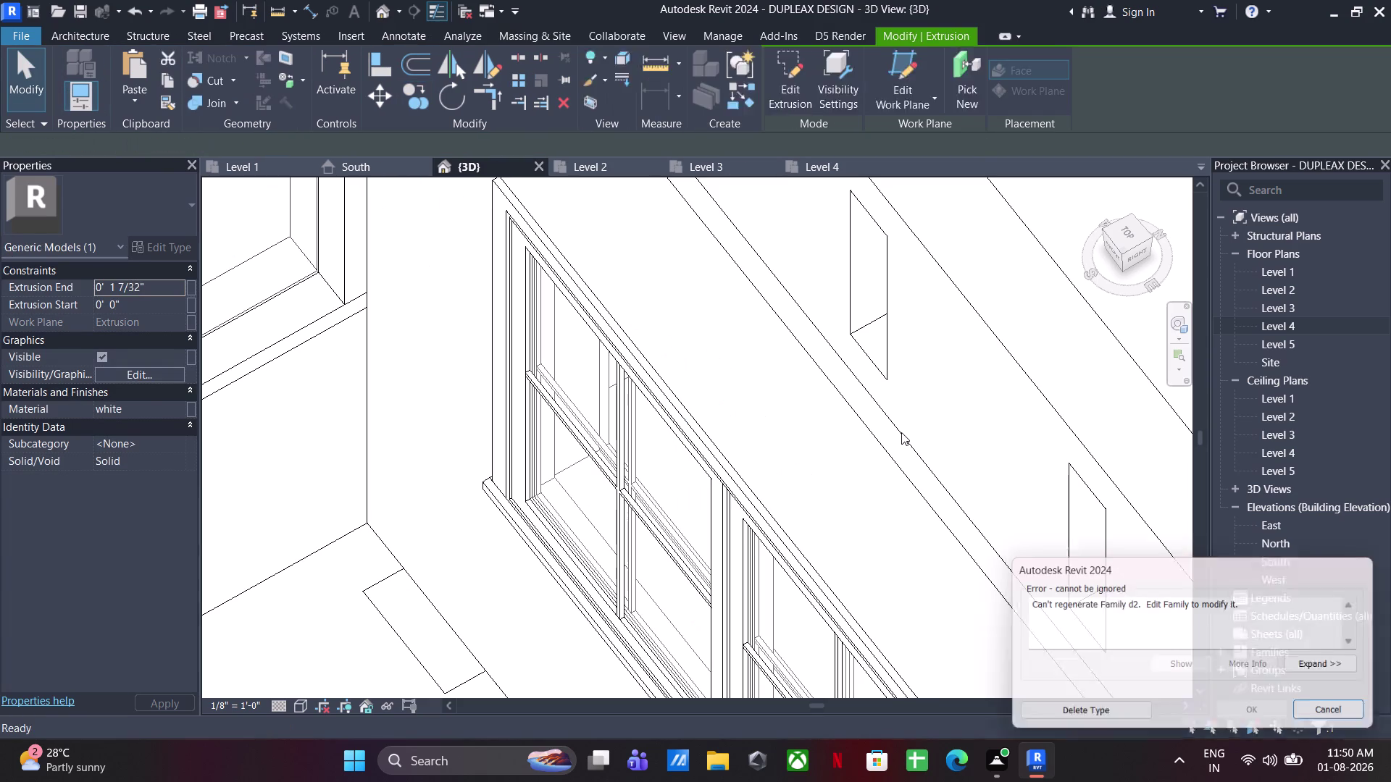
Dismiss the regenerate error, select the stone frame and view the wall from Top.
click(1313, 715)
scroll(down, 3)
middle_drag(682, 497, 888, 415)
scroll(down, 3)
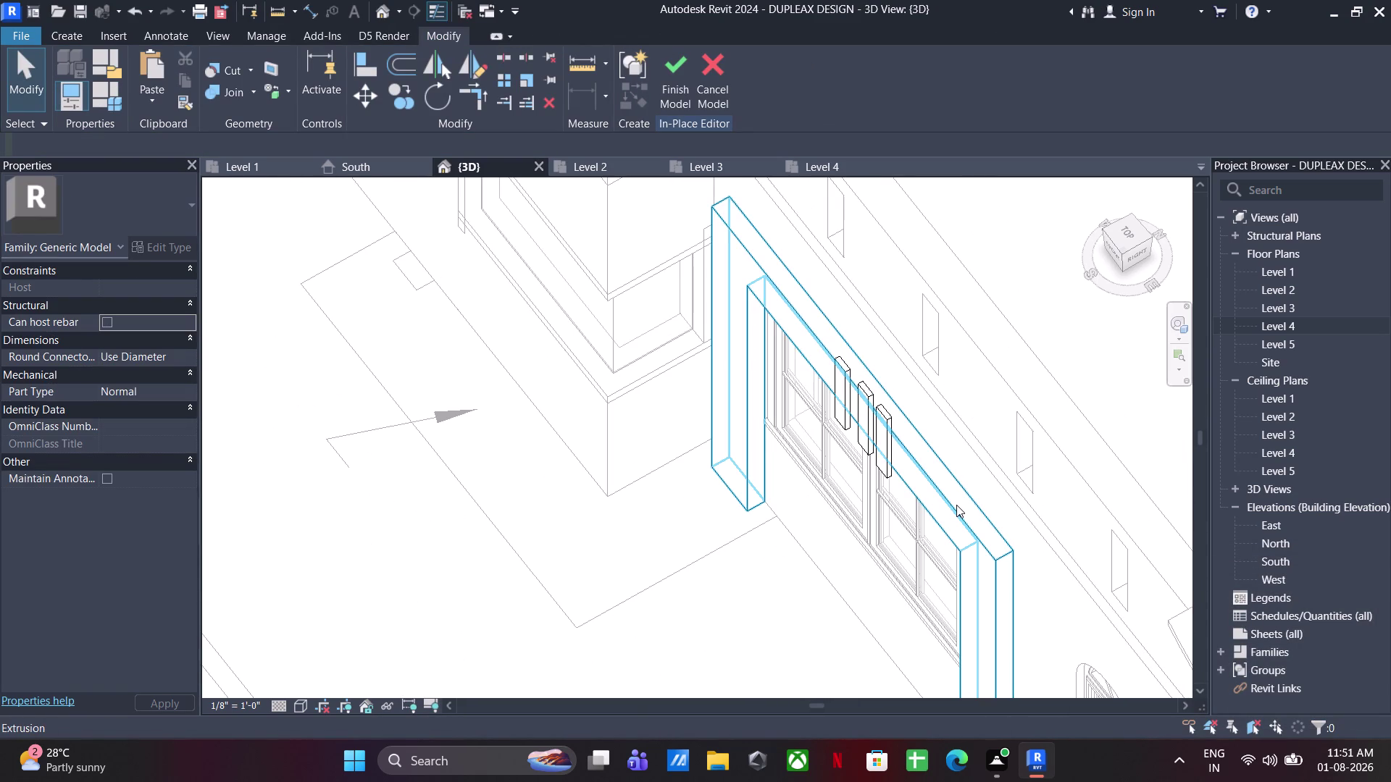
click(956, 505)
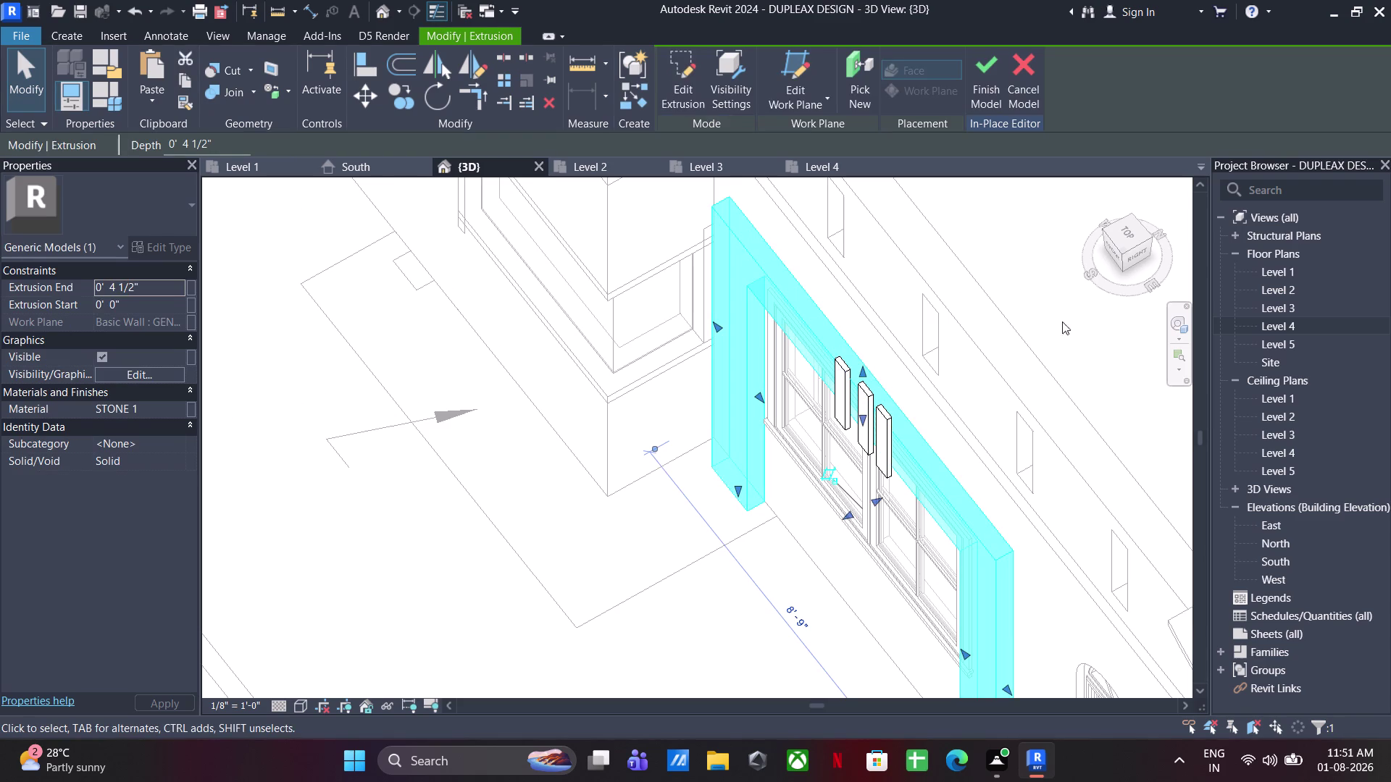
click(1129, 232)
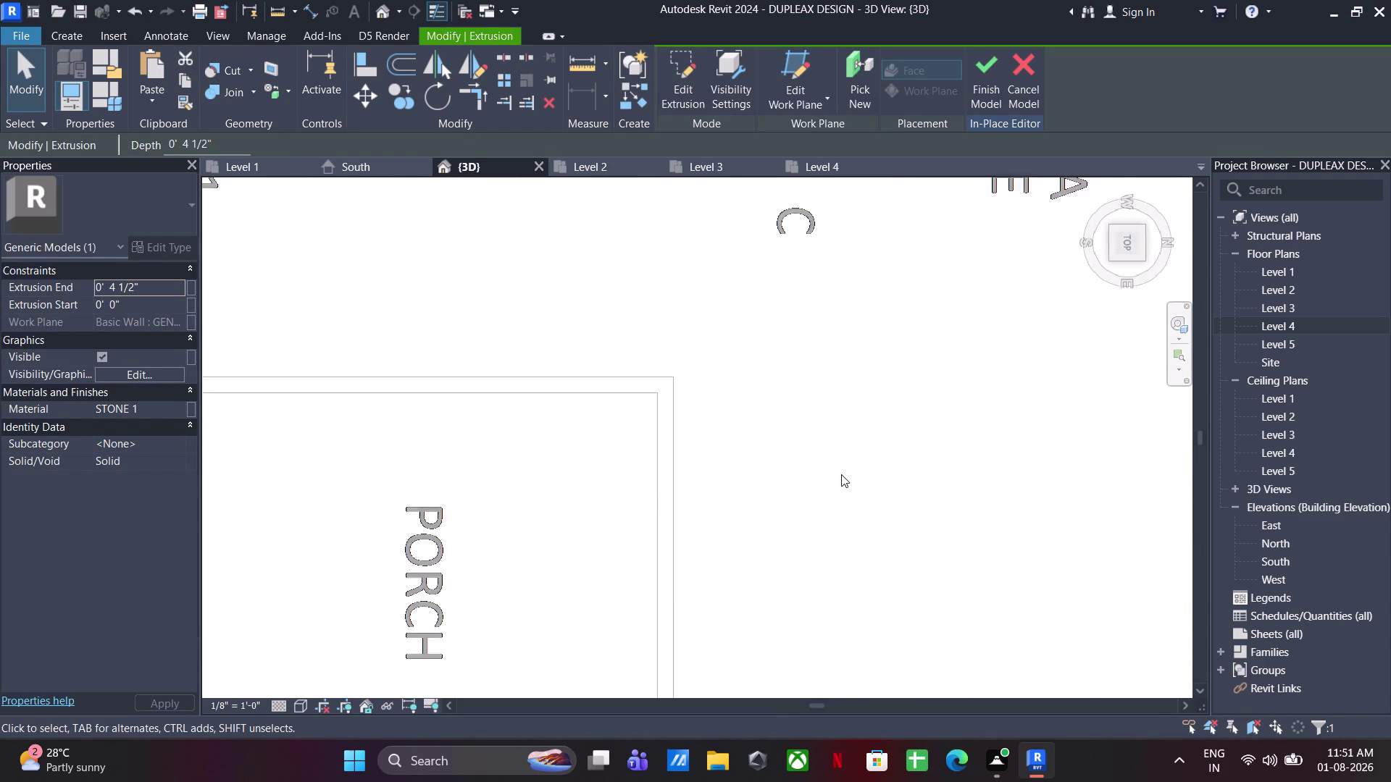
scroll(up, 3)
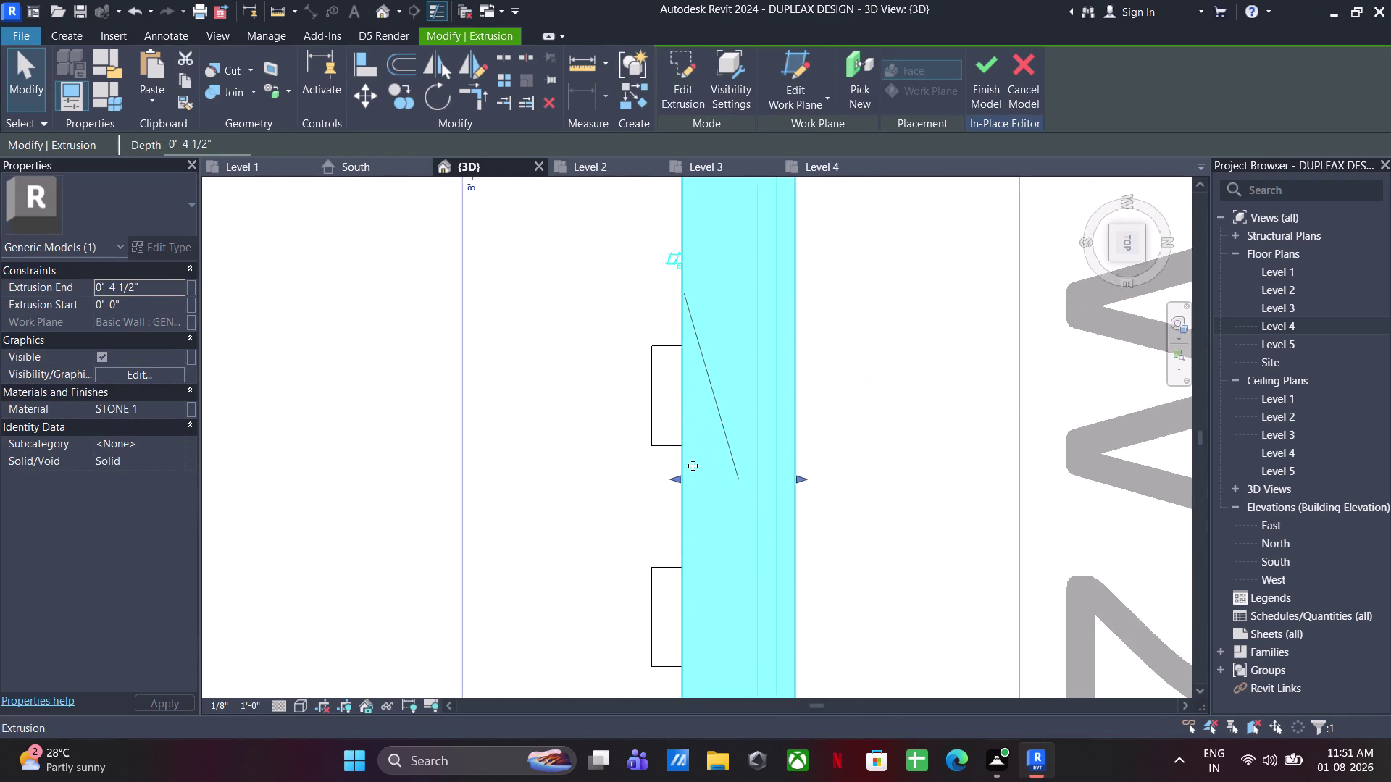
scroll(up, 3)
Select a fin extrusion in the top view and drag it outward from the wall face.
drag(675, 477, 681, 476)
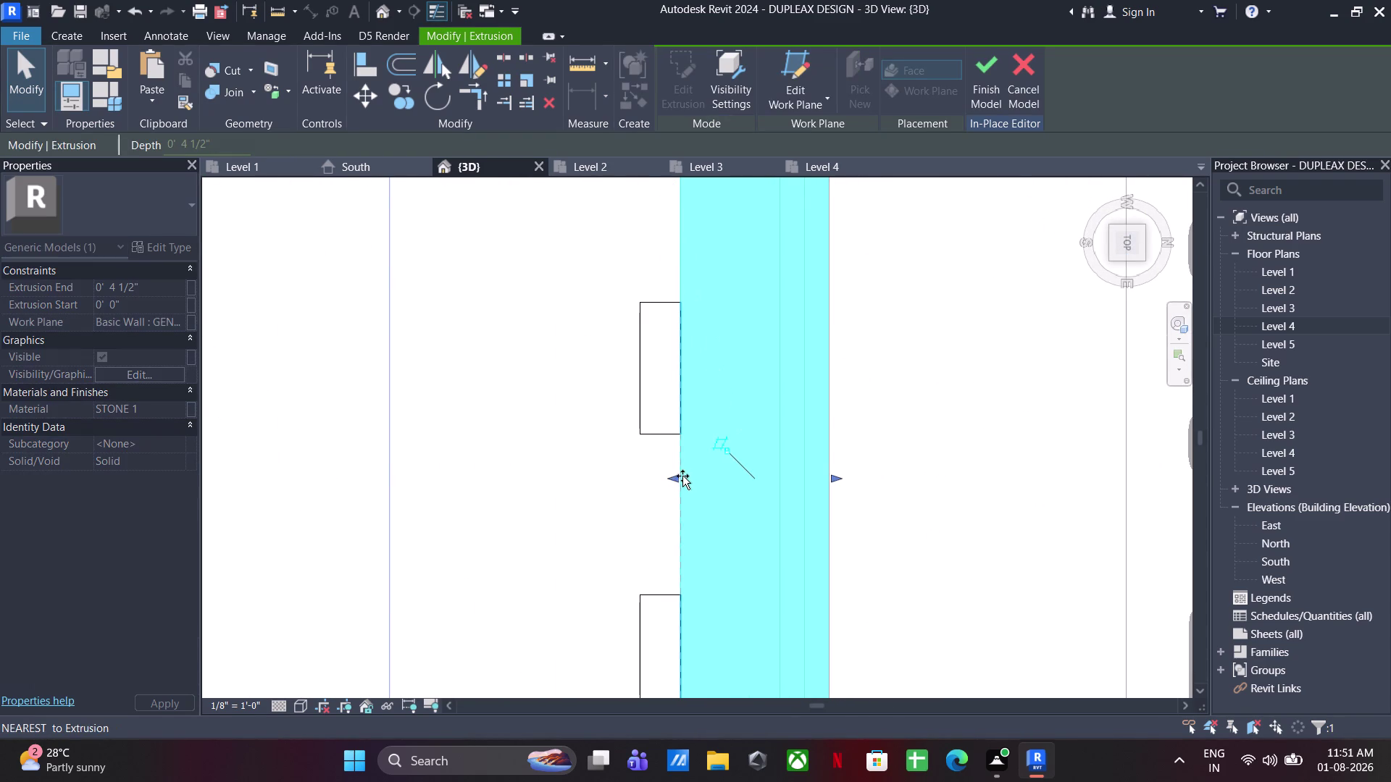
drag(681, 476, 702, 477)
click(682, 434)
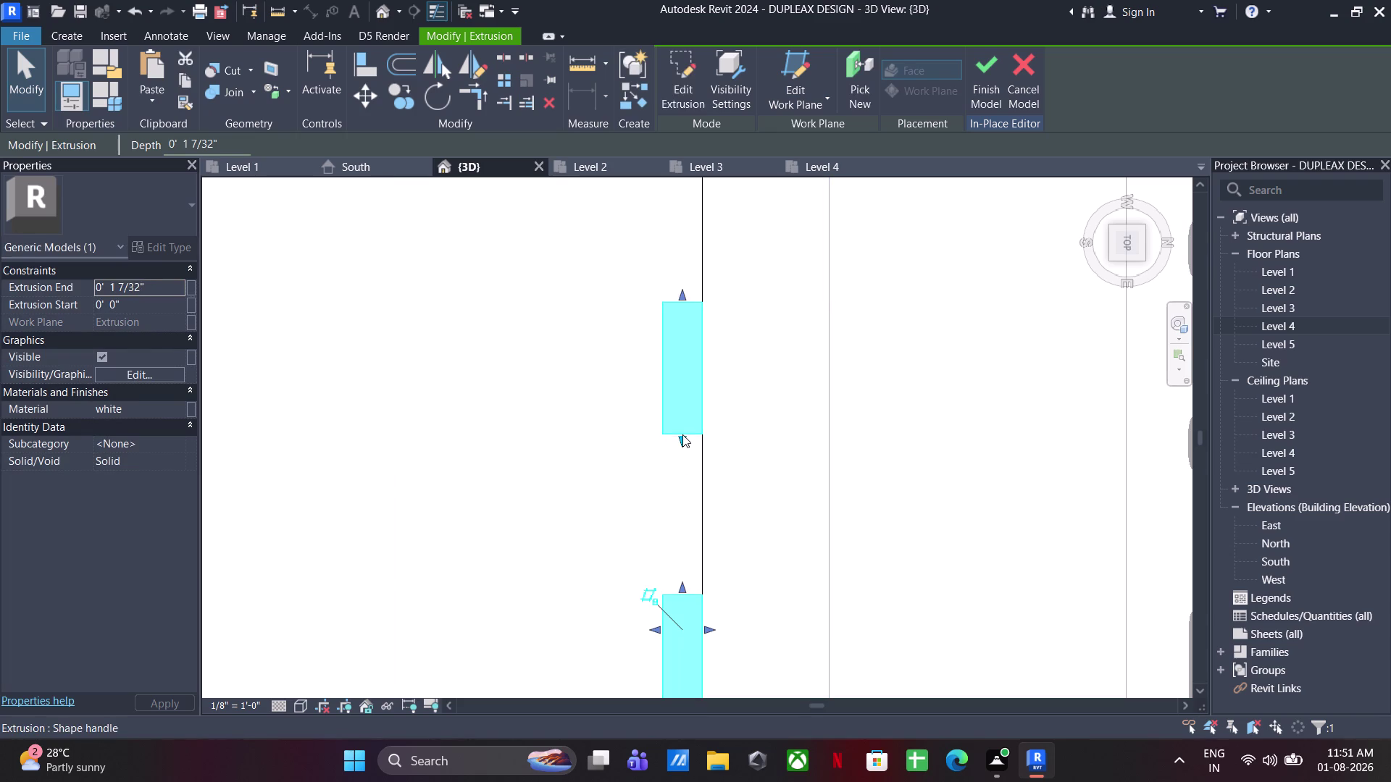
scroll(down, 3)
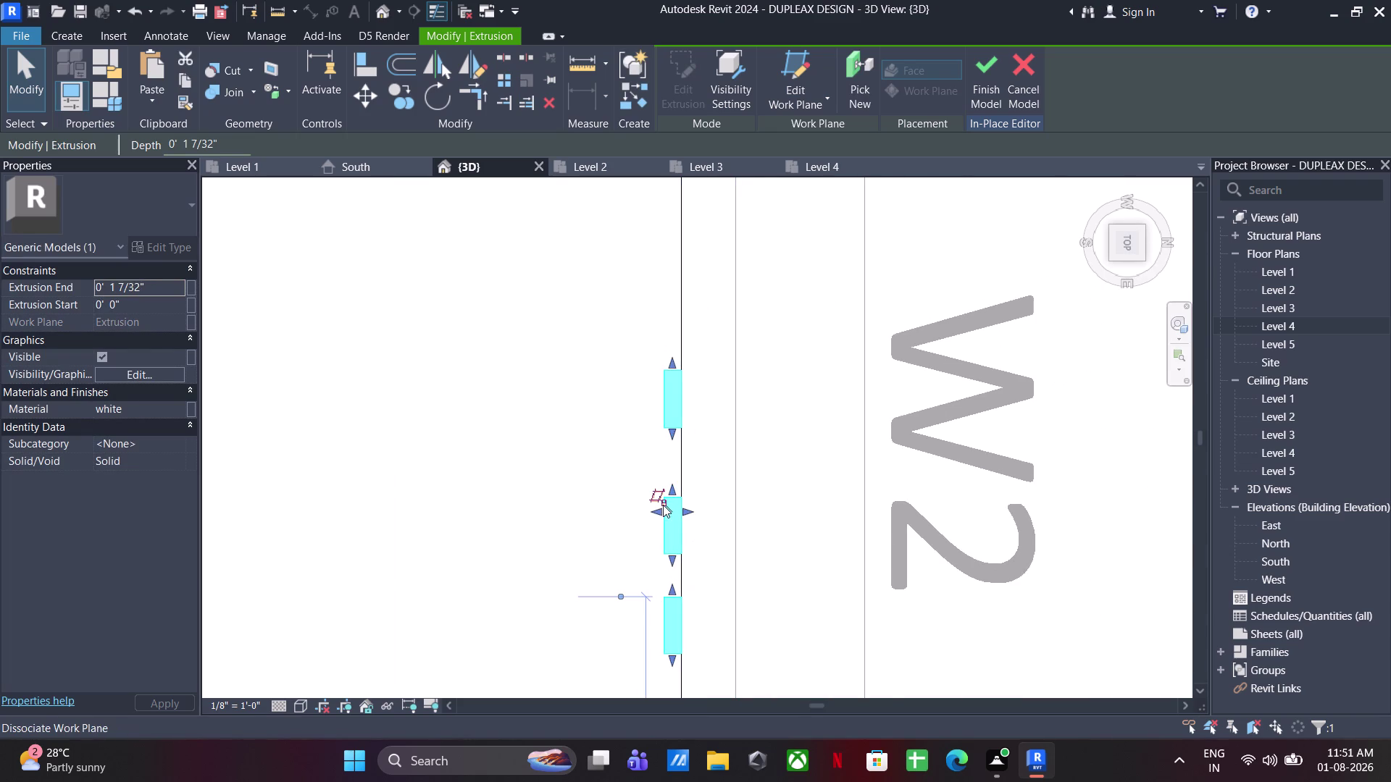
drag(658, 507, 635, 507)
drag(655, 516, 634, 518)
drag(689, 511, 663, 509)
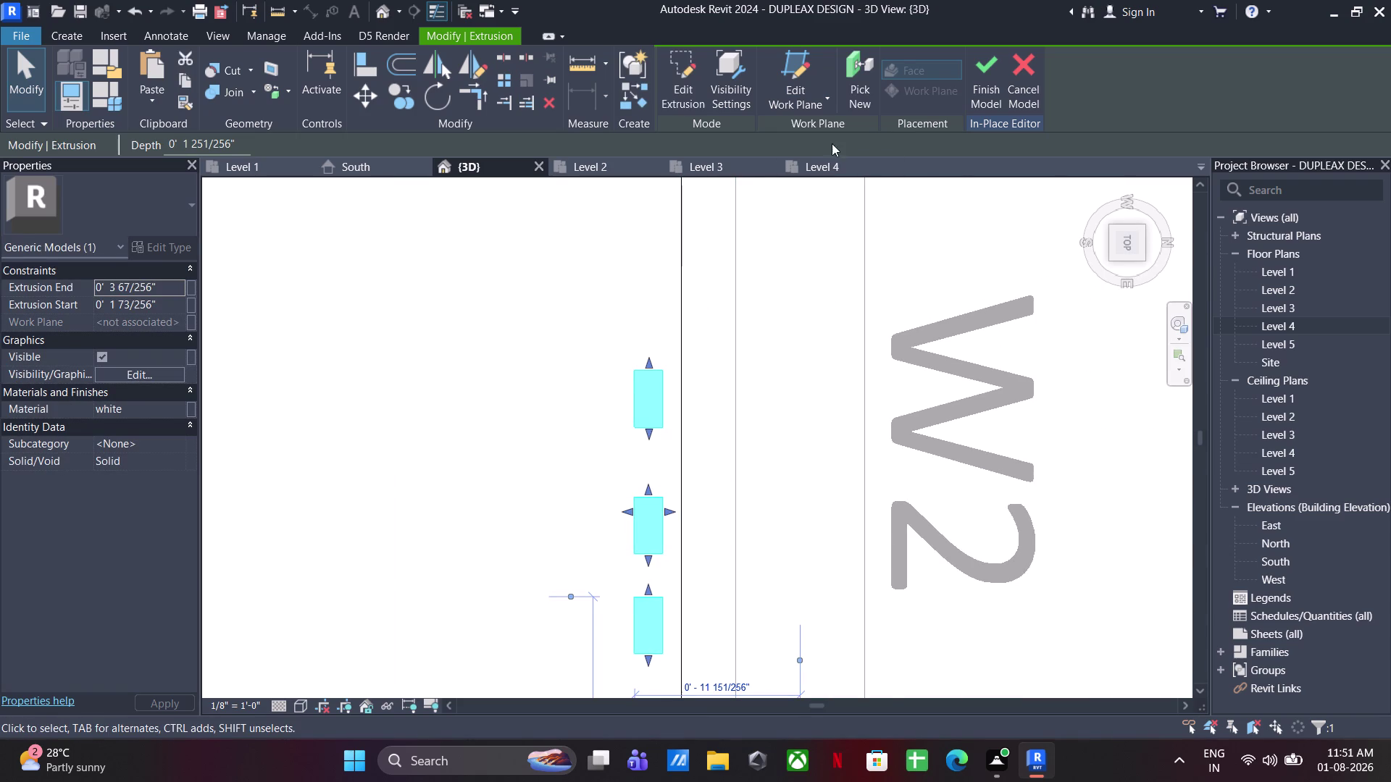
Finish the in-place model and cancel the Family d2 regeneration error.
click(994, 75)
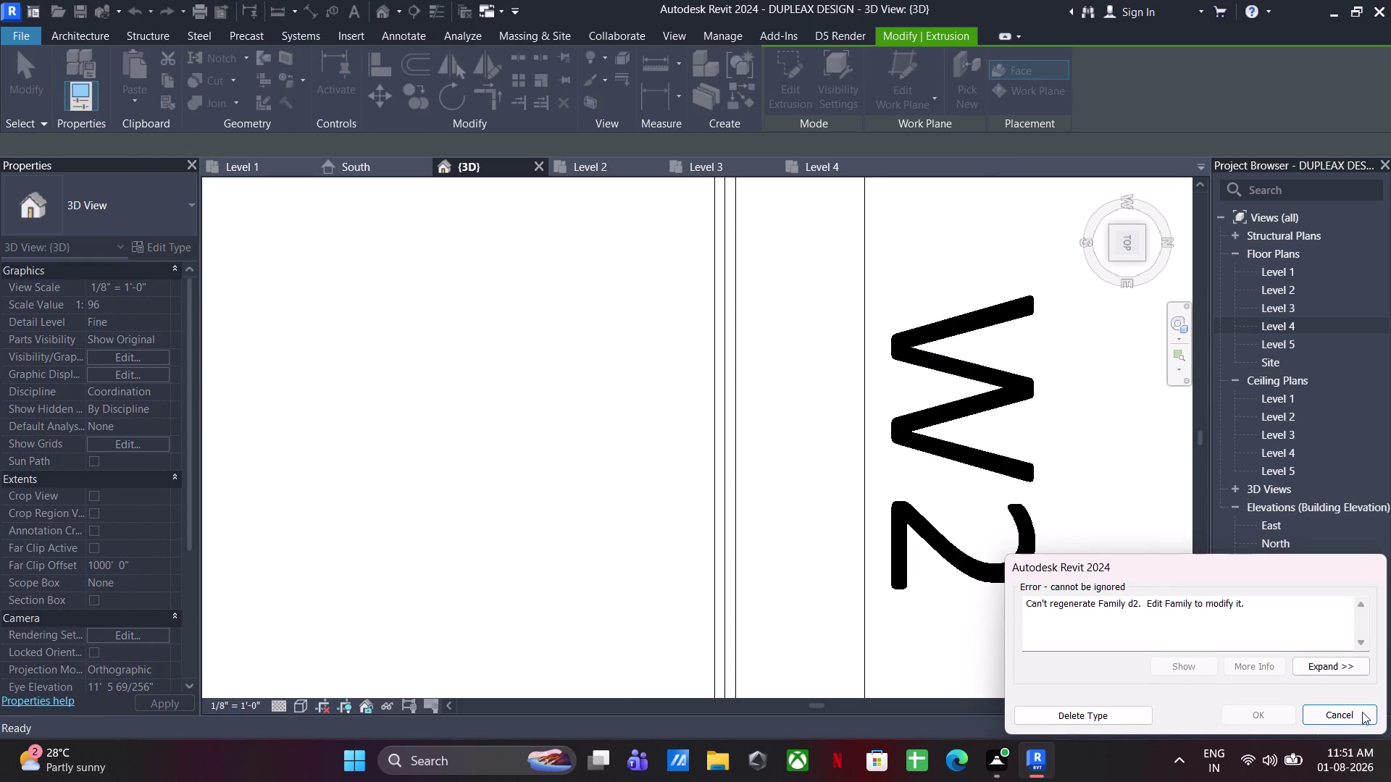
click(1128, 727)
click(1132, 716)
scroll(down, 3)
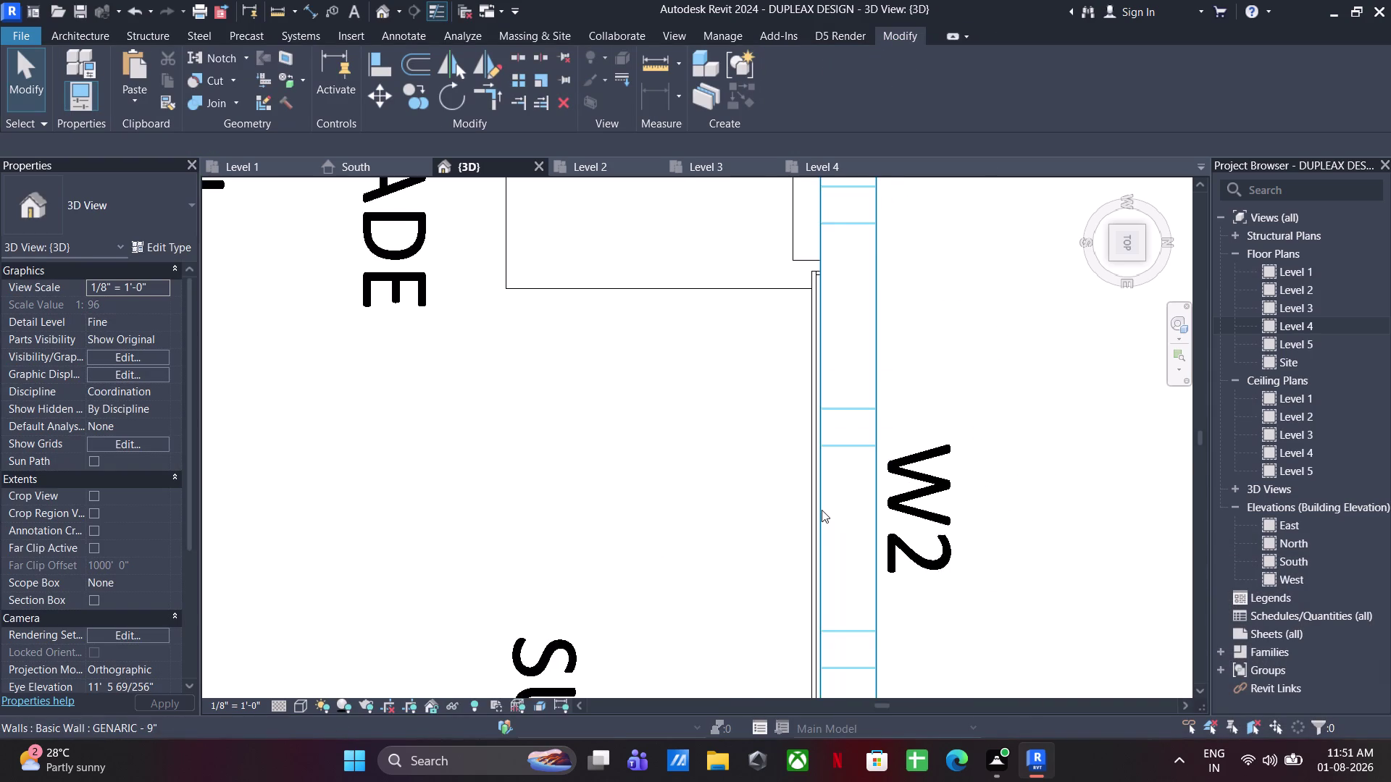
Orbit from the top view back to a 3D view facing the window wall.
scroll(down, 3)
middle_drag(830, 506, 970, 311)
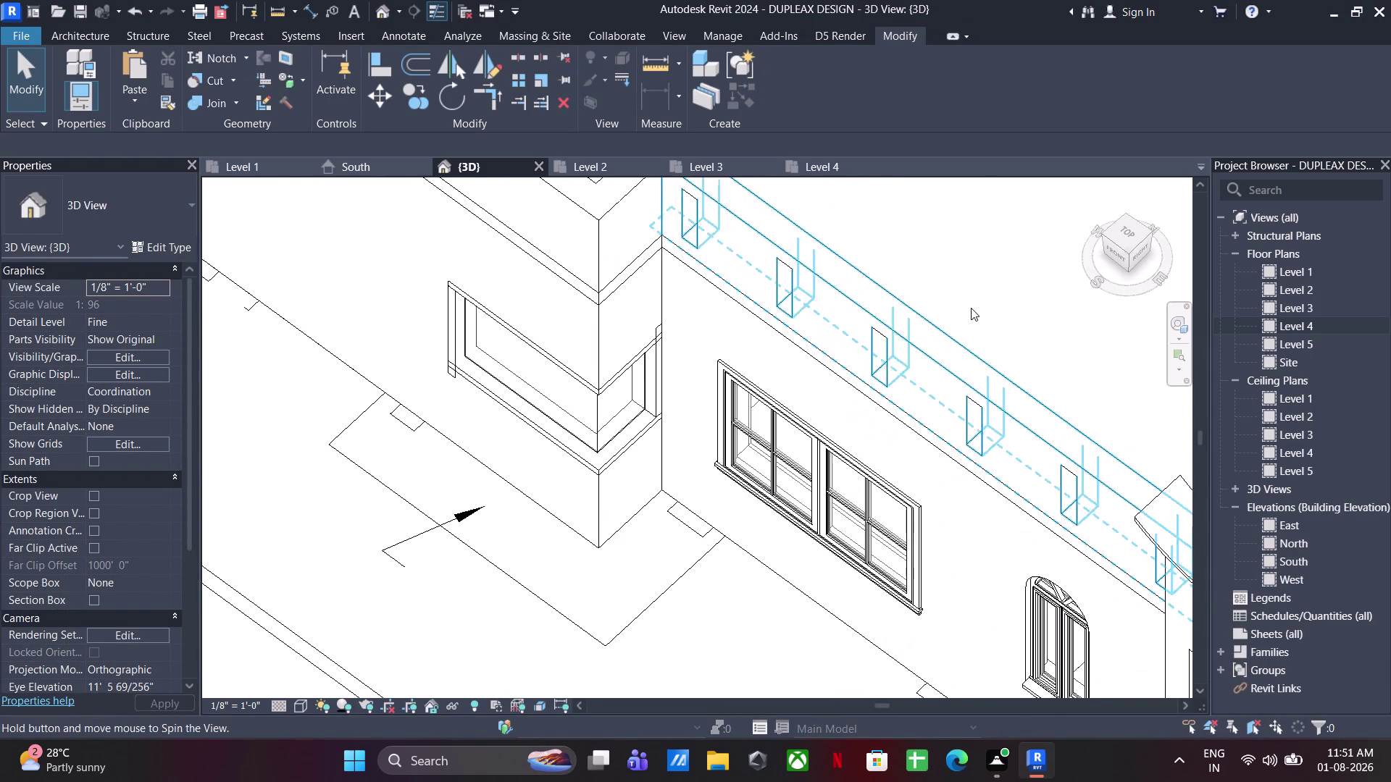
middle_drag(971, 311, 971, 309)
scroll(down, 3)
middle_drag(843, 471, 911, 394)
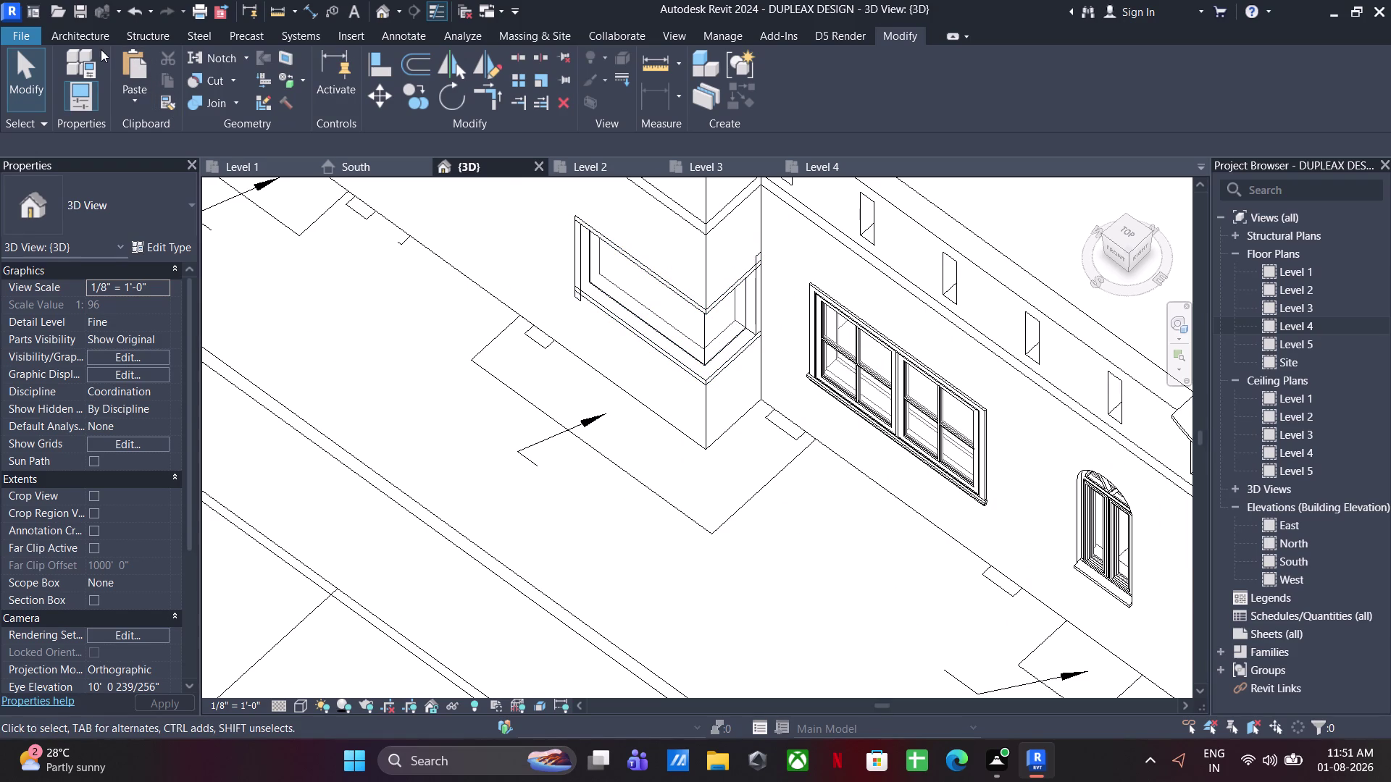
Create an in-place model in the Walls category, accepting the name Walls 1.
click(87, 32)
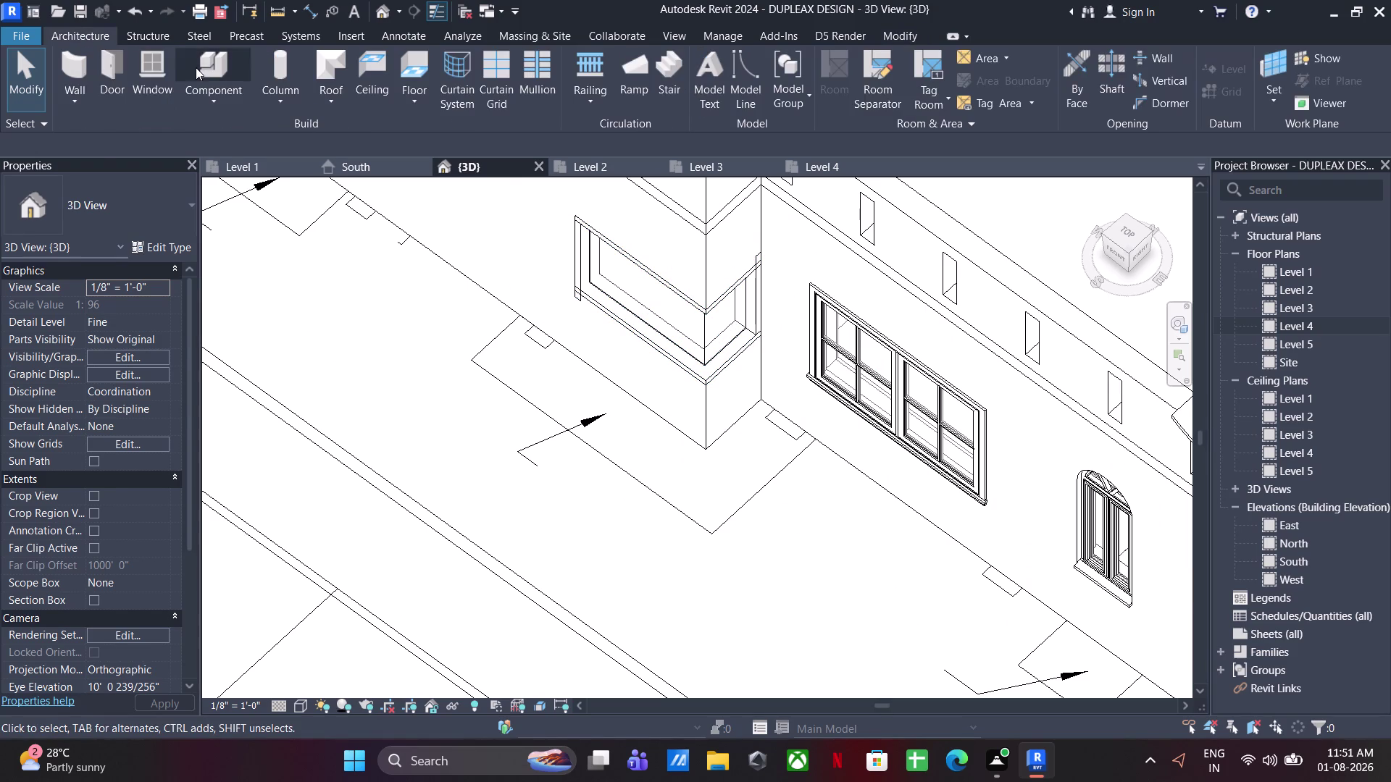
click(195, 67)
click(835, 105)
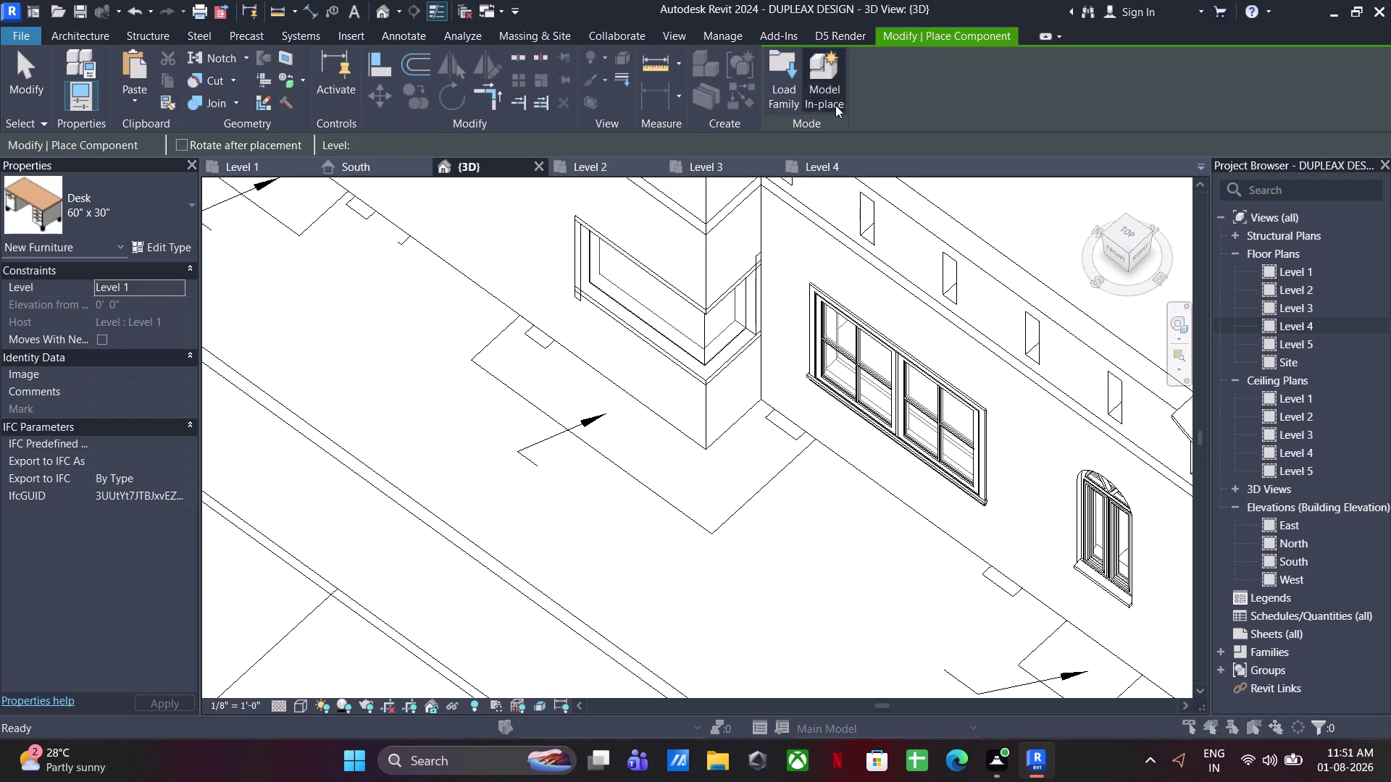
click(748, 244)
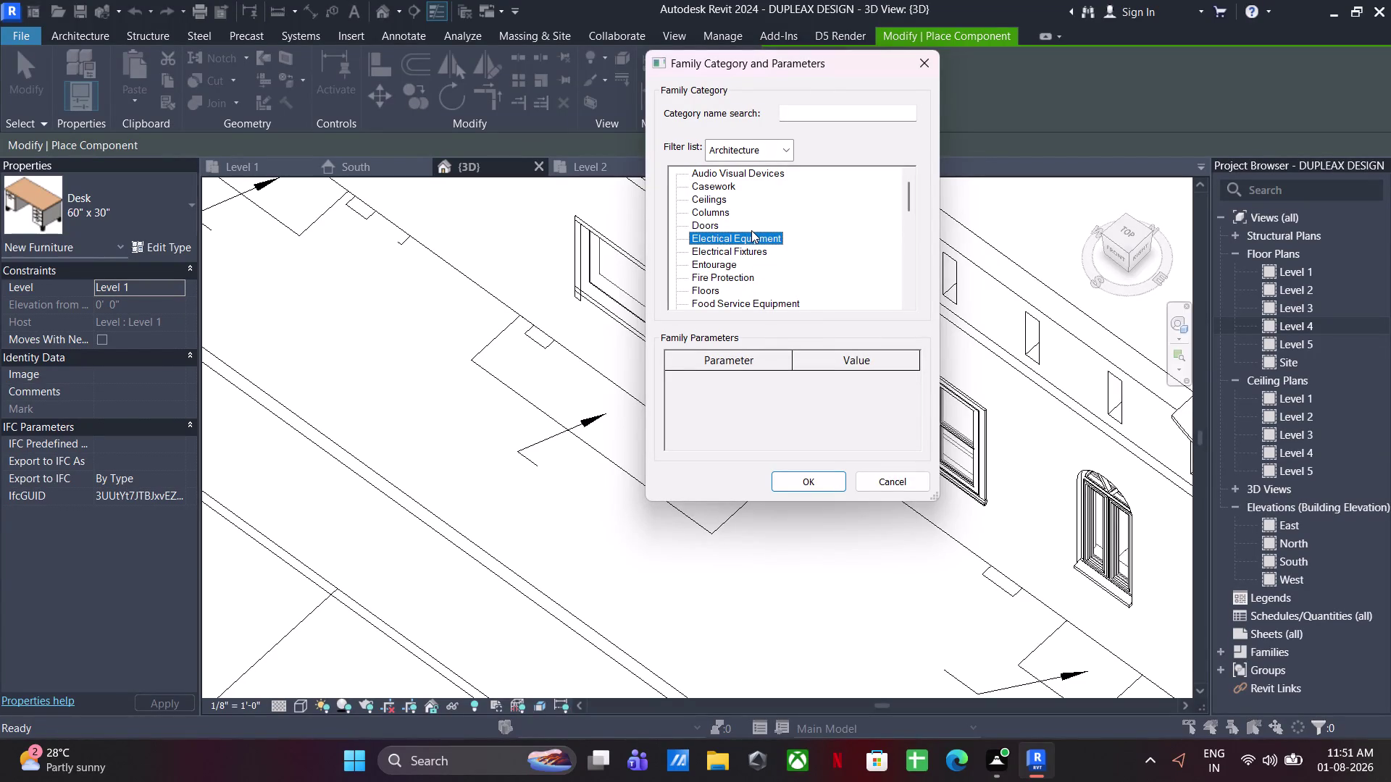
key(2)
key(BackSpace)
text(we)
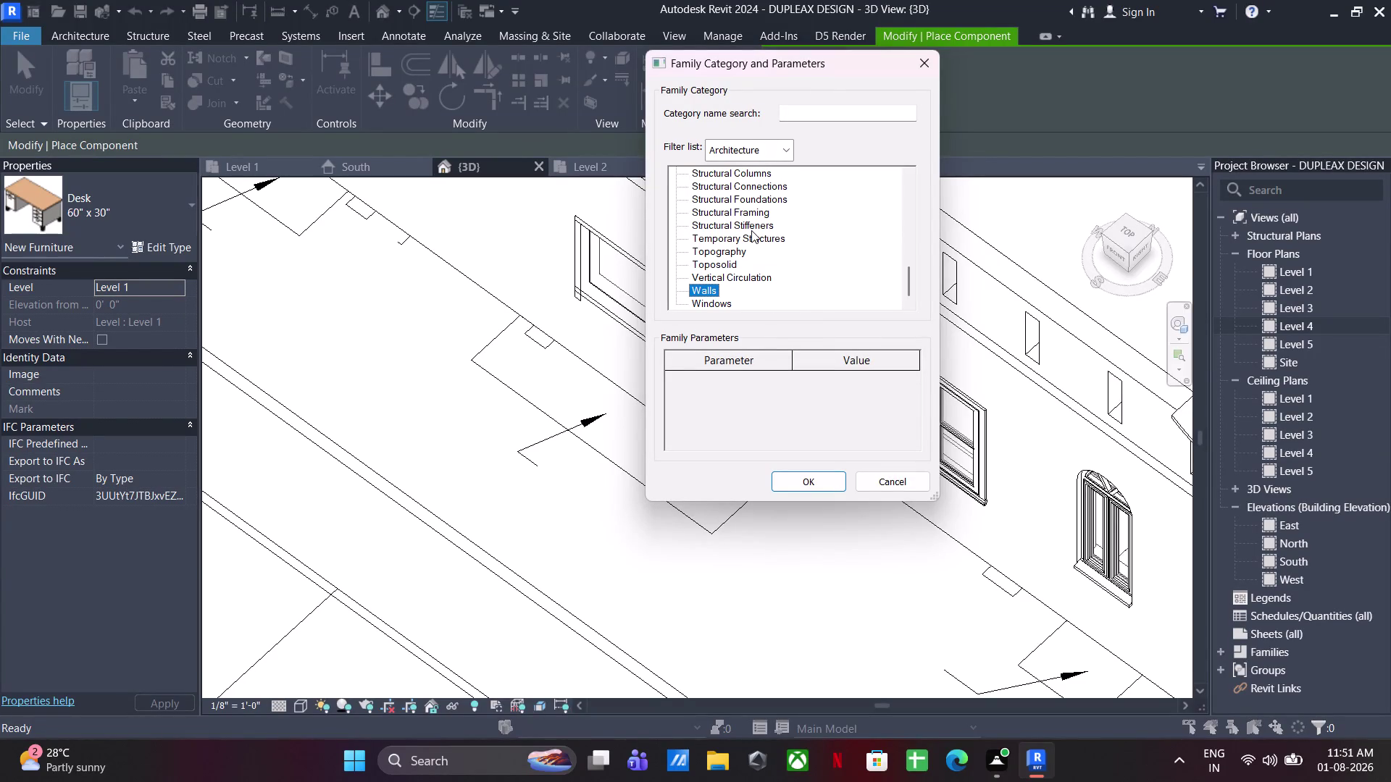
click(811, 481)
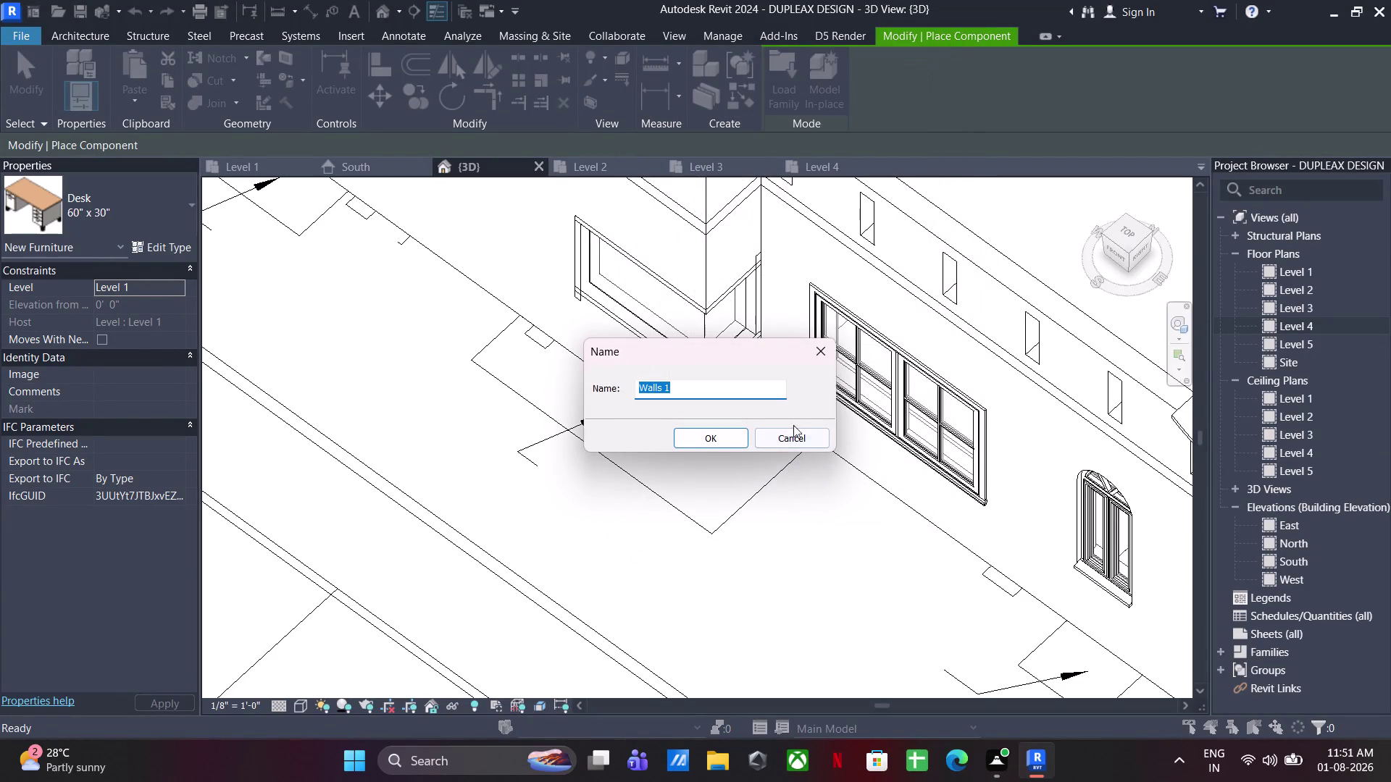
click(738, 430)
click(79, 37)
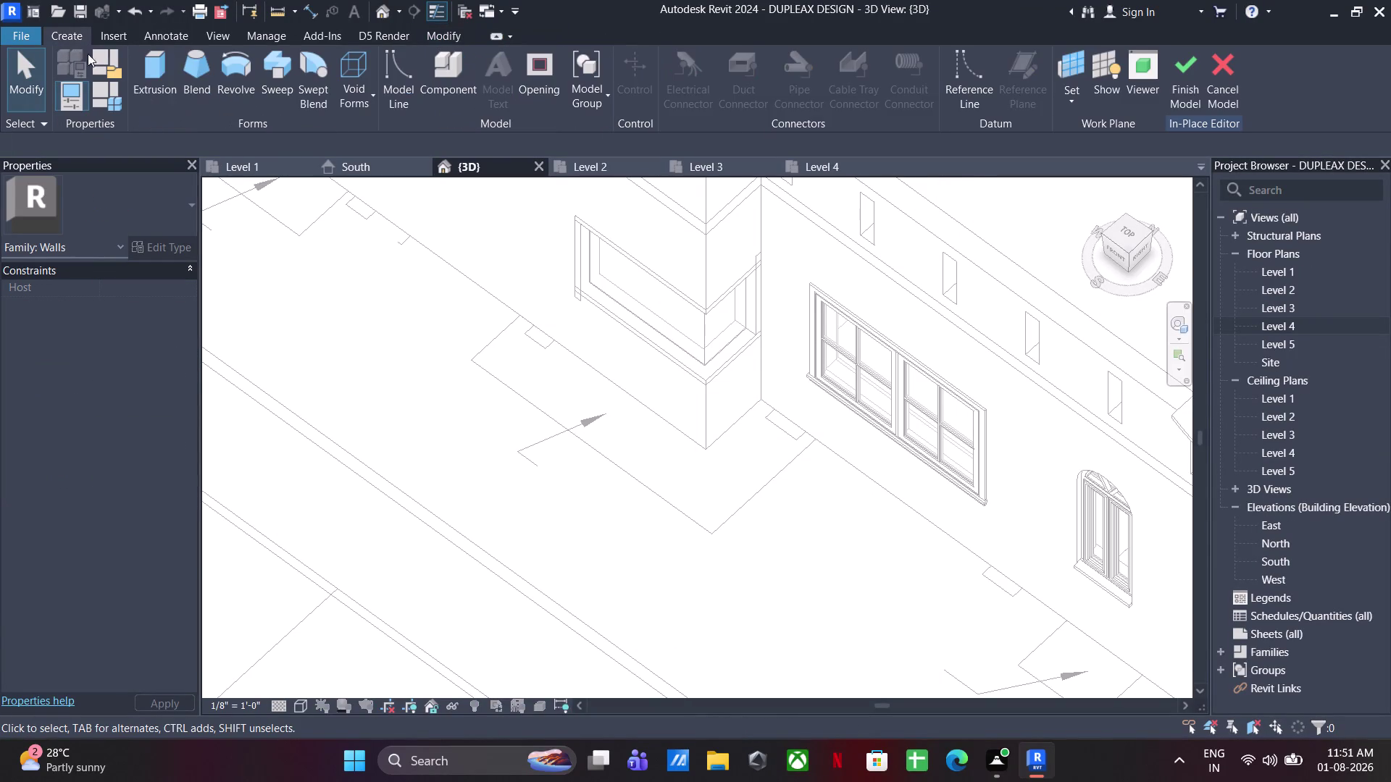
Start an extrusion with the wall face picked as its work plane.
click(138, 78)
click(844, 99)
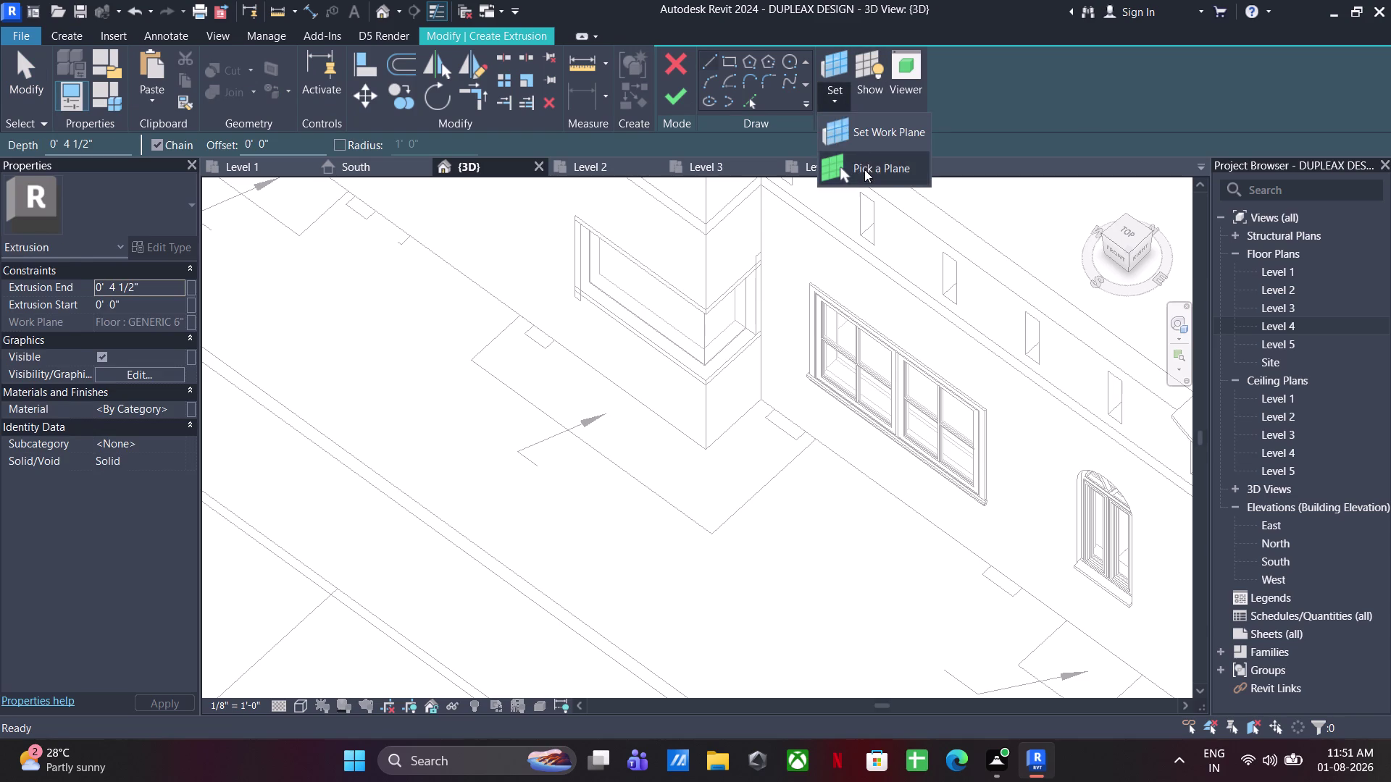
click(864, 169)
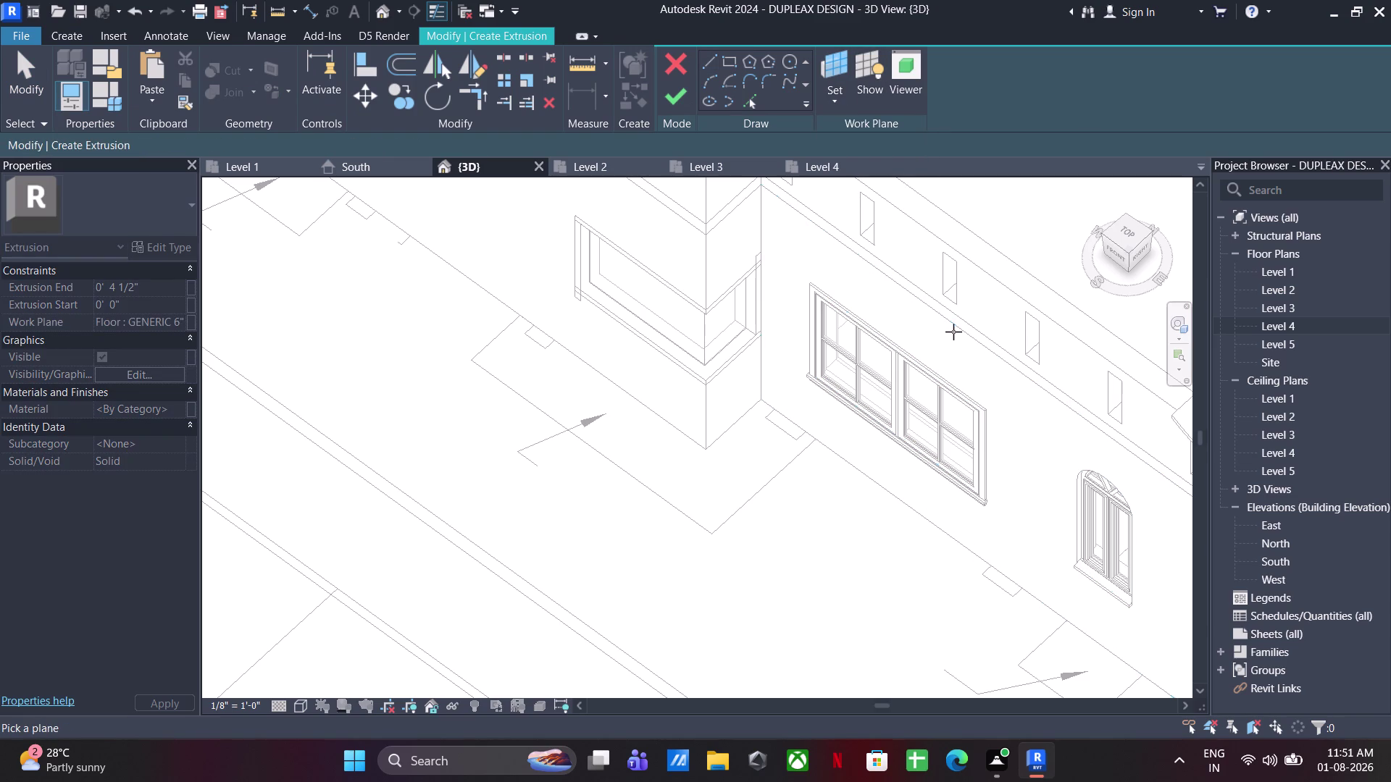
click(954, 331)
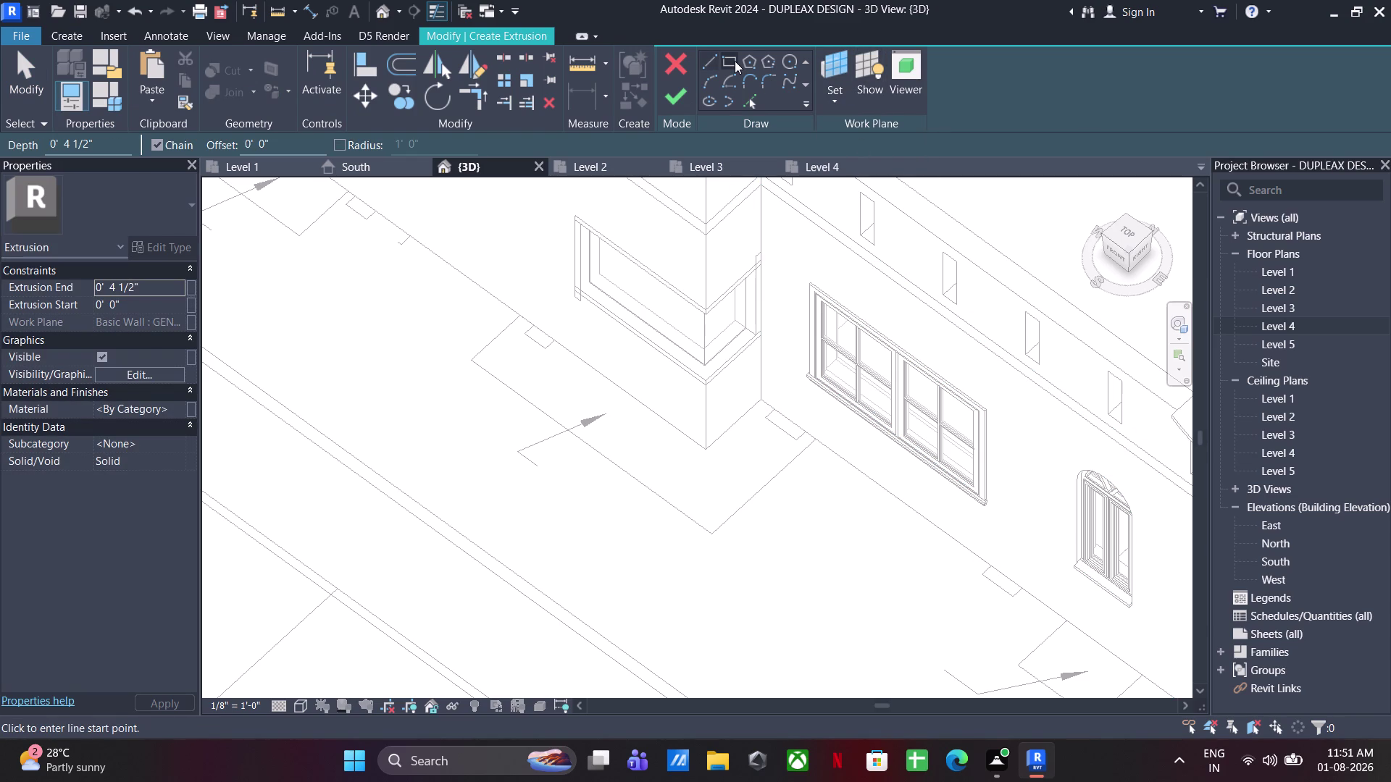
Sketch a rectangular outline around the window with a 6" offset.
click(734, 61)
click(774, 233)
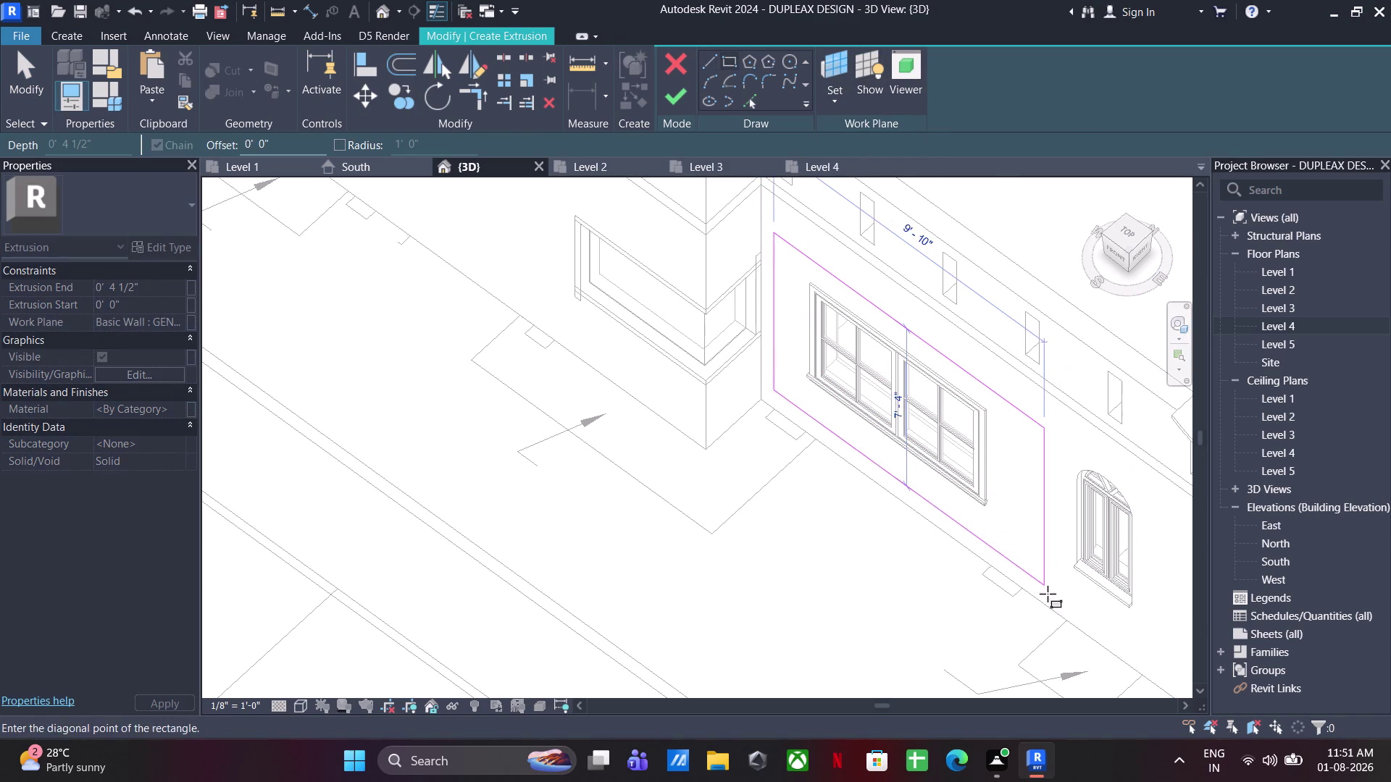
click(1053, 604)
click(750, 97)
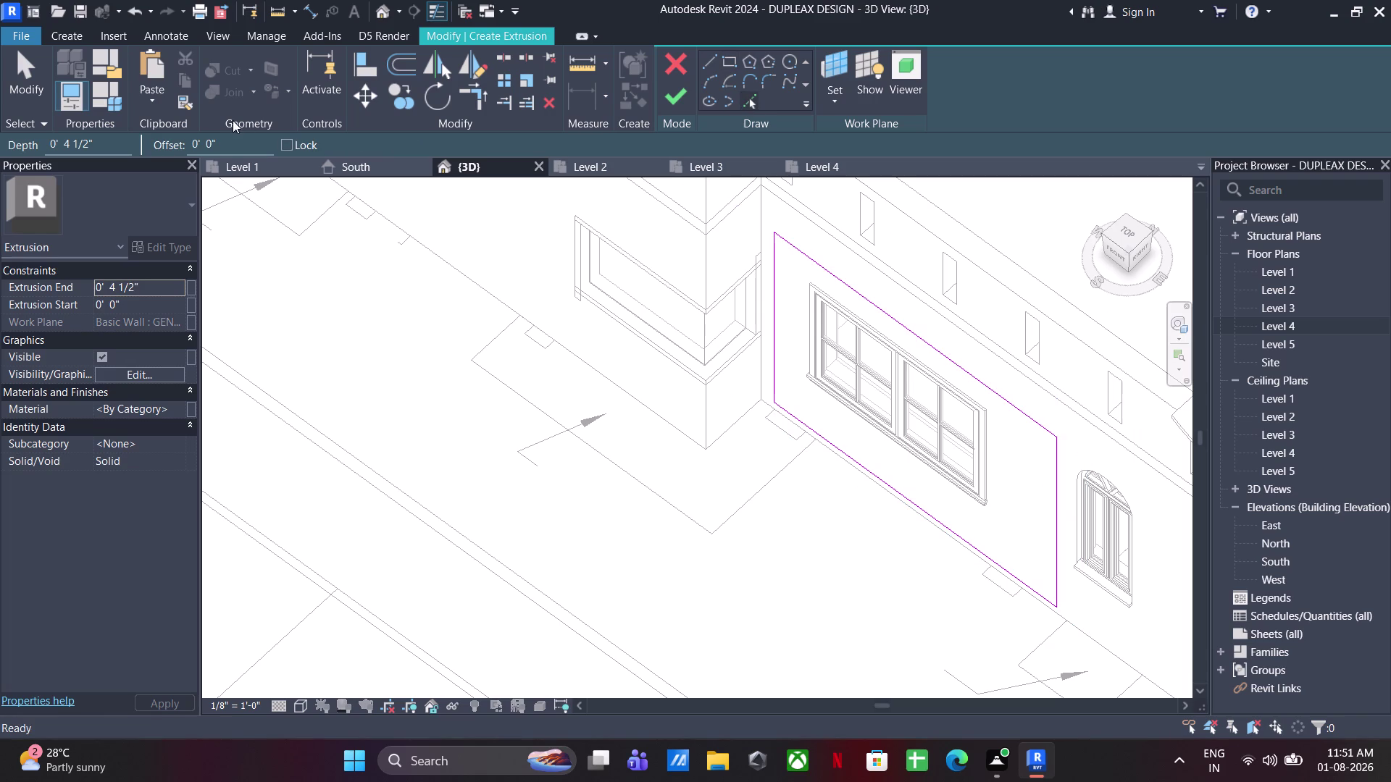
drag(231, 141, 194, 141)
text(6)
text(")
key(Return)
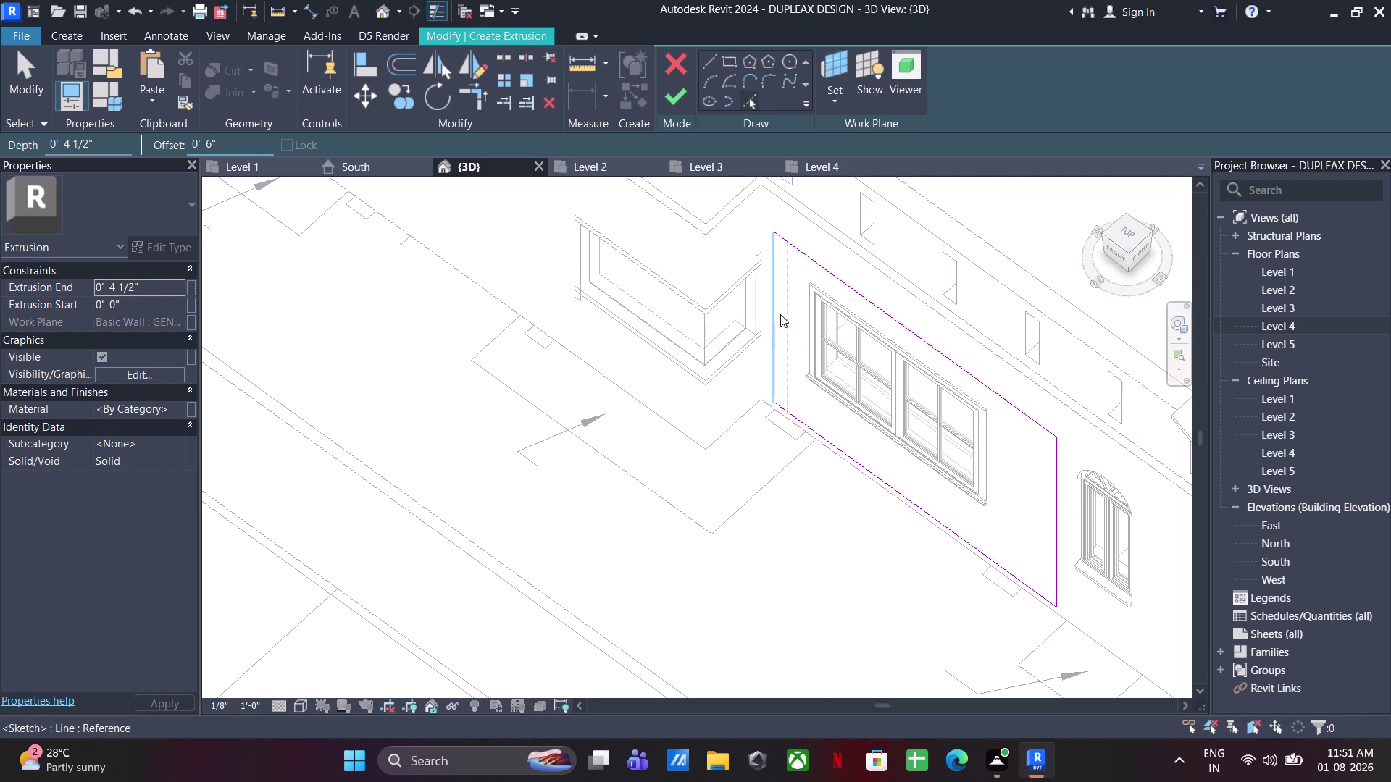
click(780, 314)
click(862, 303)
click(1052, 491)
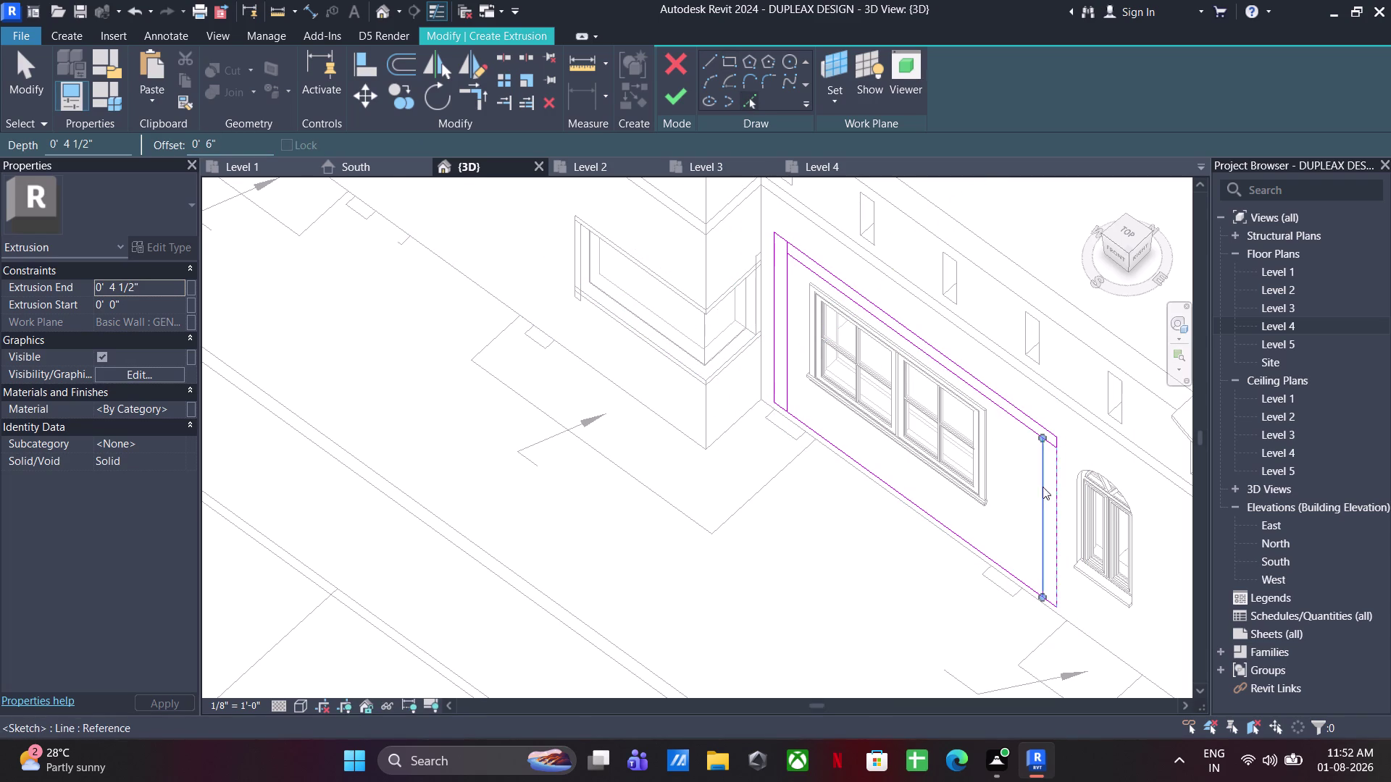
Align and split the outline lines and trim the upper corners together.
click(373, 64)
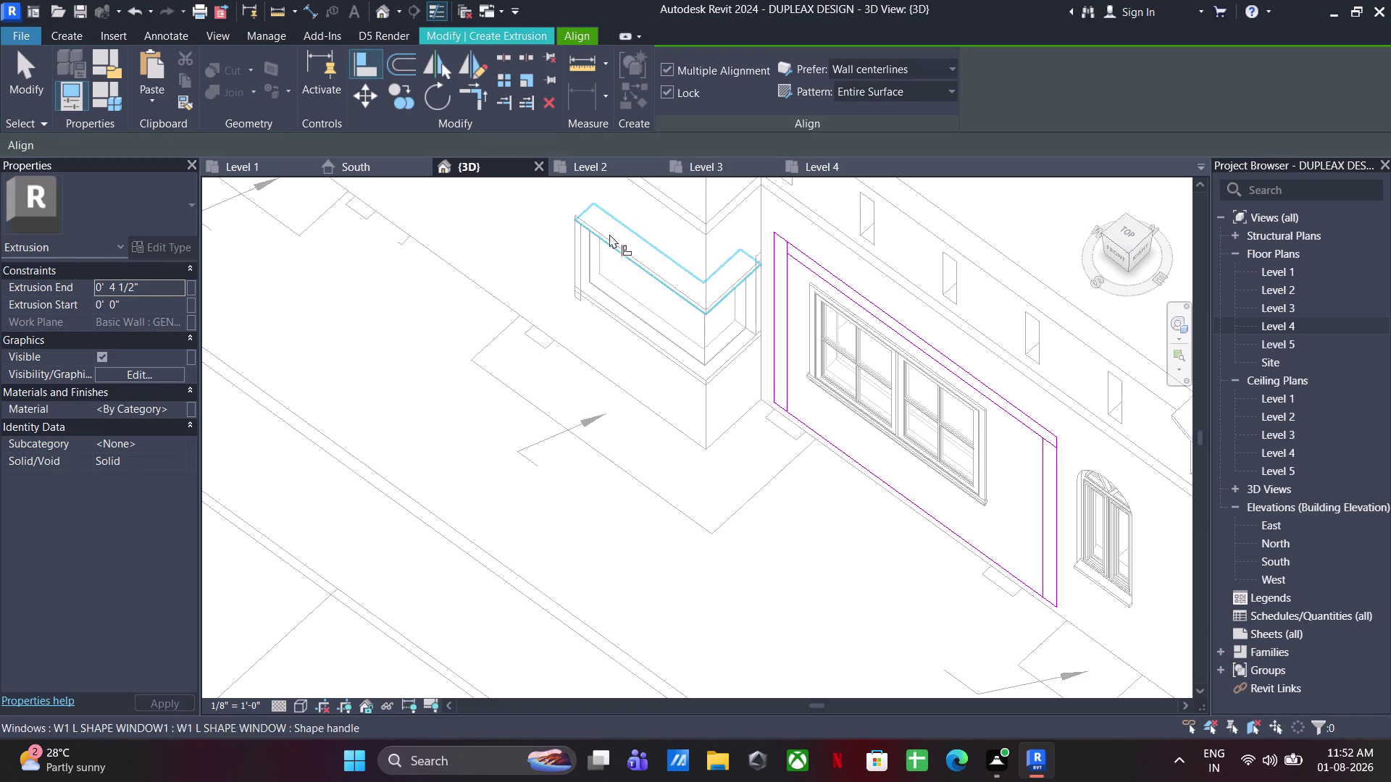
click(513, 59)
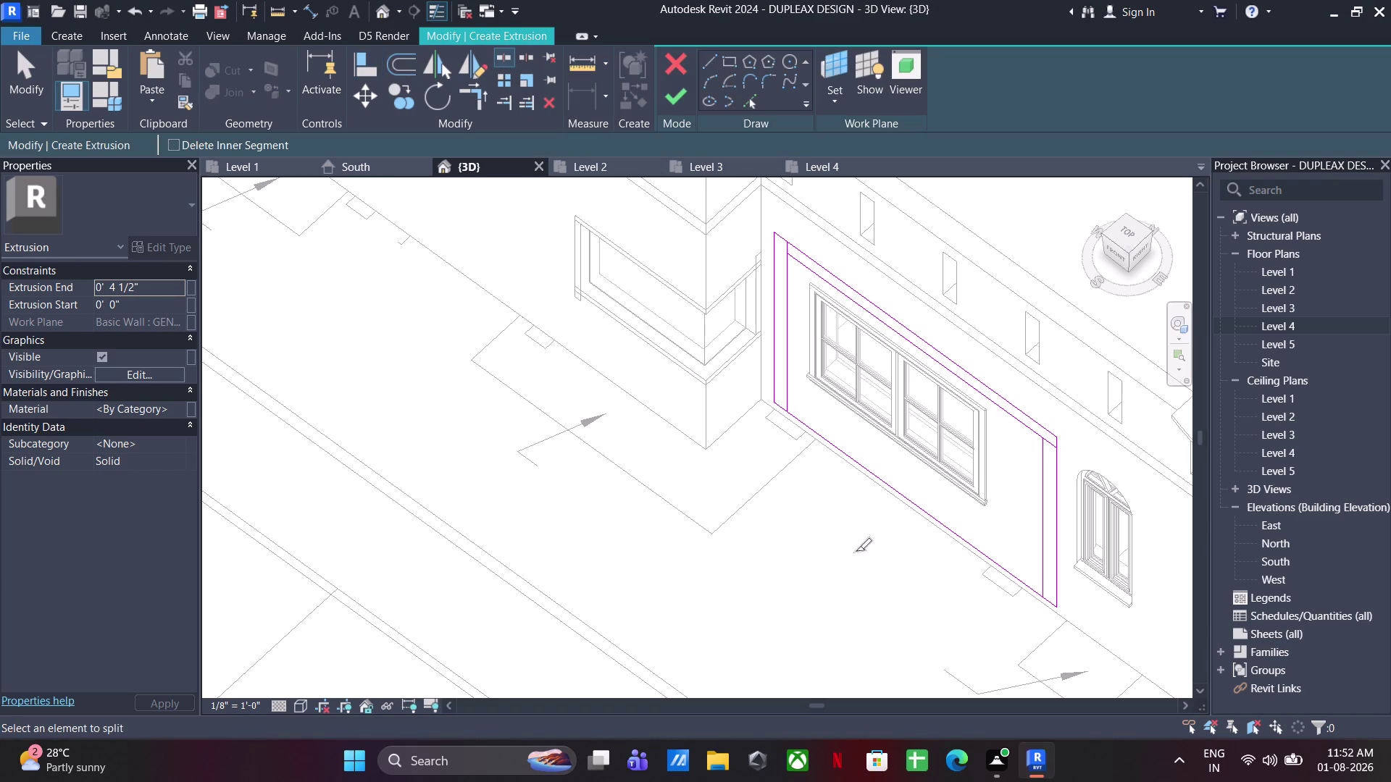
click(918, 509)
click(484, 104)
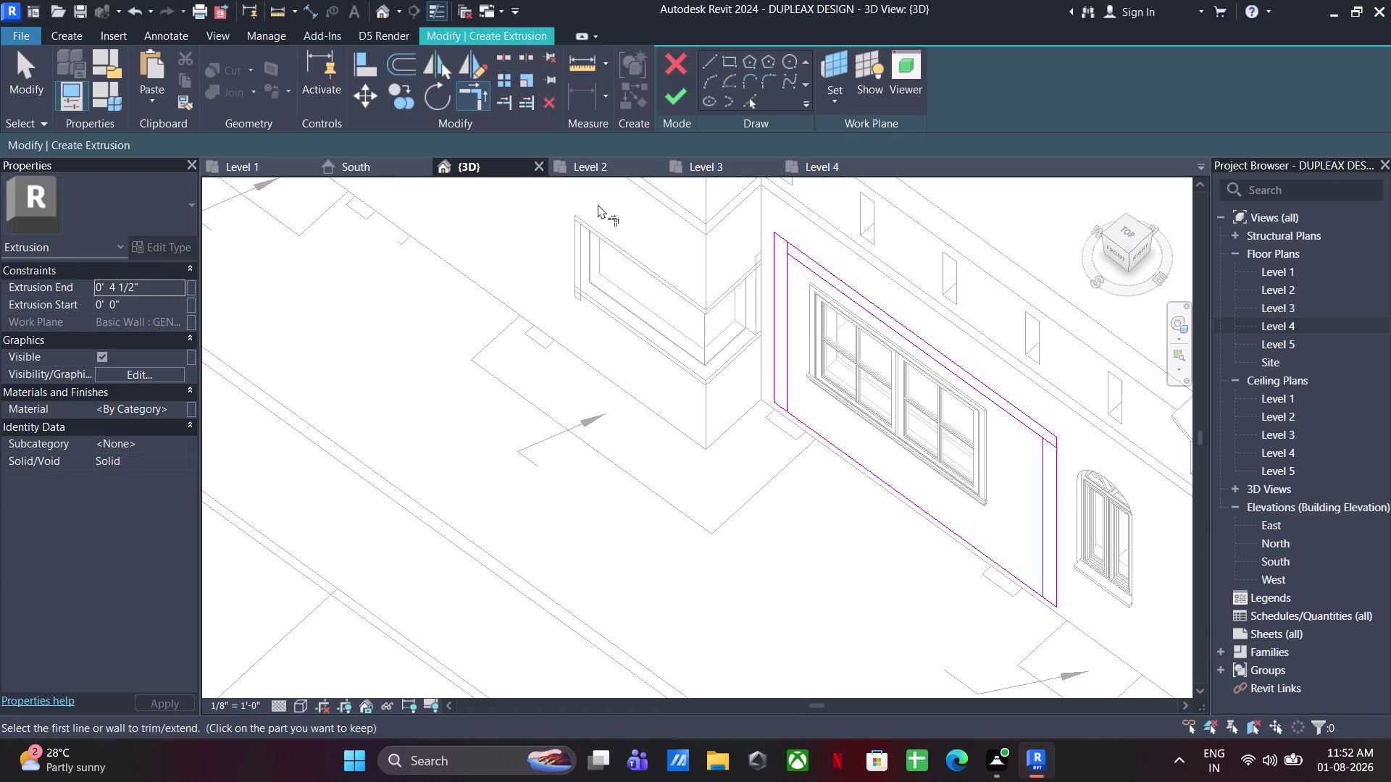
click(787, 297)
click(812, 270)
scroll(up, 3)
click(774, 286)
click(822, 244)
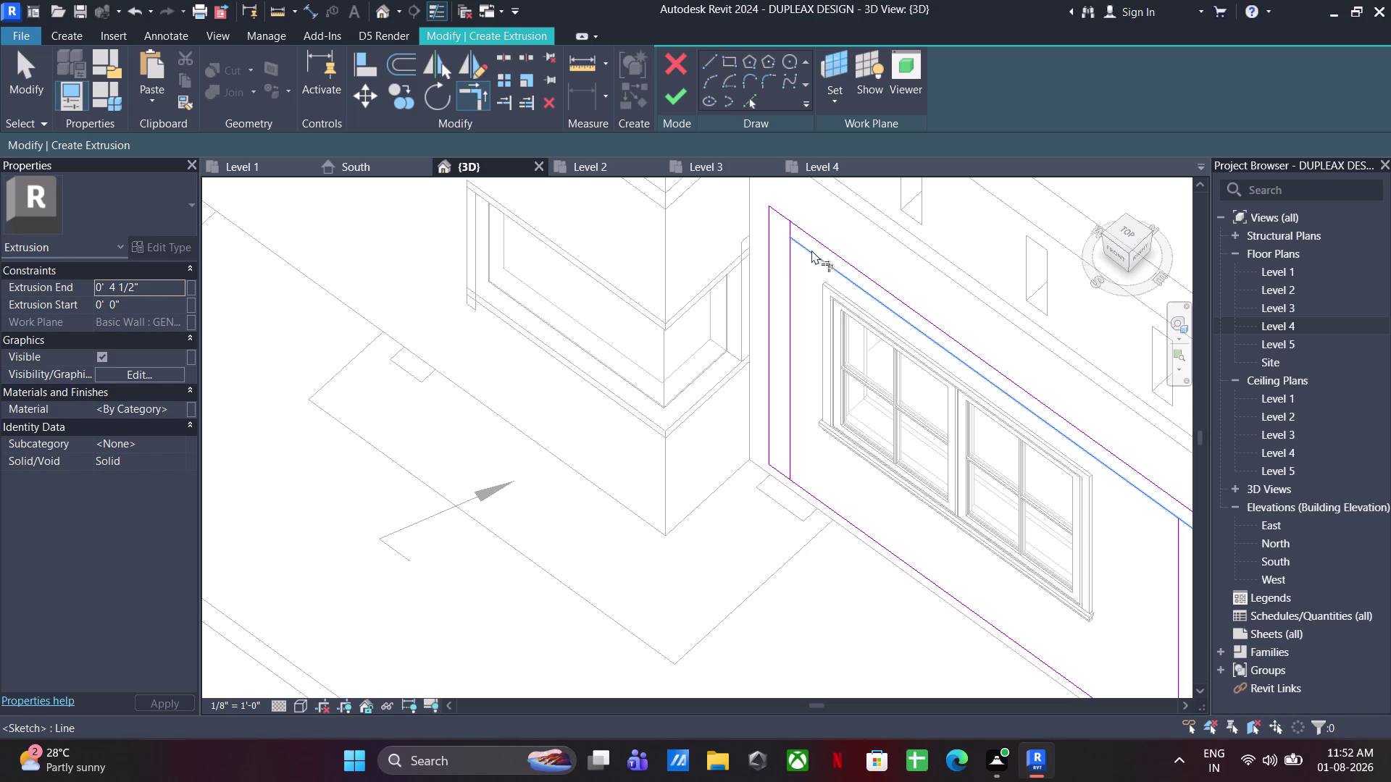
click(812, 250)
click(789, 261)
Trim the top-right corner, remove the bottom edge and finish the 4½" frame extrusion.
middle_drag(1139, 501, 967, 345)
click(974, 347)
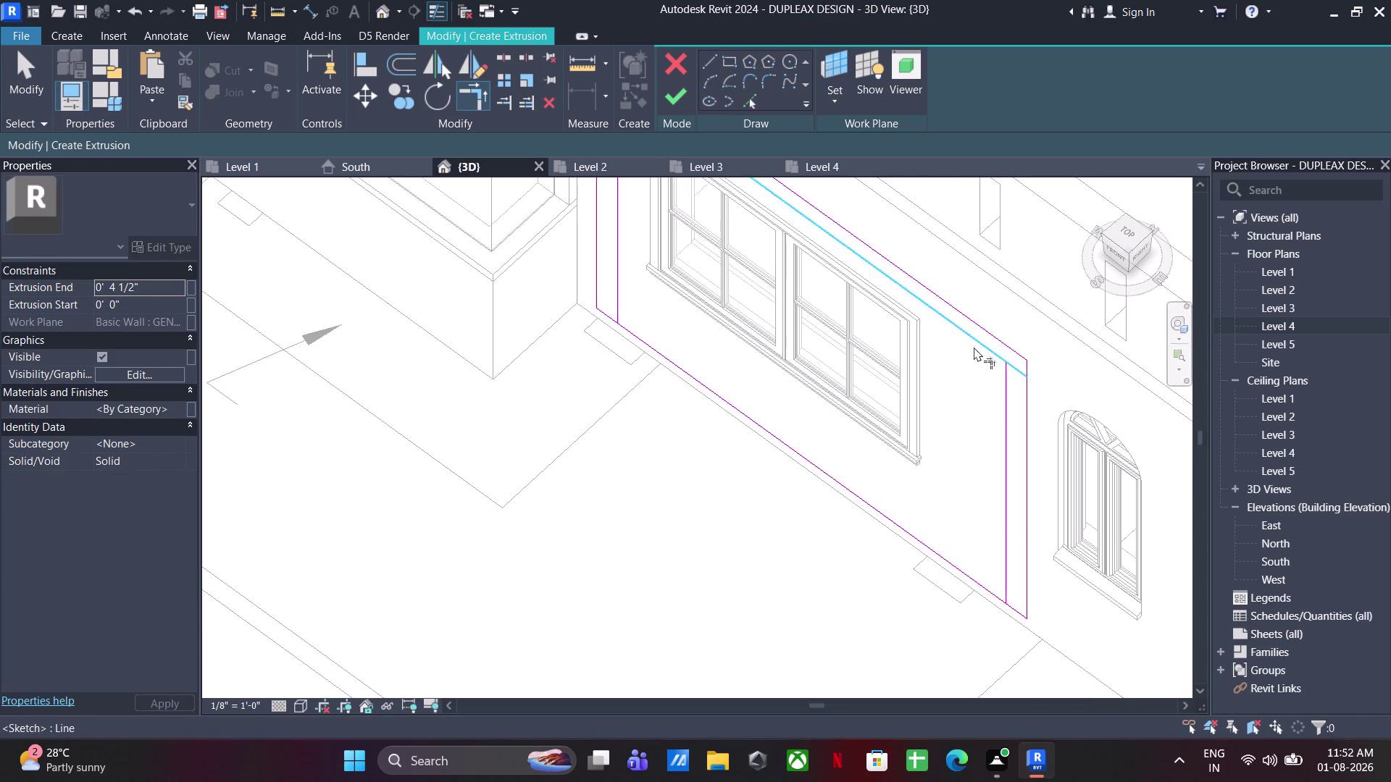
click(1007, 404)
click(1002, 586)
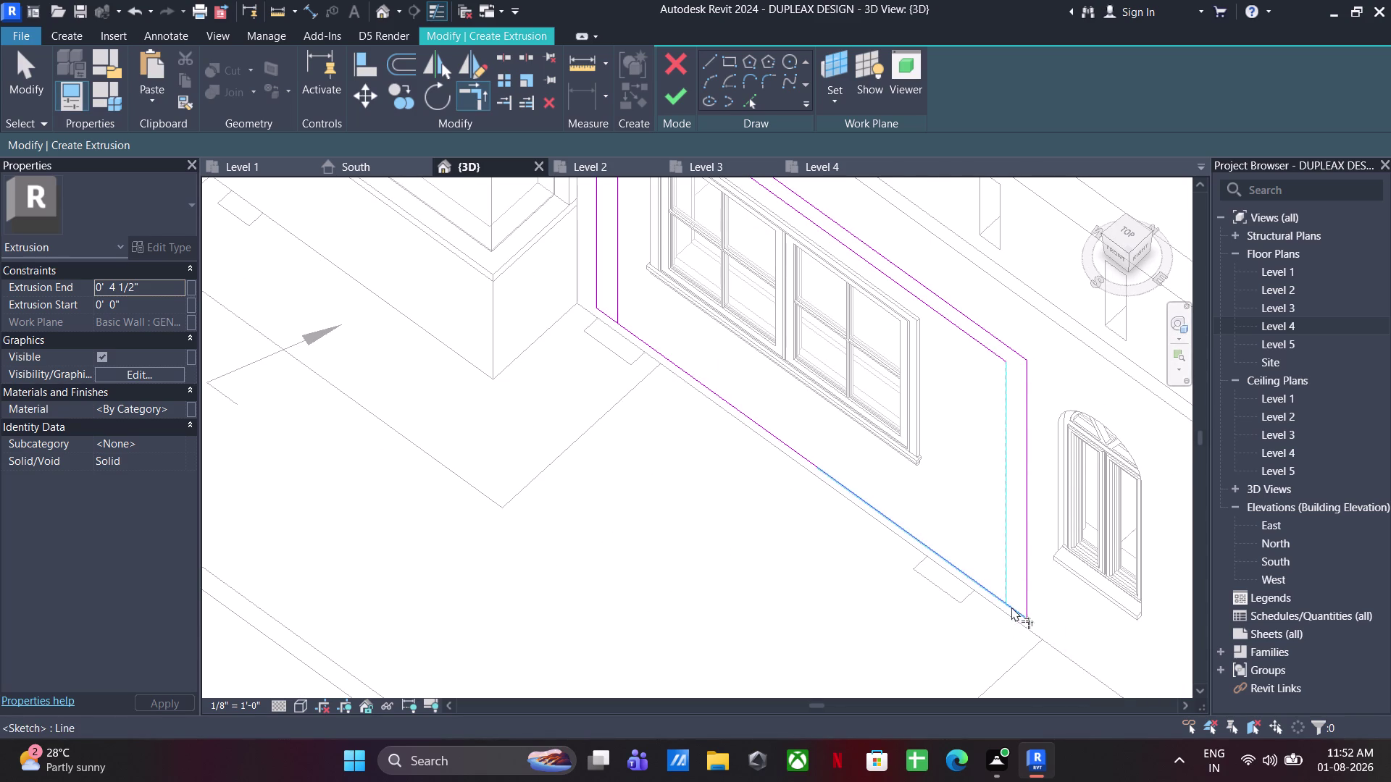
click(1012, 607)
click(598, 316)
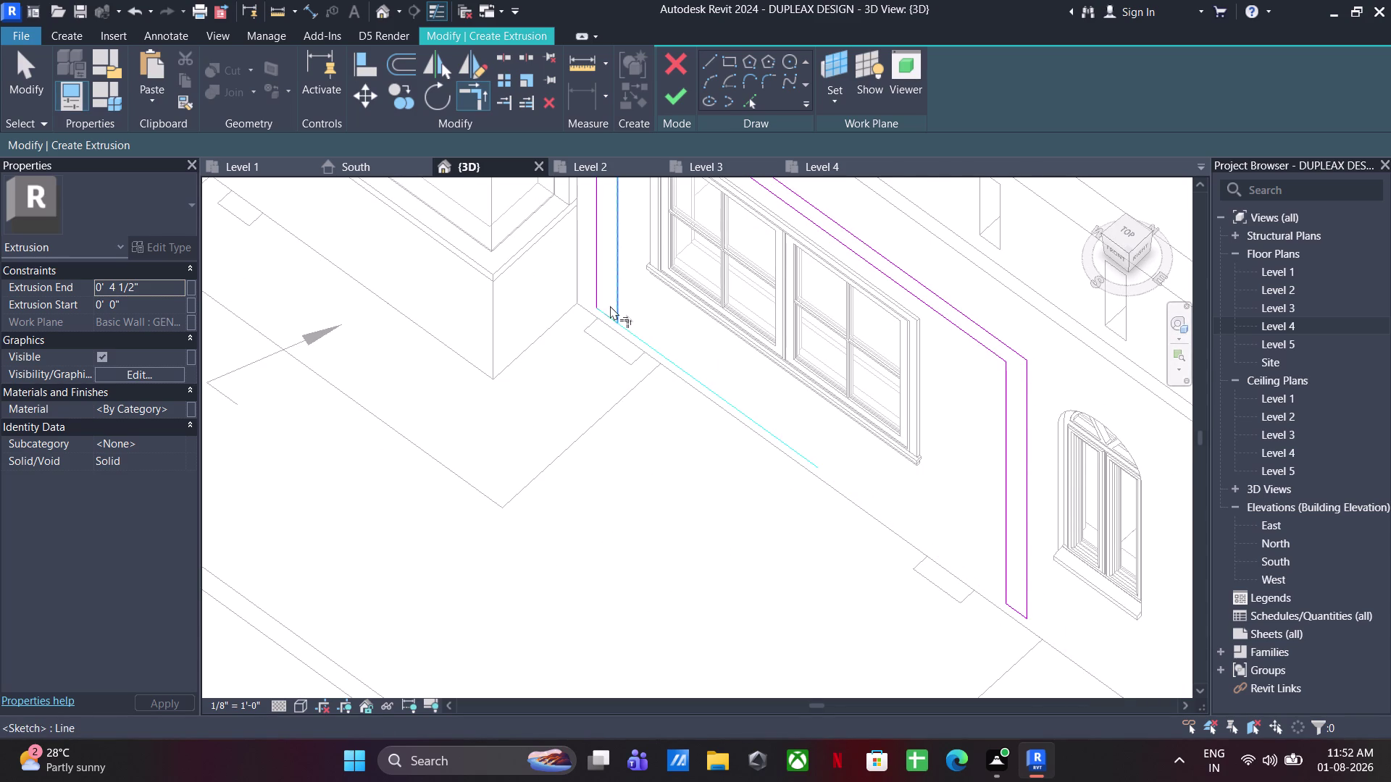
click(610, 305)
click(677, 101)
scroll(down, 3)
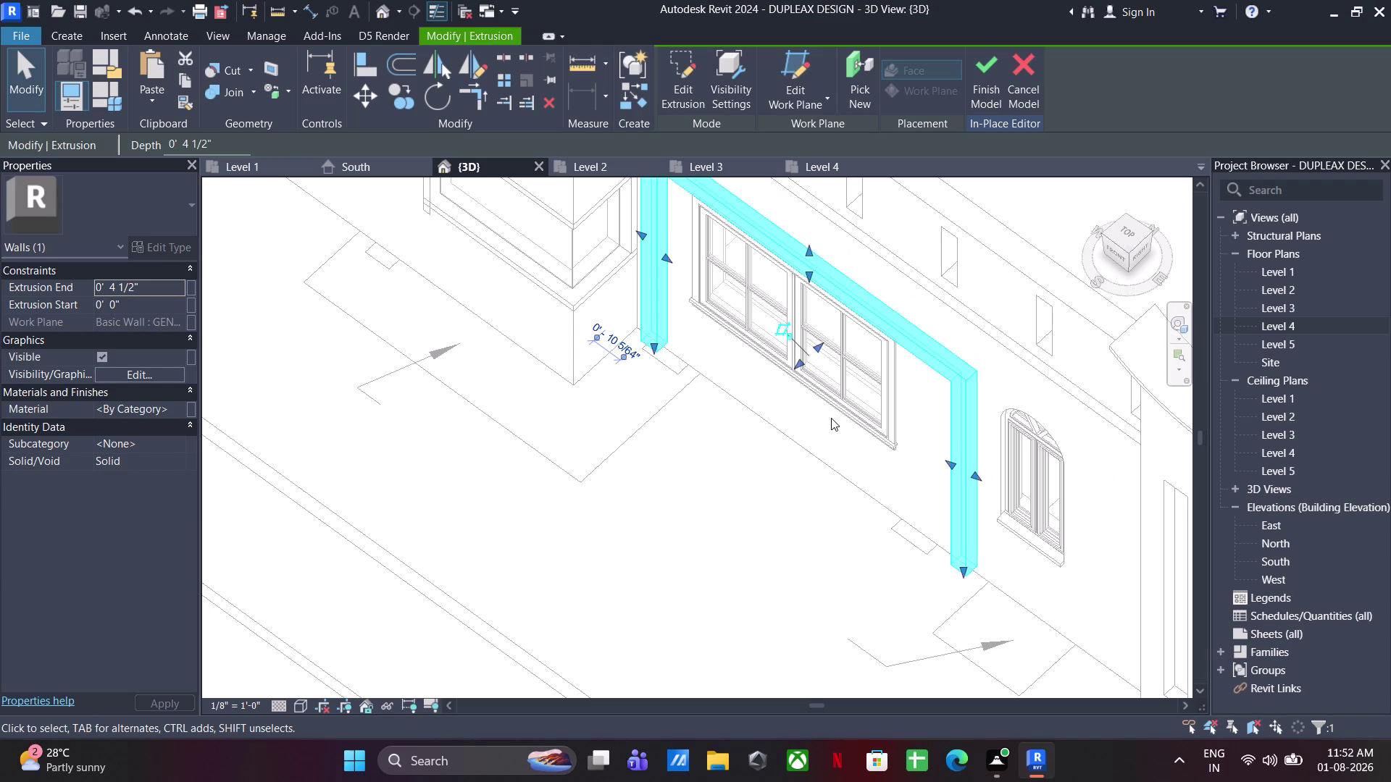
click(53, 39)
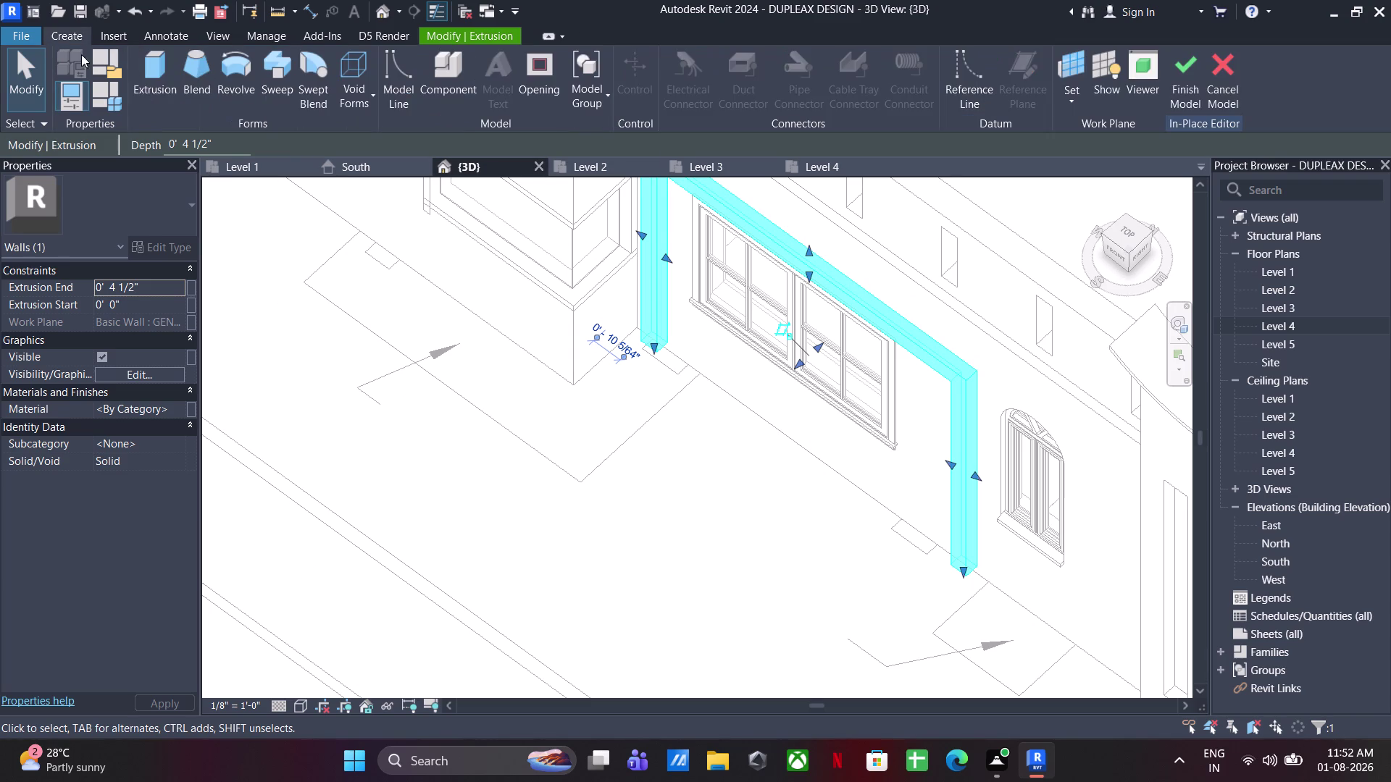
Start a fin extrusion on the frame-top work plane and sketch one fin rectangle.
click(147, 77)
click(835, 95)
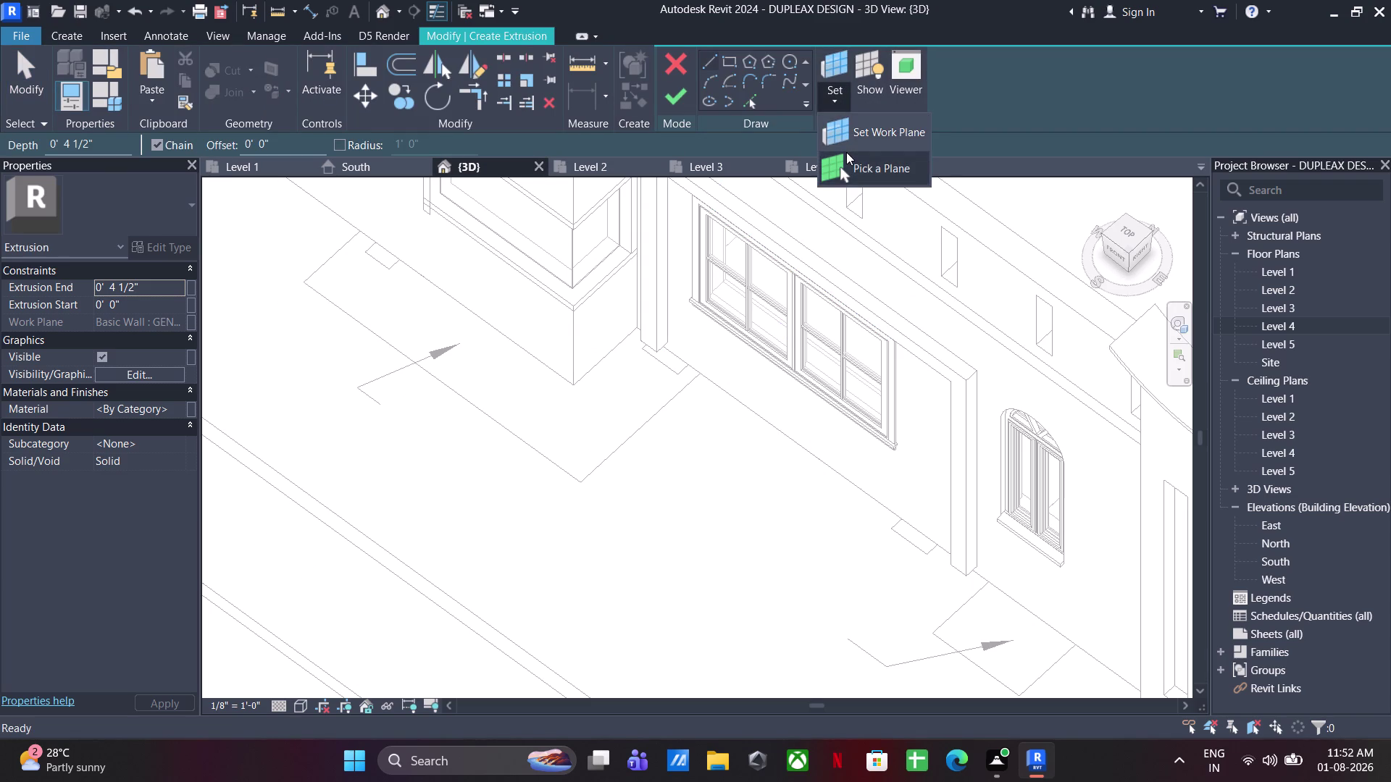
click(846, 152)
click(883, 331)
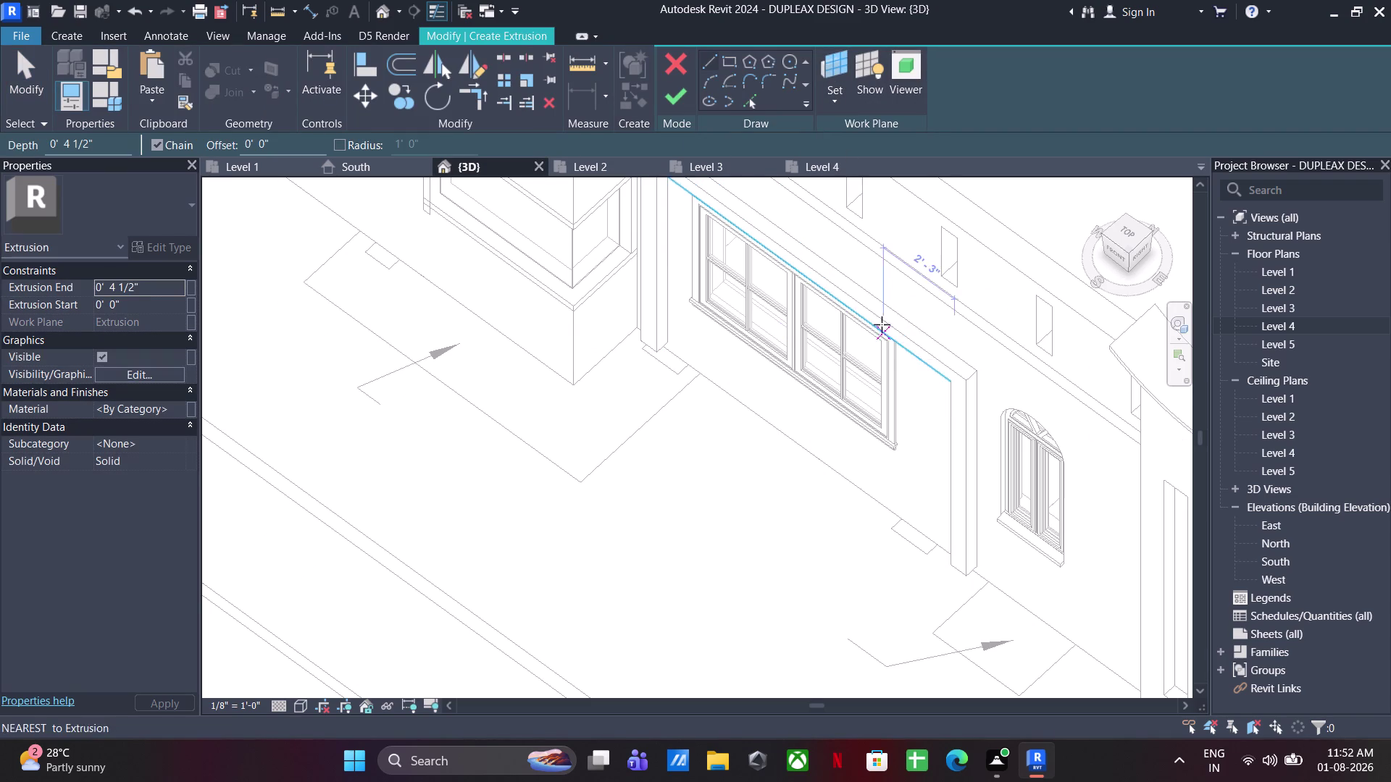
click(734, 65)
click(878, 287)
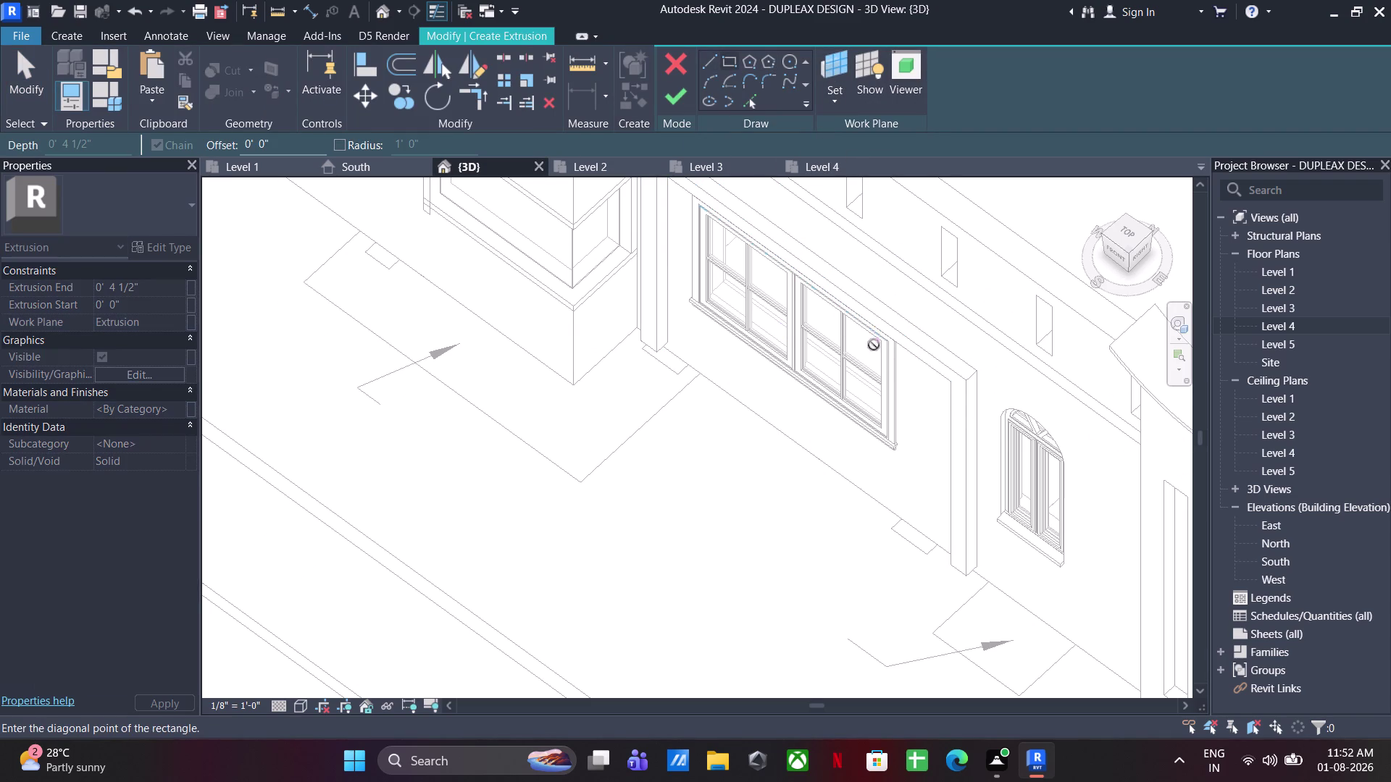
click(863, 344)
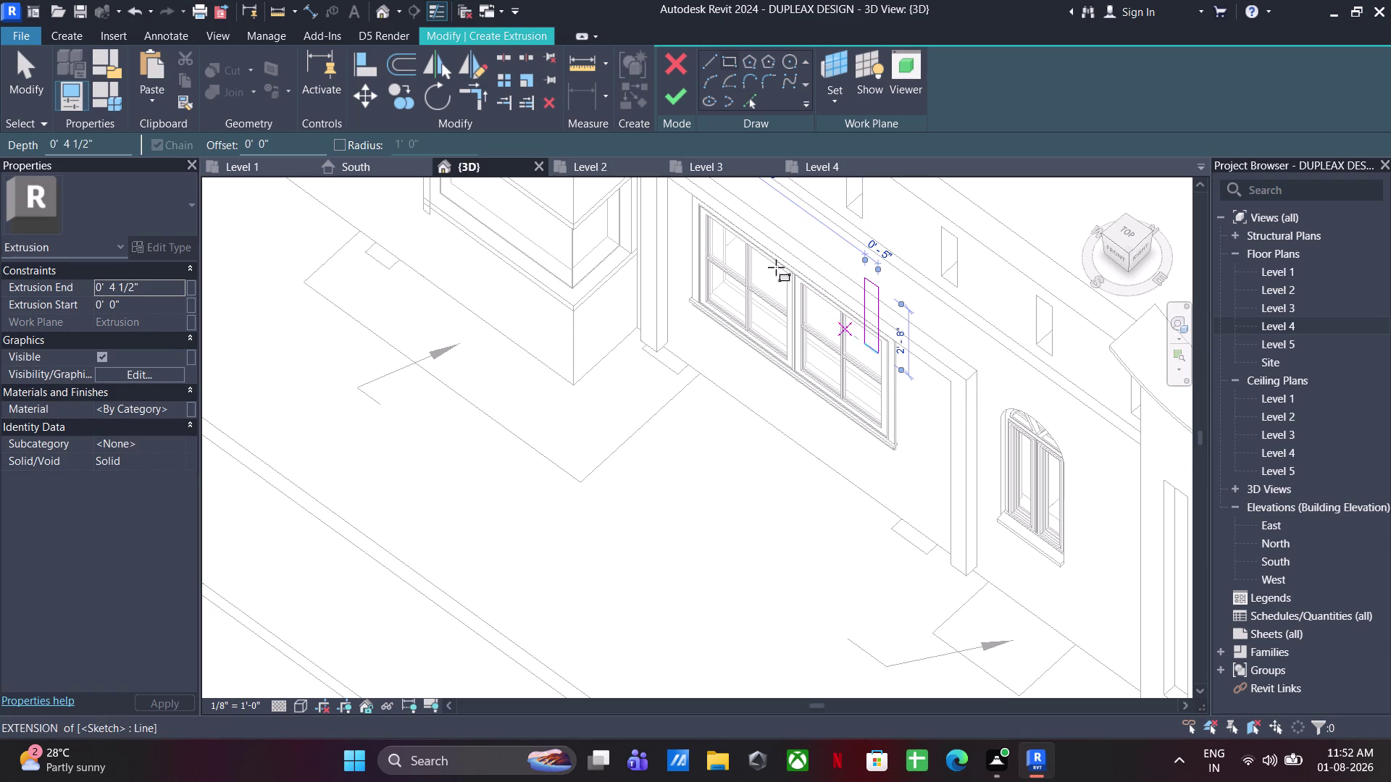
click(40, 76)
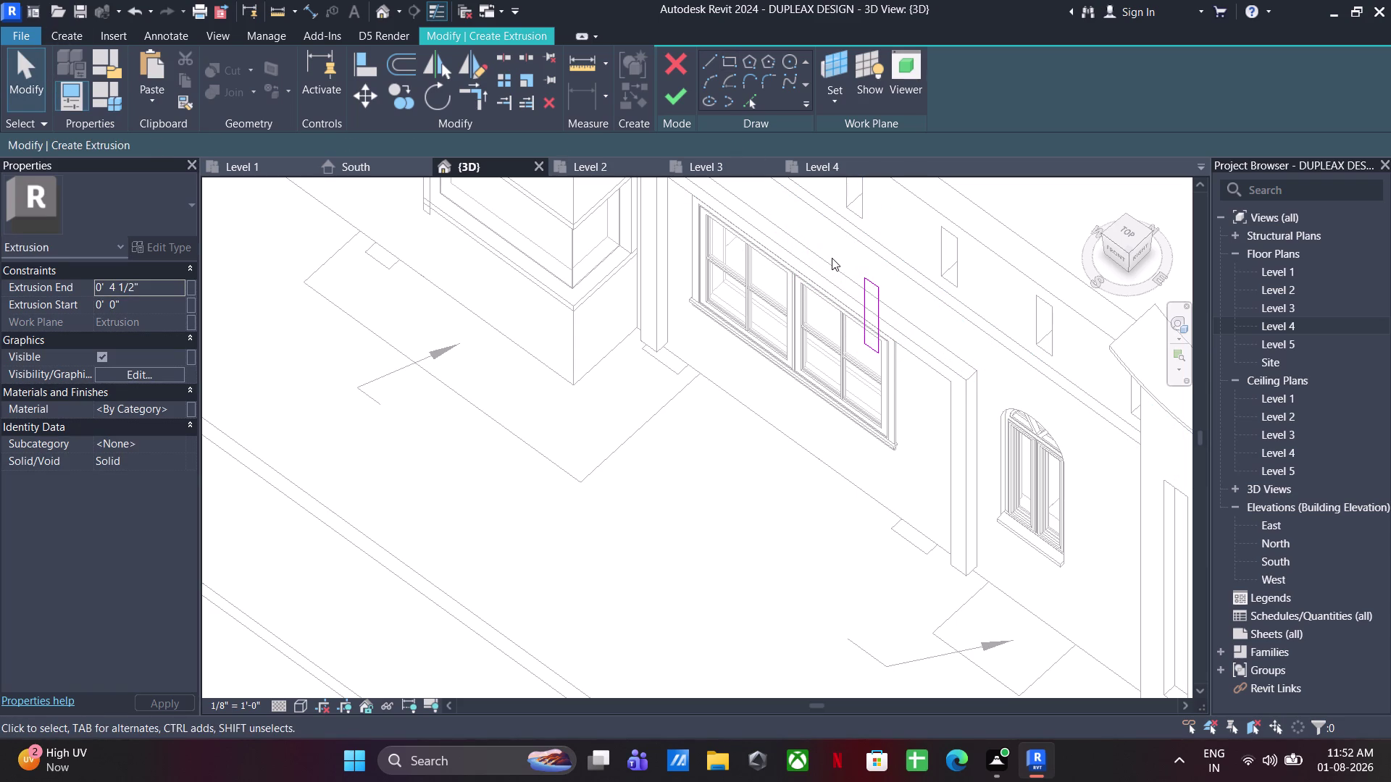
Copy the fin outline into three fins, then dismiss the regeneration error.
drag(829, 258, 897, 380)
click(410, 101)
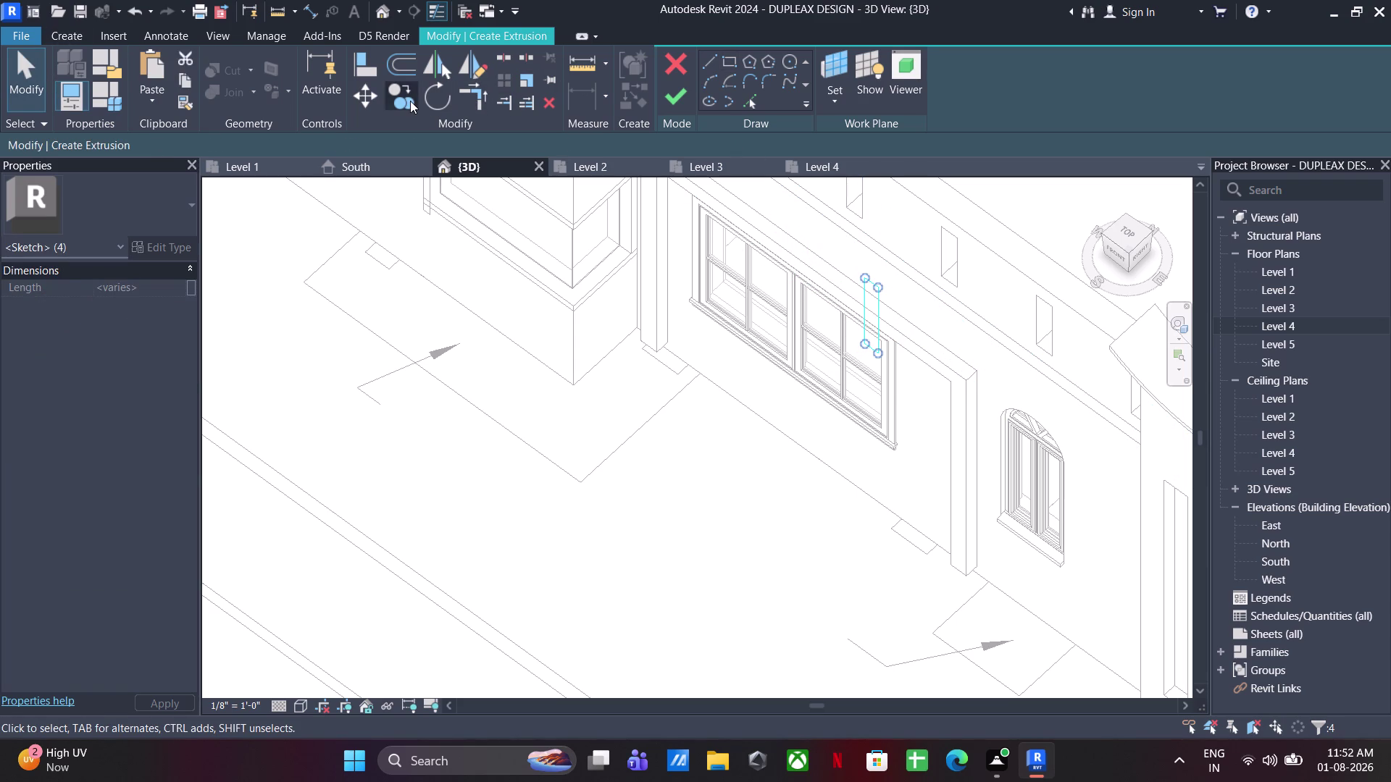
click(890, 331)
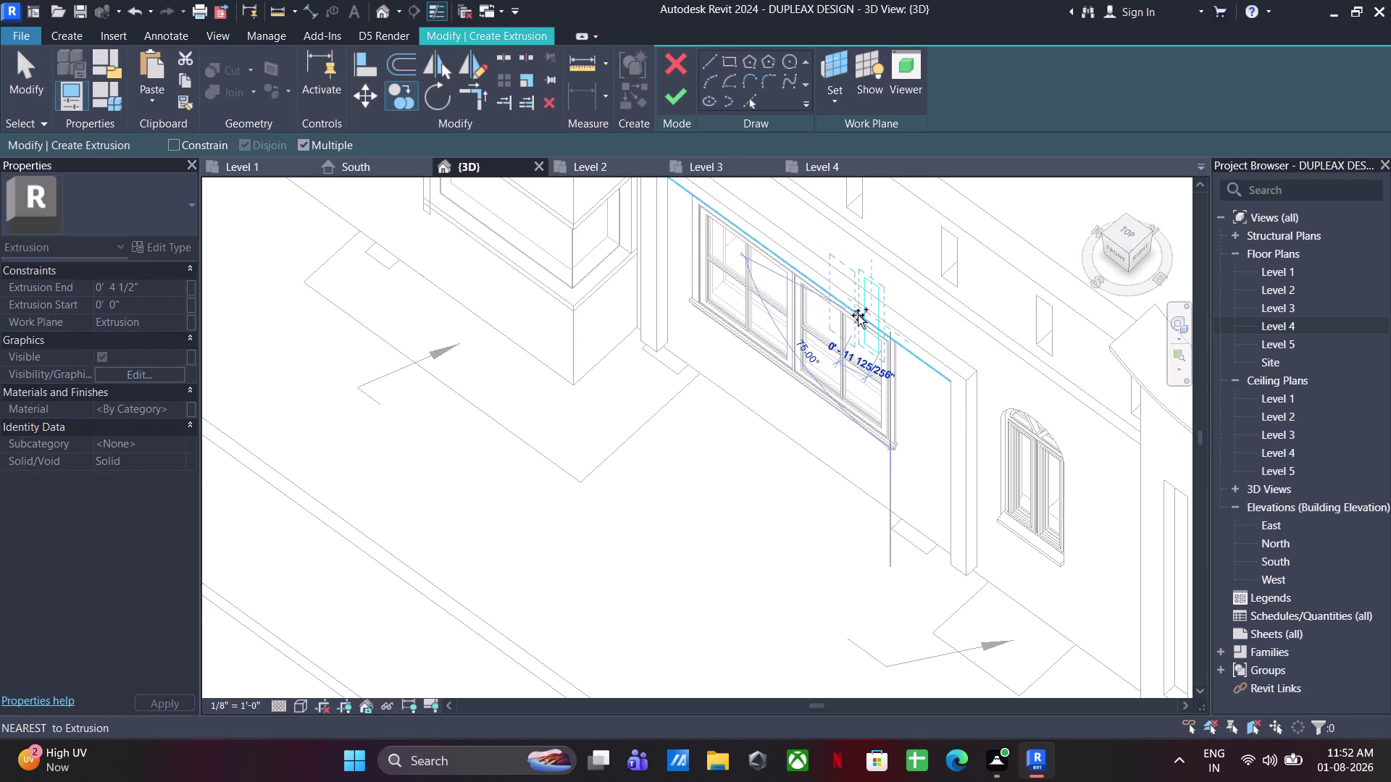
click(856, 309)
click(815, 281)
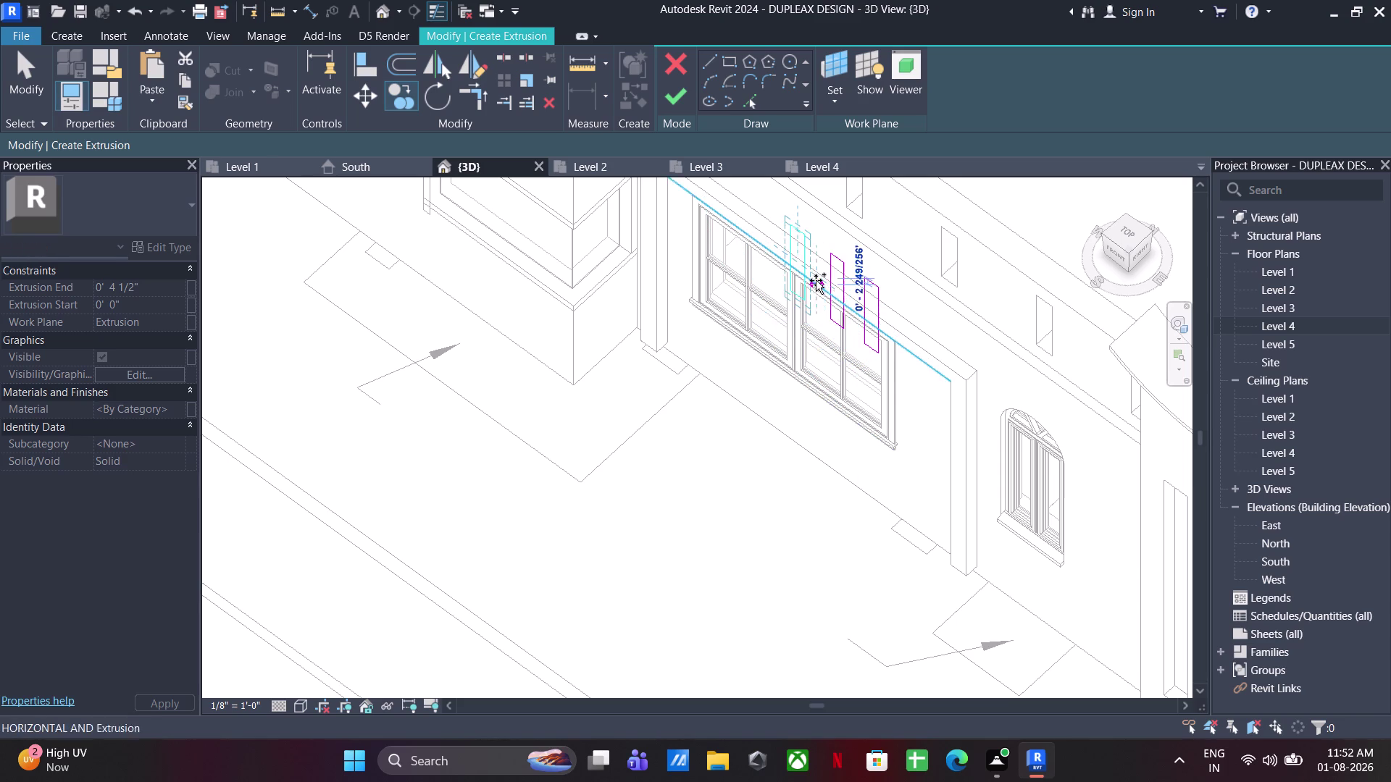
click(687, 105)
click(985, 77)
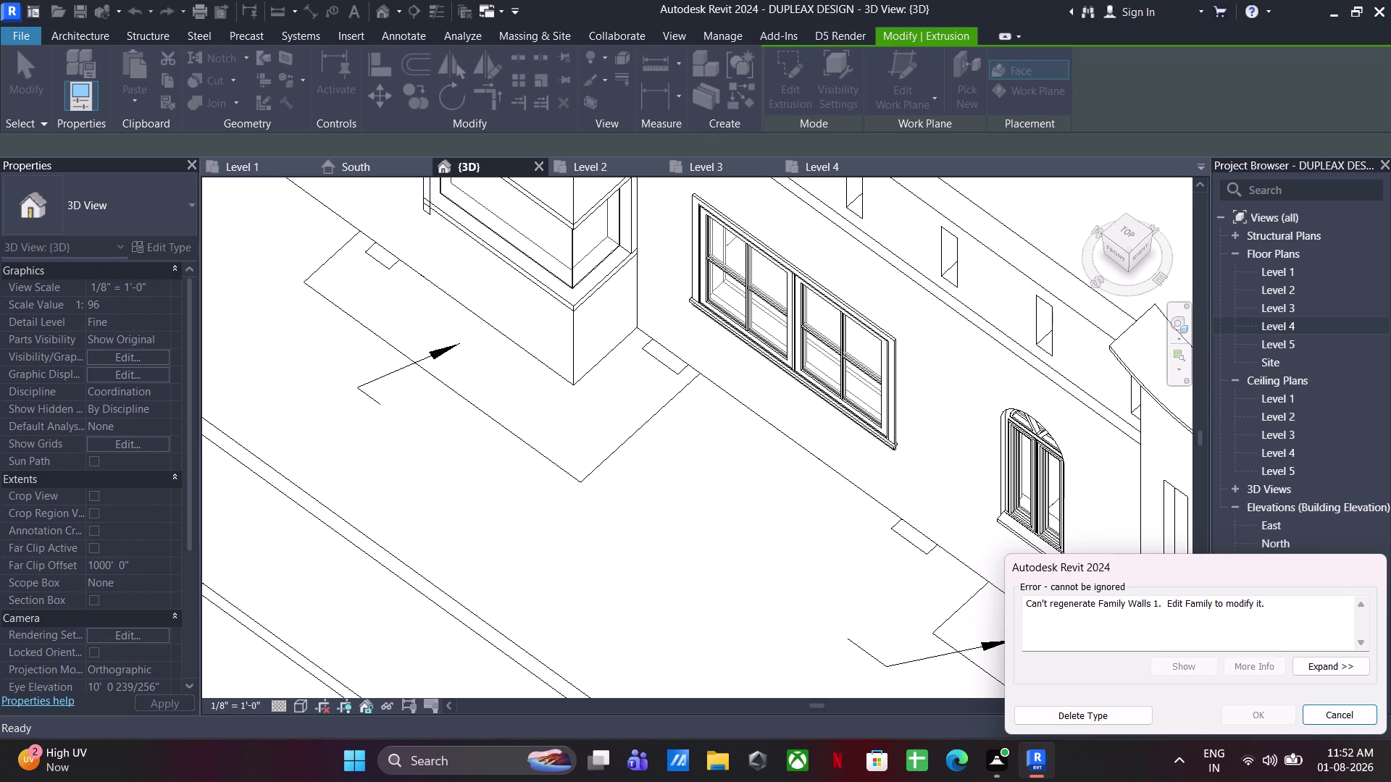
click(1331, 712)
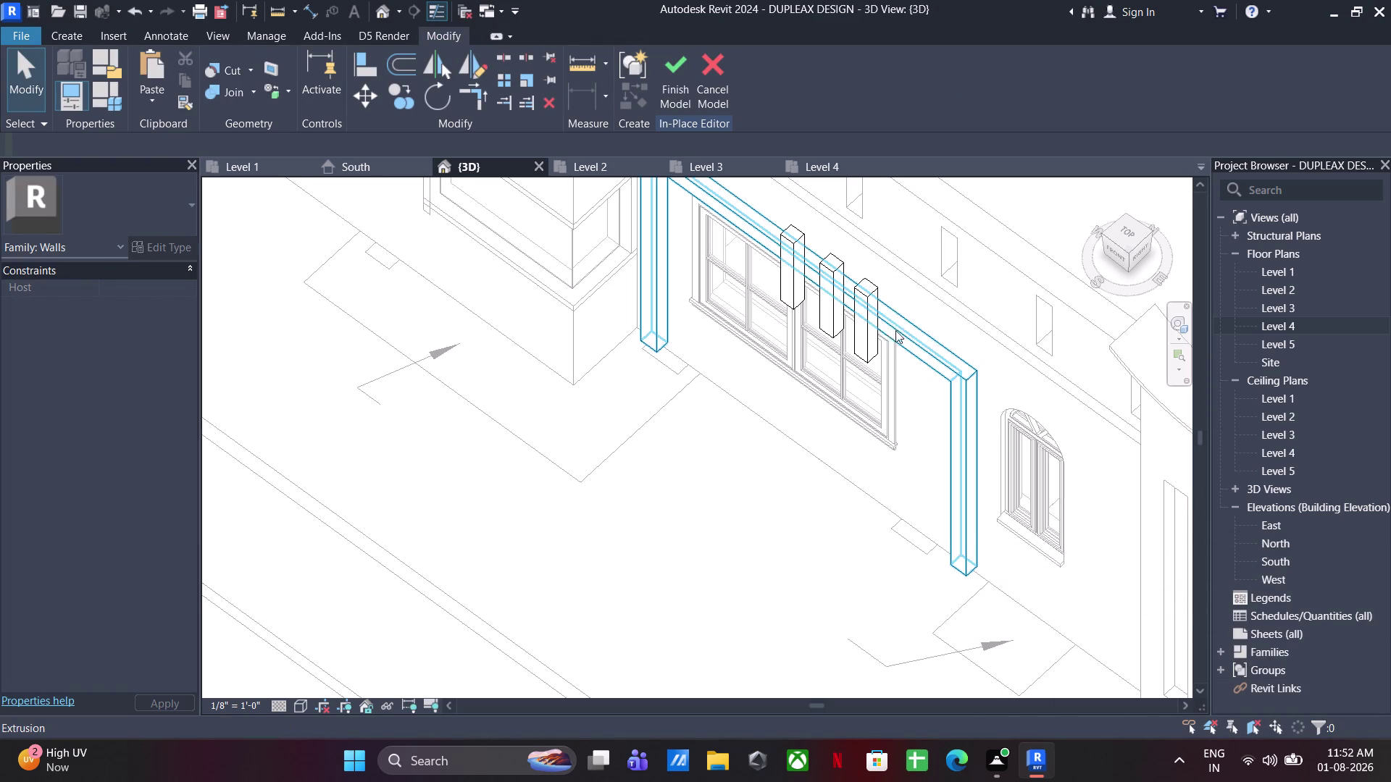
Delete the three fins, finish the model and dismiss the regeneration error.
click(873, 324)
scroll(down, 3)
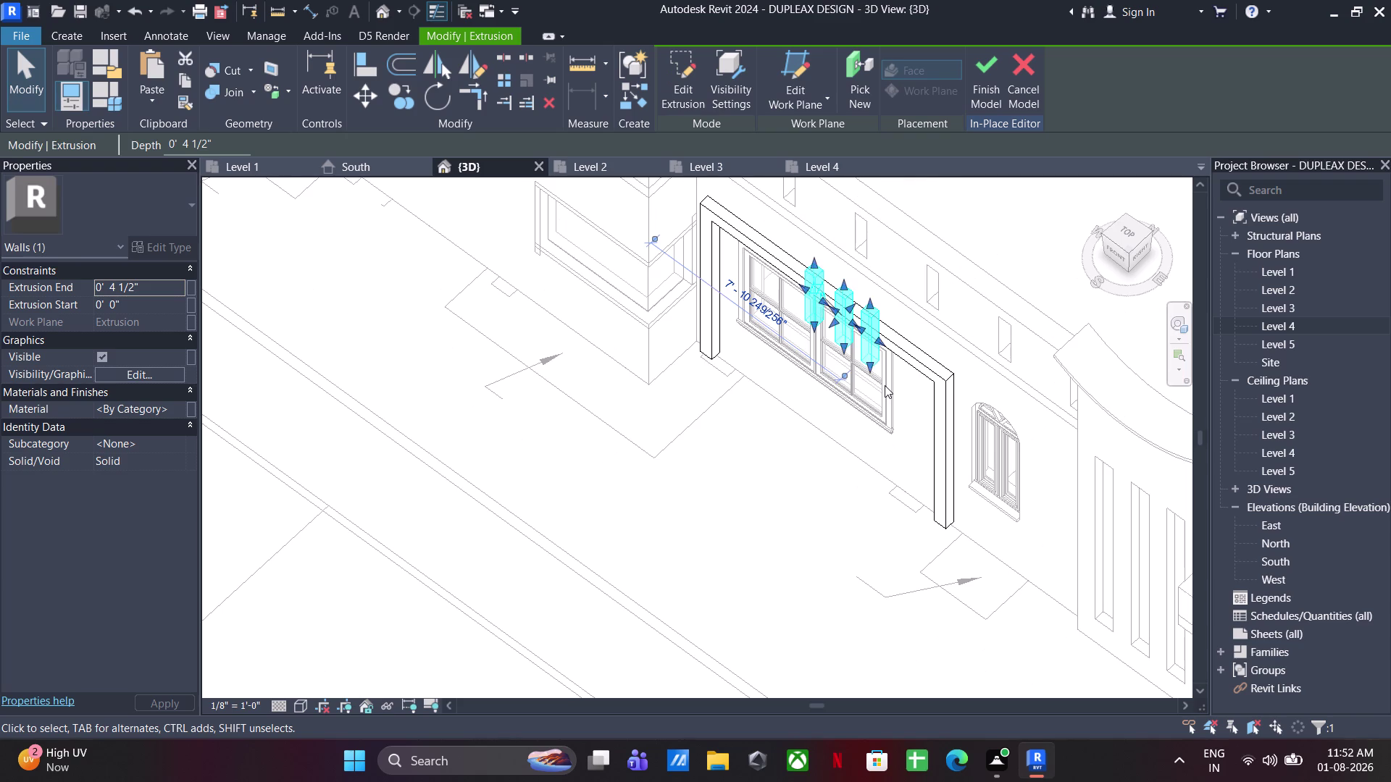
key(Delete)
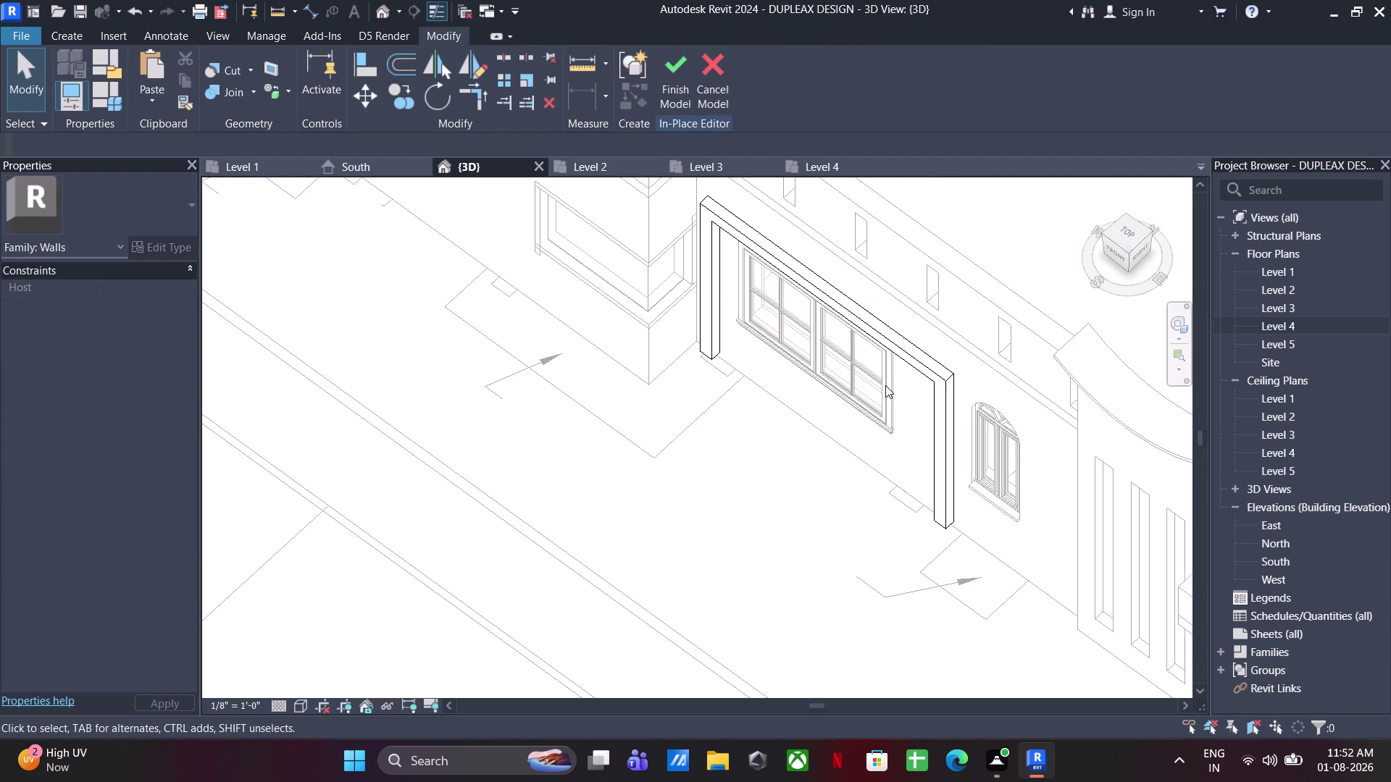
click(660, 82)
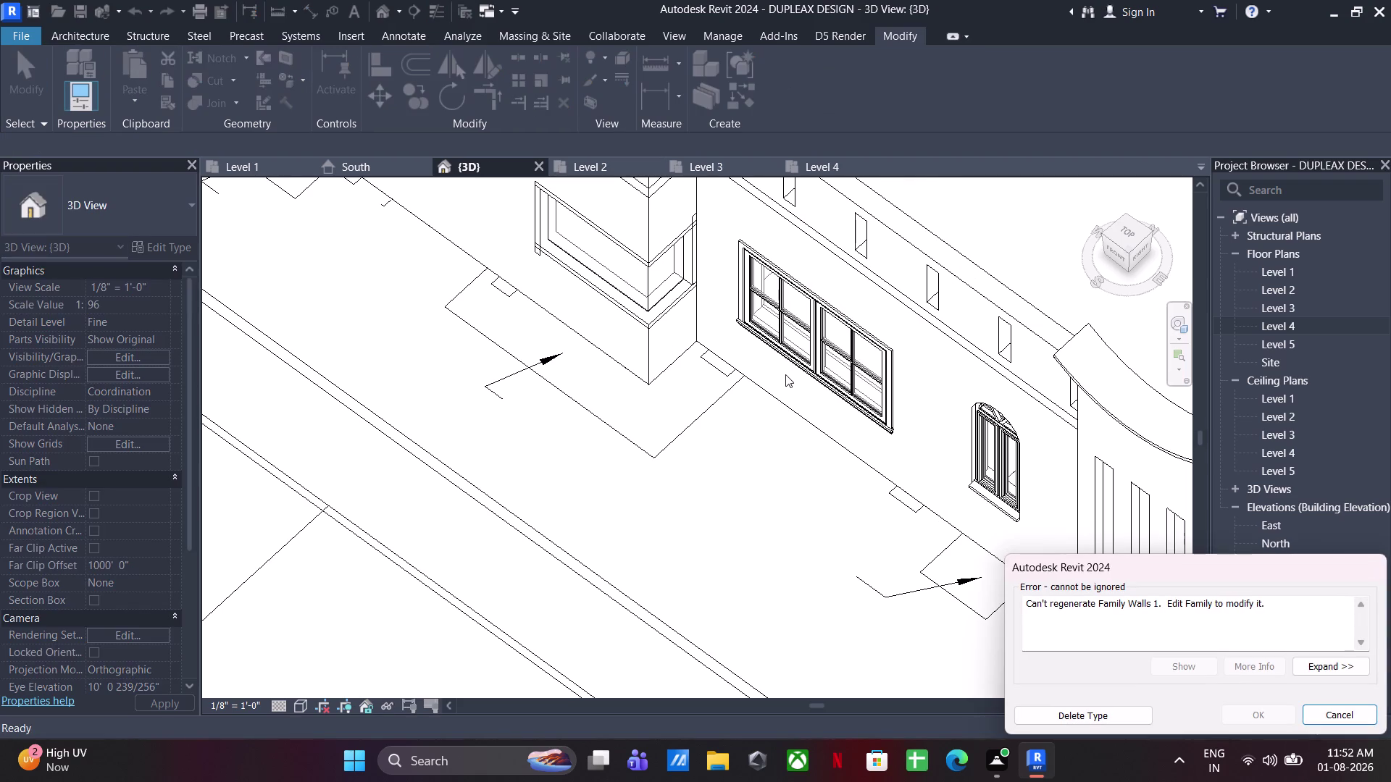
click(1311, 704)
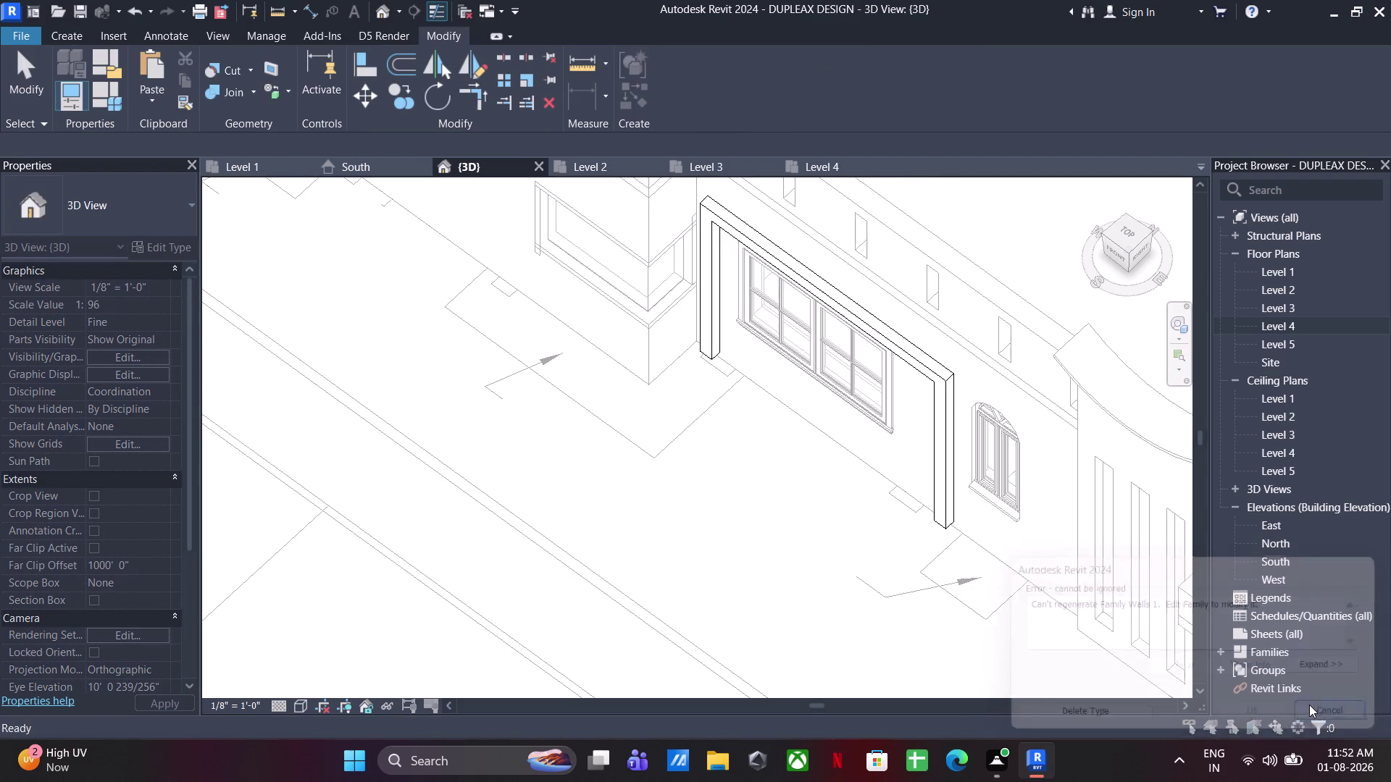
Recentre the view and select the window frame extrusion.
middle_drag(943, 521, 1001, 561)
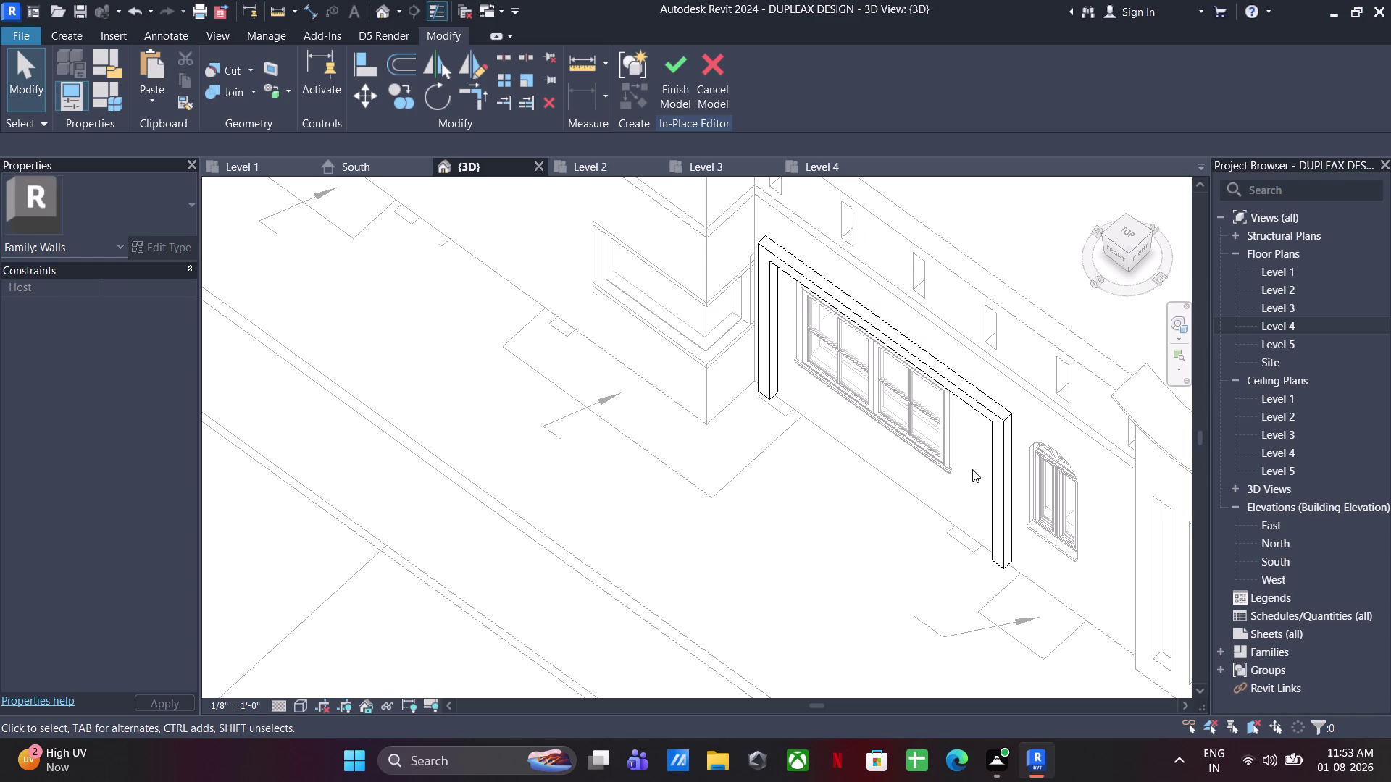
click(988, 467)
click(786, 332)
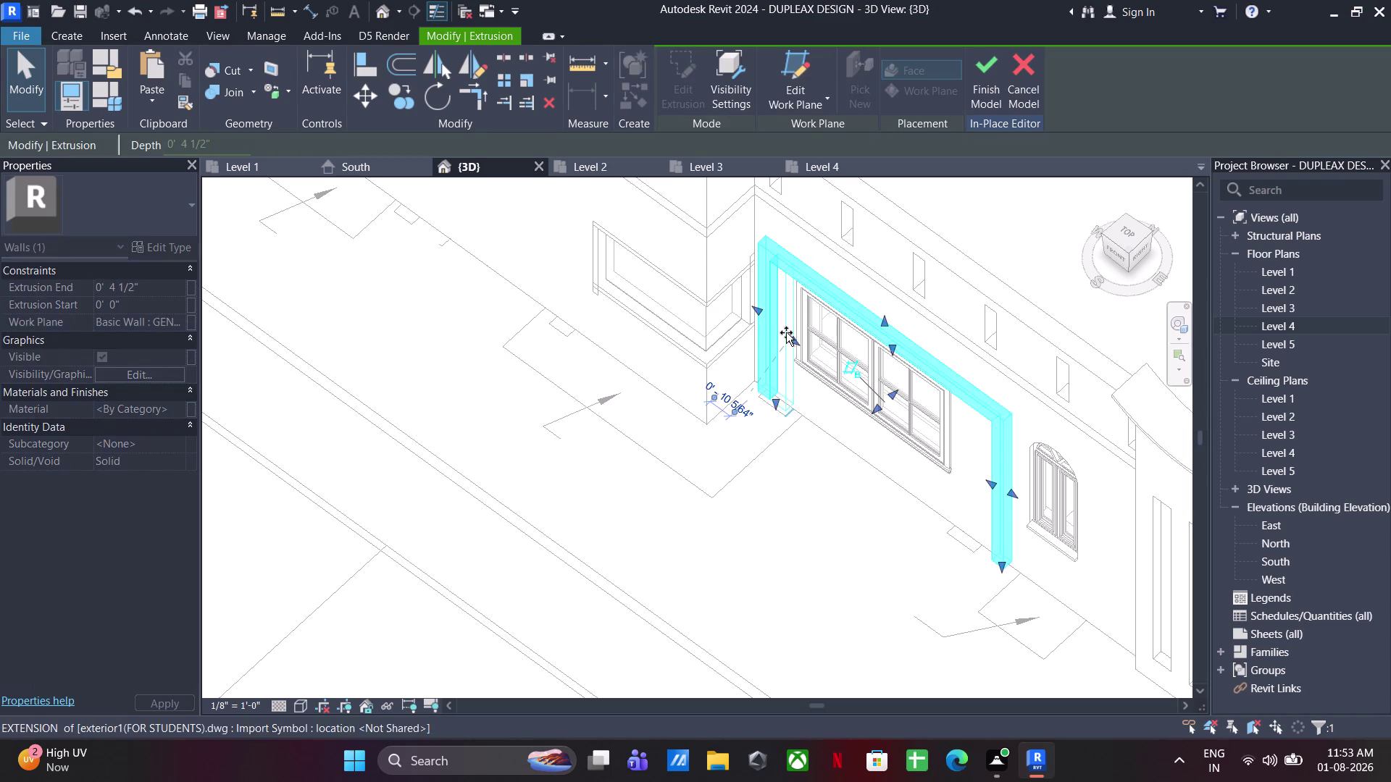
click(984, 478)
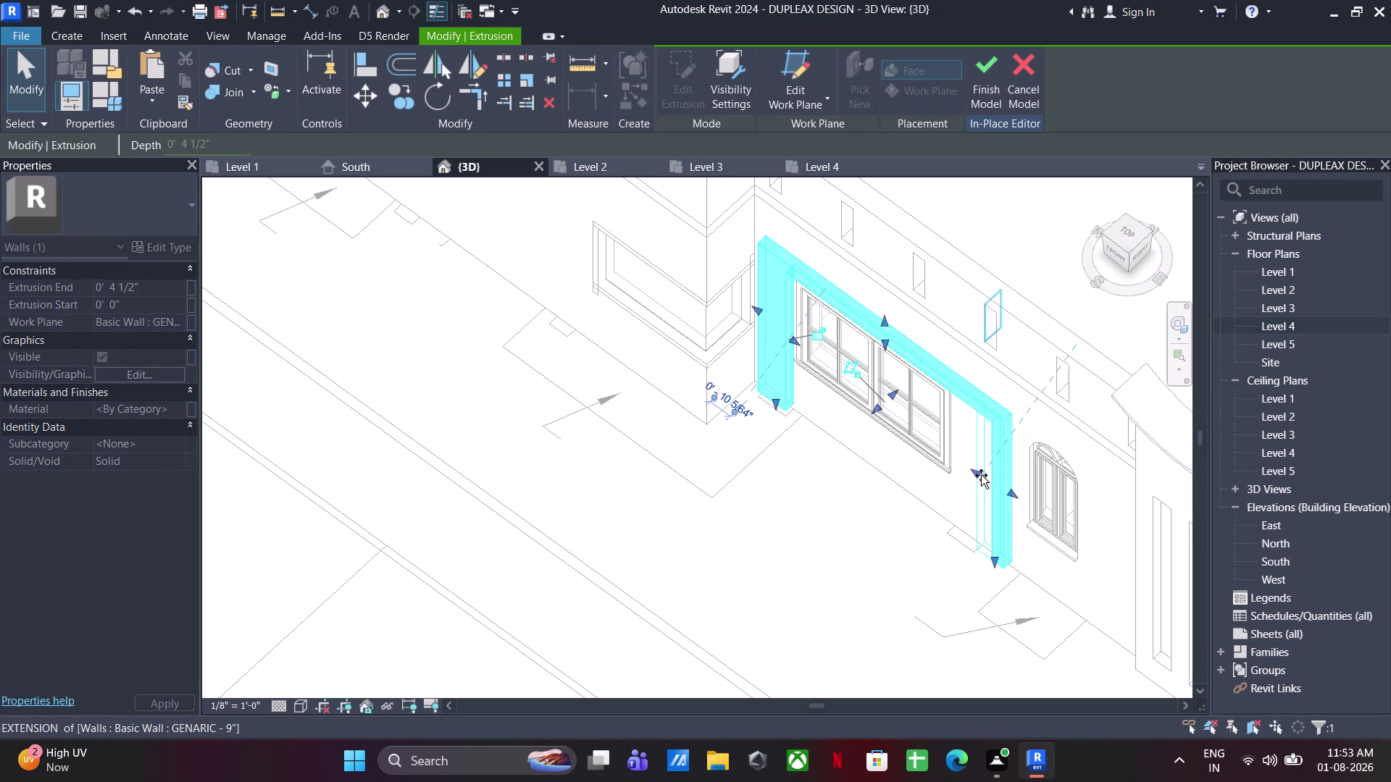